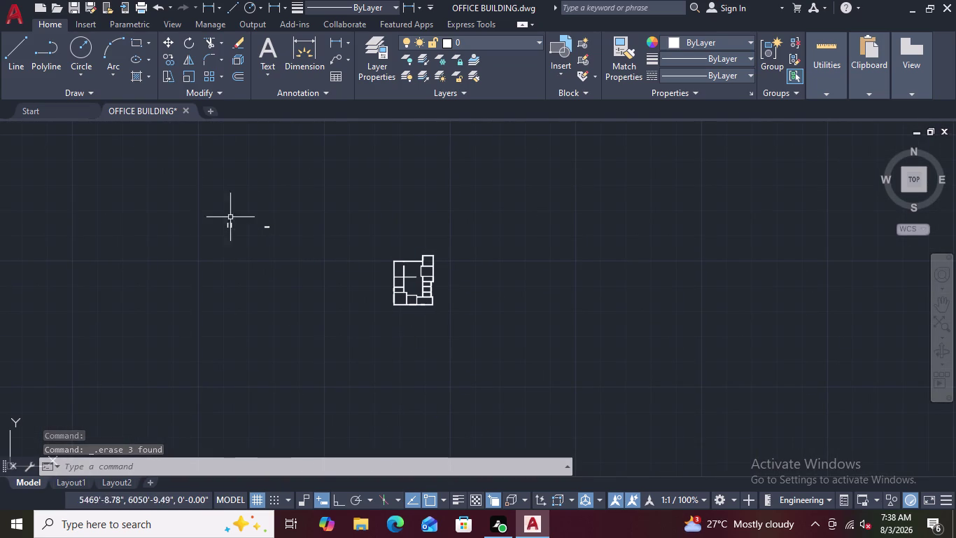
Window-select the right-hand vertical door piece.
scroll(up, 3)
scroll(up, 3)
scroll(down, 3)
scroll(up, 3)
scroll(up, 3)
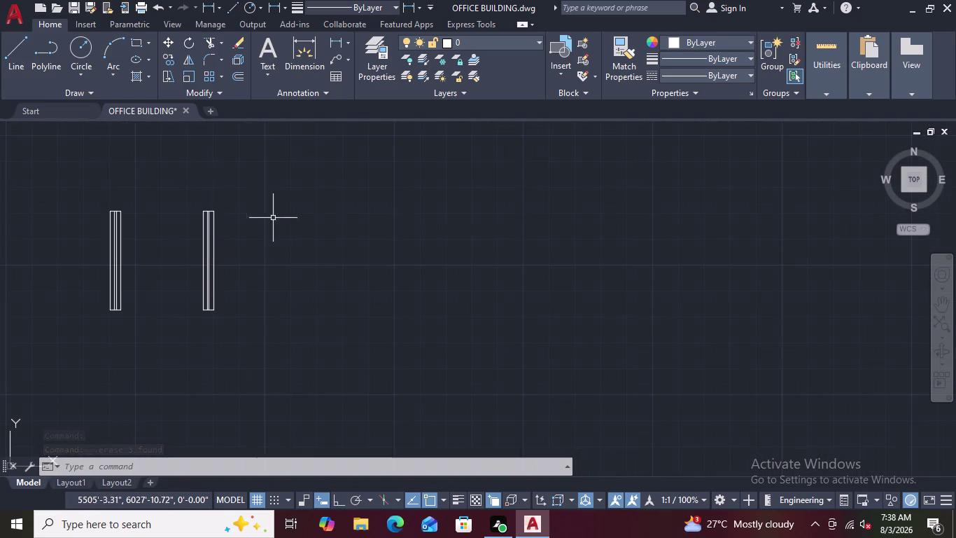
right_click(322, 195)
click(322, 194)
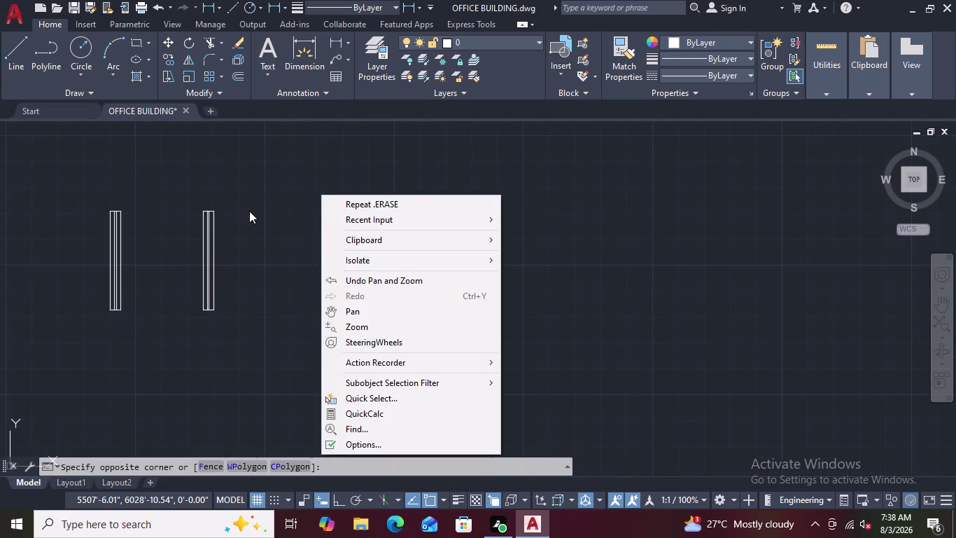
click(250, 209)
click(268, 193)
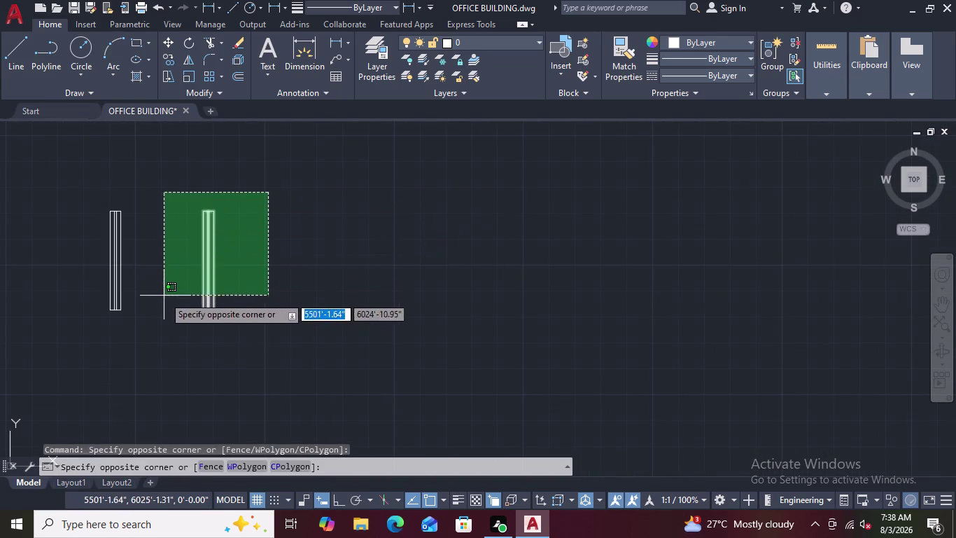
click(163, 325)
Move the door piece from its base point onto the wall opening corner, then zoom out.
right_click(305, 282)
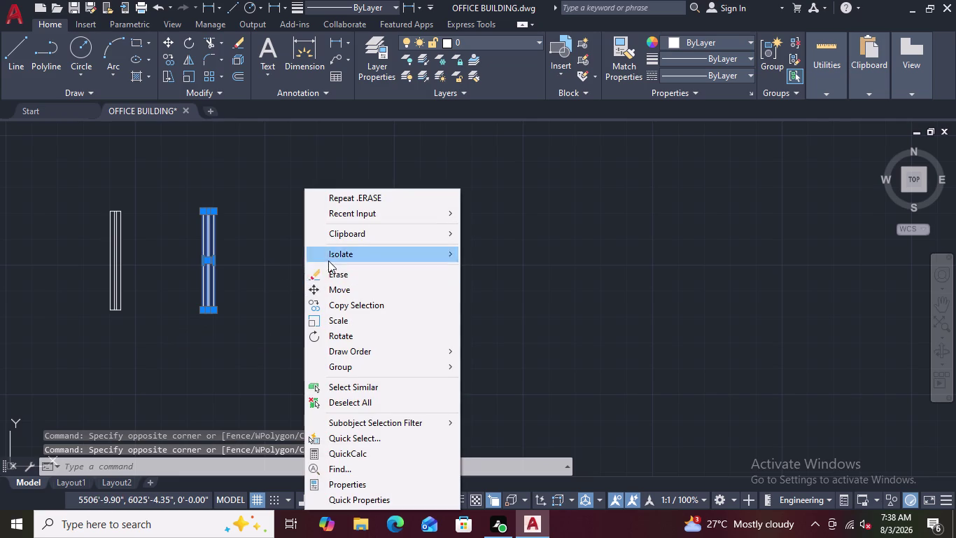
click(328, 286)
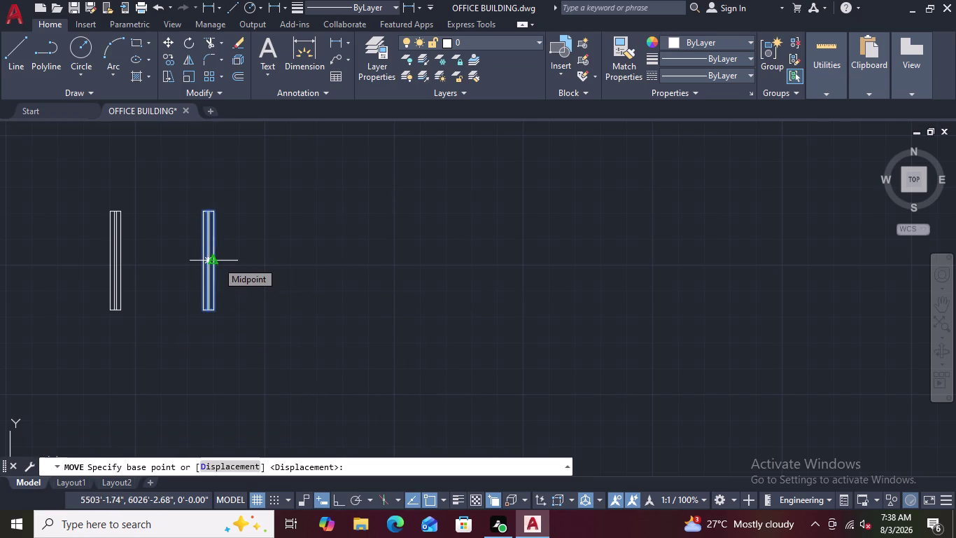
click(213, 207)
scroll(down, 3)
middle_drag(460, 304, 147, 226)
scroll(down, 3)
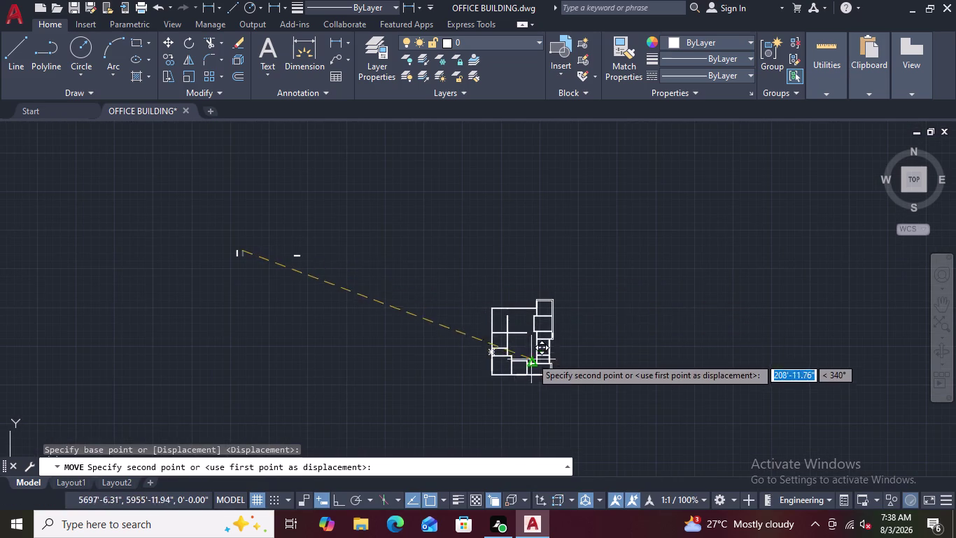
scroll(up, 3)
scroll(up, 3)
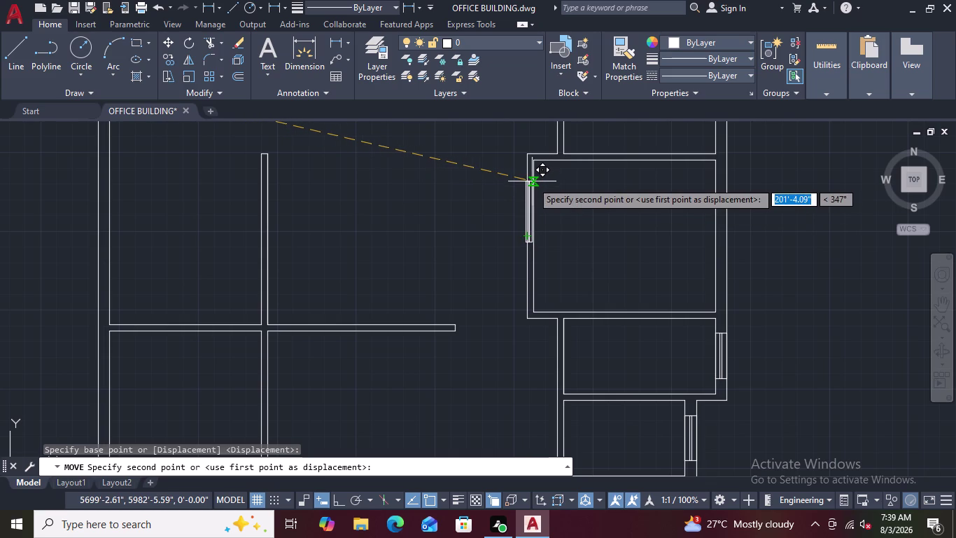
scroll(up, 3)
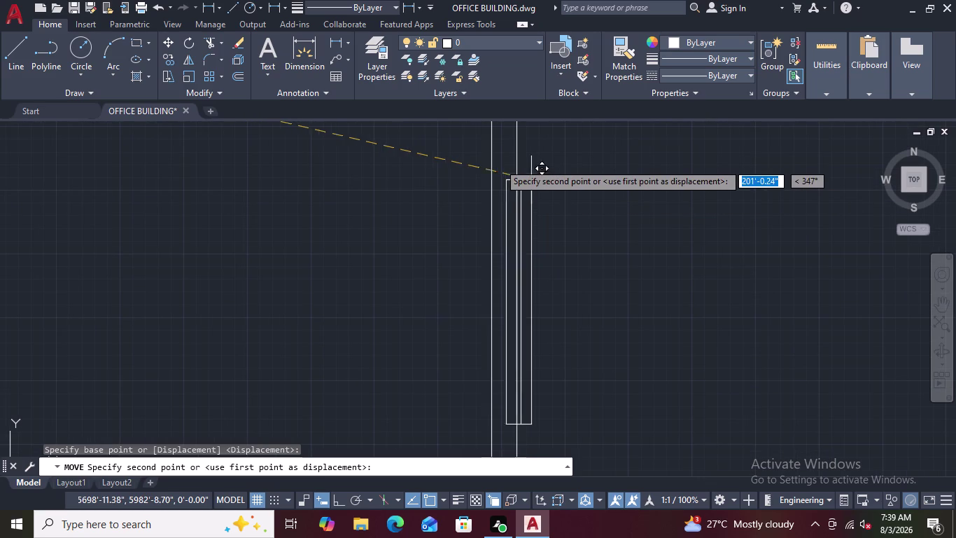
scroll(down, 3)
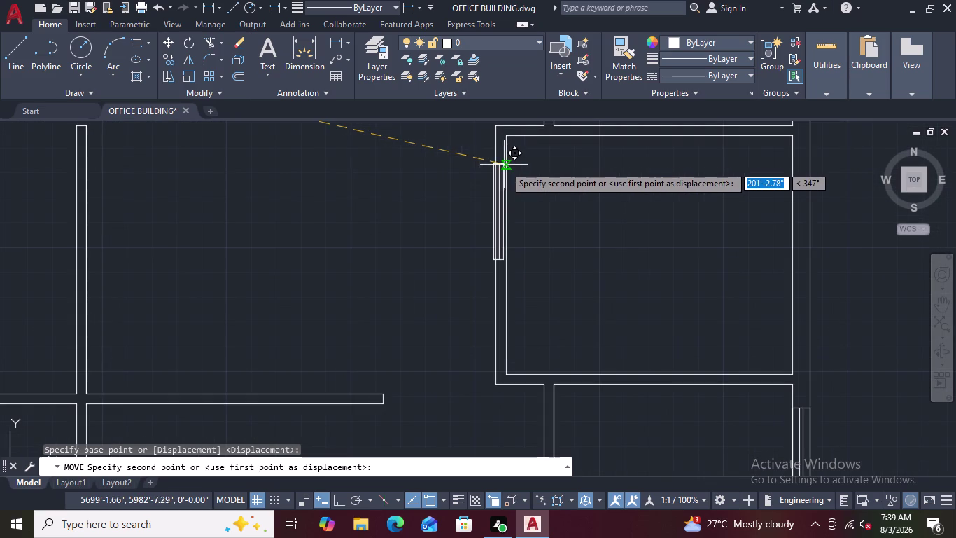
scroll(up, 3)
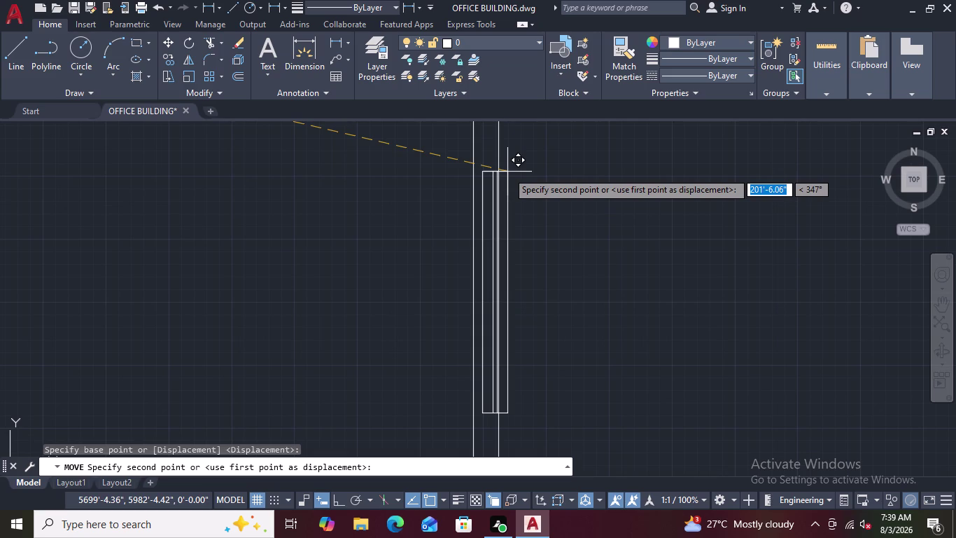
scroll(up, 3)
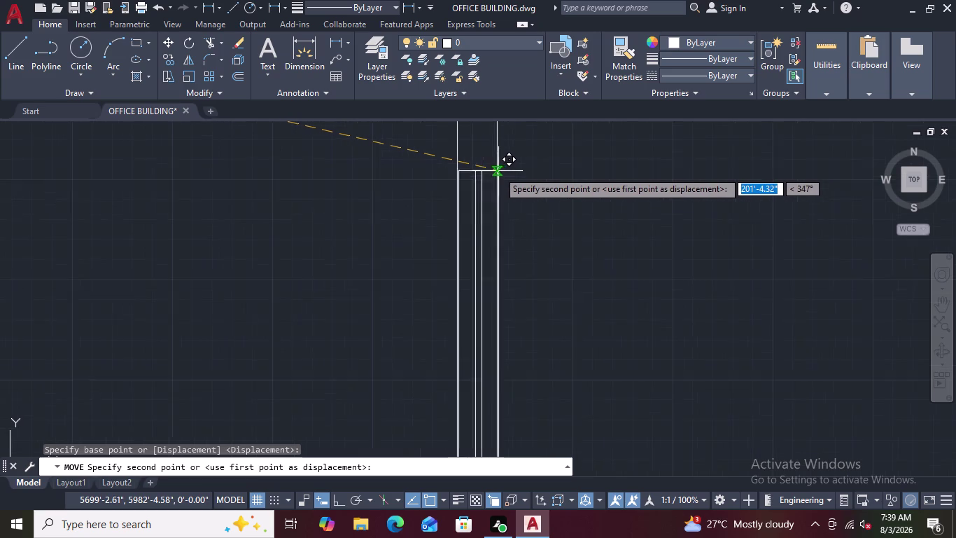
scroll(up, 3)
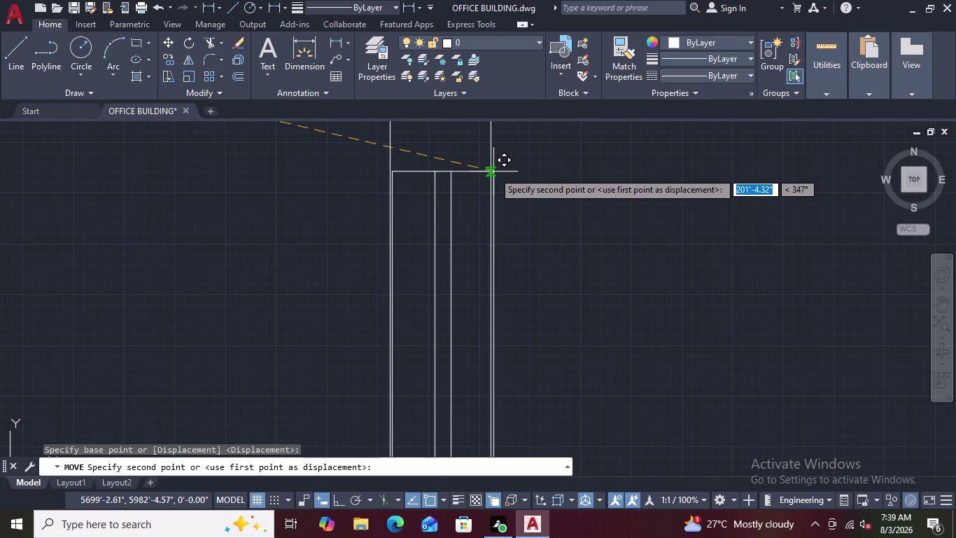
click(490, 173)
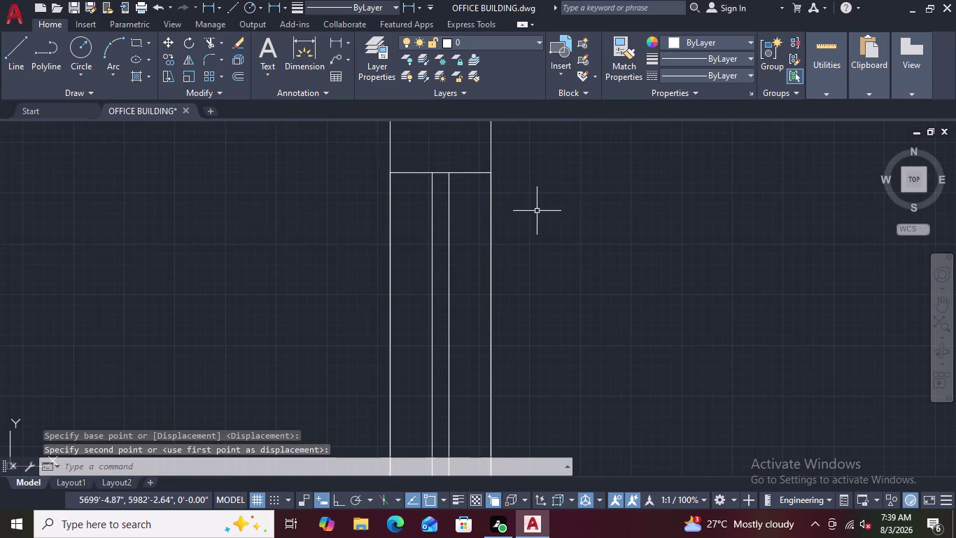
scroll(down, 3)
scroll(down, 3)
scroll(down, 3)
scroll(down, 3)
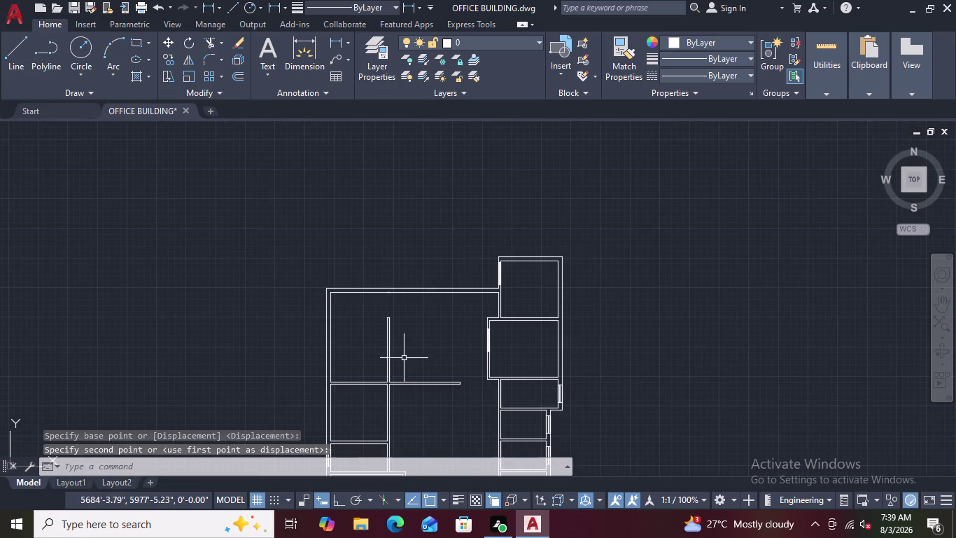
scroll(down, 3)
scroll(down, 3)
middle_drag(247, 378, 261, 362)
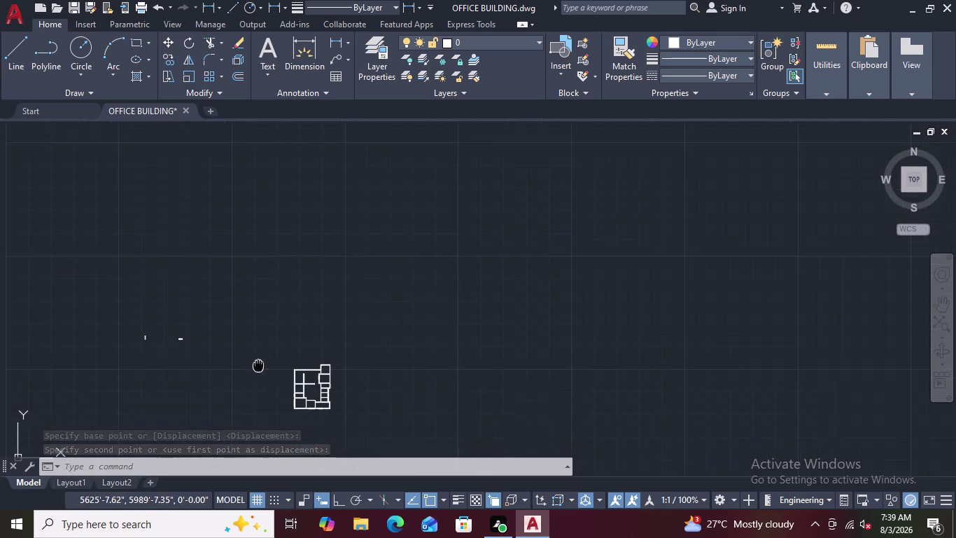
middle_drag(262, 362, 345, 283)
scroll(up, 3)
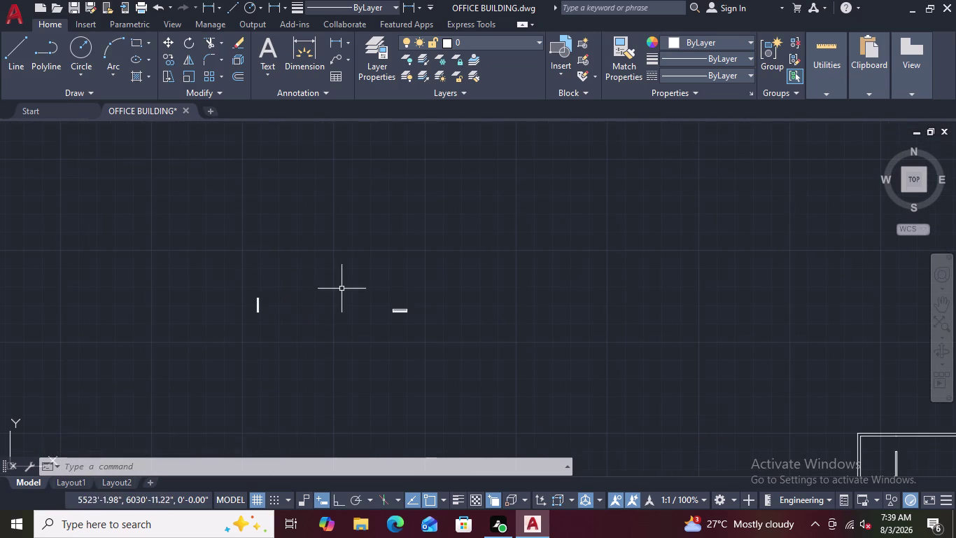
Select the other vertical door piece and move it slightly to the right by its top end.
click(290, 277)
click(222, 336)
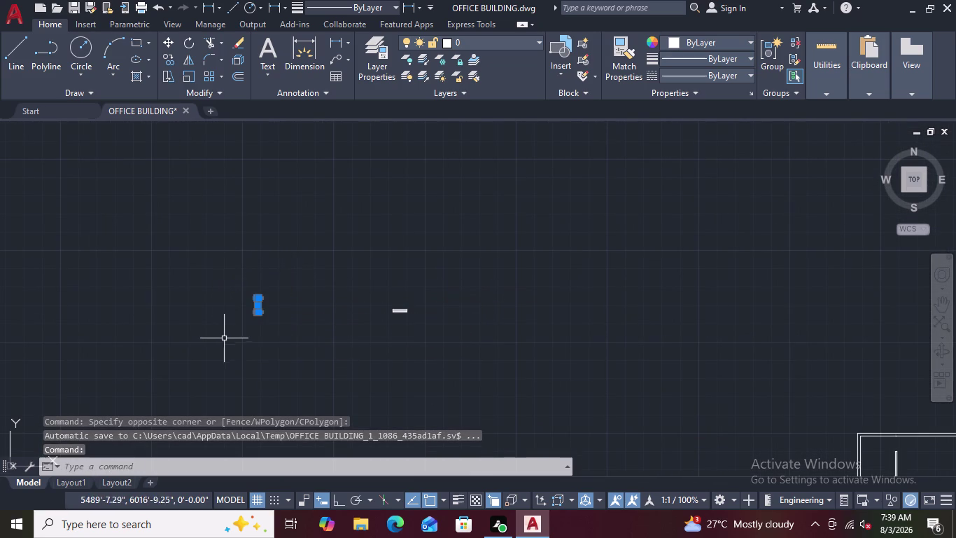
right_click(272, 325)
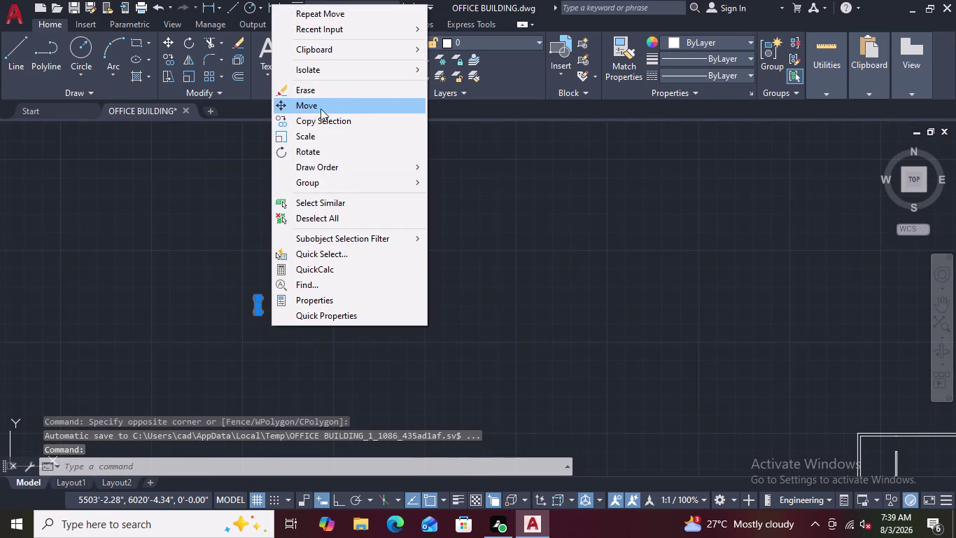
click(308, 107)
scroll(up, 3)
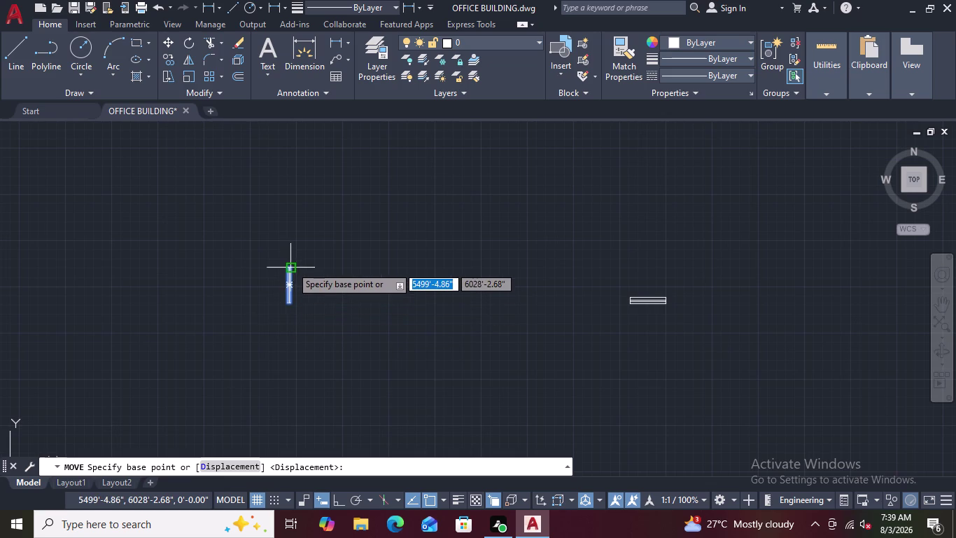
scroll(up, 3)
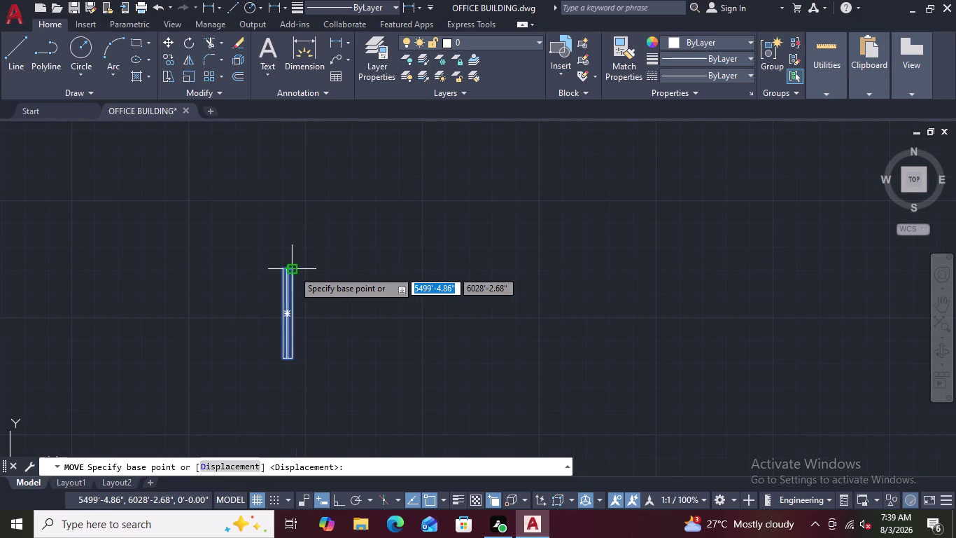
click(293, 270)
scroll(down, 3)
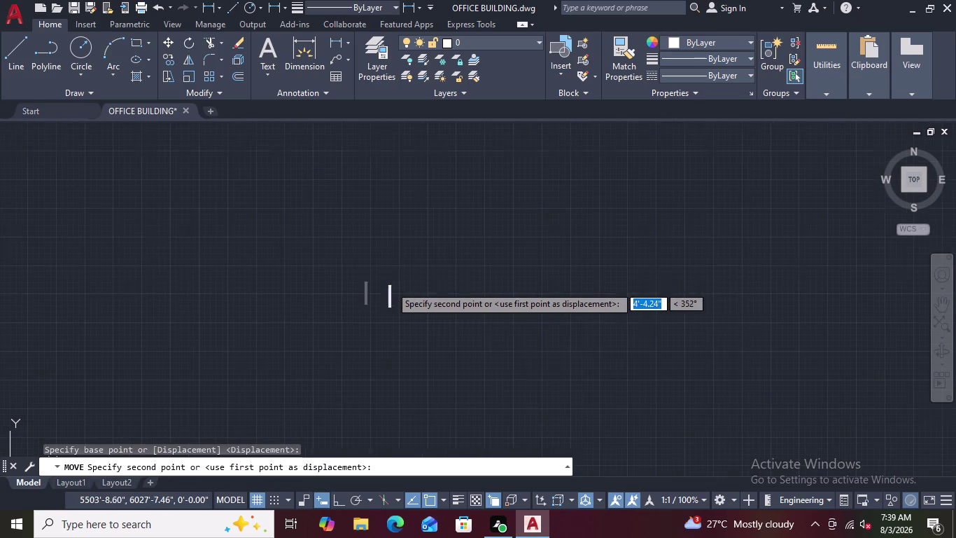
scroll(down, 3)
drag(525, 331, 359, 276)
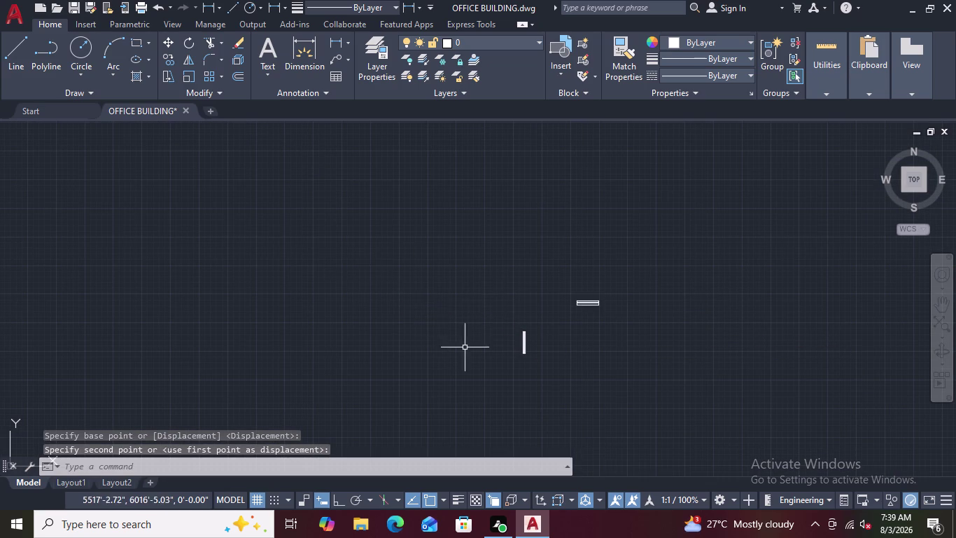
Reselect that door piece and start a new Move on it.
scroll(down, 3)
scroll(up, 3)
scroll(up, 3)
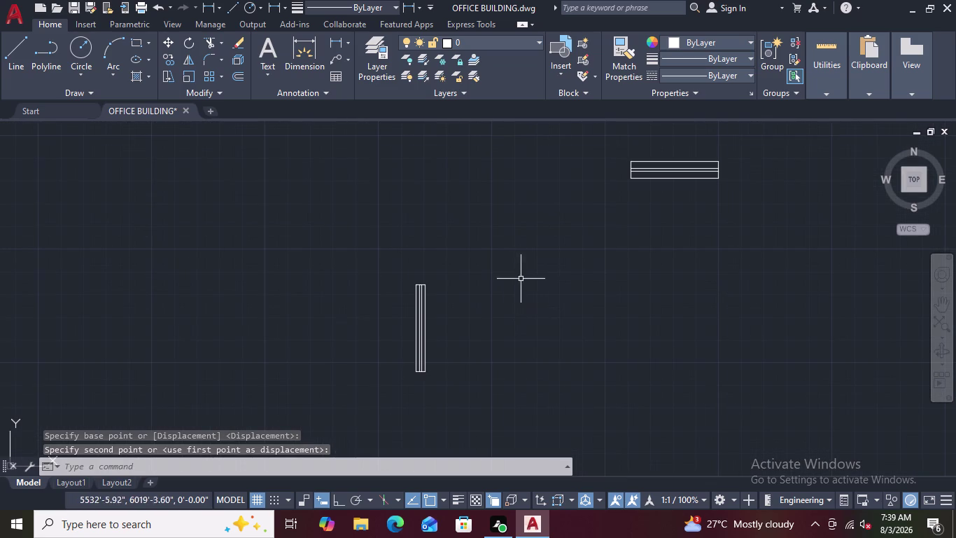
drag(527, 270, 402, 406)
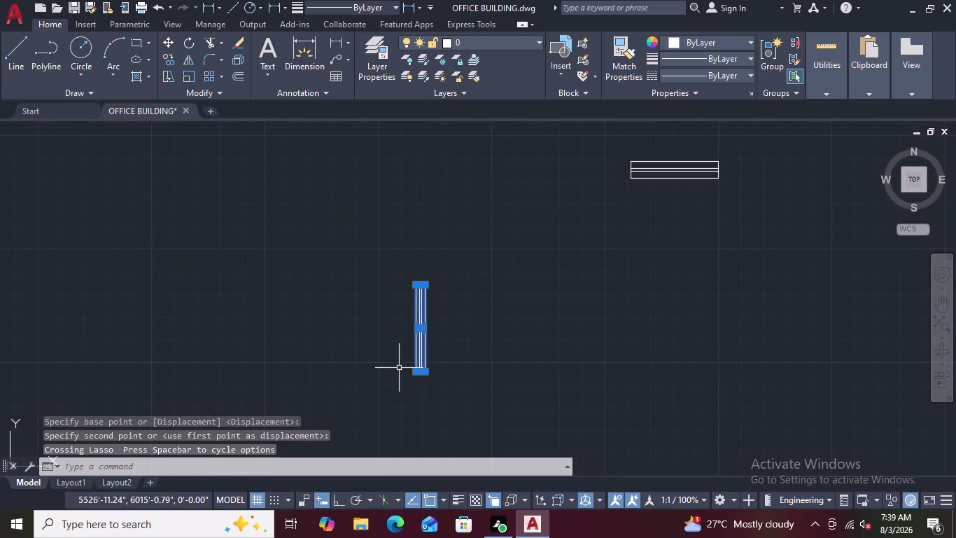
right_click(436, 308)
click(466, 288)
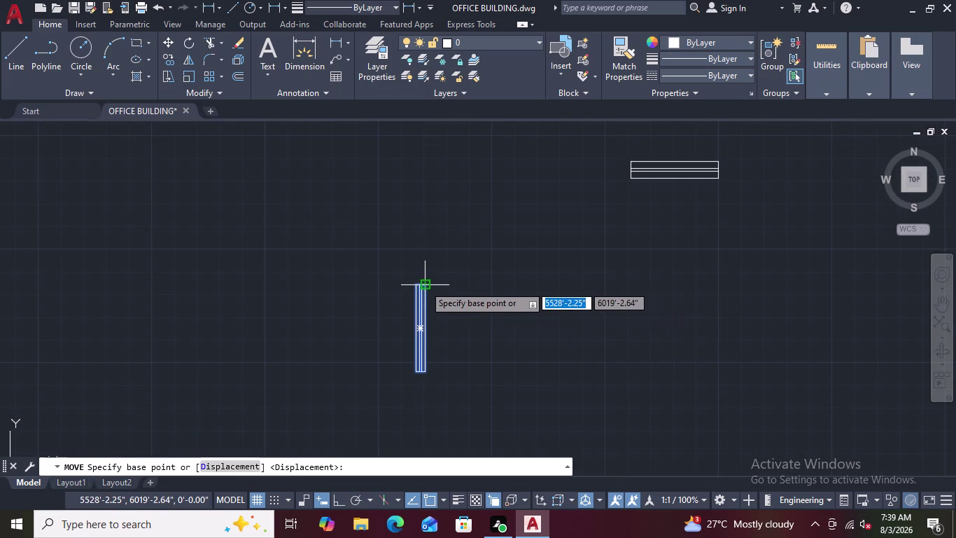
Move the door piece by its top endpoint into the vertical interior wall opening.
click(424, 285)
scroll(down, 3)
scroll(down, 3)
scroll(down, 3)
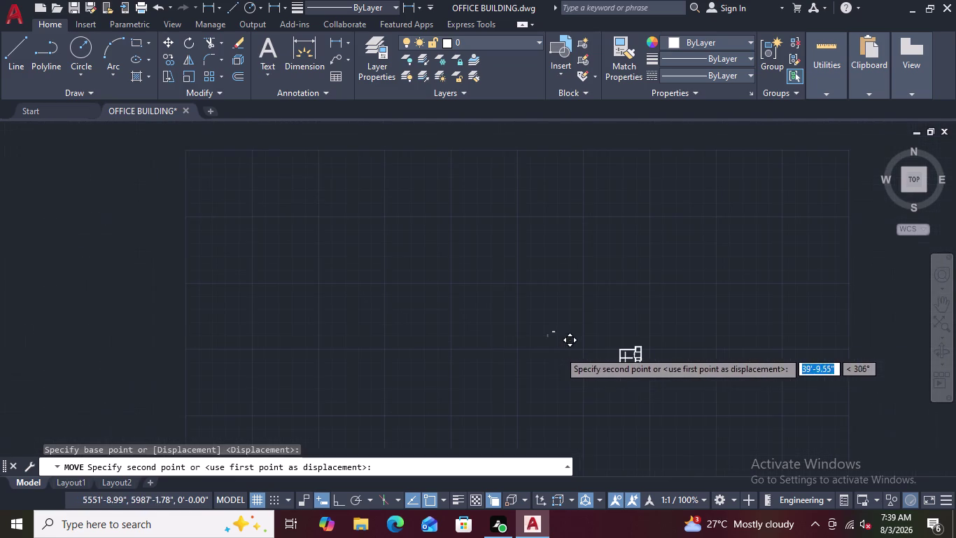
middle_drag(558, 396, 376, 283)
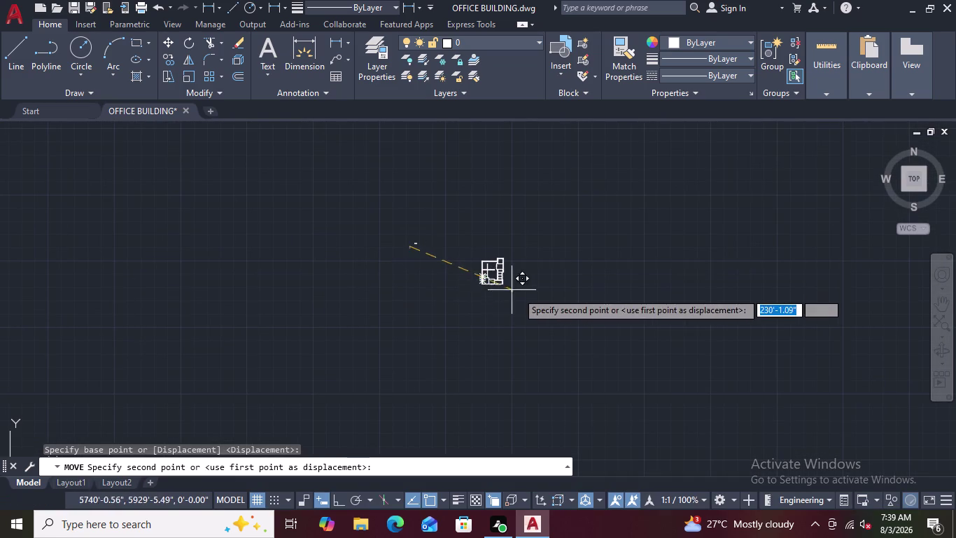
scroll(up, 3)
scroll(up, 3)
scroll(up, 3)
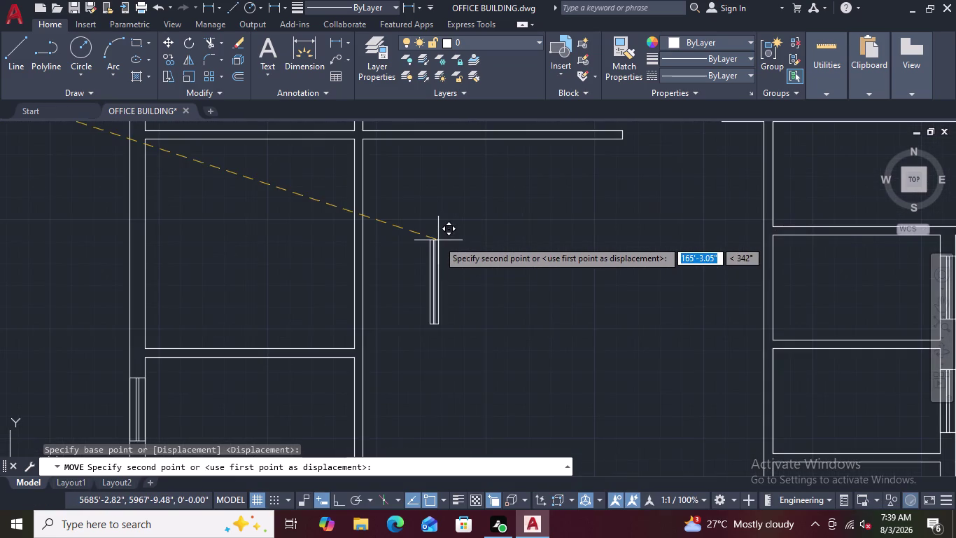
scroll(down, 3)
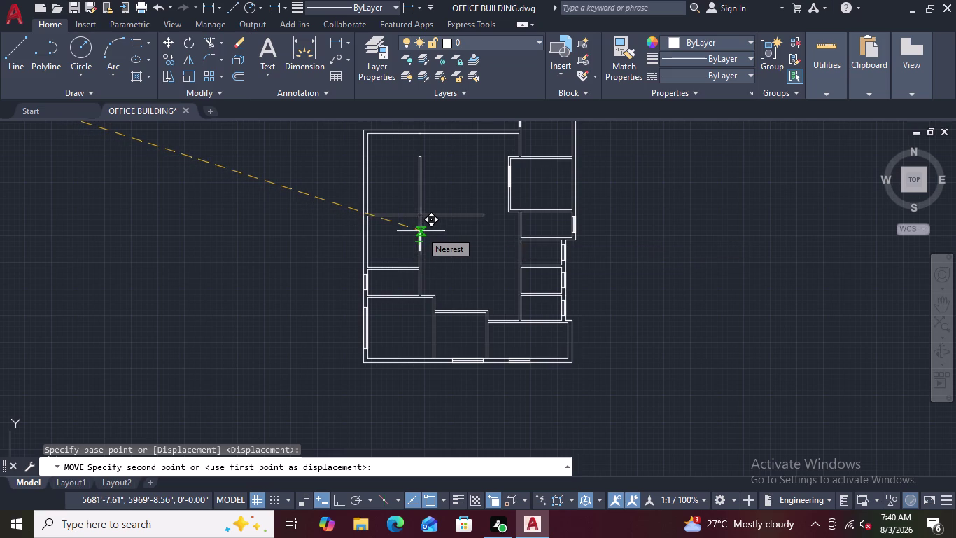
scroll(up, 3)
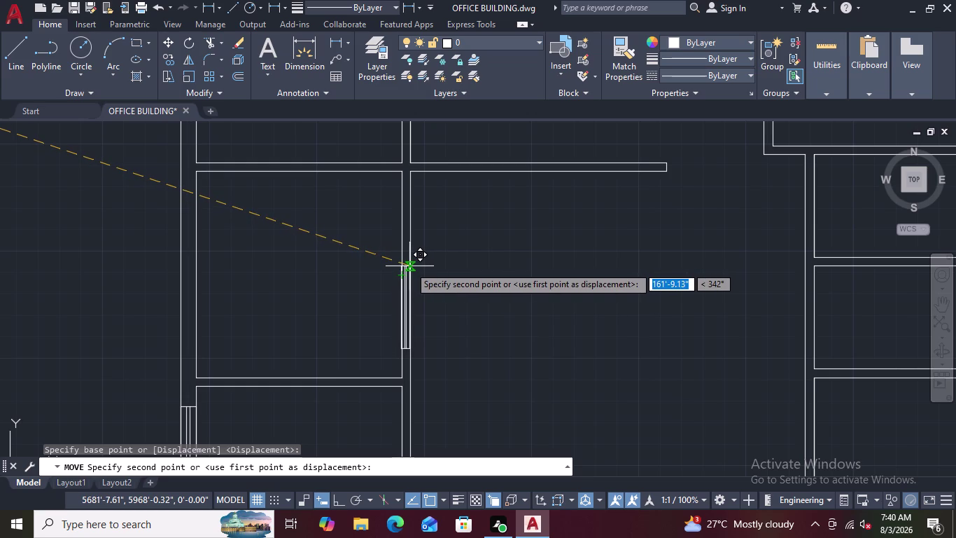
scroll(up, 3)
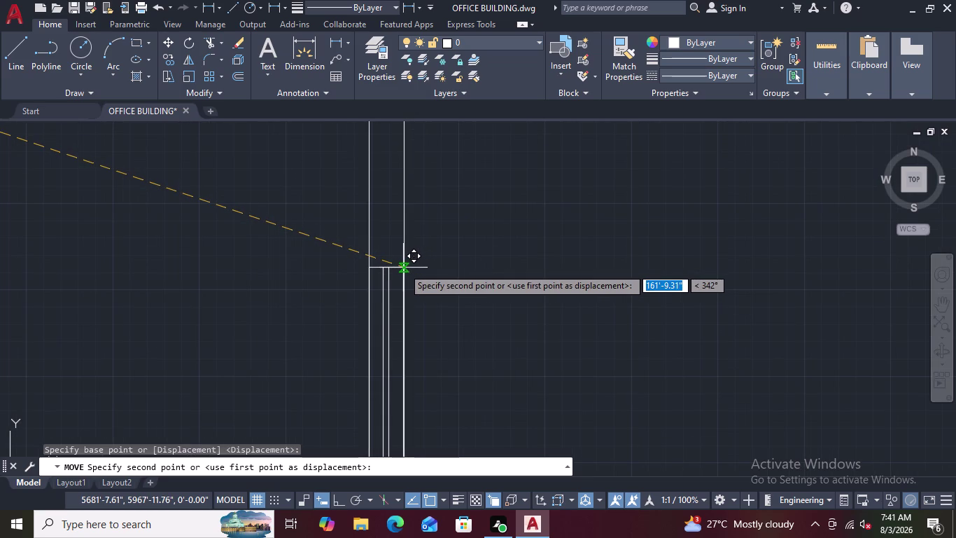
click(403, 268)
scroll(down, 3)
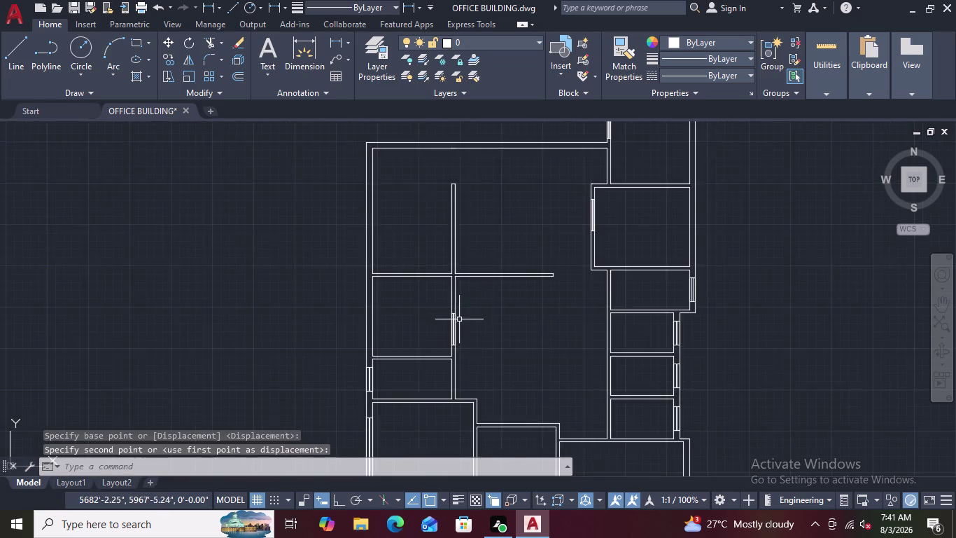
scroll(down, 3)
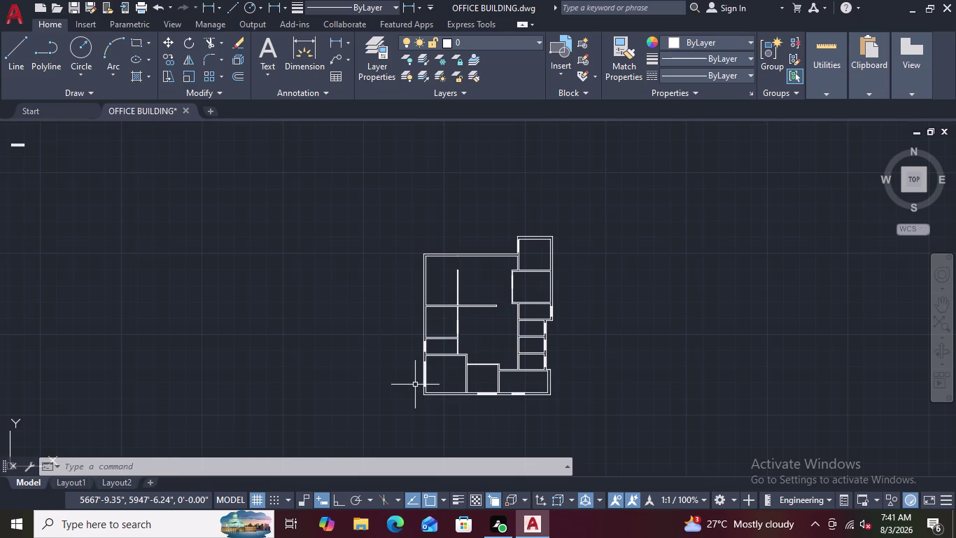
scroll(down, 3)
scroll(up, 3)
scroll(down, 3)
scroll(up, 3)
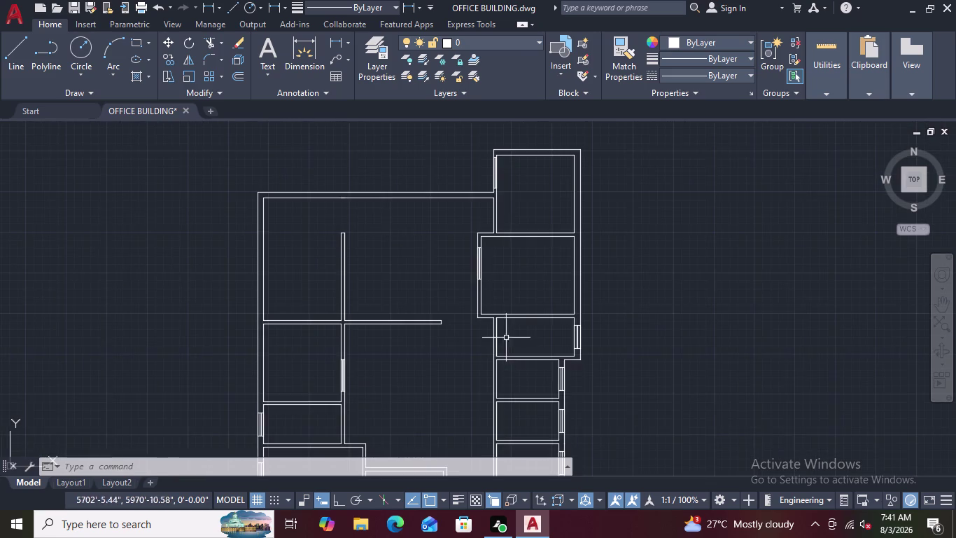
scroll(up, 3)
scroll(down, 3)
scroll(up, 3)
scroll(down, 3)
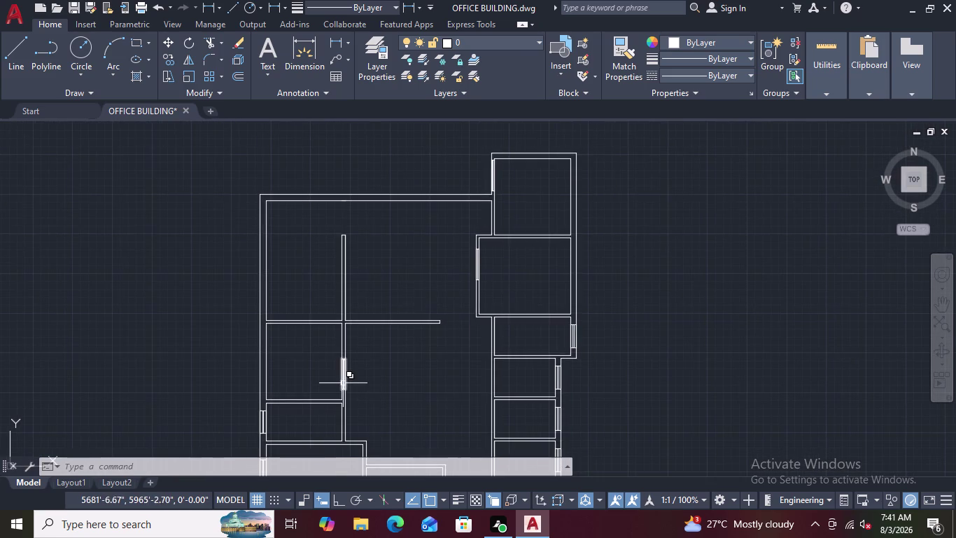
scroll(up, 3)
scroll(down, 3)
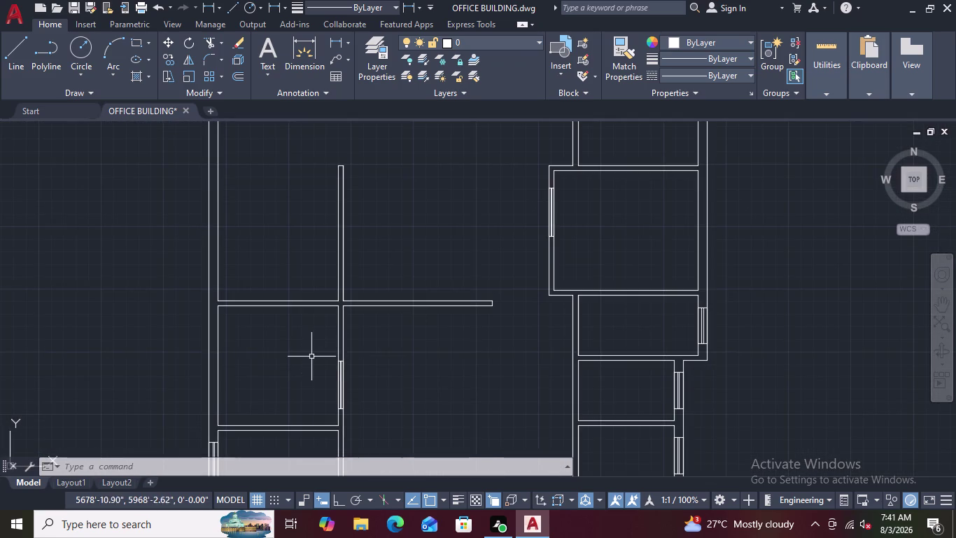
scroll(up, 3)
scroll(down, 3)
scroll(up, 3)
scroll(down, 3)
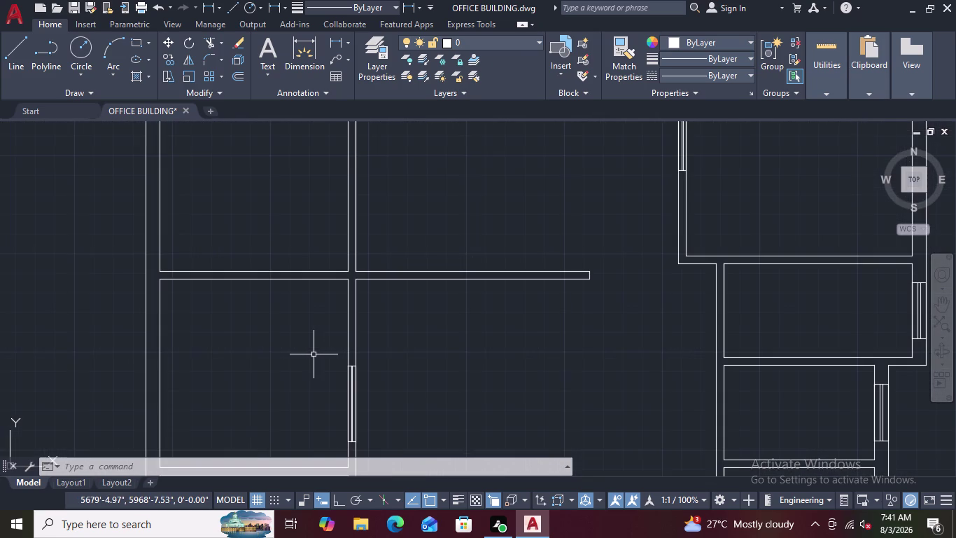
click(310, 50)
scroll(up, 3)
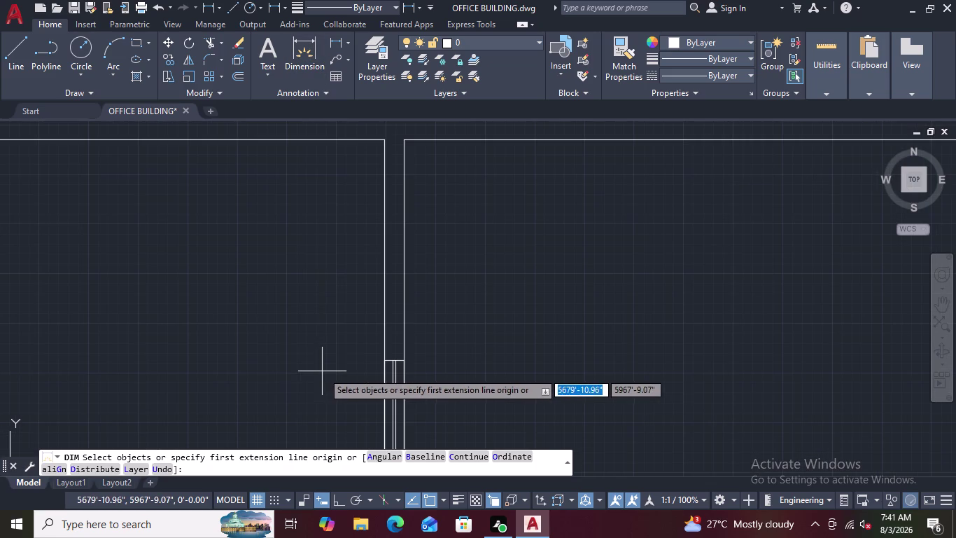
click(382, 360)
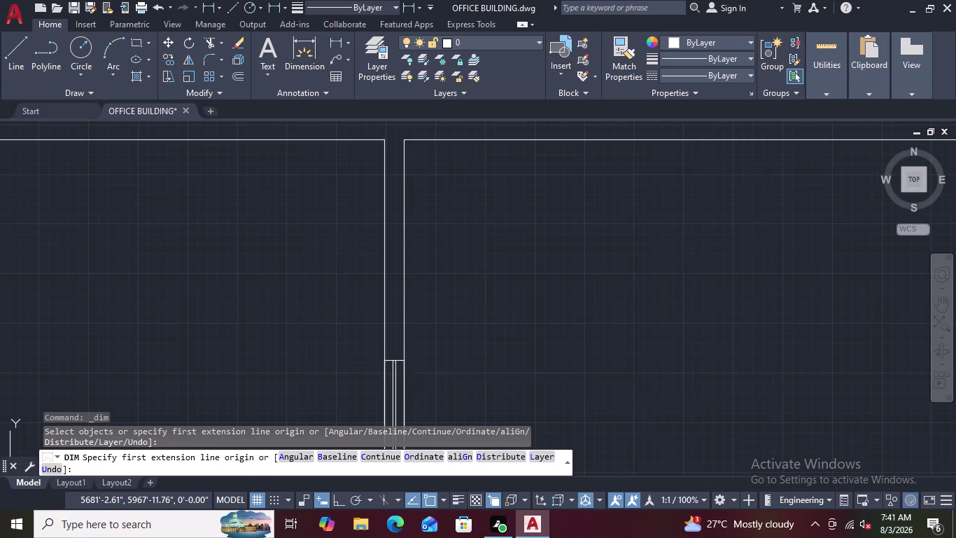
click(387, 140)
click(329, 164)
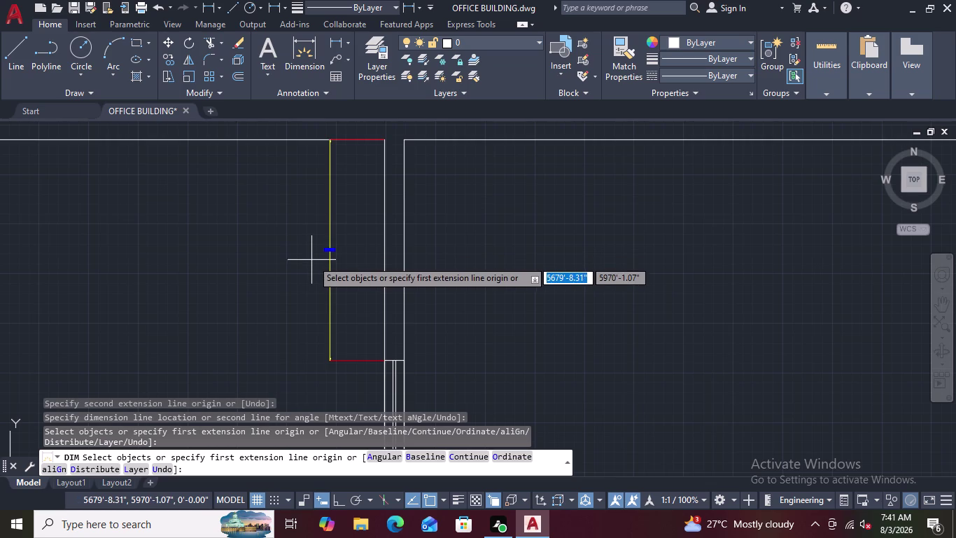
scroll(up, 3)
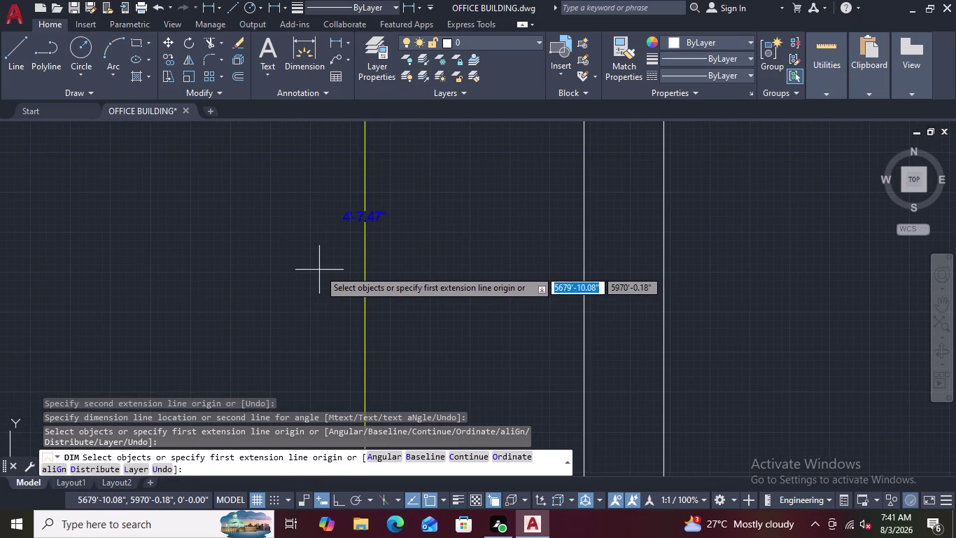
key(Escape)
key(Escape)
key(Escape)
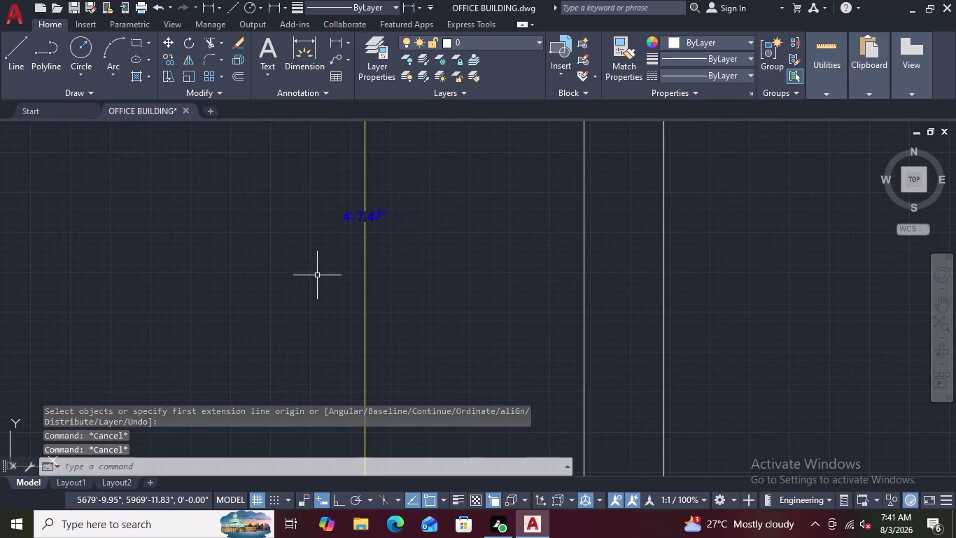
key(Escape)
key(Escape)
key(Escape)
key(Escape)
key(Escape)
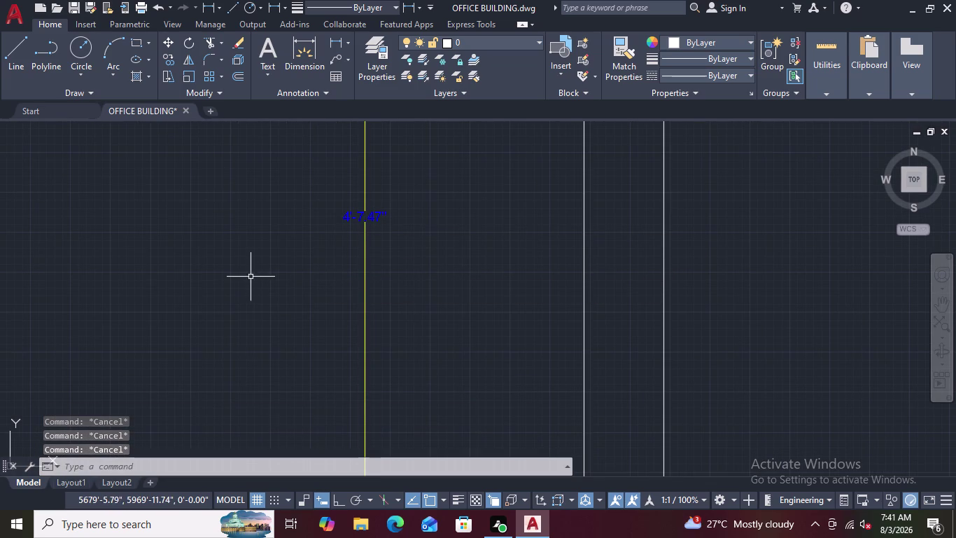
click(363, 276)
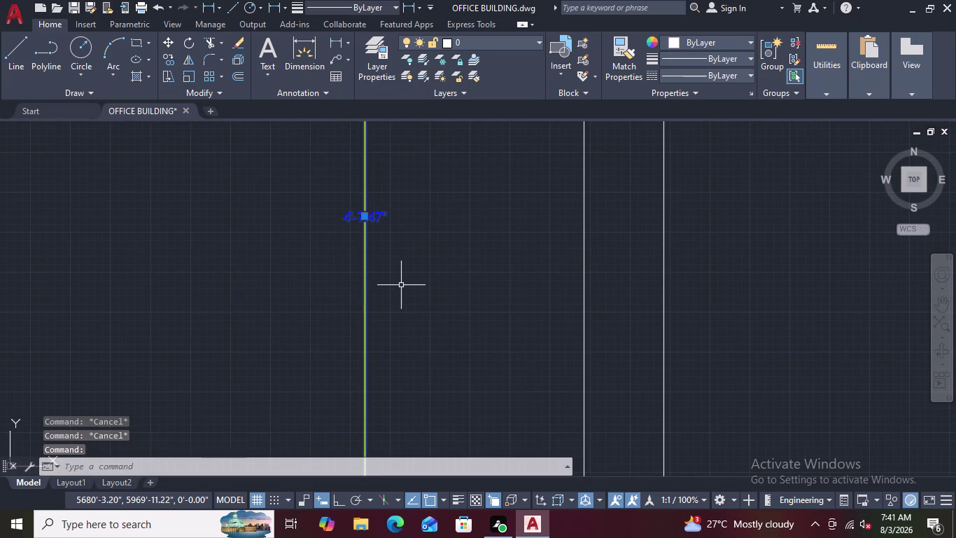
key(Delete)
scroll(down, 3)
scroll(up, 3)
scroll(down, 3)
scroll(down, 3)
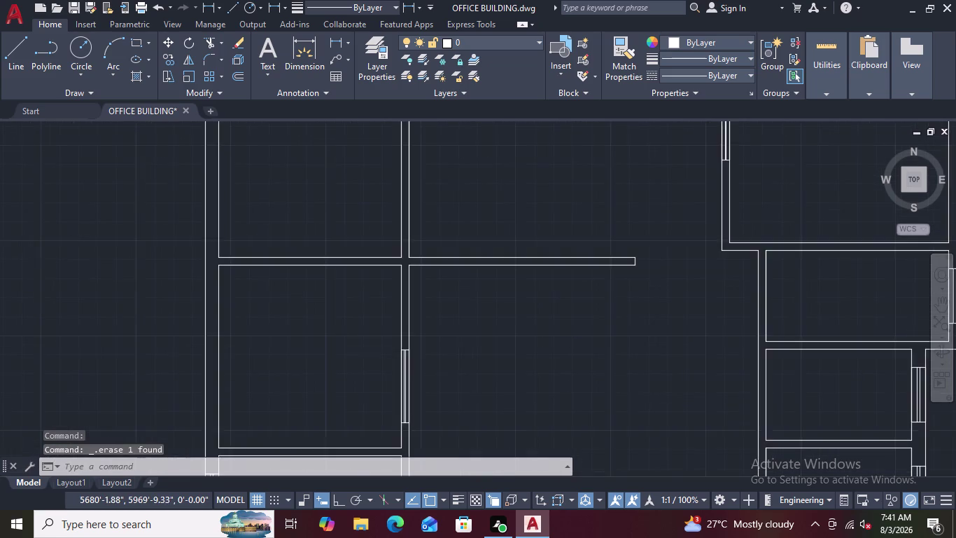
scroll(down, 3)
scroll(up, 3)
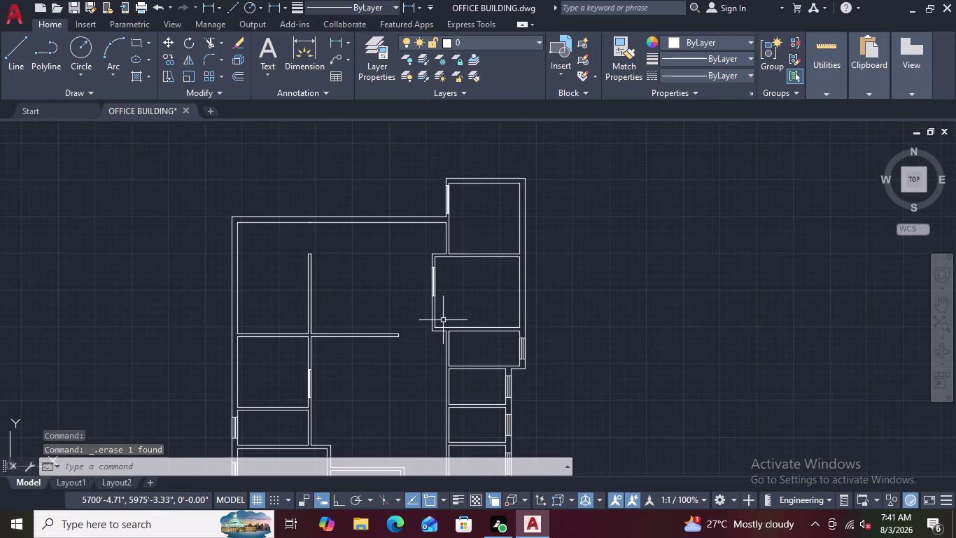
scroll(up, 3)
scroll(up, 3)
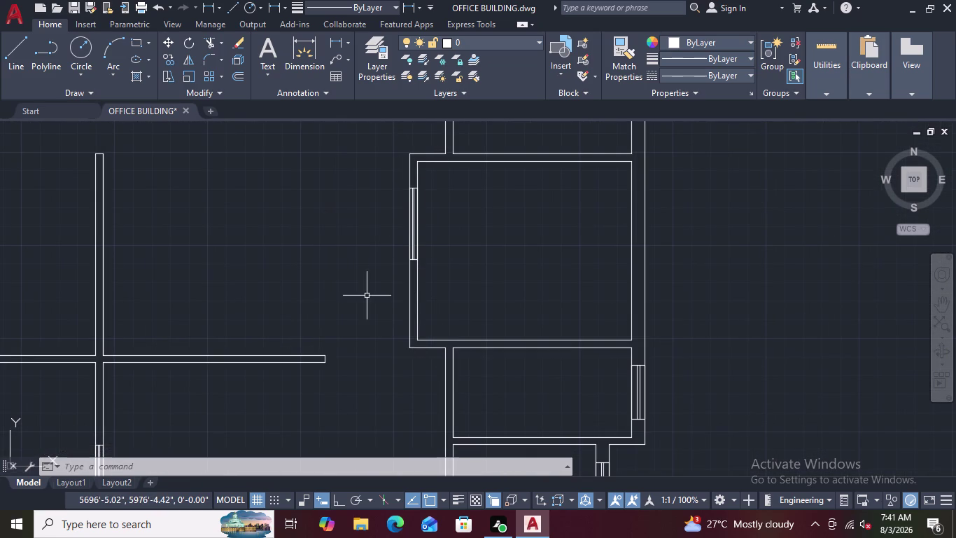
Window-select the three stray objects left of the floor plan and delete them.
scroll(down, 3)
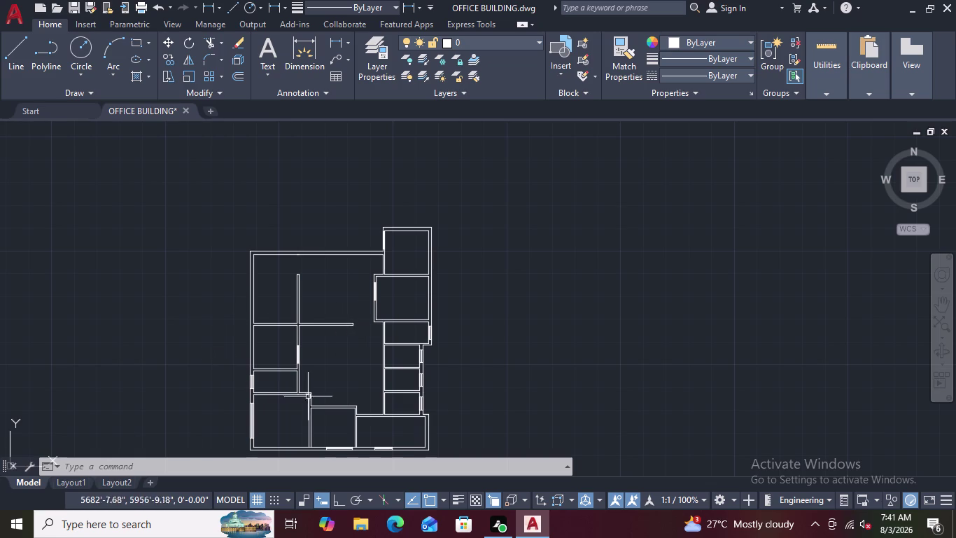
scroll(down, 3)
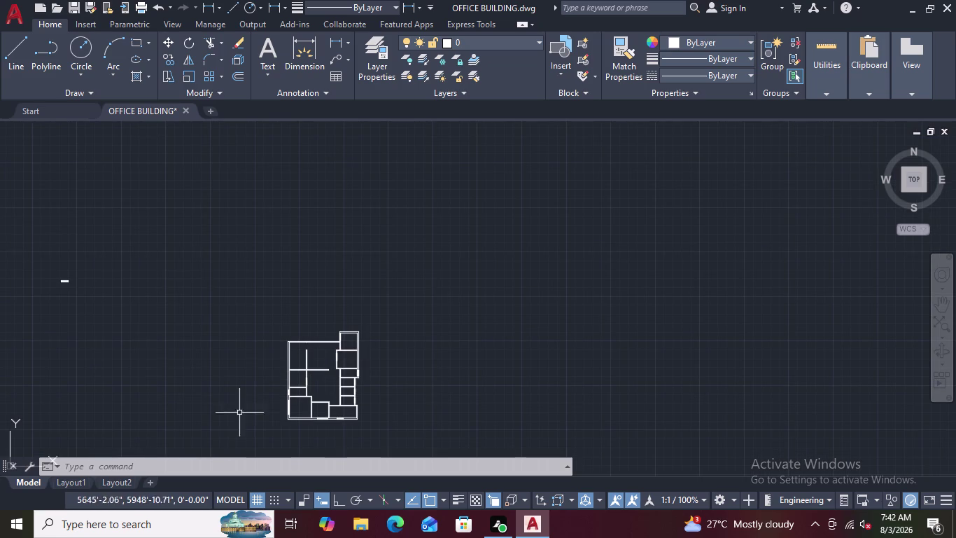
scroll(up, 3)
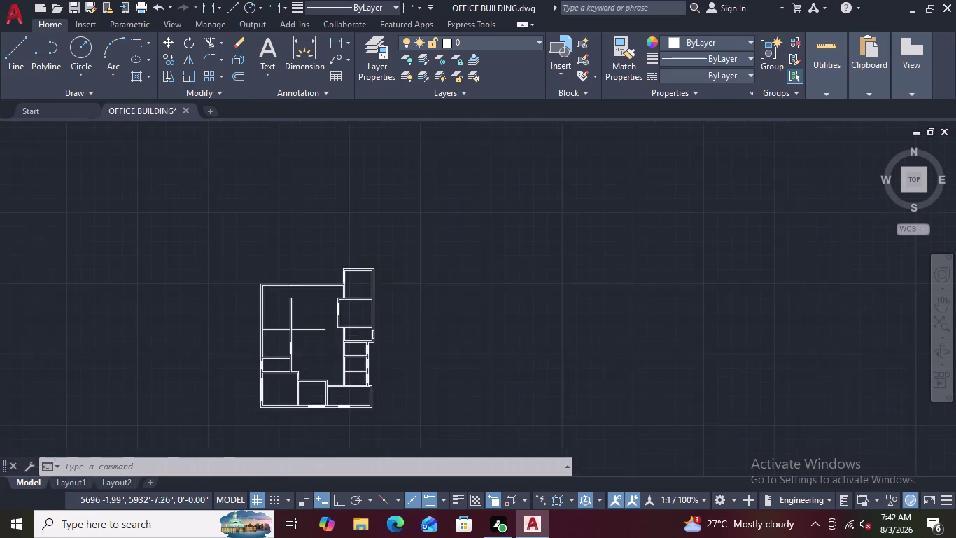
scroll(up, 3)
scroll(down, 3)
middle_drag(209, 381, 226, 379)
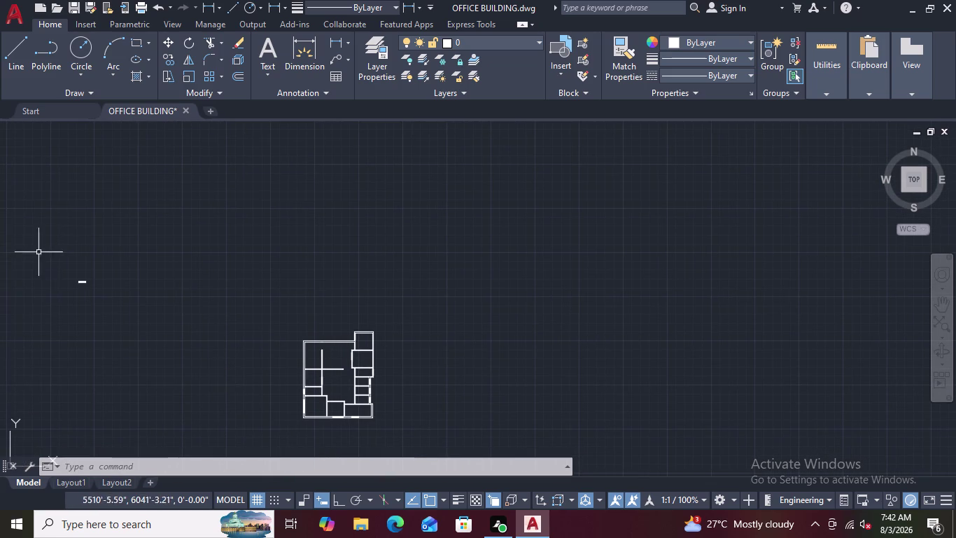
drag(170, 231, 5, 248)
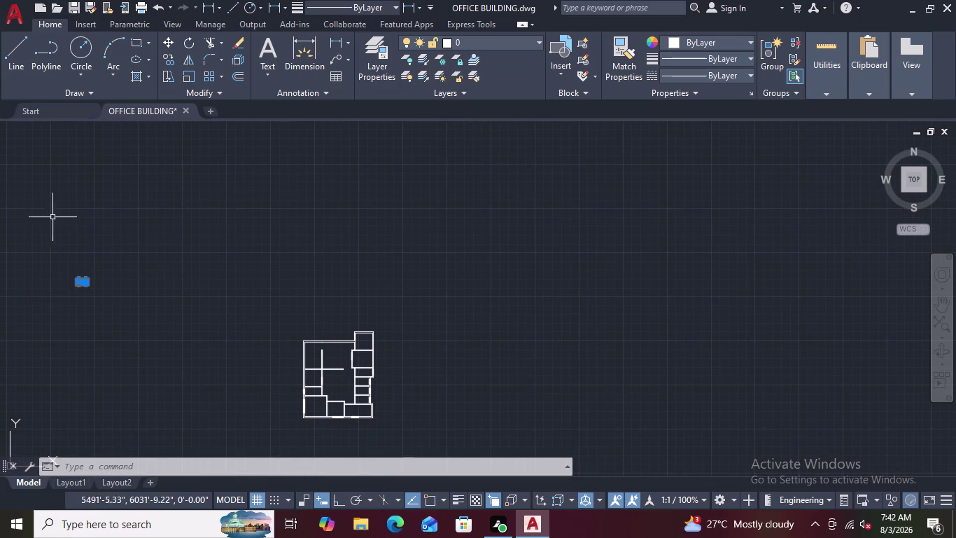
key(Delete)
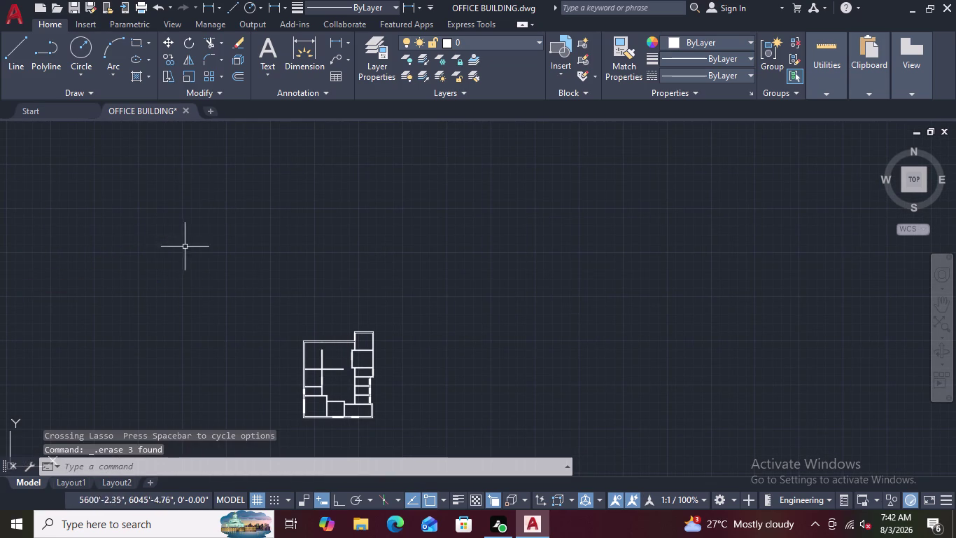
scroll(down, 3)
scroll(up, 3)
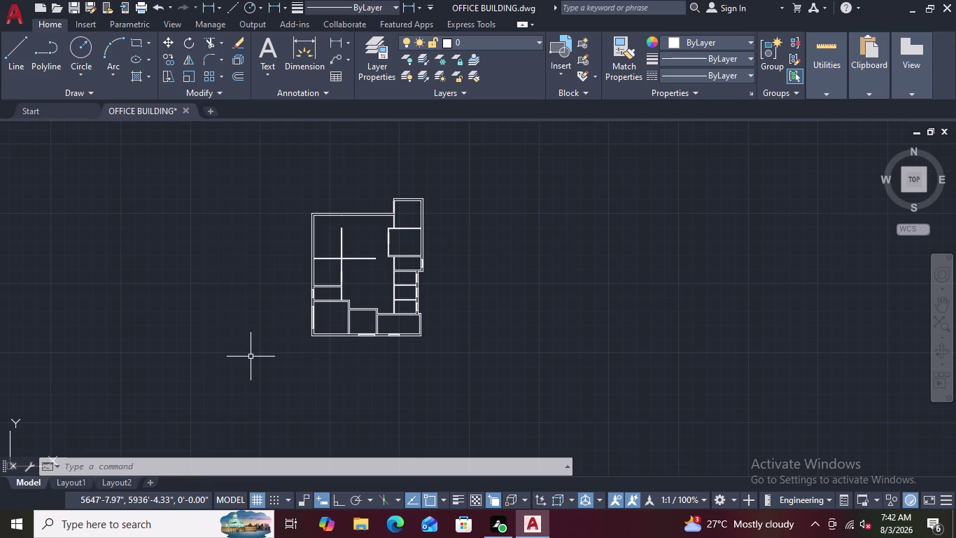
scroll(up, 3)
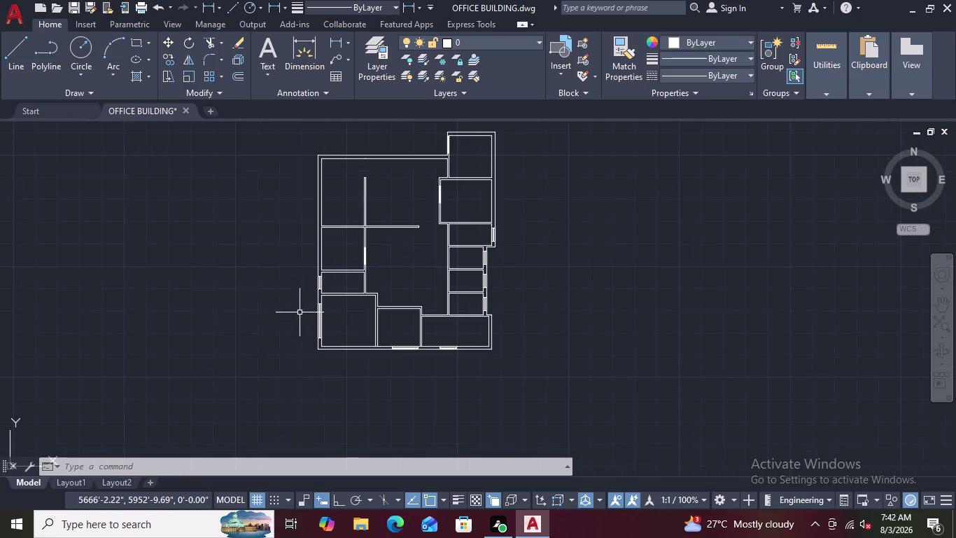
scroll(down, 3)
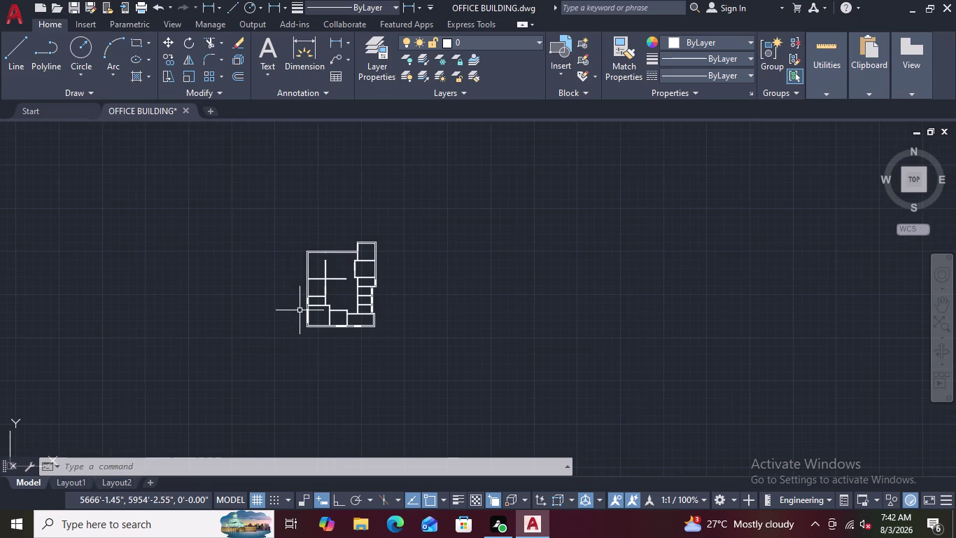
Change the Standard dimension style's arrowheads to Architectural tick.
text(D)
key(space)
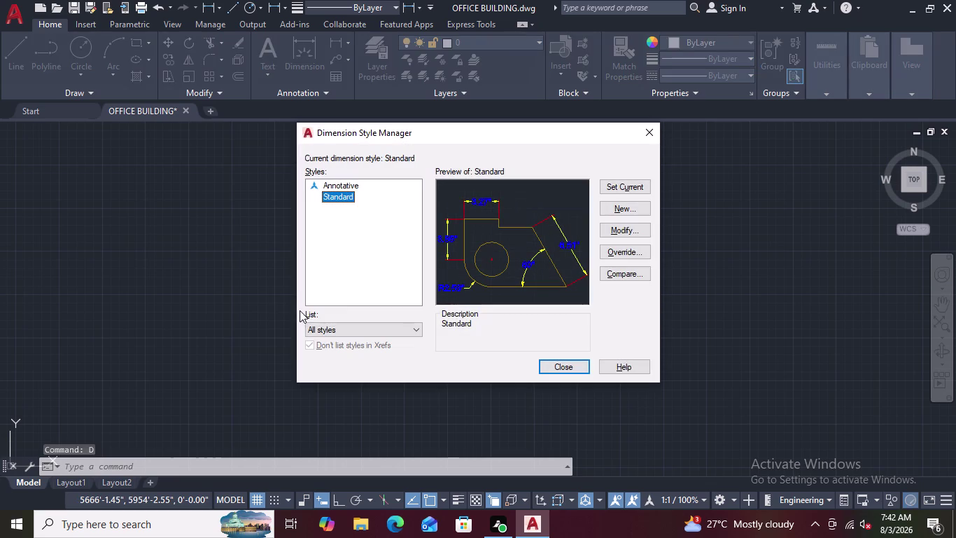
click(614, 229)
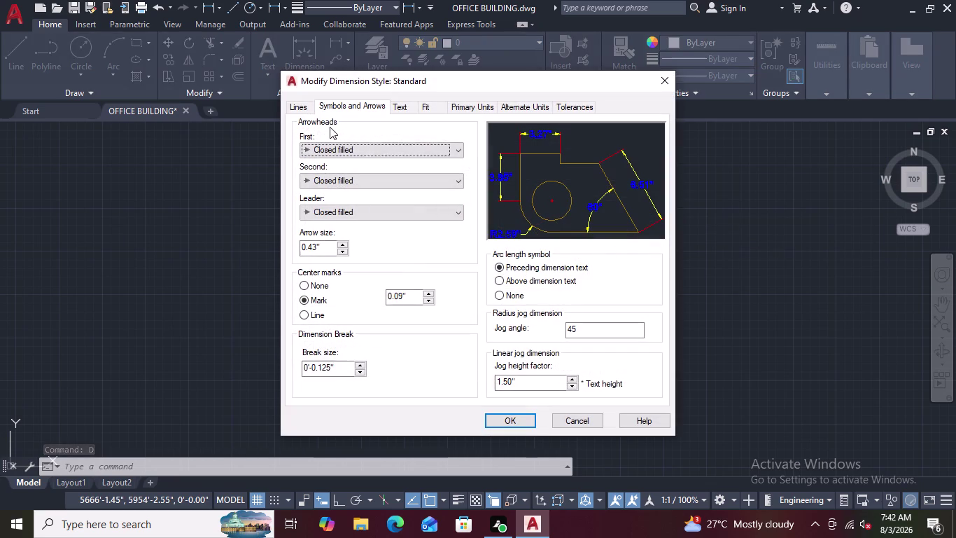
click(459, 149)
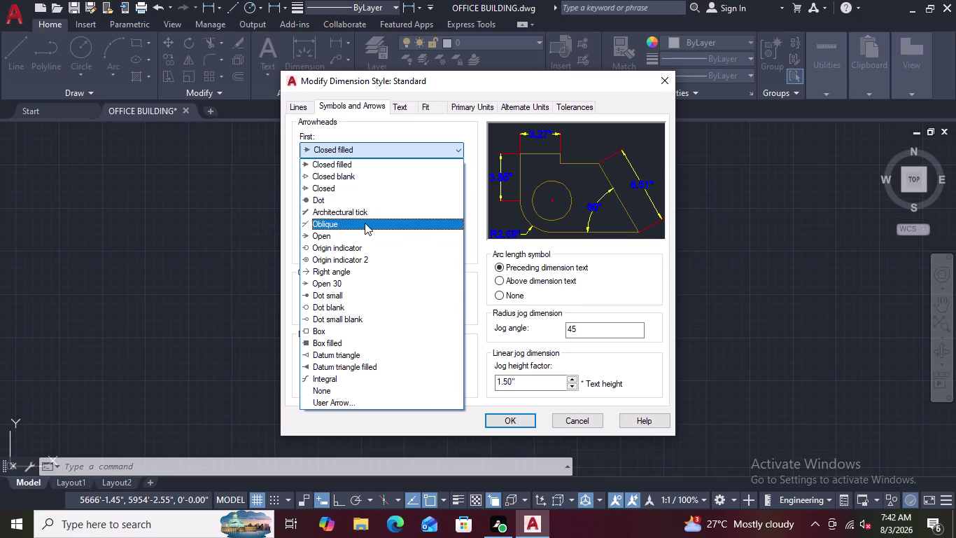
scroll(down, 3)
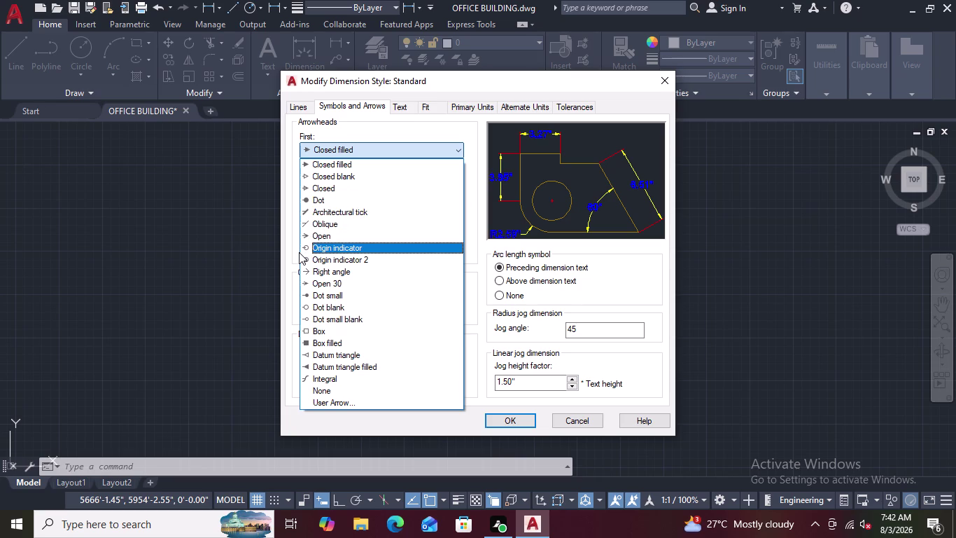
click(326, 212)
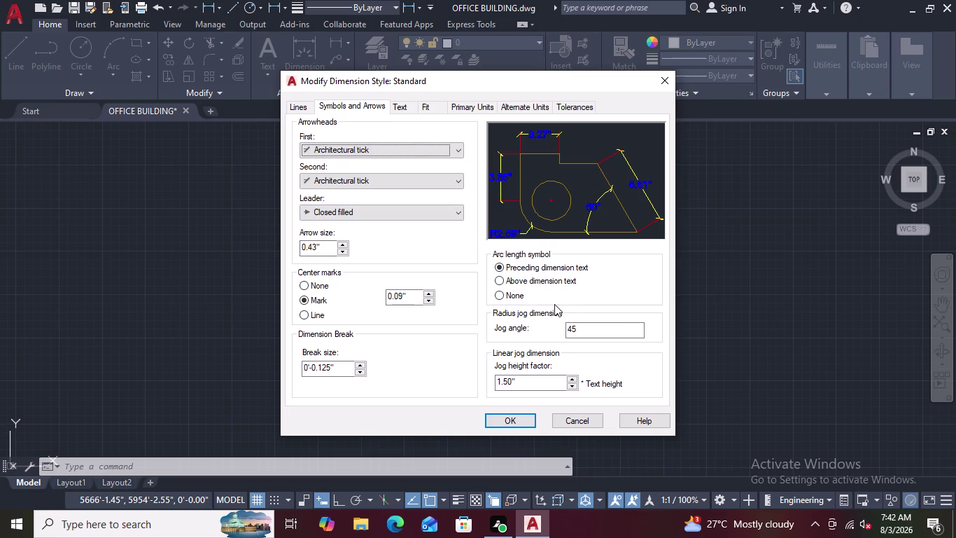
click(500, 419)
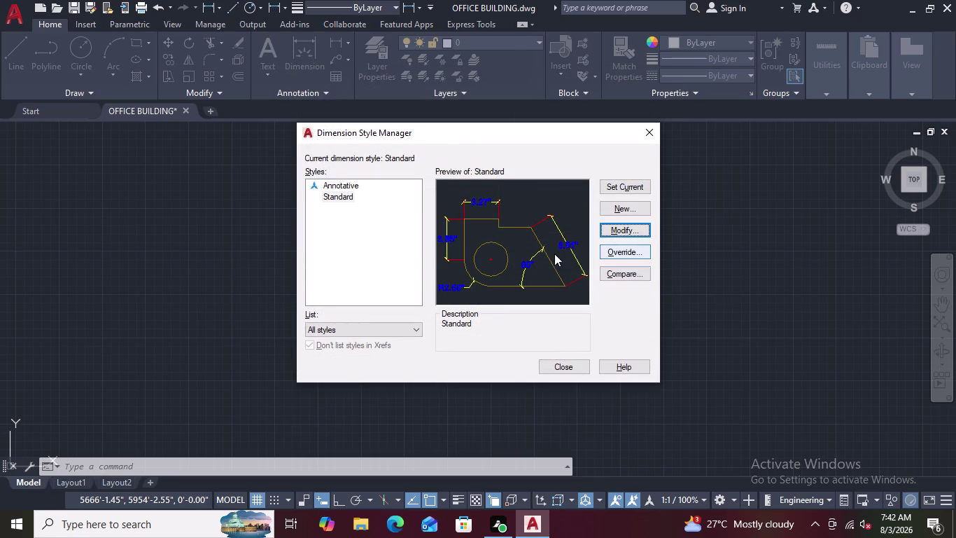
click(563, 364)
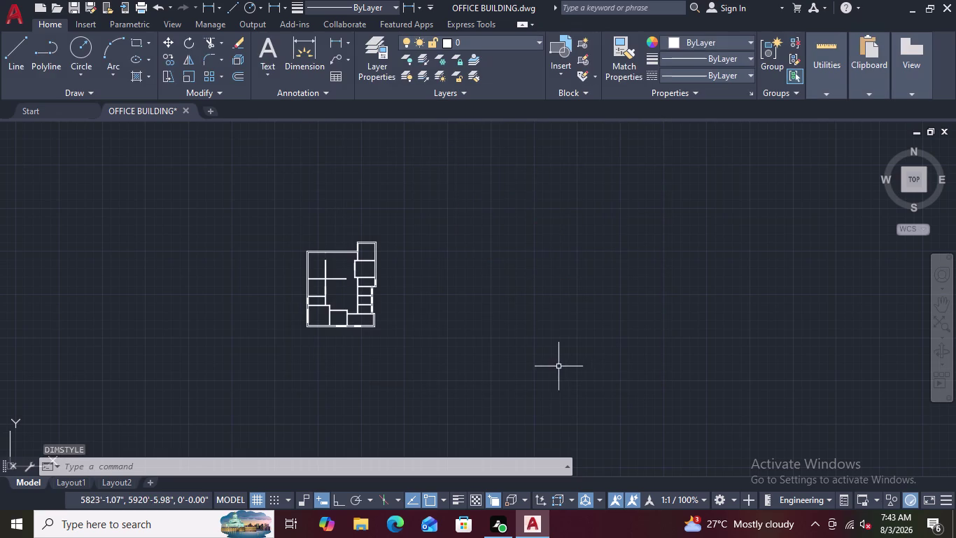
Zoom and pan in close on the interior wall corner of the office plan.
scroll(down, 3)
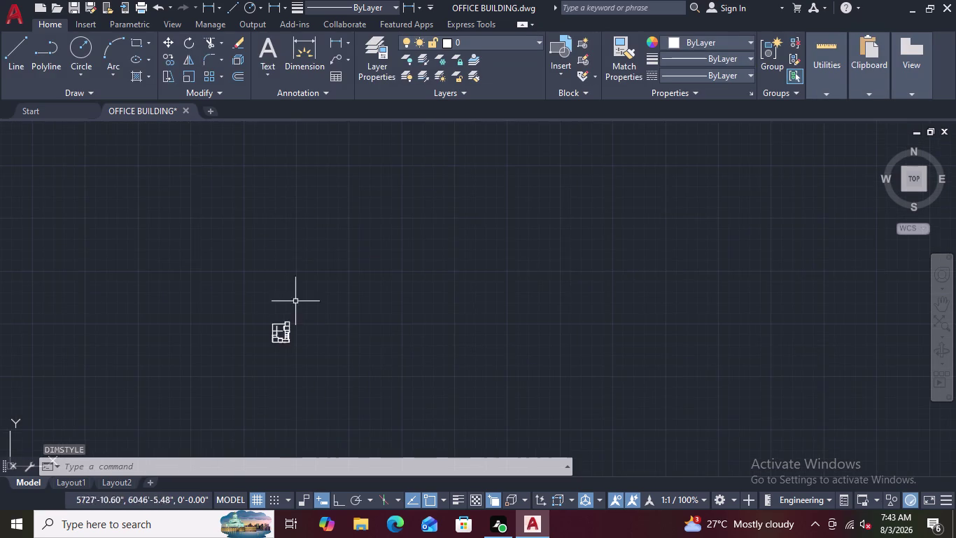
scroll(up, 3)
scroll(up, 3)
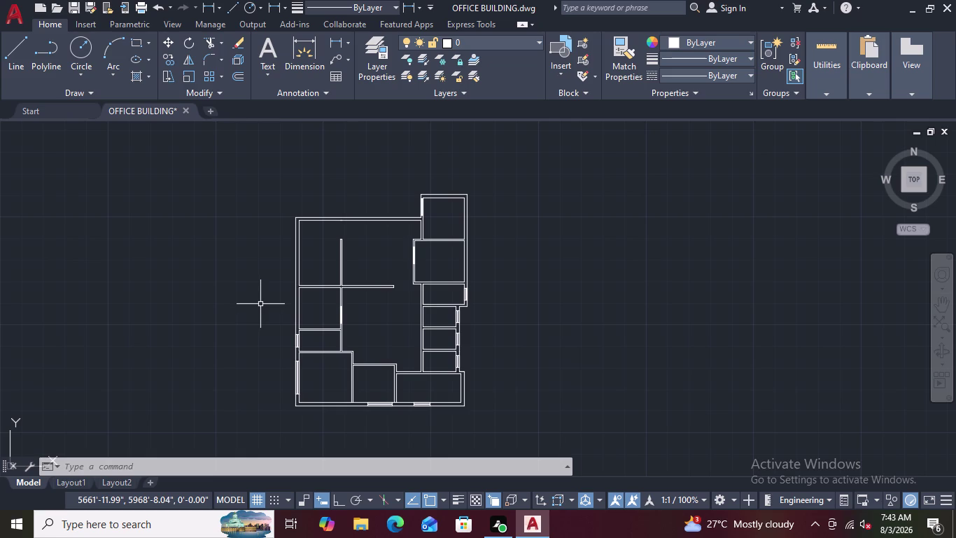
scroll(up, 3)
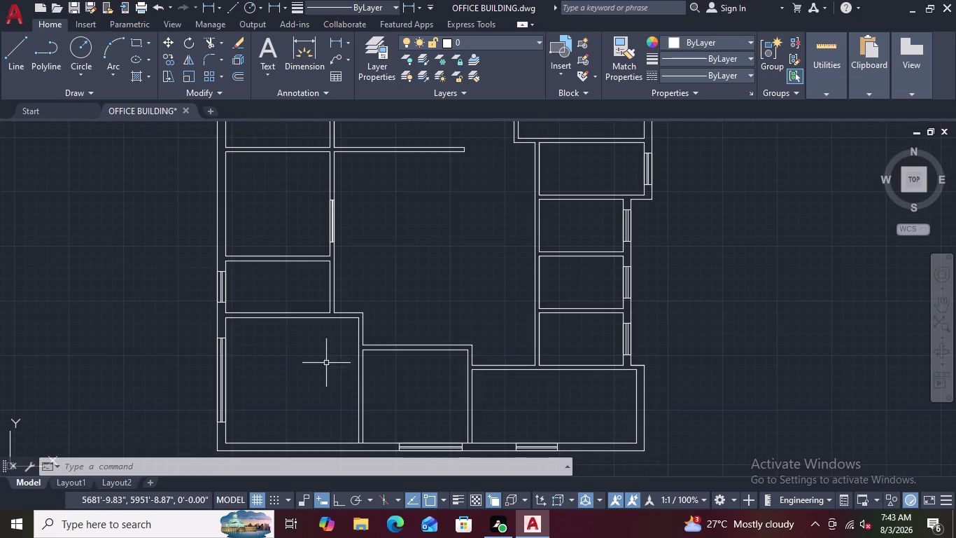
scroll(down, 3)
middle_drag(376, 411, 381, 314)
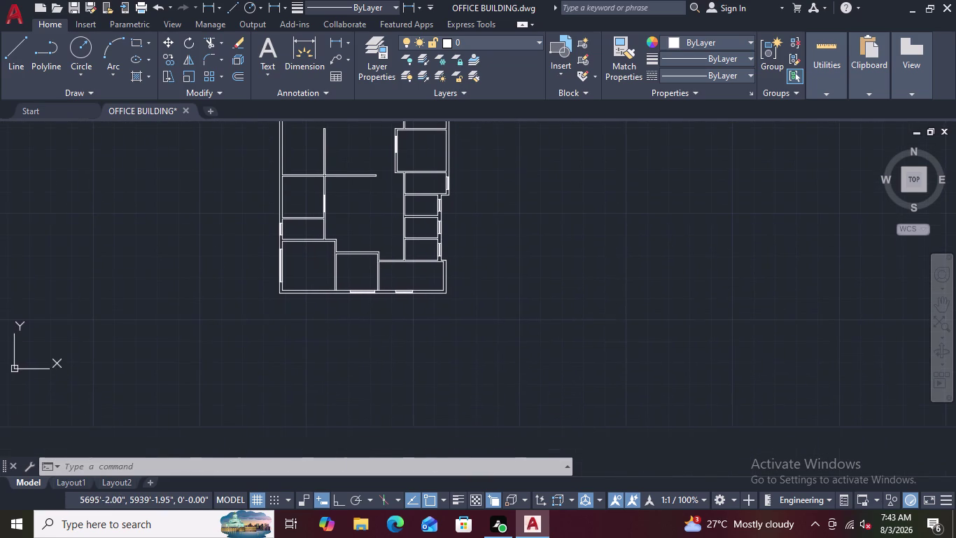
scroll(up, 3)
scroll(up, 3)
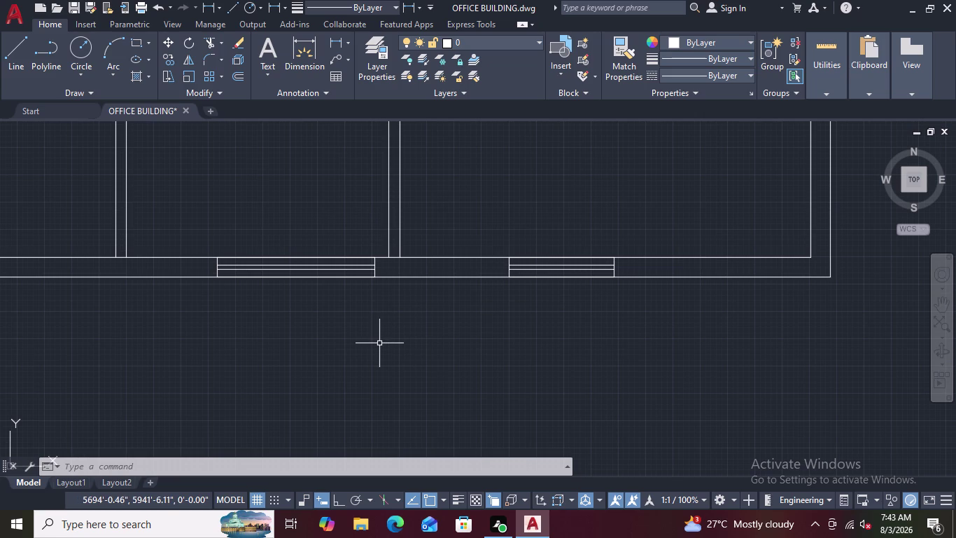
scroll(down, 3)
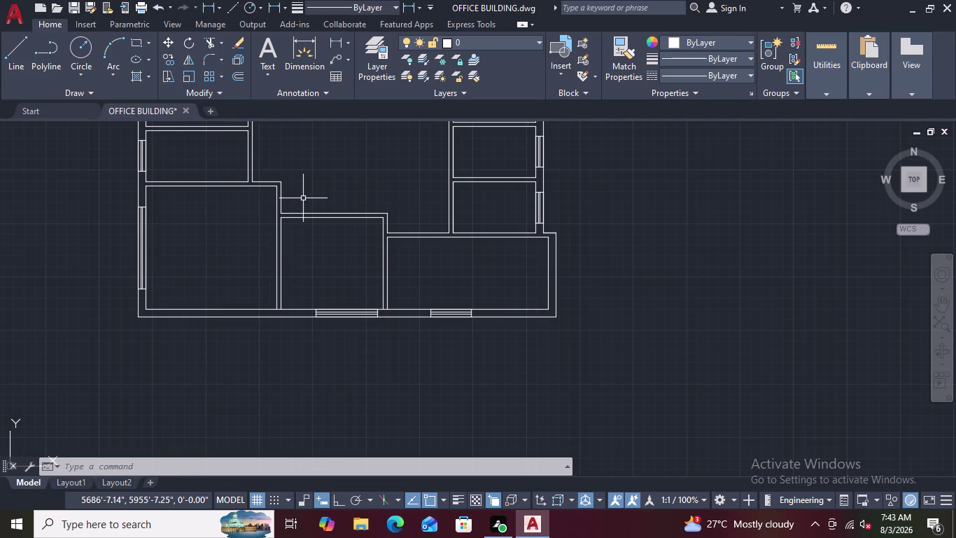
scroll(up, 3)
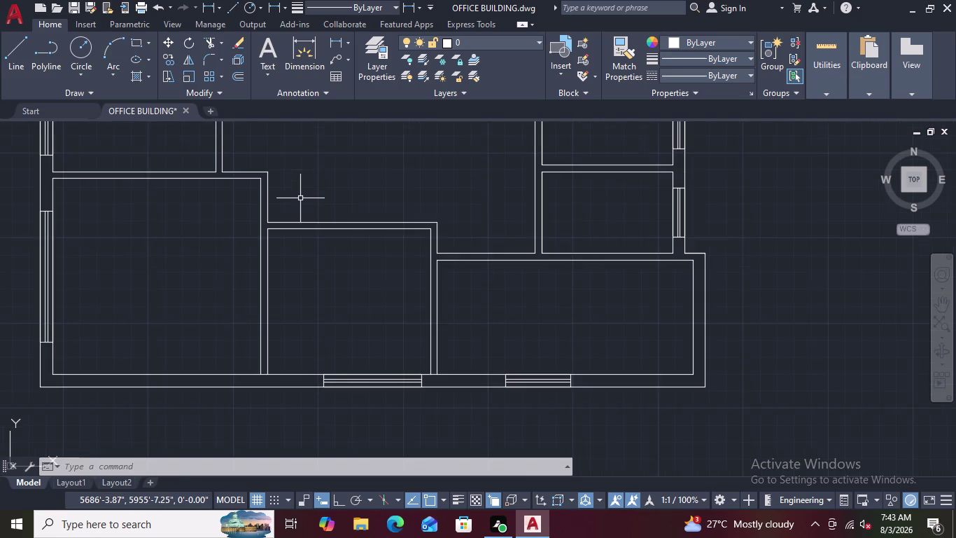
scroll(up, 3)
scroll(up, 3)
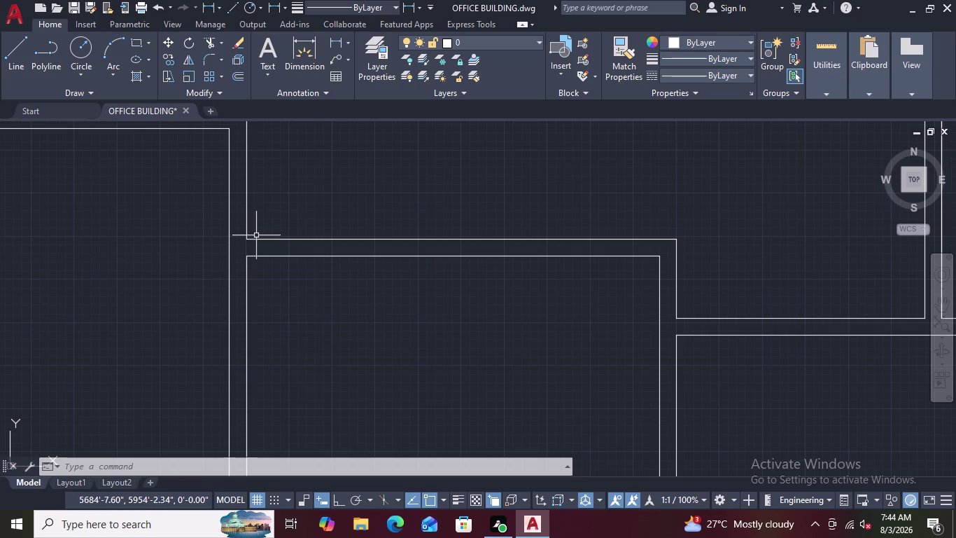
key(e)
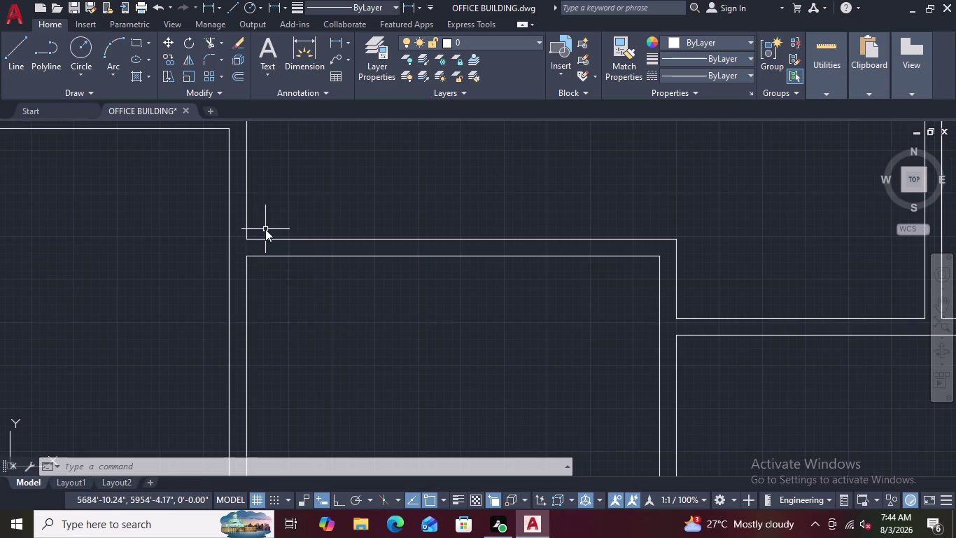
key(x)
key(space)
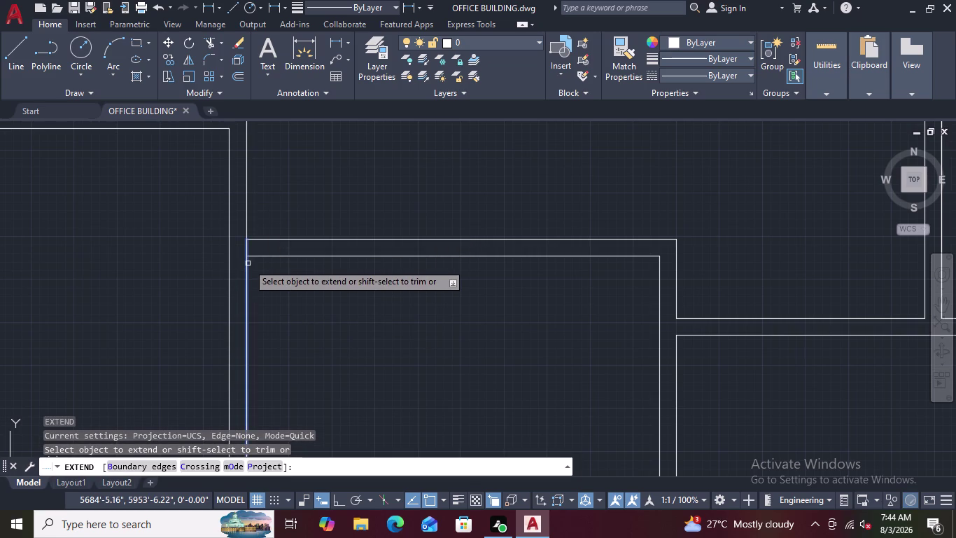
click(247, 264)
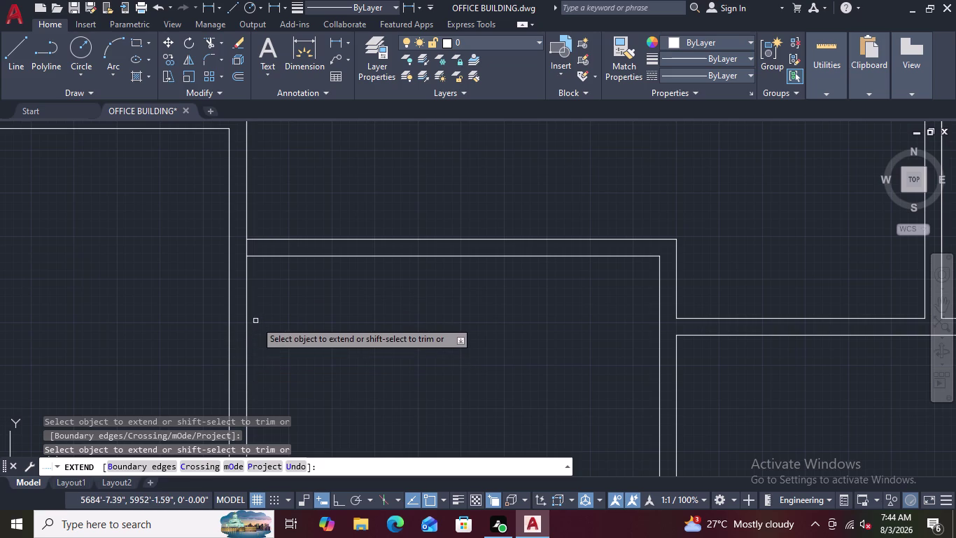
key(Escape)
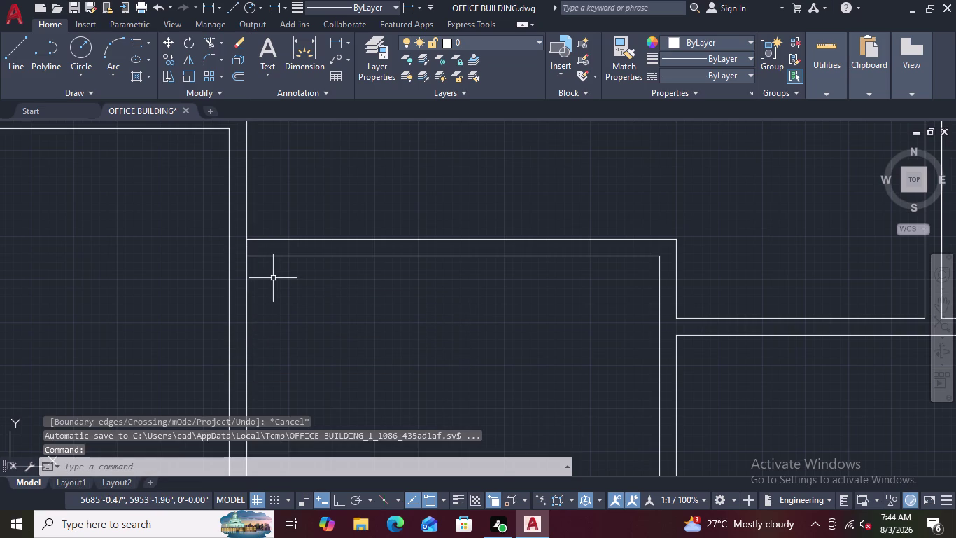
text(TR)
key(space)
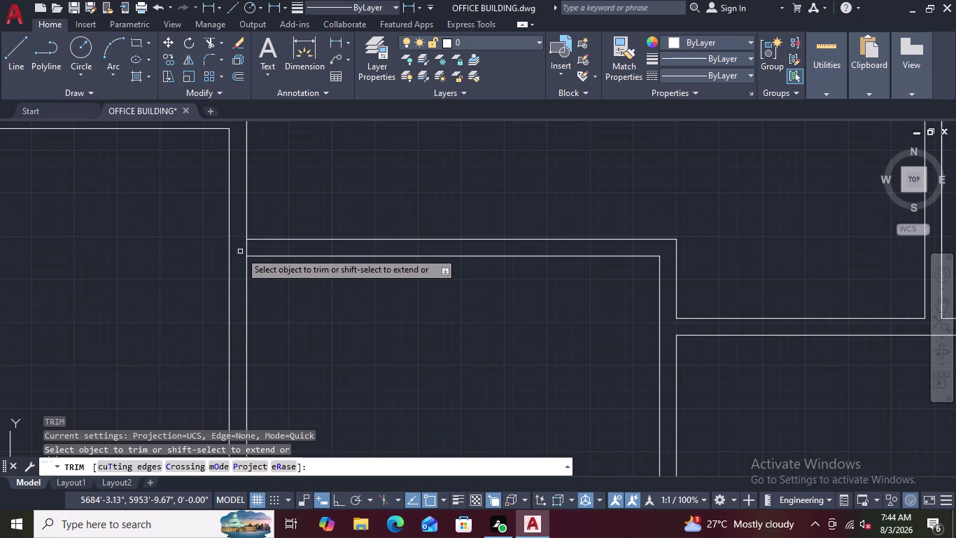
click(245, 249)
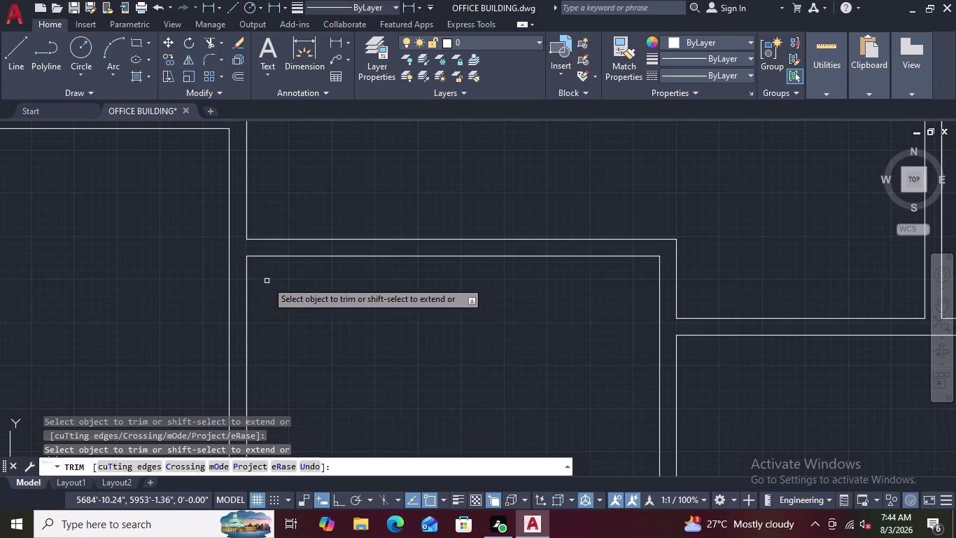
key(Escape)
key(Escape)
key(Escape)
key(Escape)
key(Escape)
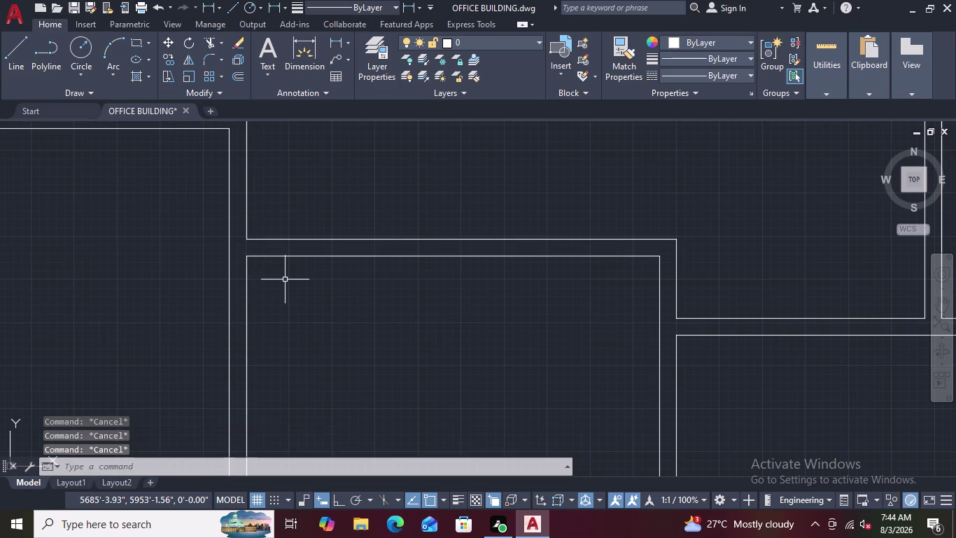
text(L)
key(space)
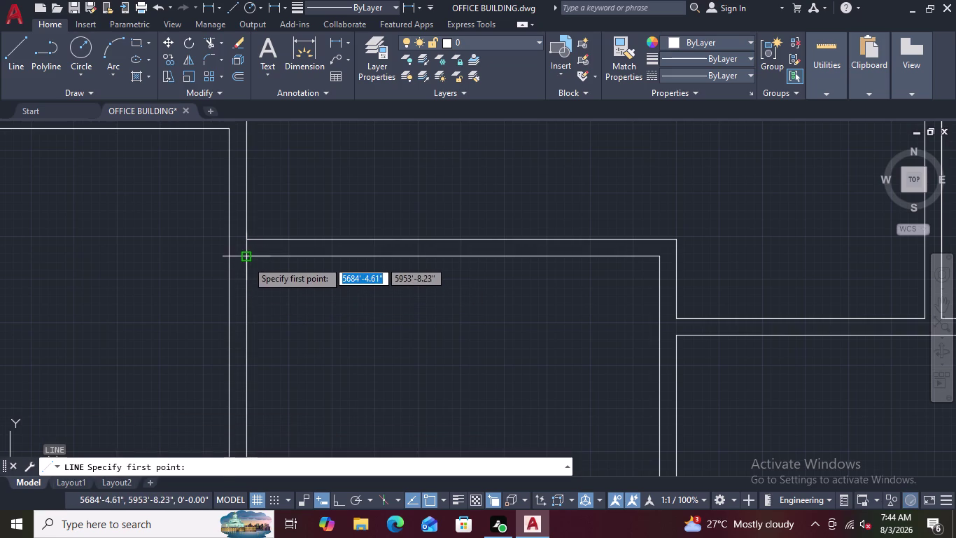
click(247, 260)
click(247, 240)
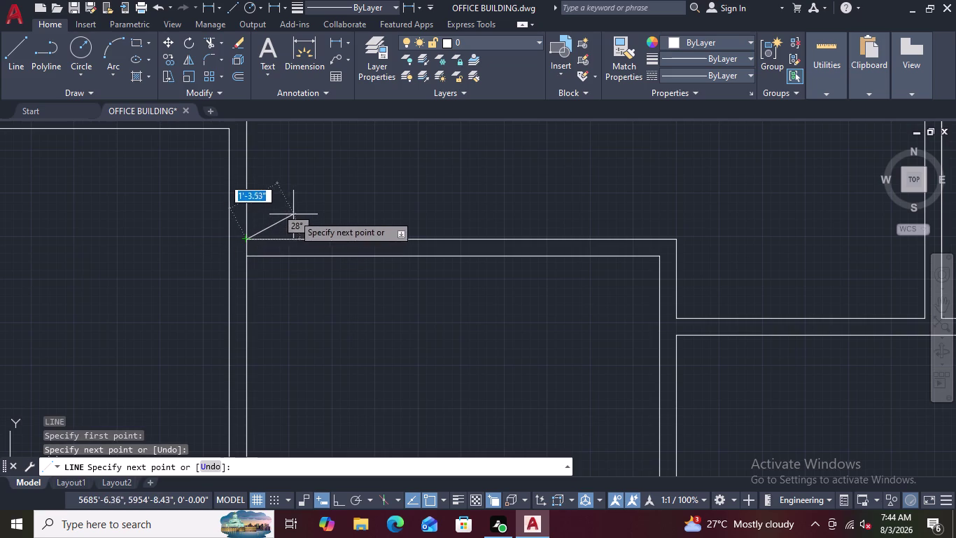
key(Escape)
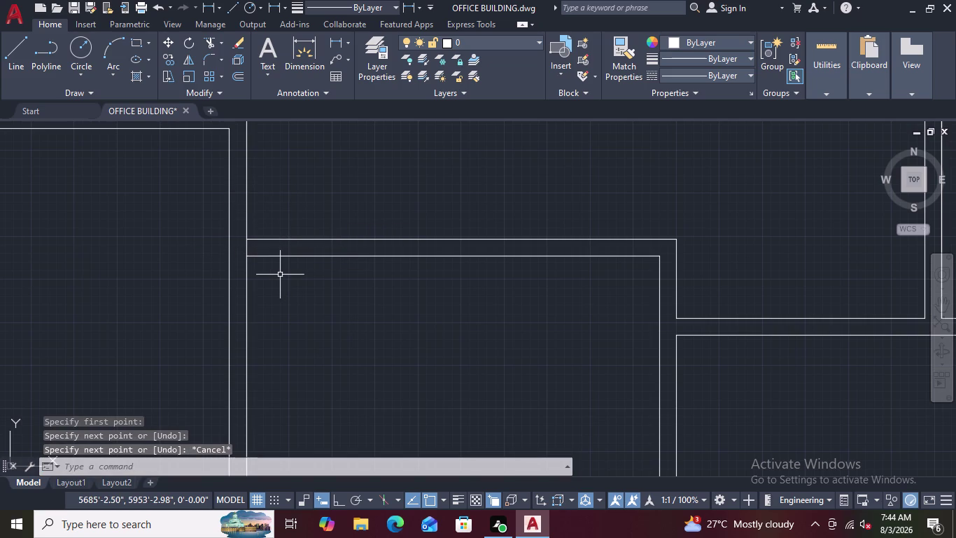
key(o)
key(space)
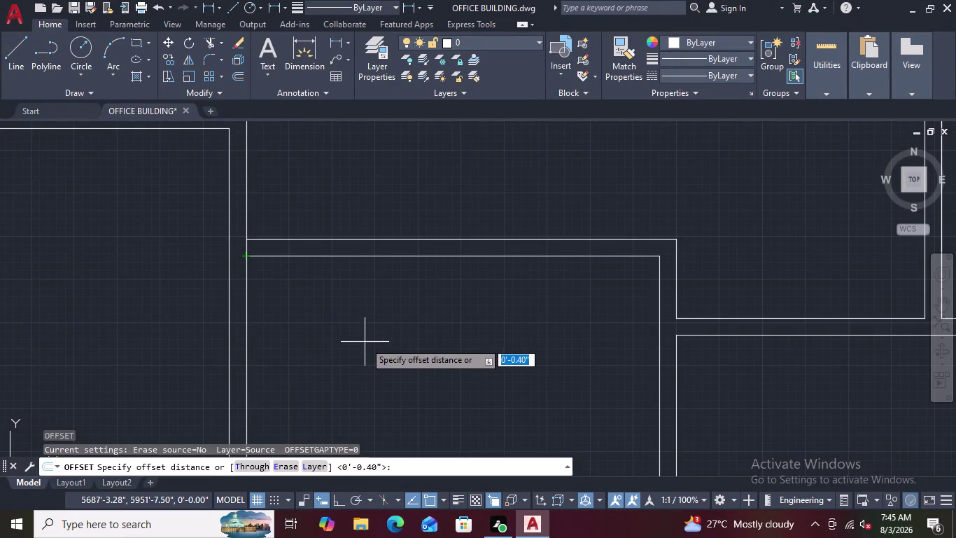
Offset the short wall end line 1 inch to the right.
key(1)
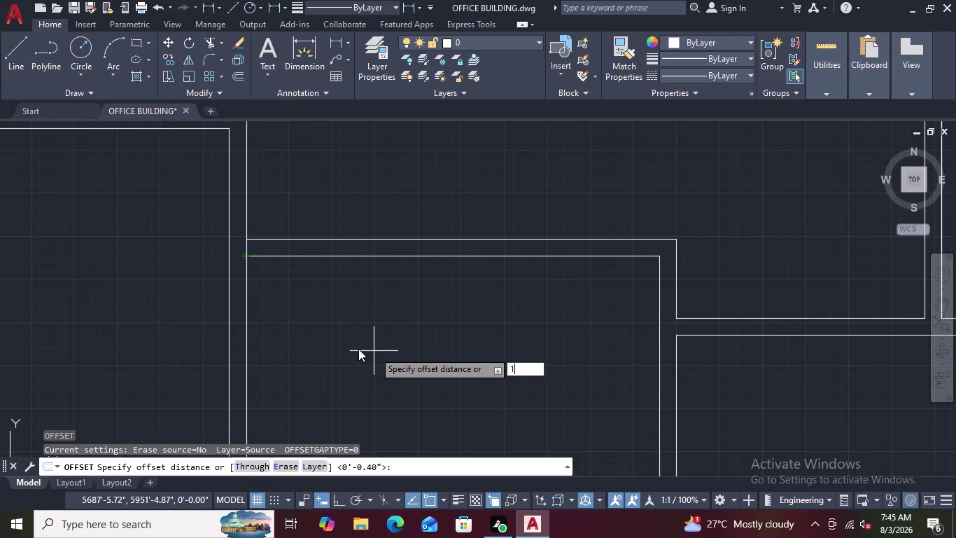
key(Return)
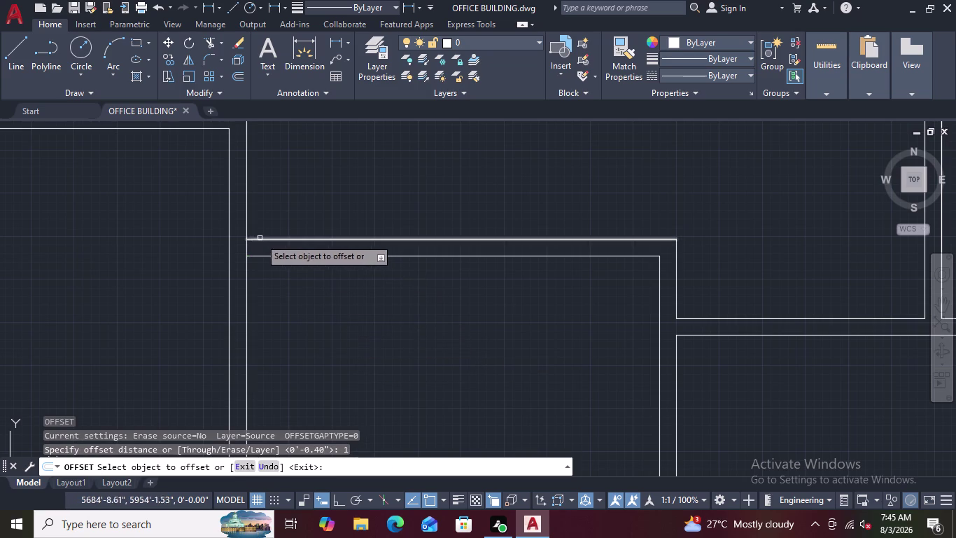
click(247, 251)
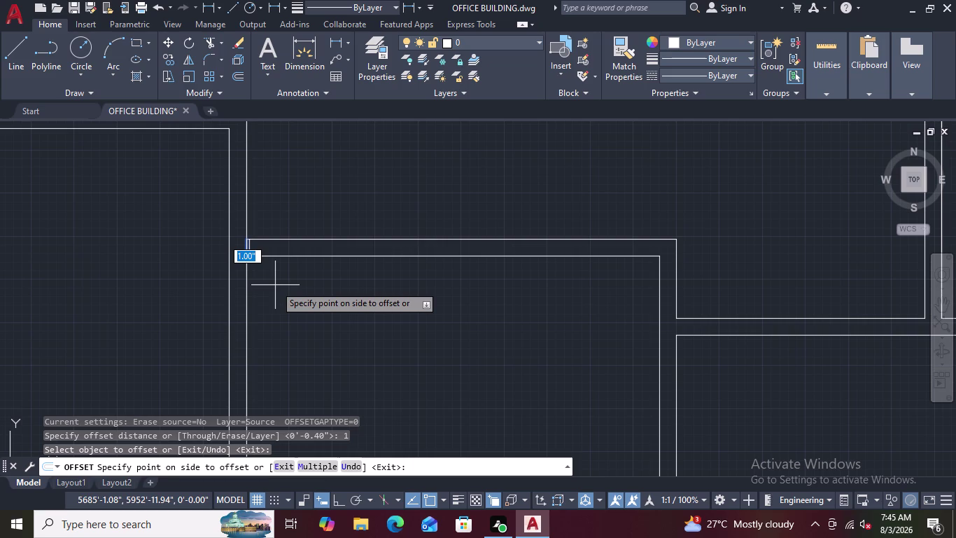
scroll(up, 3)
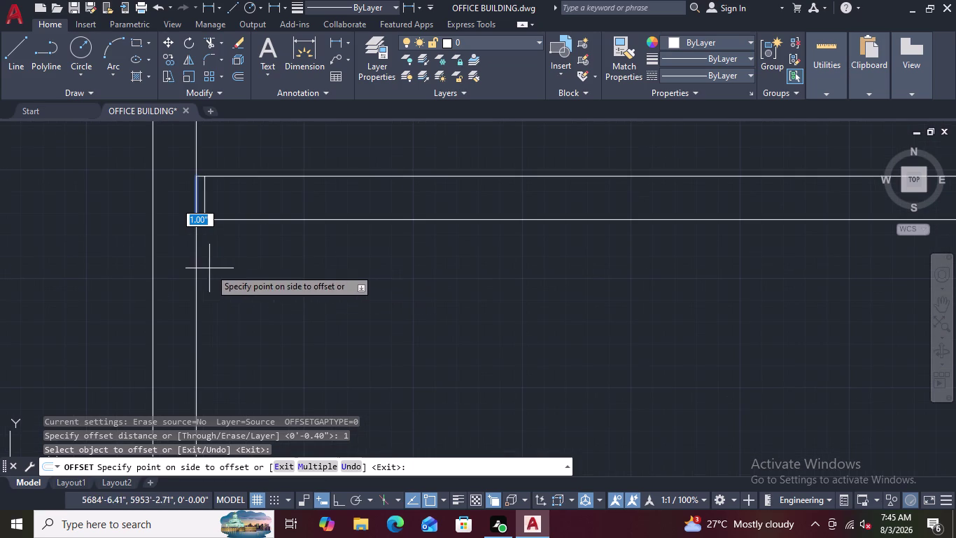
scroll(up, 3)
click(230, 259)
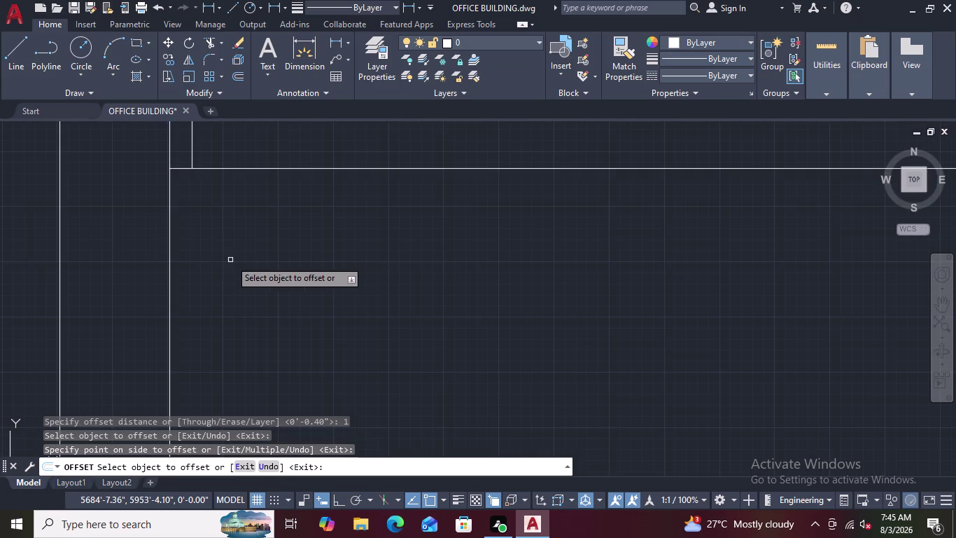
scroll(down, 3)
scroll(up, 3)
scroll(up, 3)
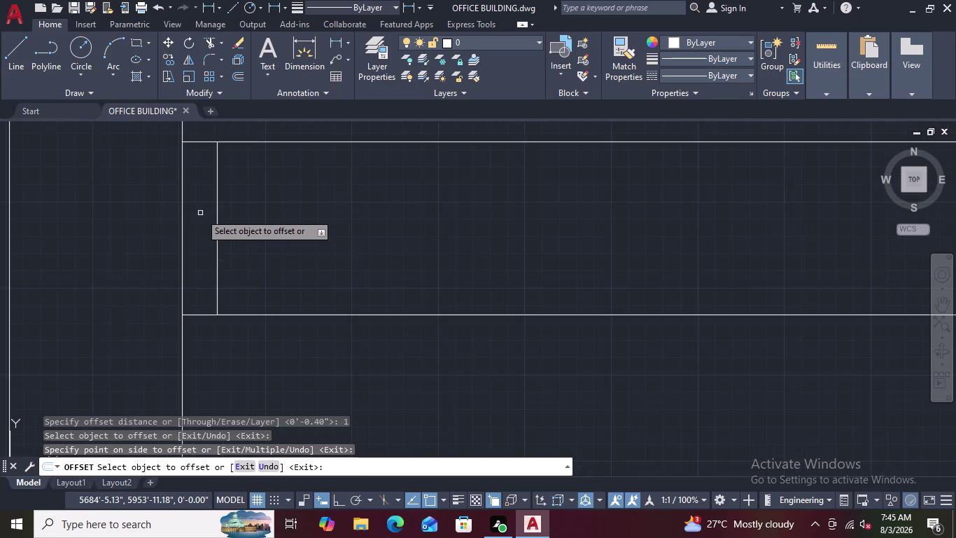
scroll(down, 3)
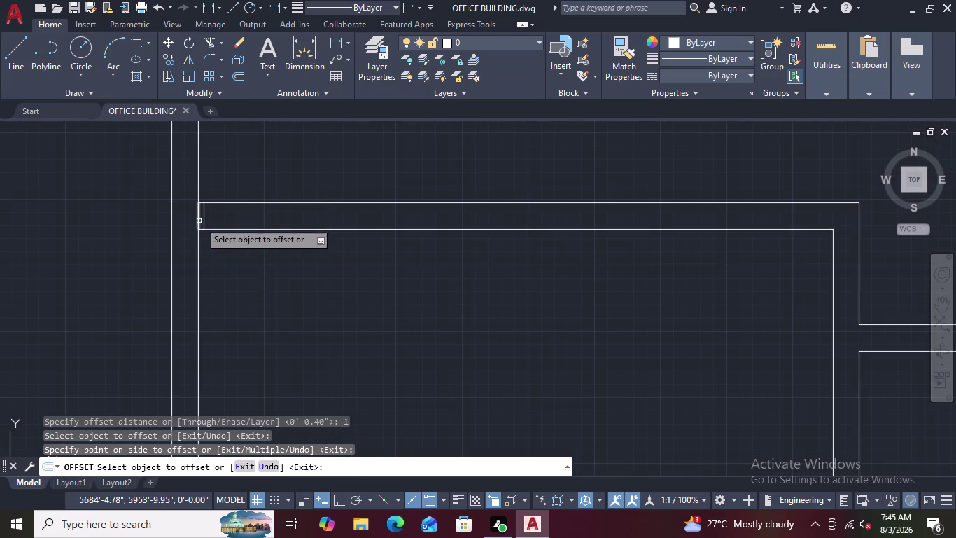
scroll(up, 3)
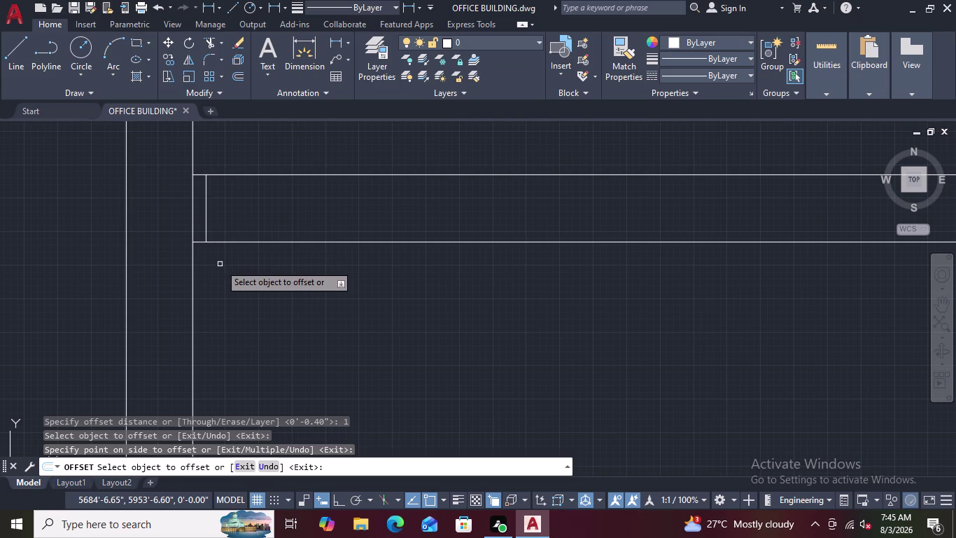
scroll(down, 3)
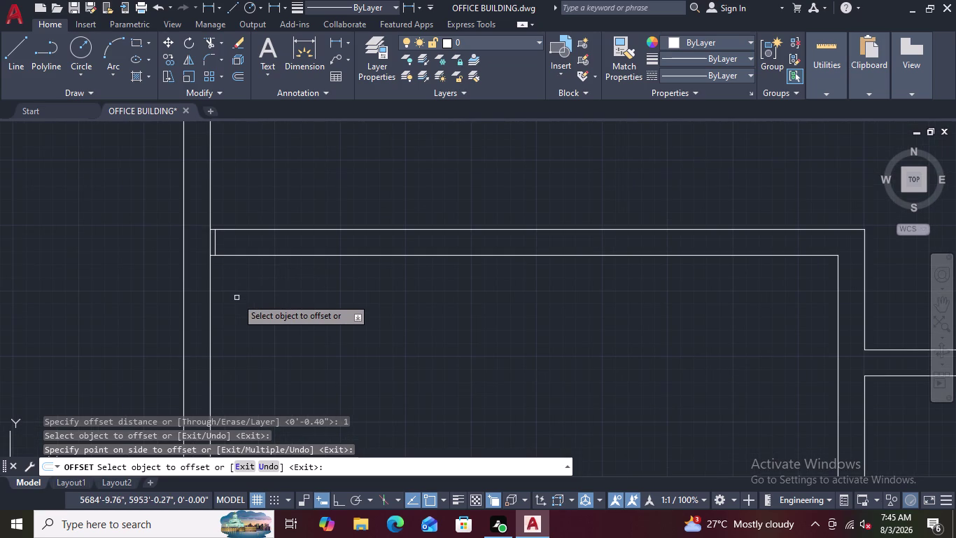
scroll(up, 3)
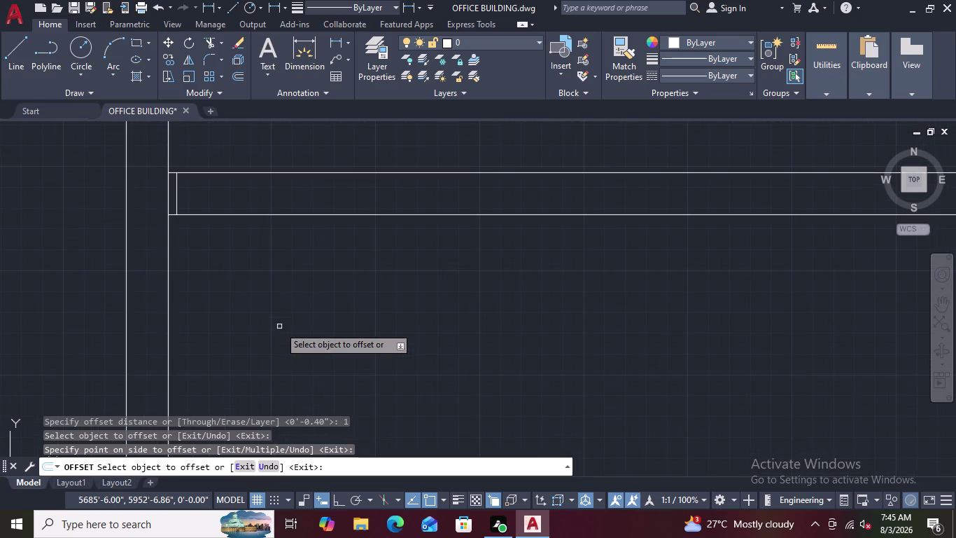
Offset a wall line by 3'6" to mark the door opening, then end Offset.
key(space)
key(space)
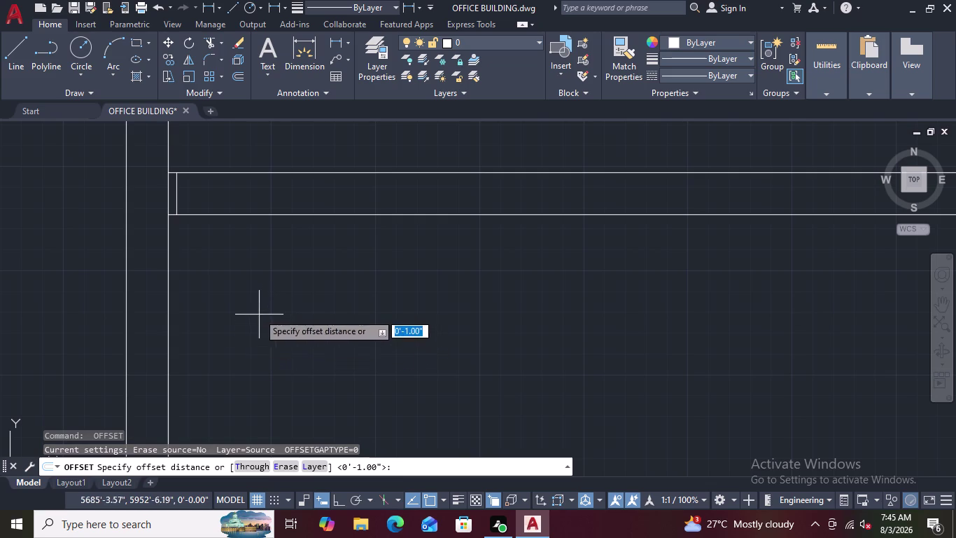
key(3)
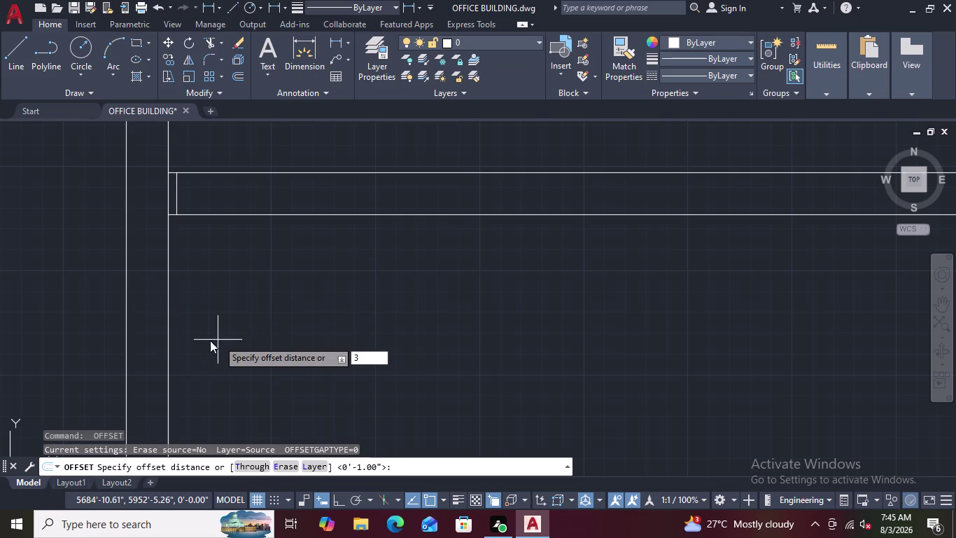
key(apostrophe)
key(6)
key(shift+quotedbl)
key(Return)
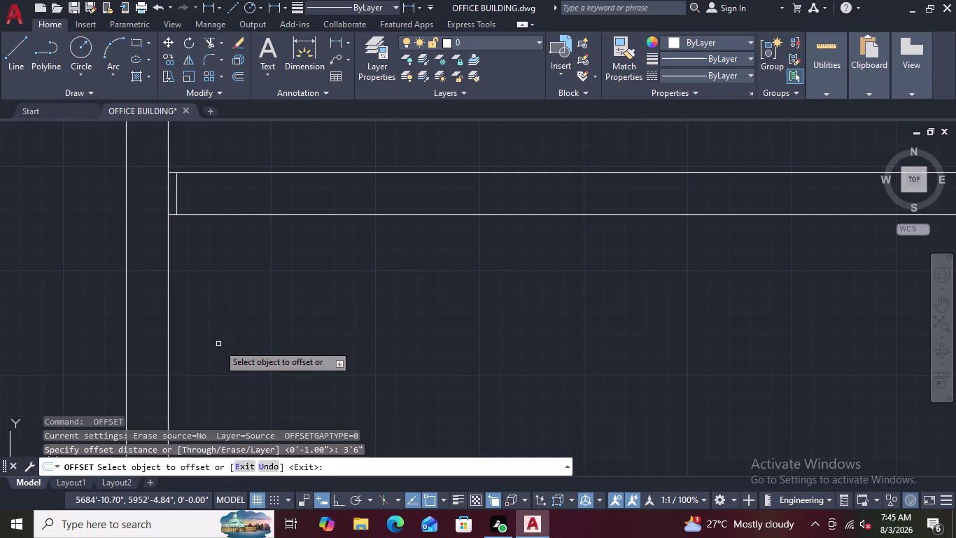
click(177, 191)
click(364, 200)
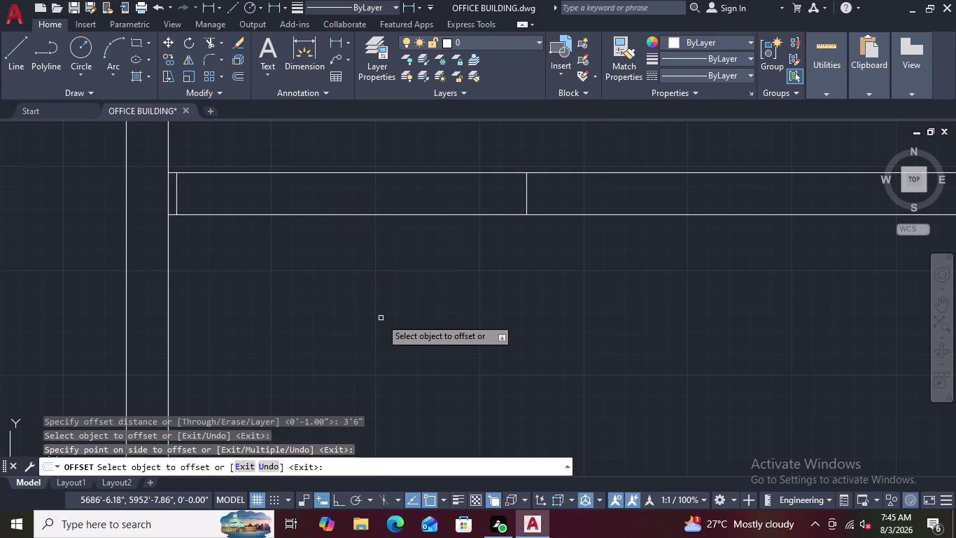
scroll(up, 3)
scroll(down, 3)
scroll(down, 3)
scroll(up, 3)
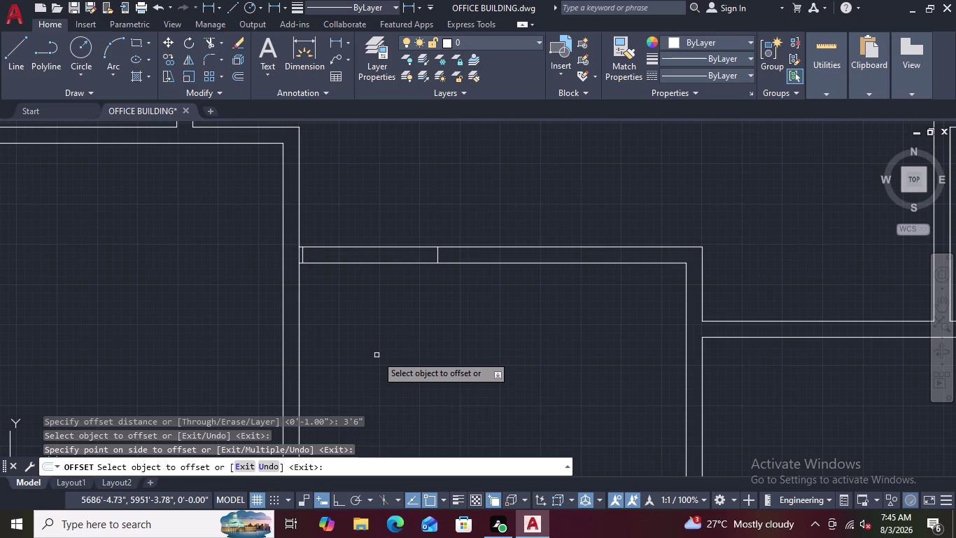
scroll(up, 3)
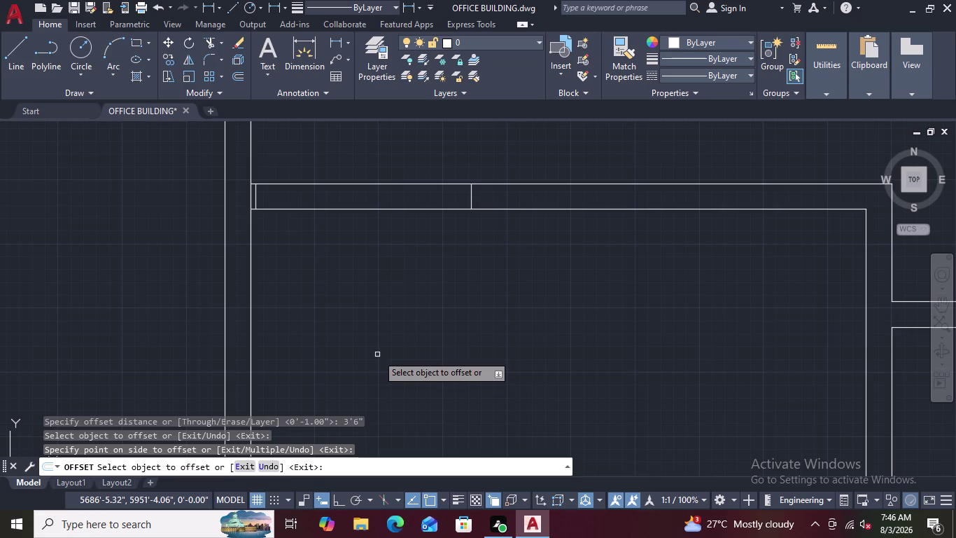
key(Escape)
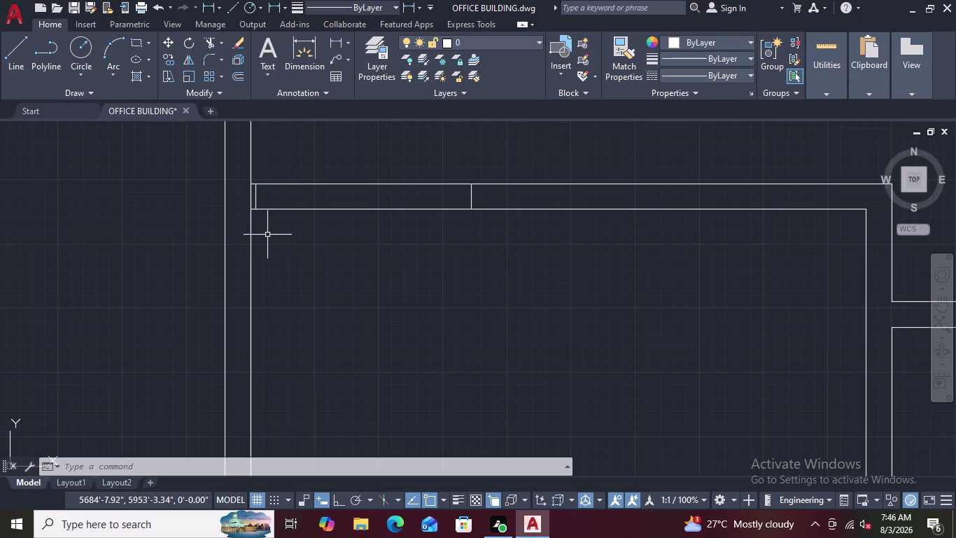
Draw a 3'6" vertical line down from the central room's top-left inner corner, with Ortho on.
scroll(down, 3)
scroll(down, 3)
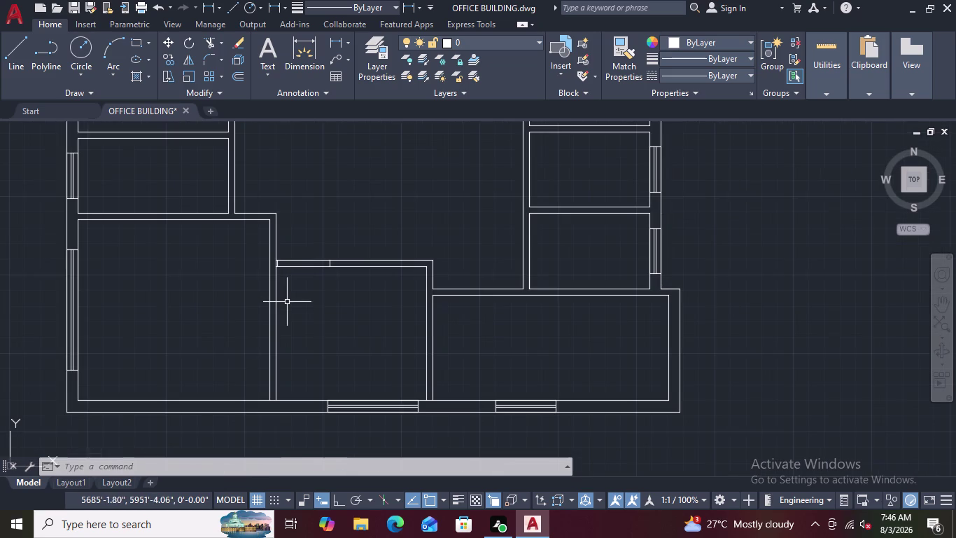
scroll(up, 3)
scroll(up, 3)
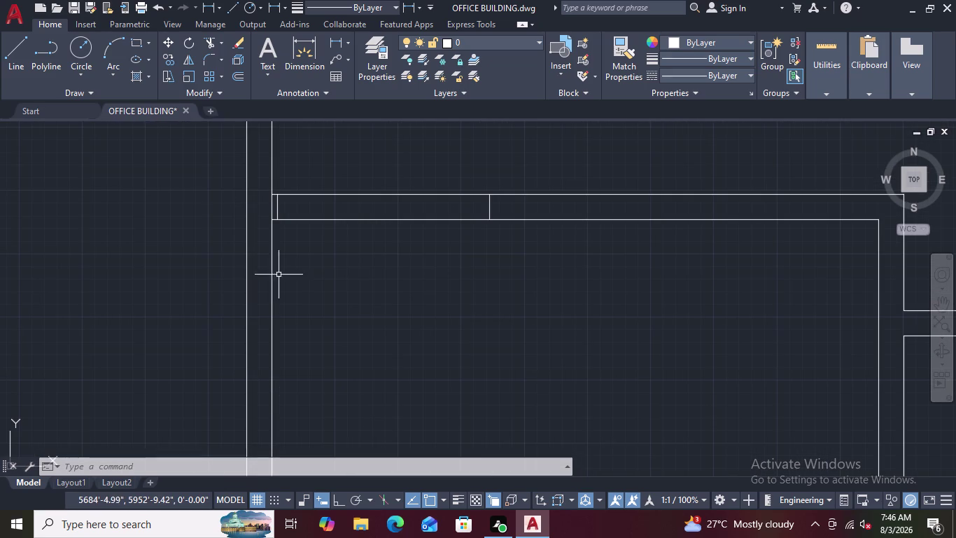
text(L)
key(space)
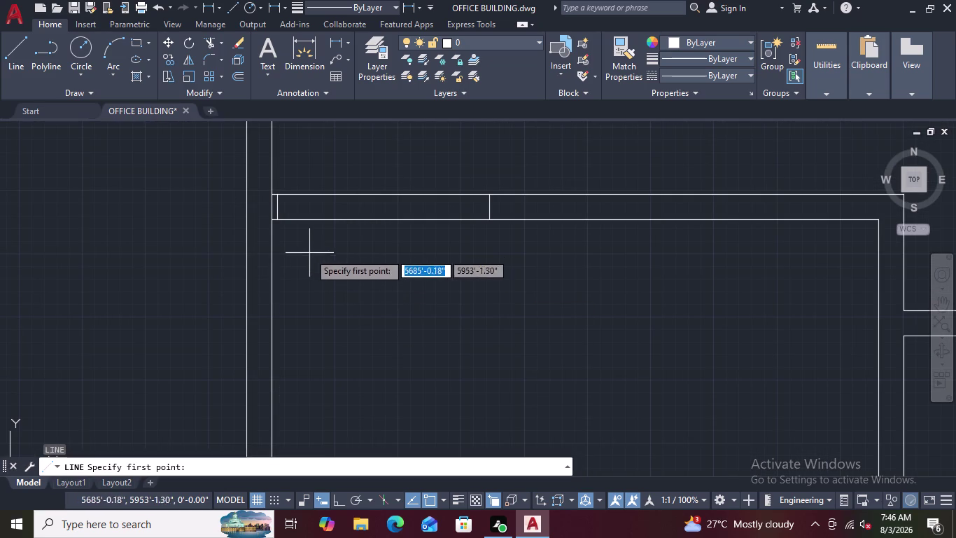
click(277, 223)
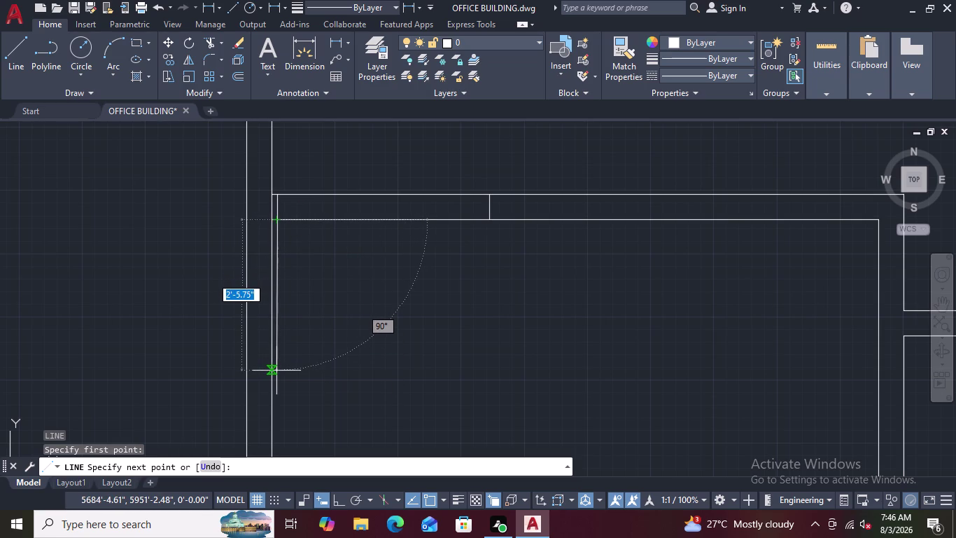
key(F8)
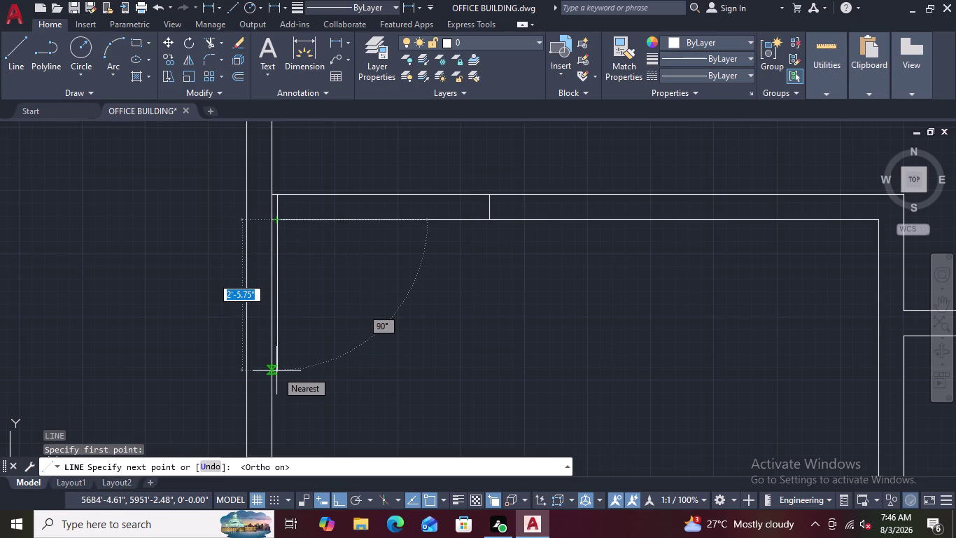
key(3)
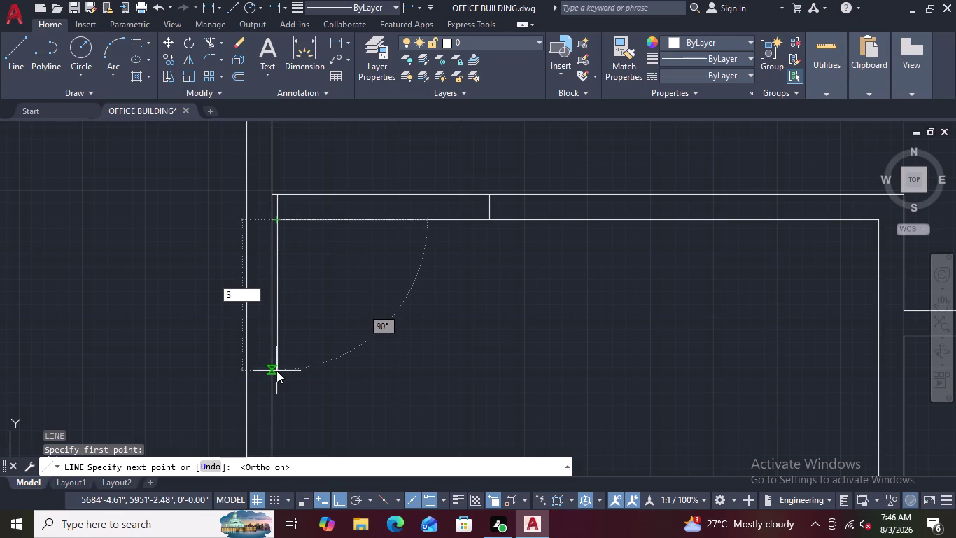
key(apostrophe)
key(6)
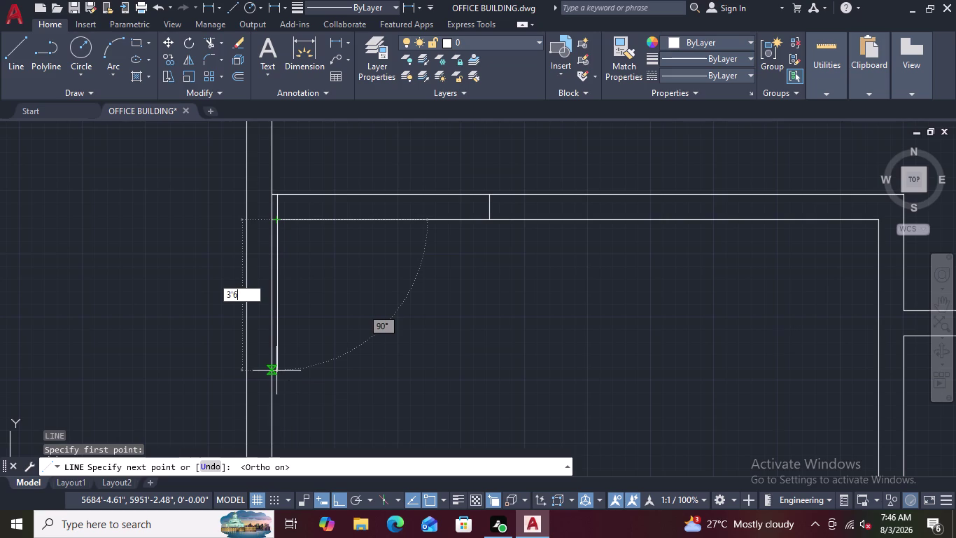
key(shift+quotedbl)
key(Return)
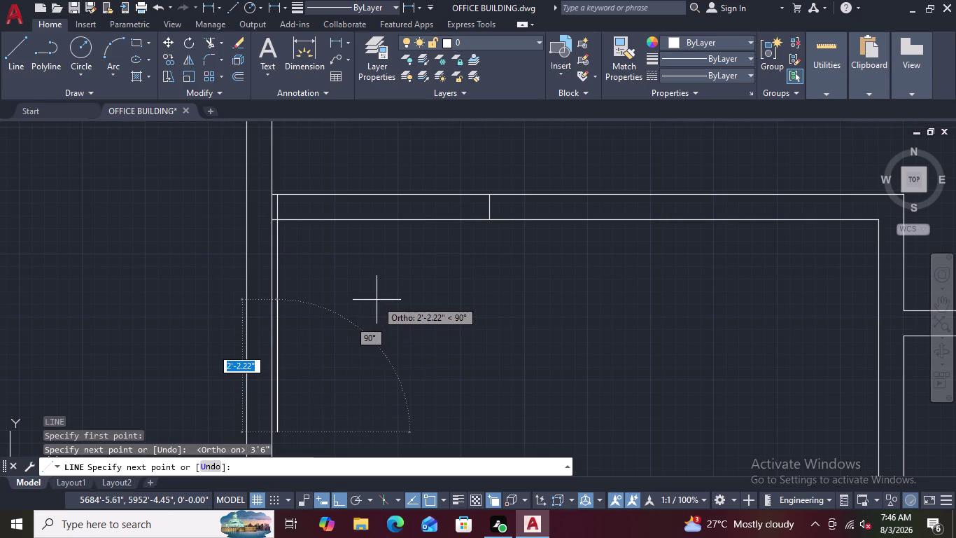
key(Escape)
Zoom in and out around the room's top-left corner to check the line.
scroll(down, 3)
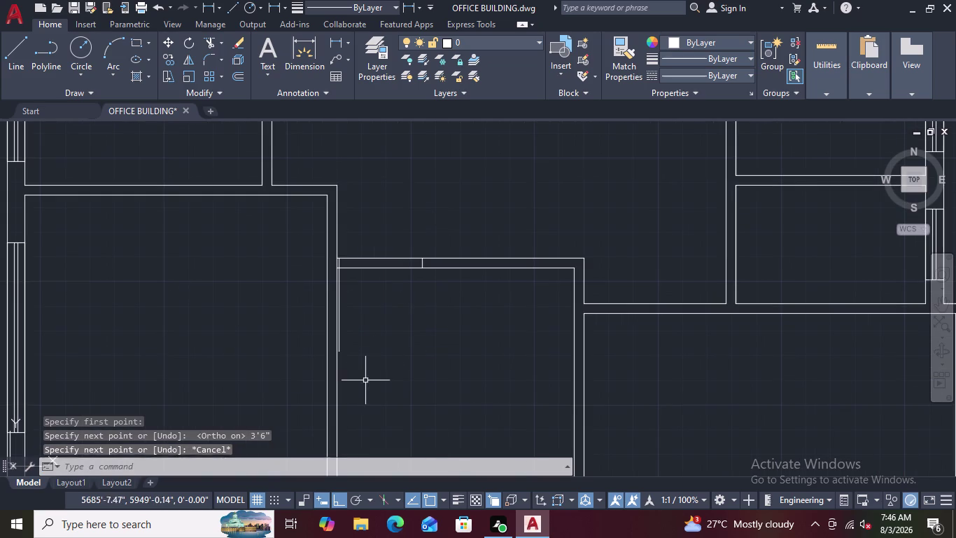
scroll(up, 3)
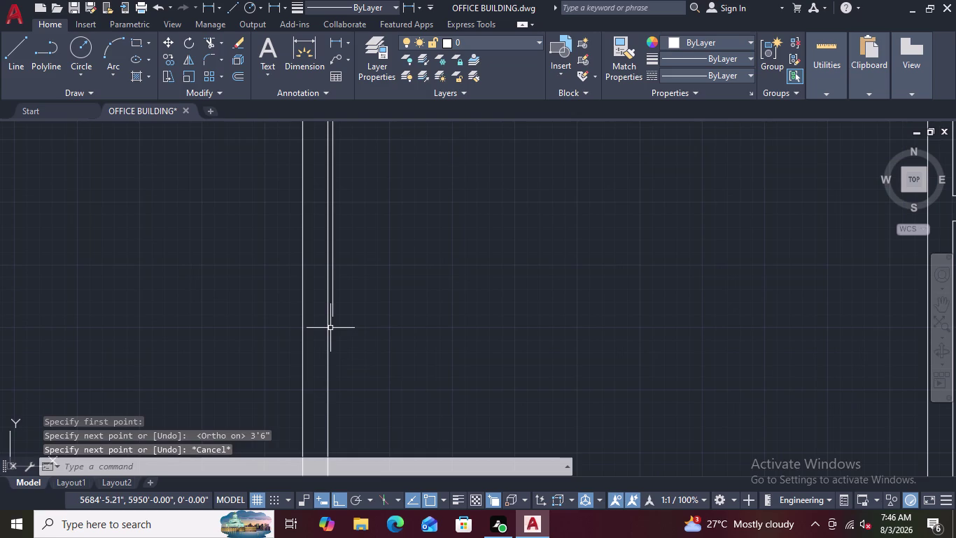
scroll(down, 3)
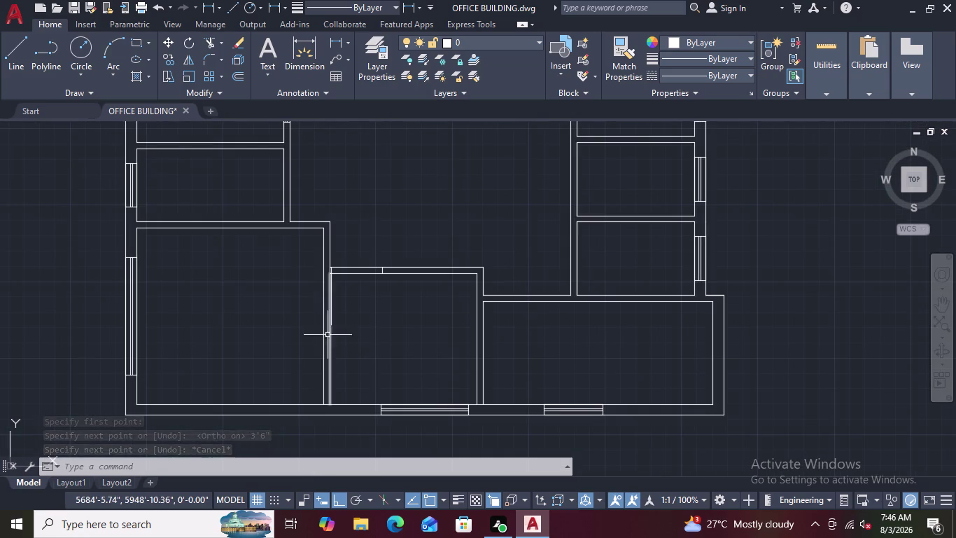
scroll(up, 3)
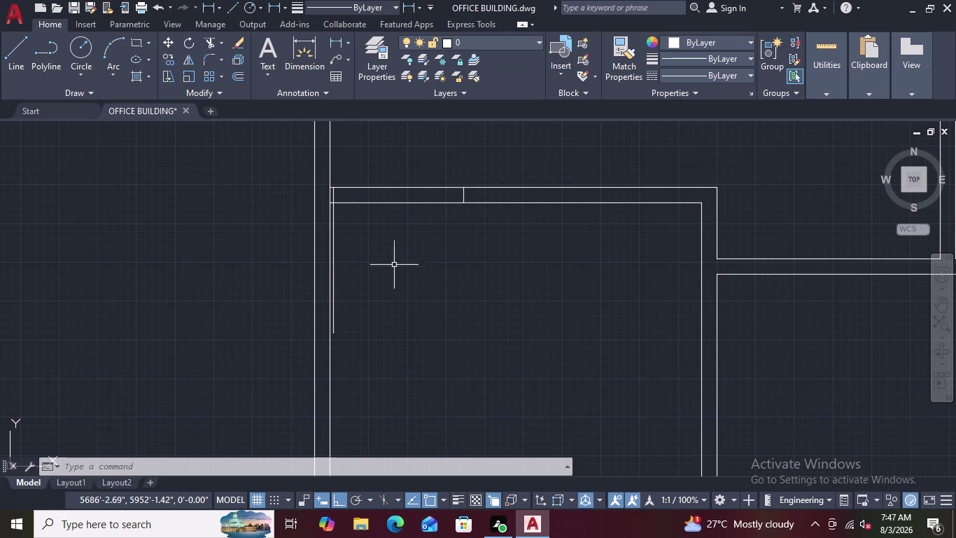
scroll(up, 3)
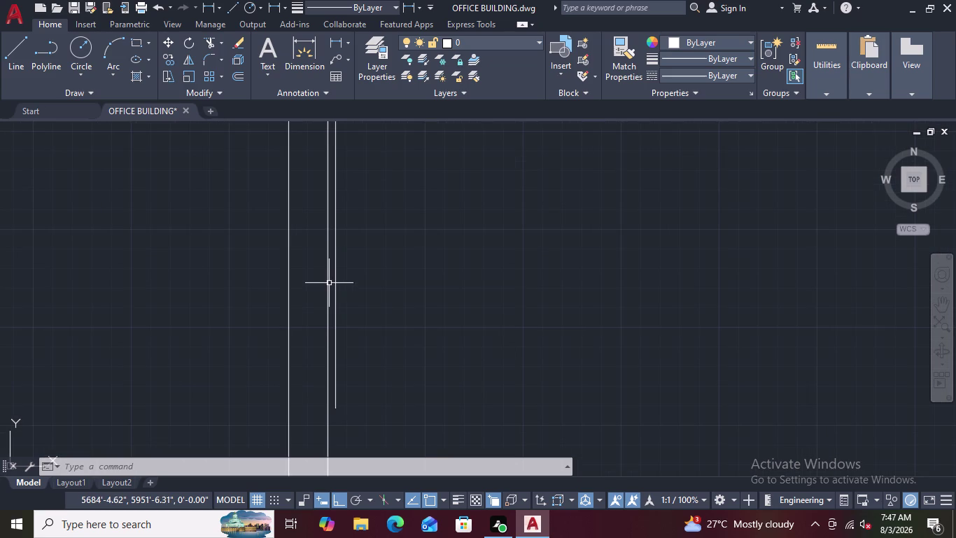
scroll(up, 3)
scroll(down, 3)
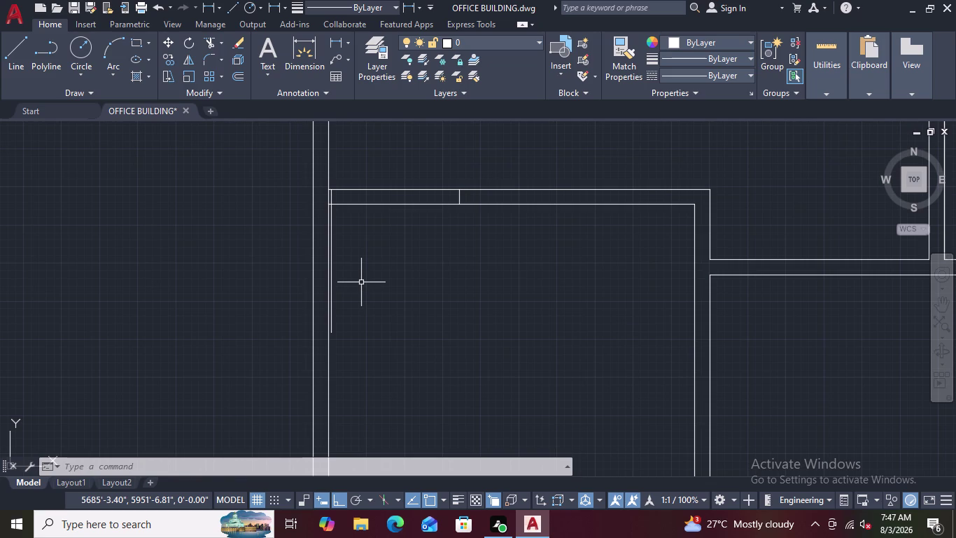
scroll(up, 3)
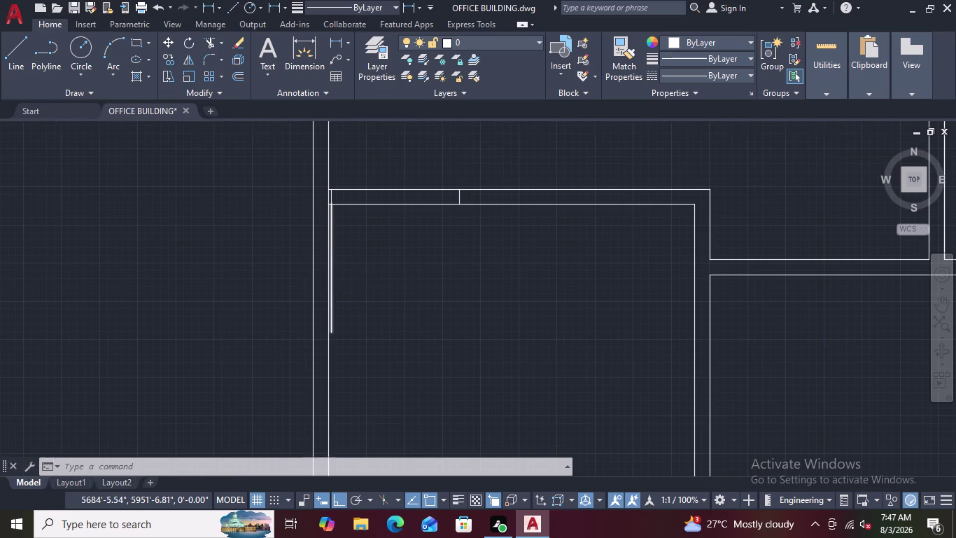
scroll(up, 3)
scroll(up, 3)
scroll(down, 3)
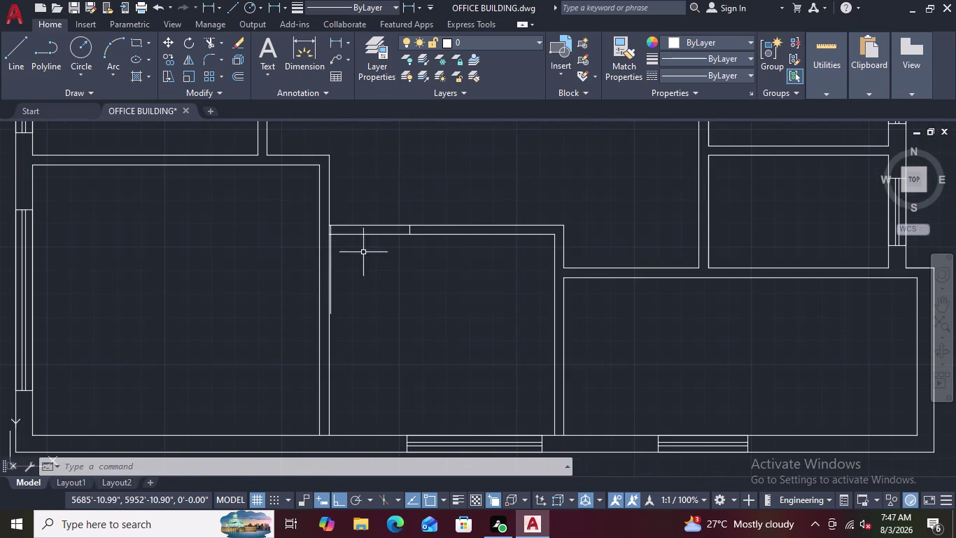
scroll(up, 3)
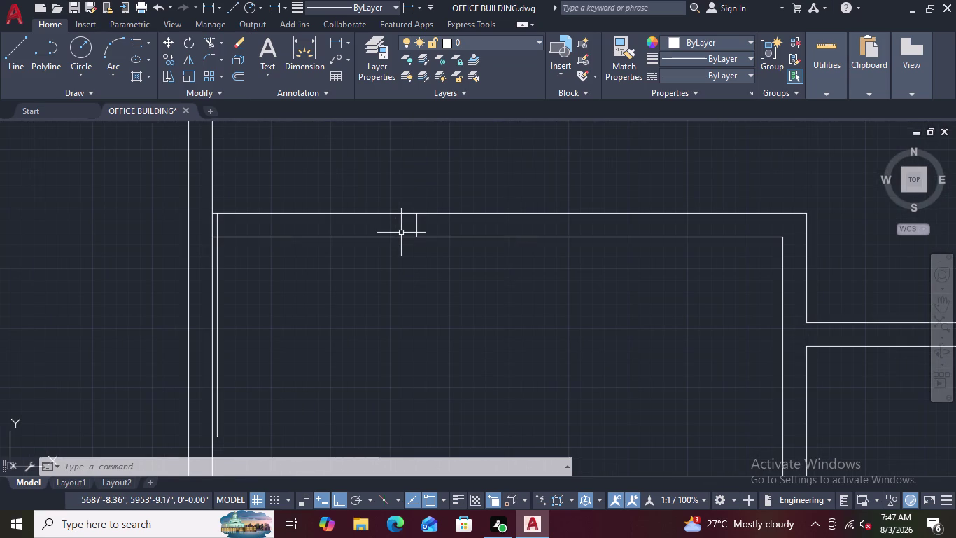
scroll(down, 3)
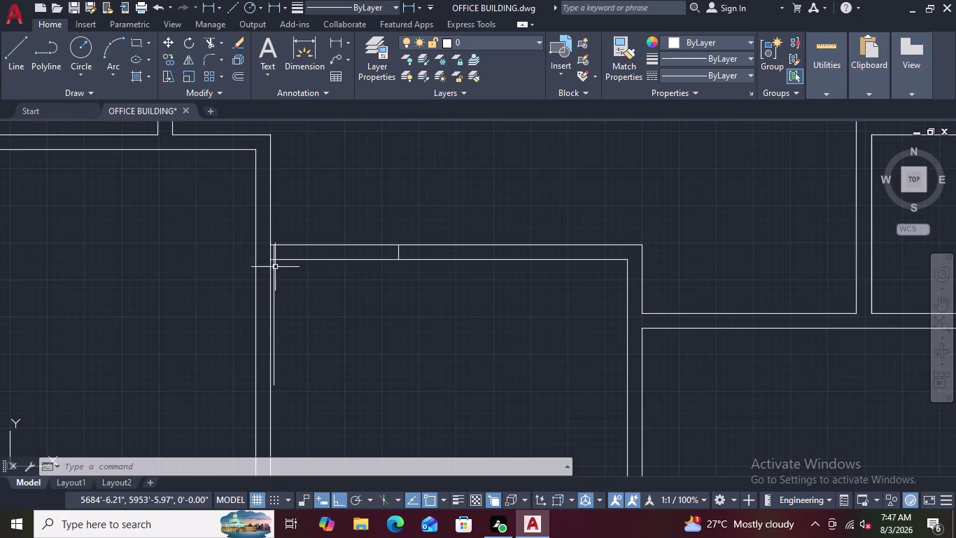
scroll(up, 3)
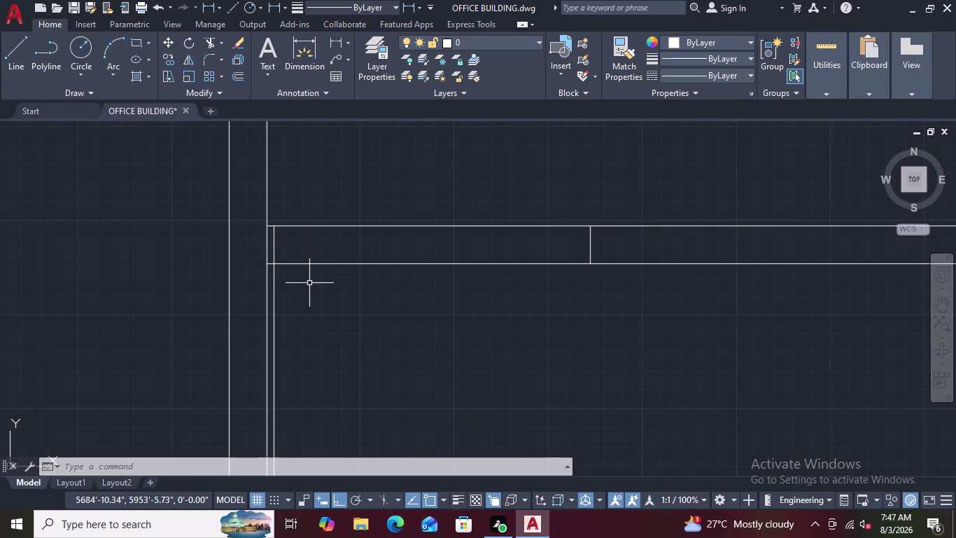
scroll(down, 3)
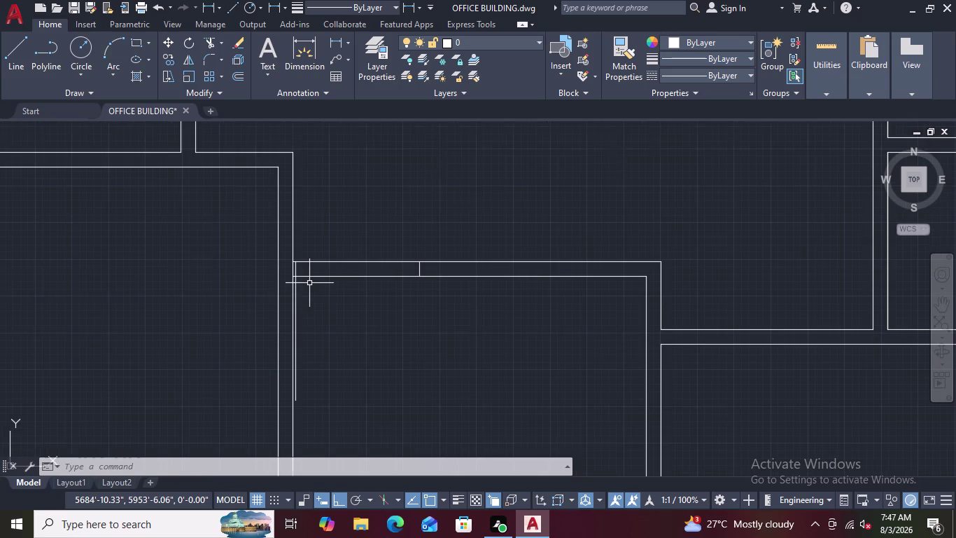
scroll(up, 3)
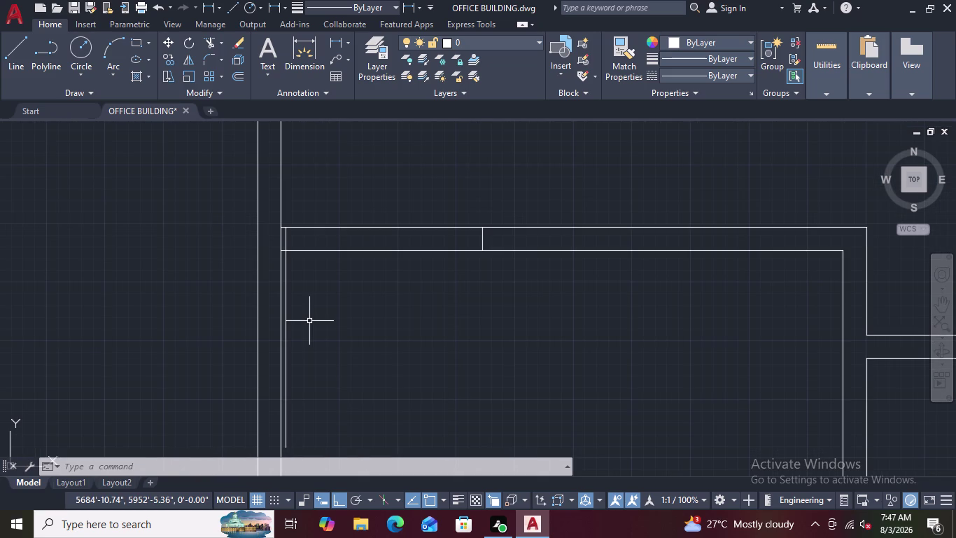
scroll(up, 3)
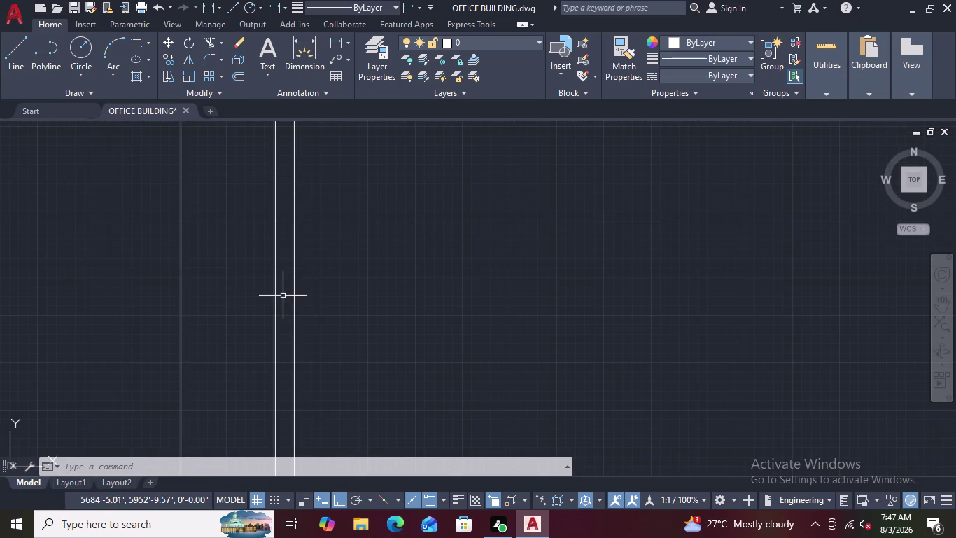
scroll(down, 3)
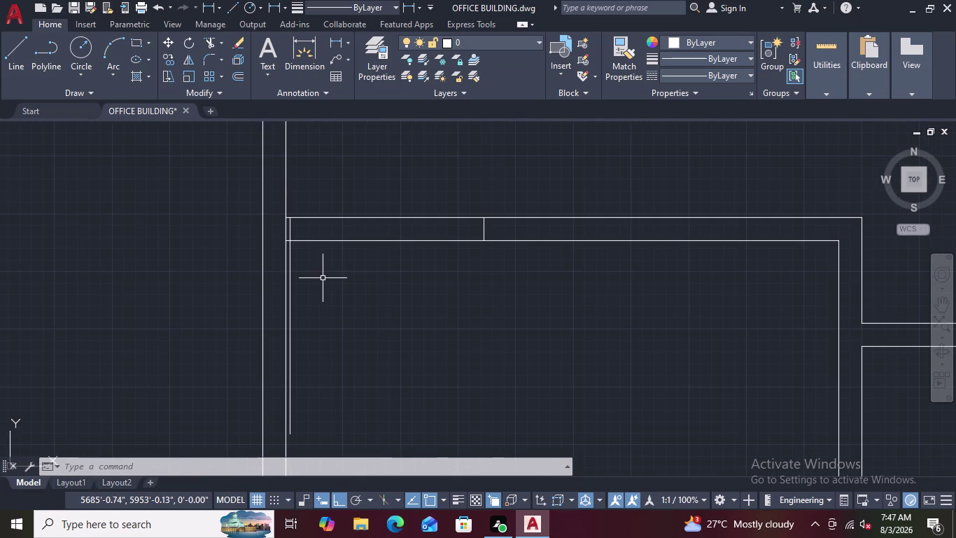
Offset the left wall line 2 inches toward the inside of the room.
key(o)
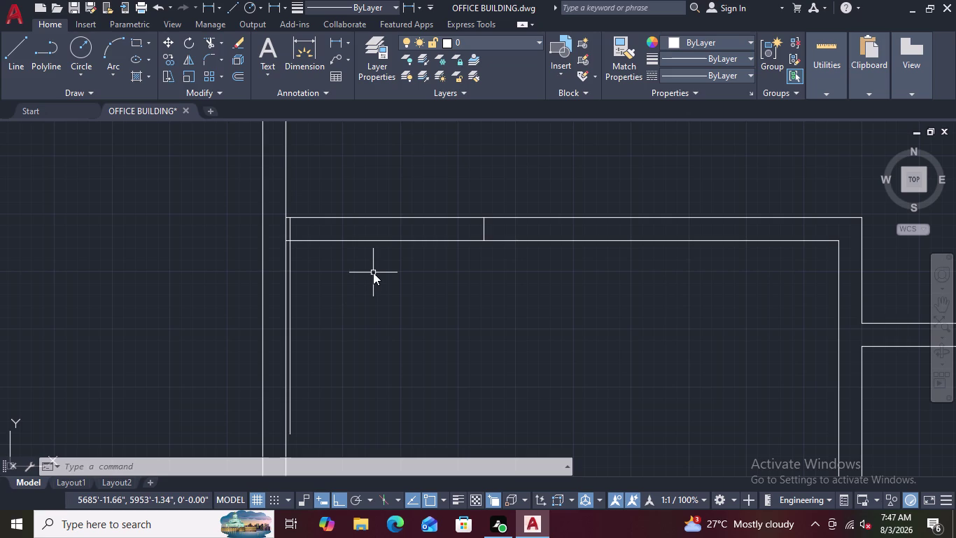
key(space)
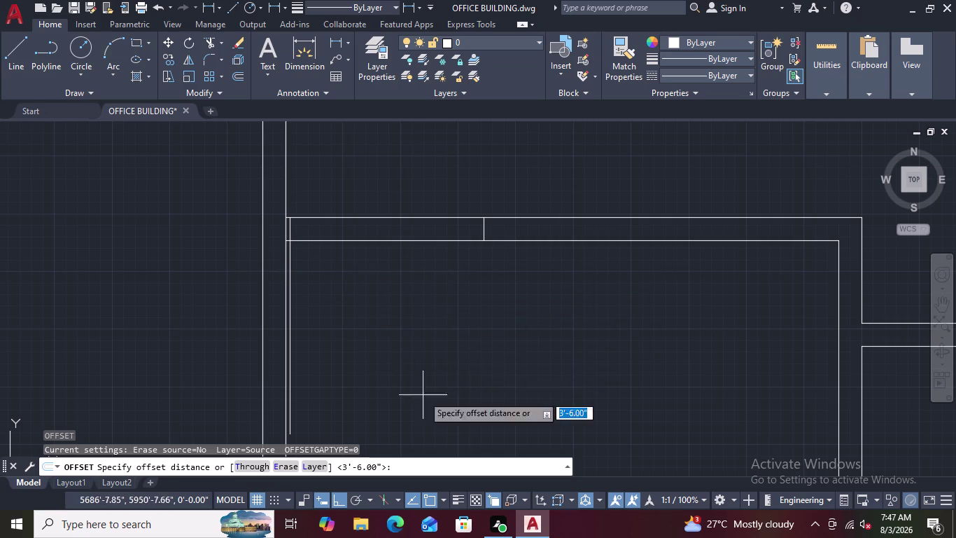
key(2)
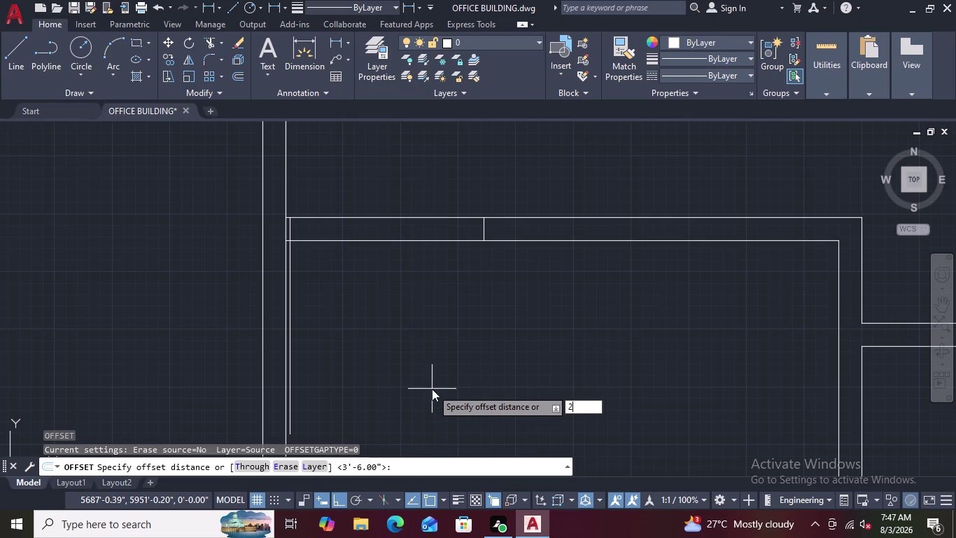
key(Return)
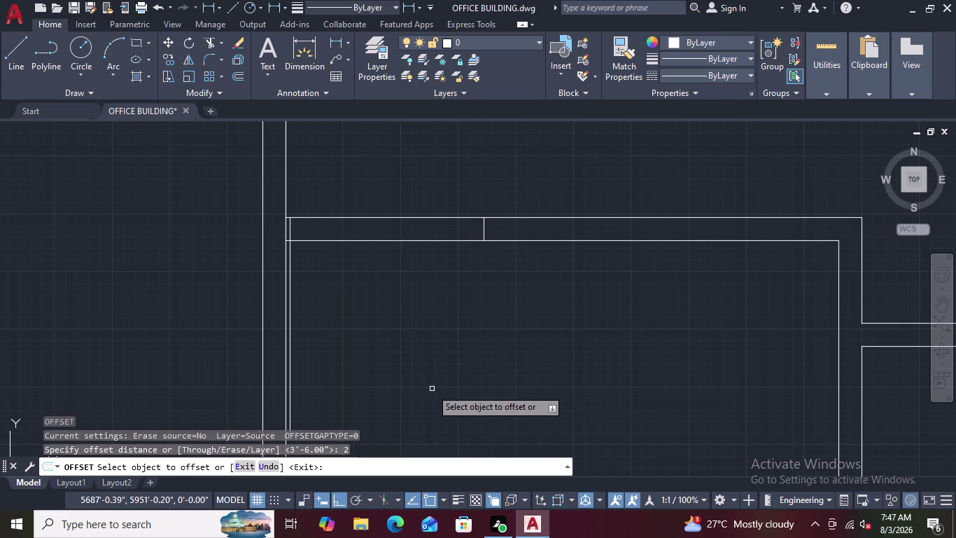
scroll(up, 3)
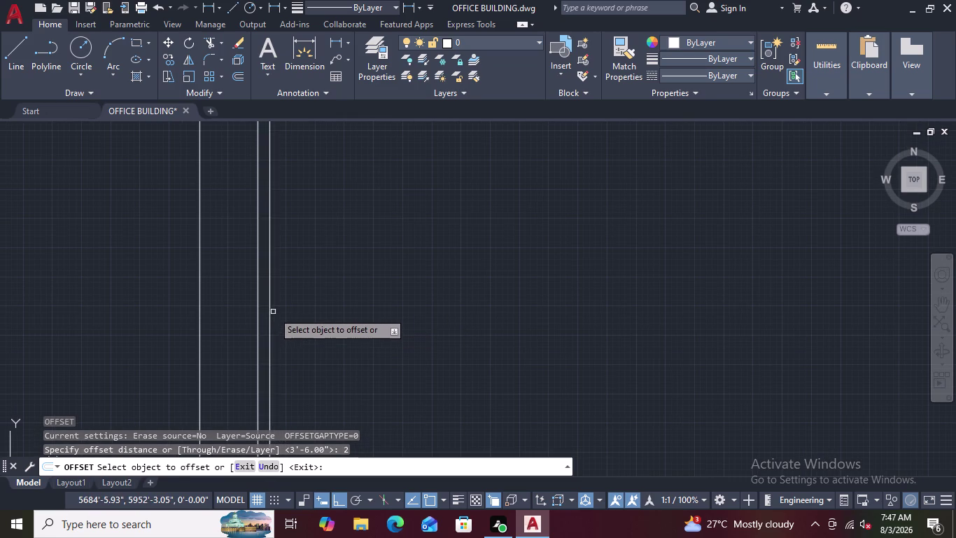
click(271, 311)
click(303, 311)
scroll(down, 3)
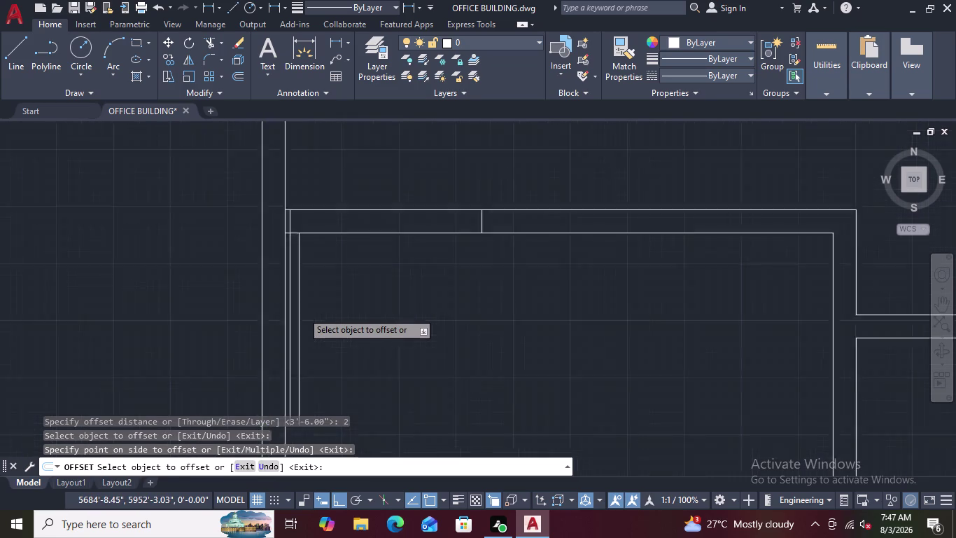
scroll(down, 3)
scroll(down, 3)
scroll(up, 3)
scroll(up, 3)
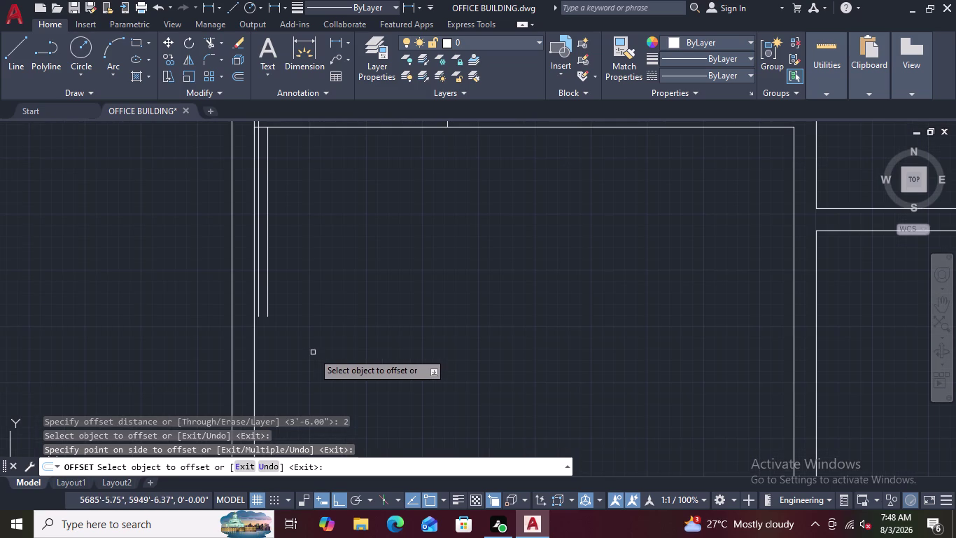
scroll(down, 3)
scroll(up, 3)
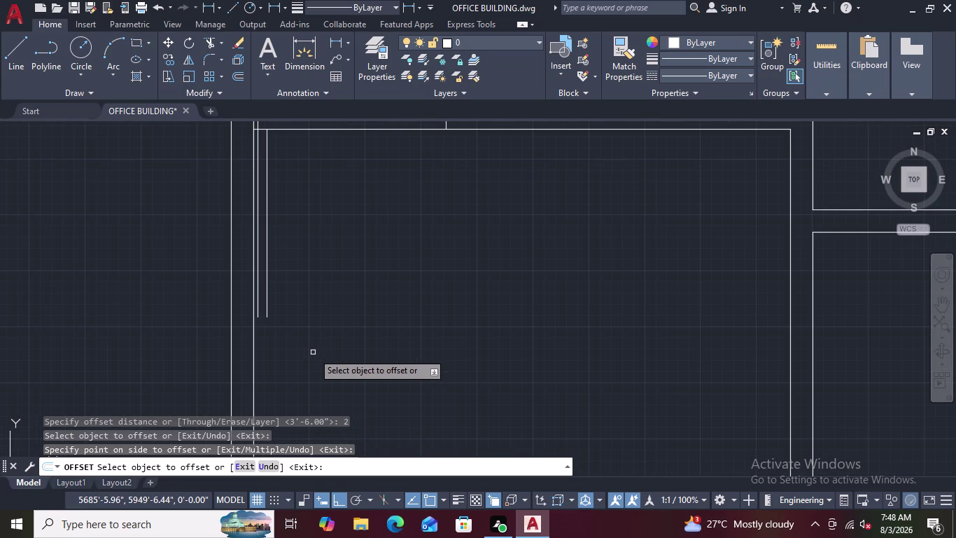
scroll(down, 3)
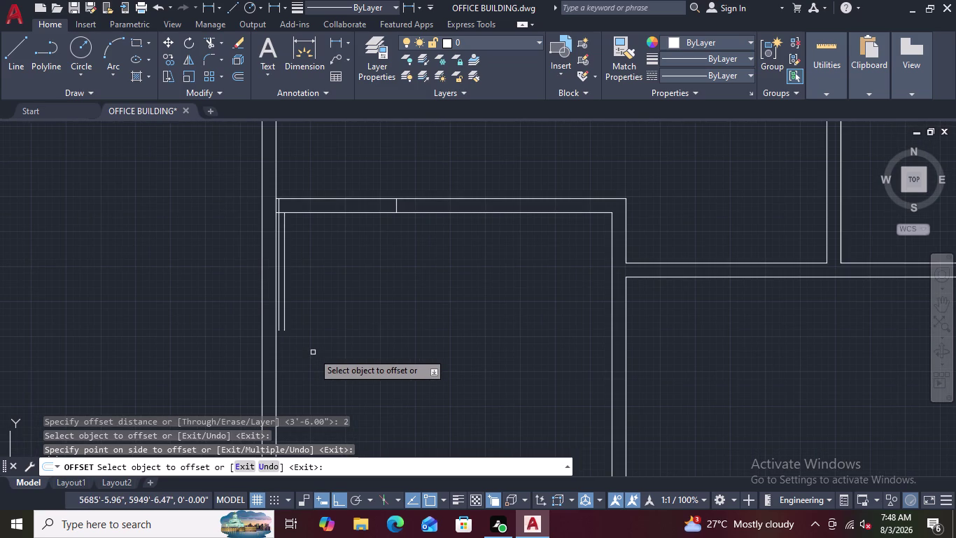
key(Escape)
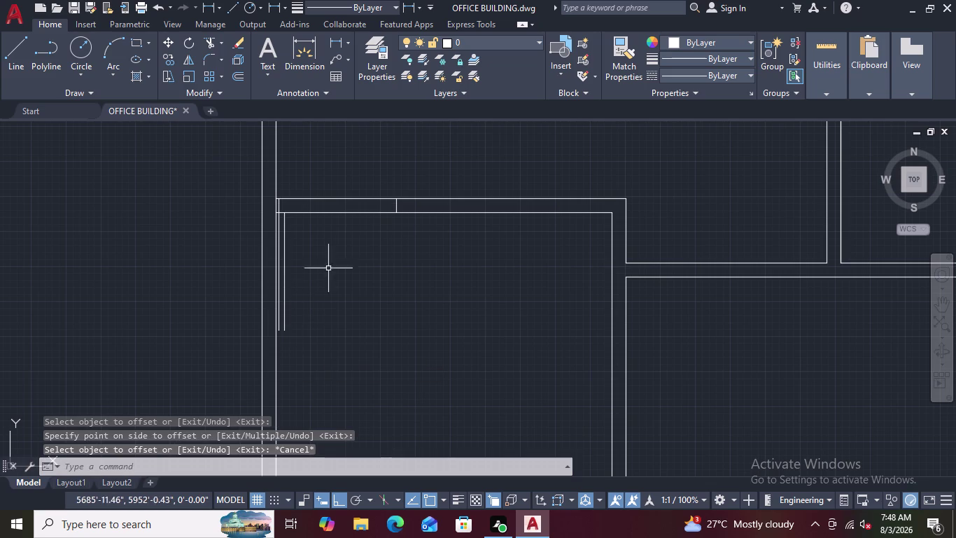
Select the short line across the top wall.
scroll(up, 3)
scroll(down, 3)
scroll(up, 3)
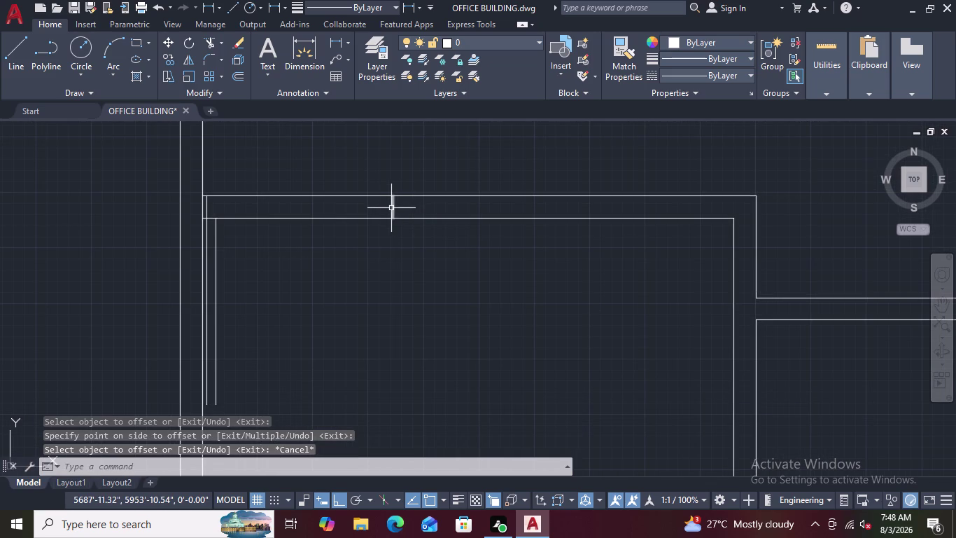
click(392, 208)
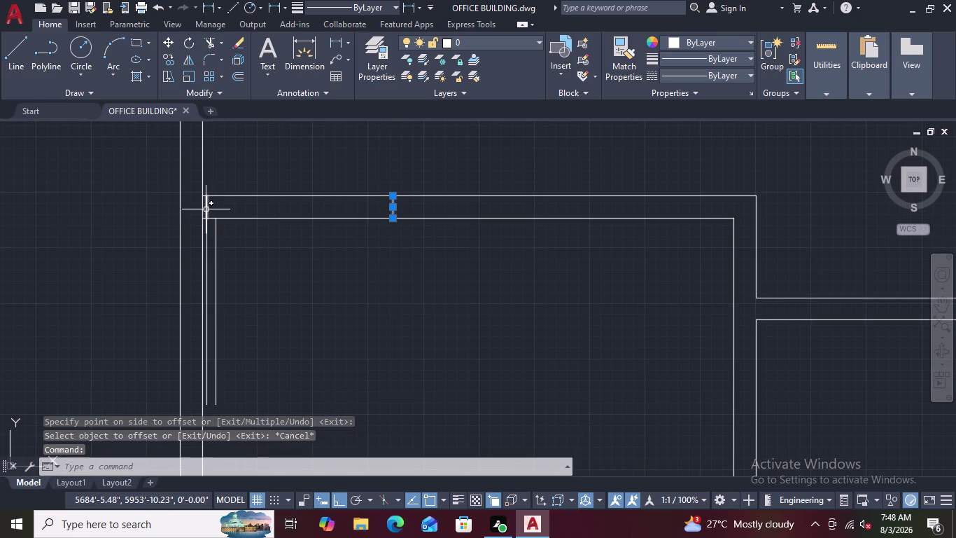
Erase the three short offset lines and the leftover short vertical line at the corner.
click(206, 209)
triple_click(206, 226)
right_click(206, 226)
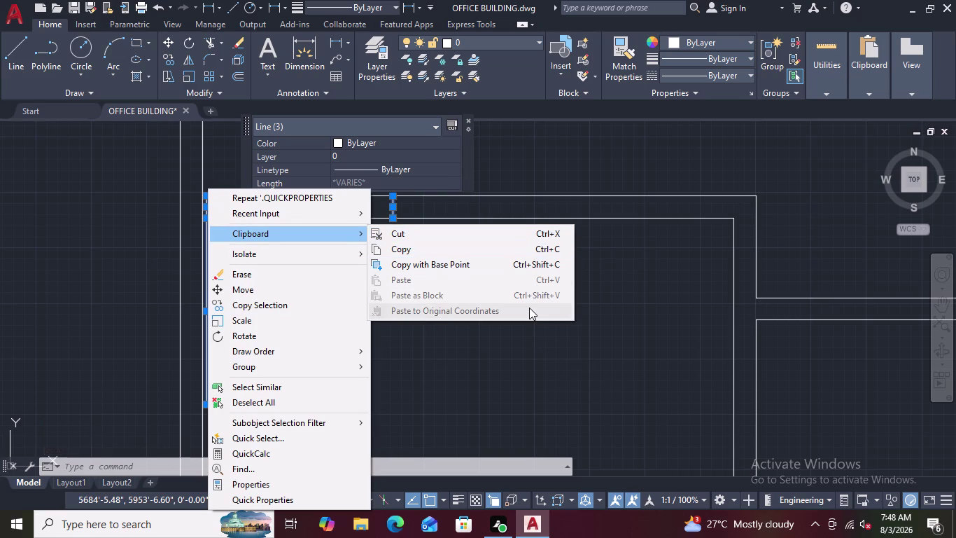
key(Delete)
right_click(498, 353)
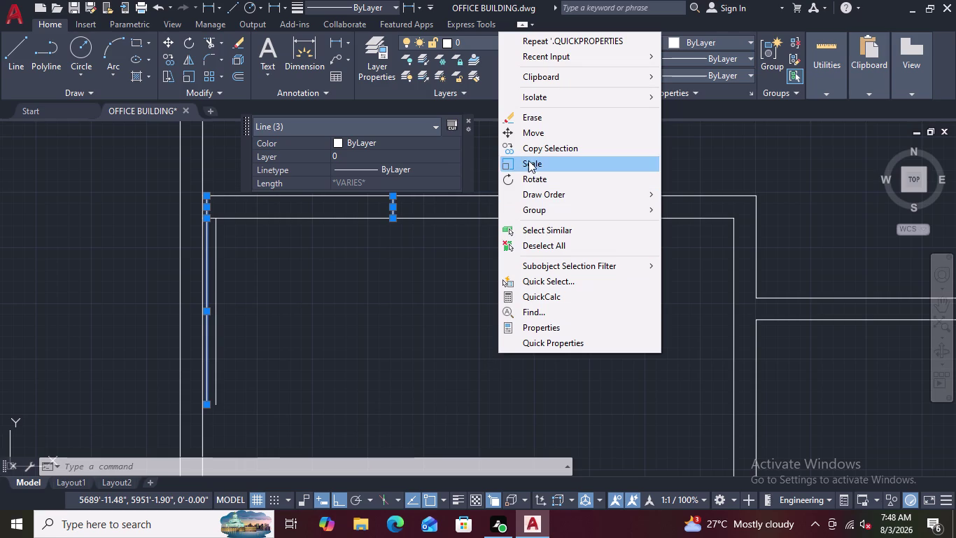
click(527, 114)
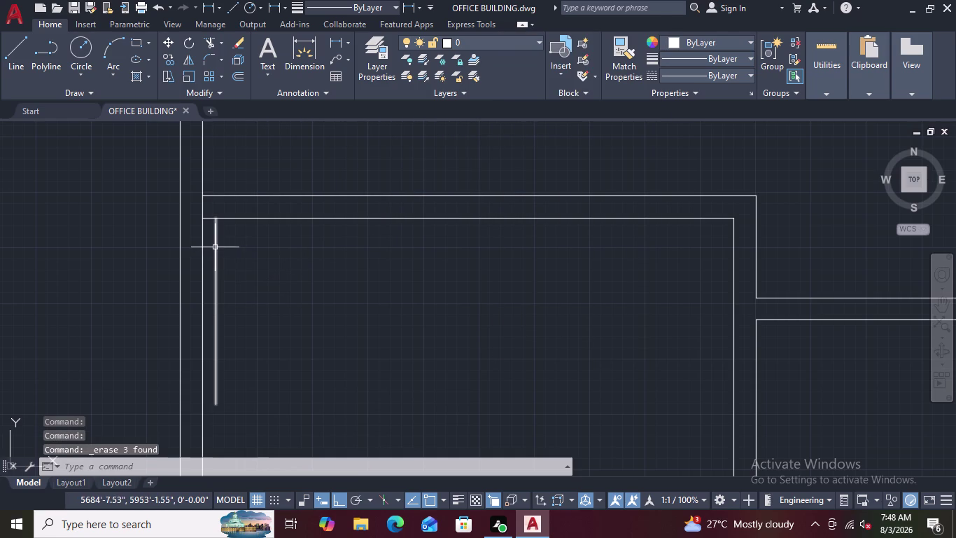
click(214, 247)
key(Delete)
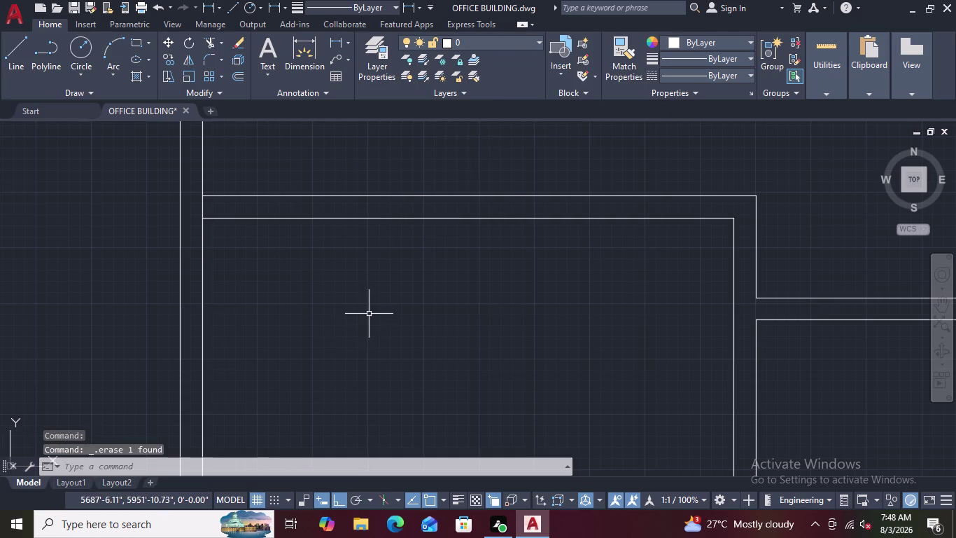
Zoom out and pan to bring the left rooms into view.
scroll(down, 3)
scroll(down, 3)
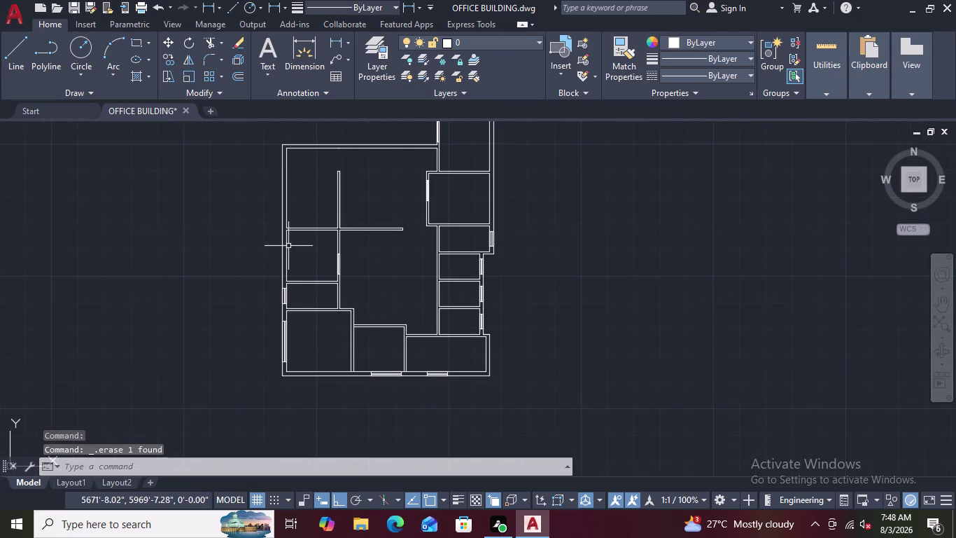
scroll(up, 3)
scroll(up, 3)
scroll(down, 3)
middle_drag(314, 321, 314, 319)
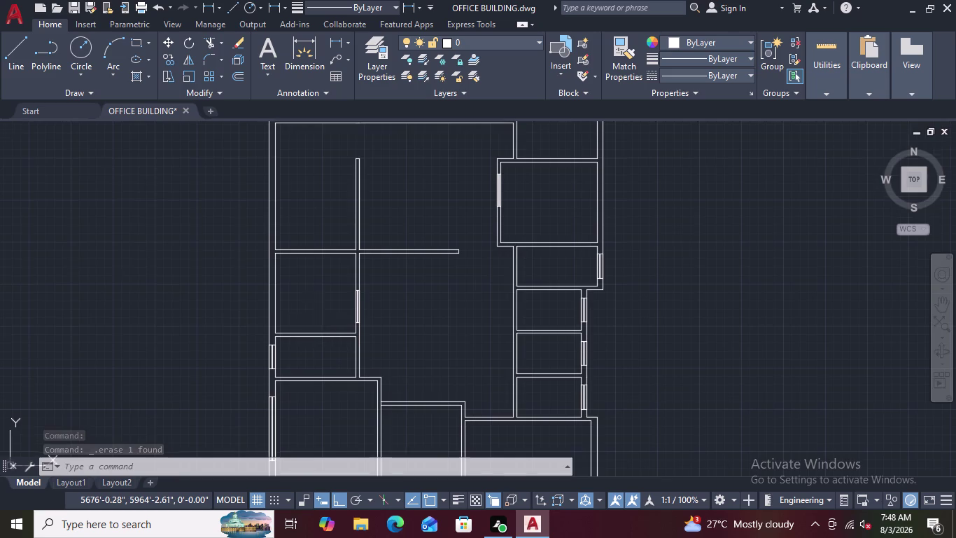
middle_drag(314, 318, 342, 272)
Offset the short wall-end line 2 inches into the opening at the top-left corner.
scroll(up, 3)
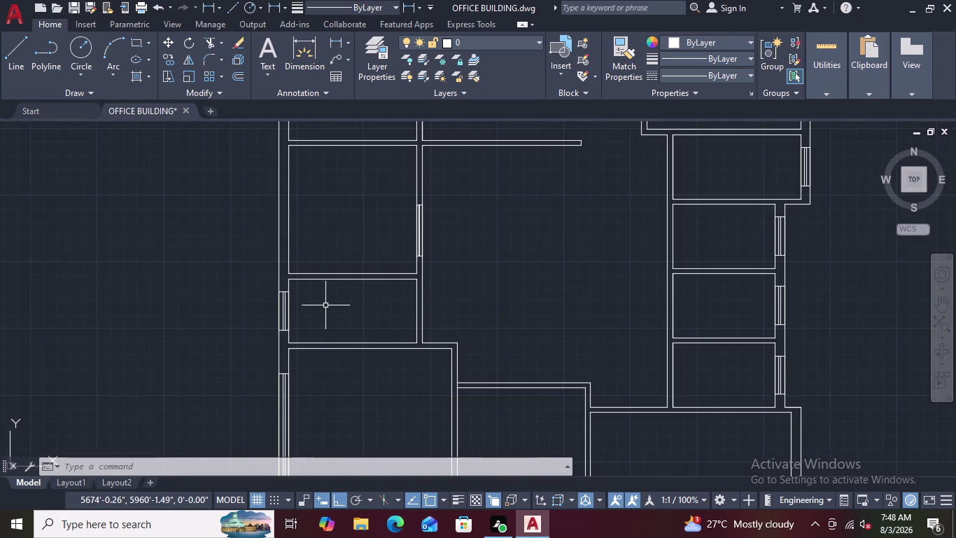
scroll(down, 3)
scroll(down, 3)
scroll(up, 3)
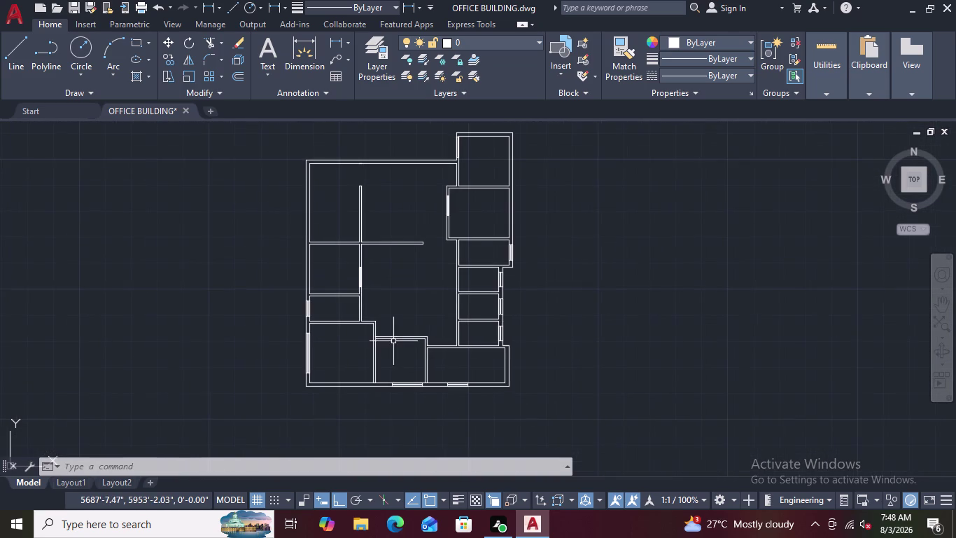
scroll(up, 3)
scroll(up, 3)
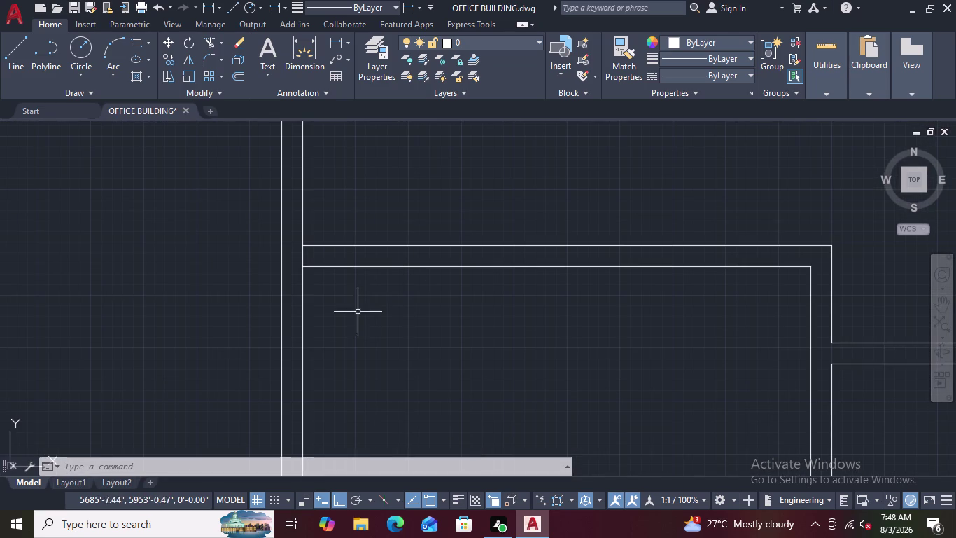
text(O)
key(space)
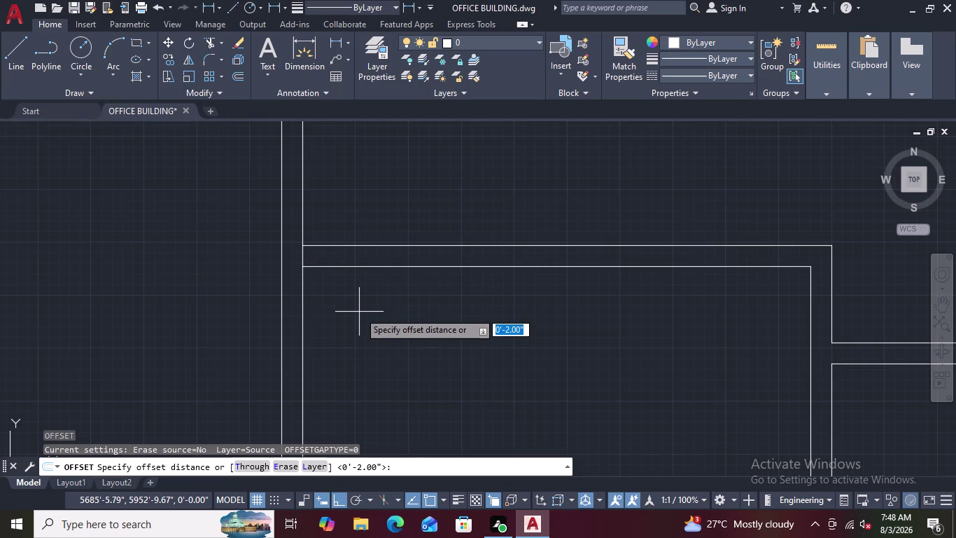
text(2.)
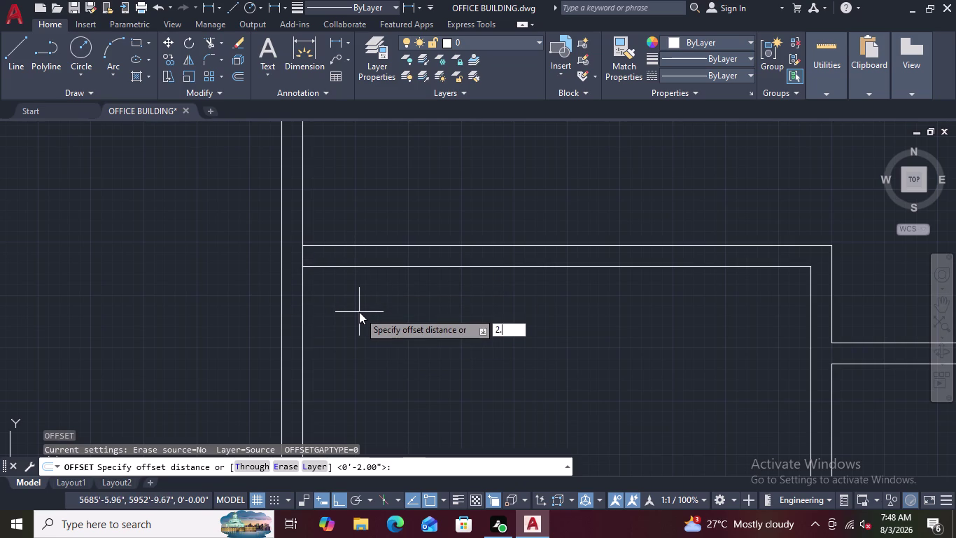
key(BackSpace)
key(Return)
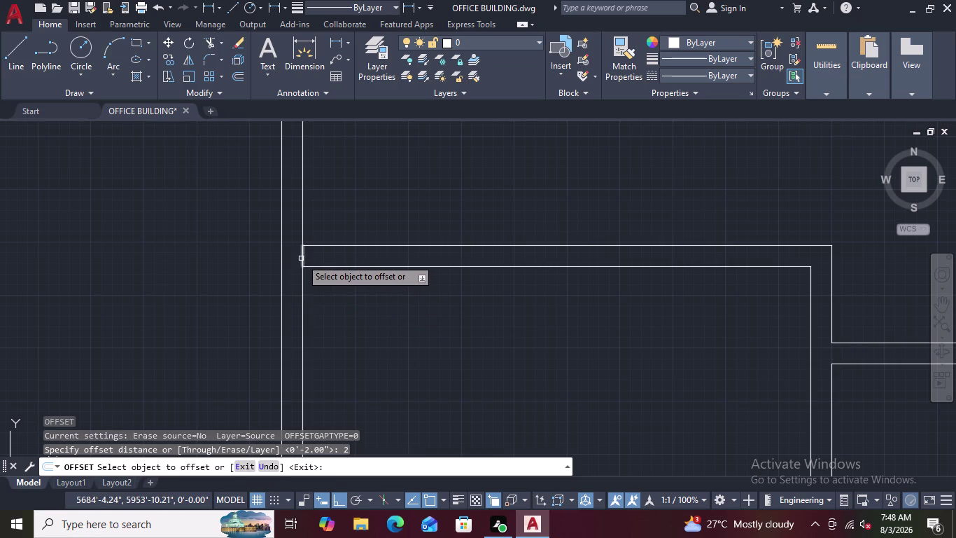
click(303, 258)
click(326, 257)
scroll(down, 3)
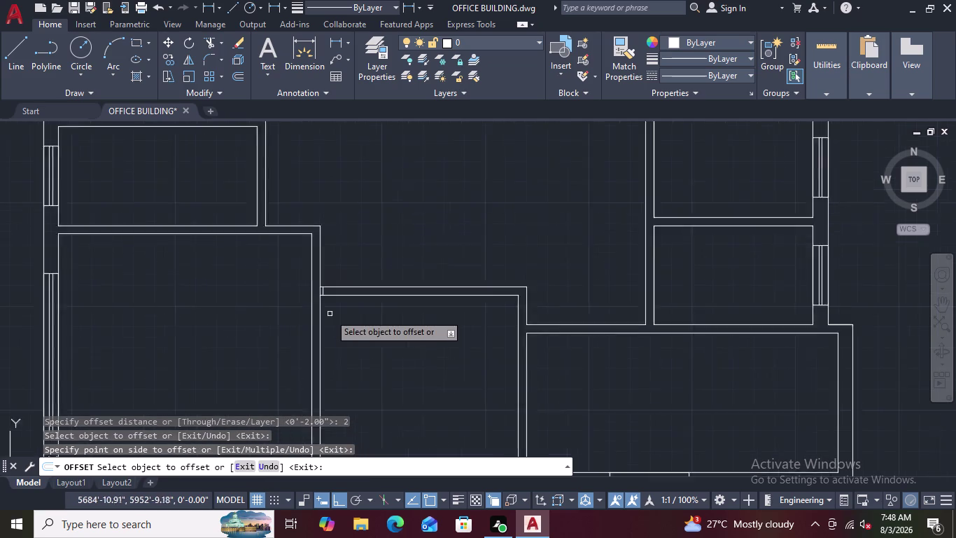
scroll(down, 3)
scroll(up, 3)
scroll(up, 3)
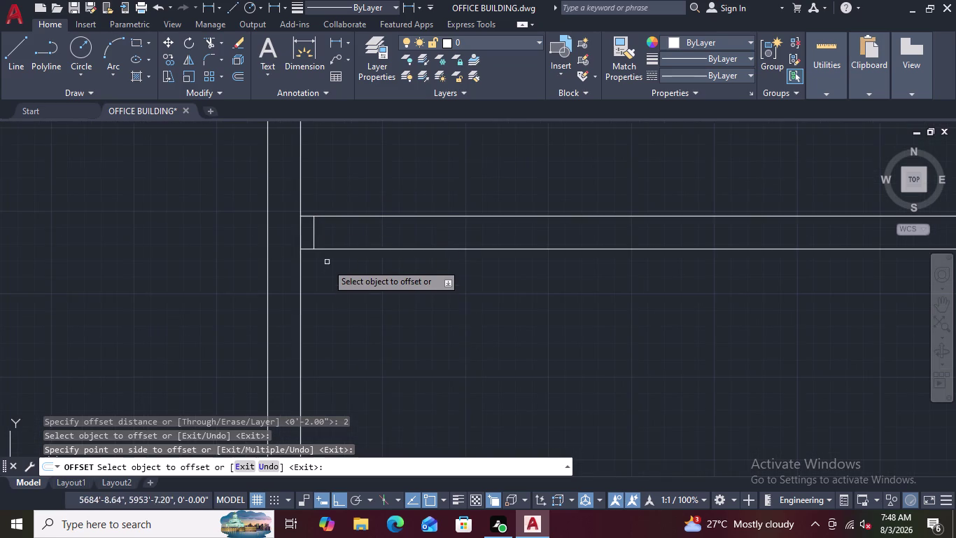
scroll(up, 3)
key(Escape)
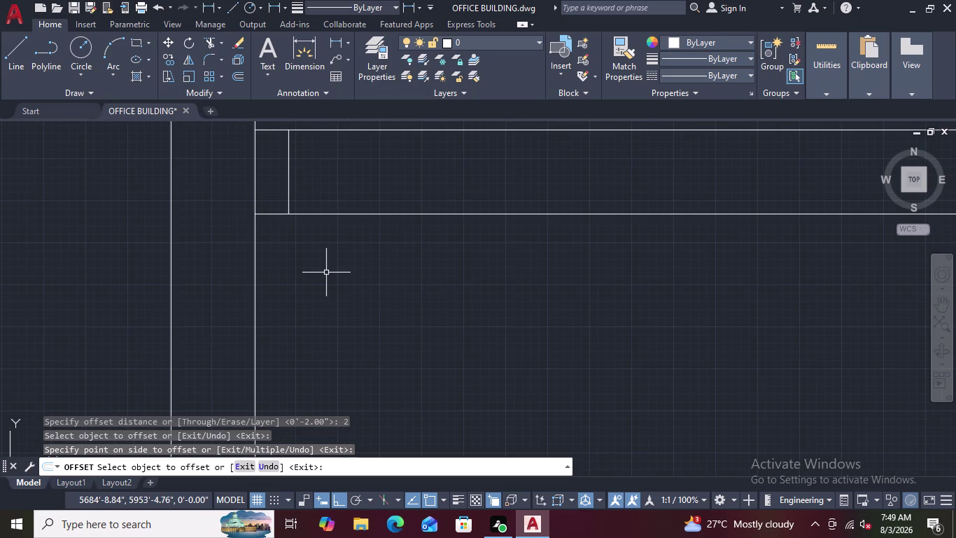
Draw a 3'6" door line straight down from the inner wall corner.
text(L)
key(space)
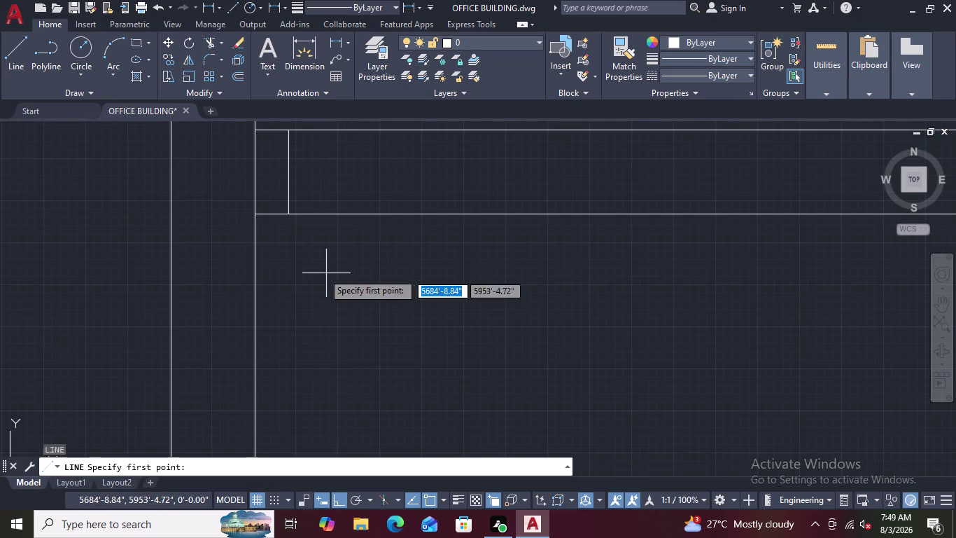
click(288, 216)
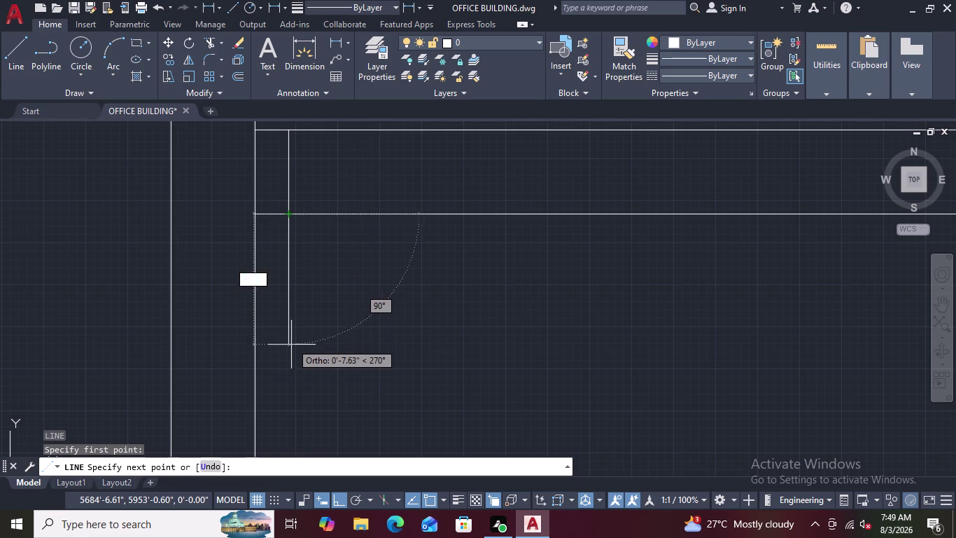
text(3')
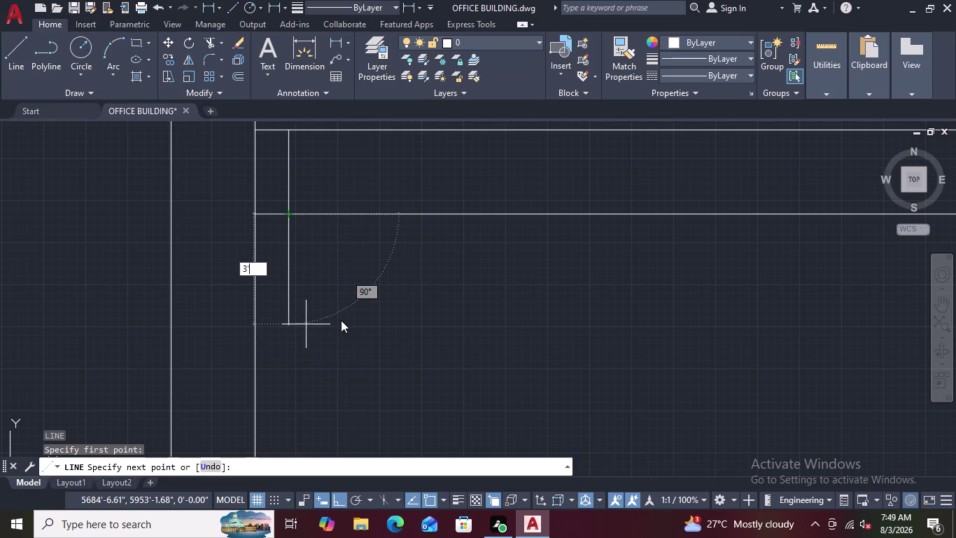
key(6)
key(shift+quotedbl)
key(Return)
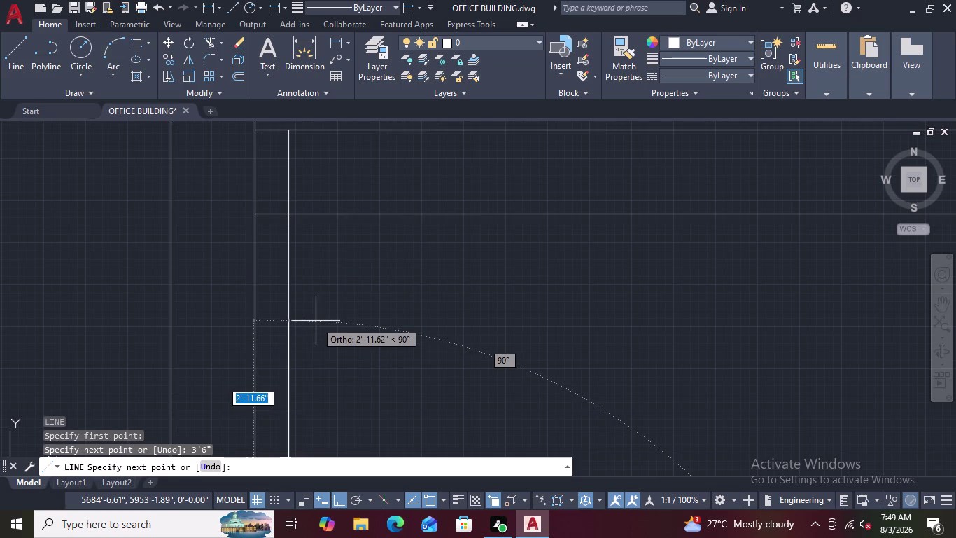
click(315, 320)
scroll(down, 3)
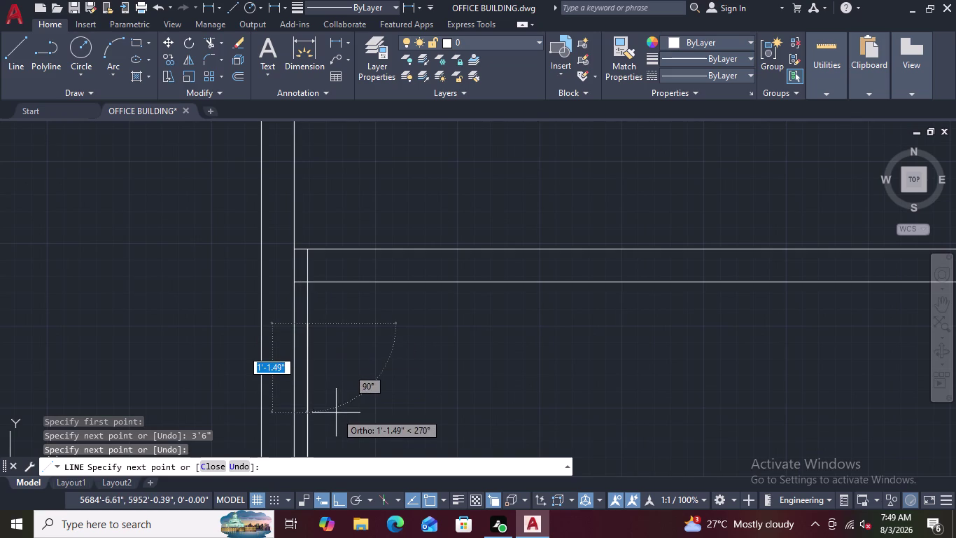
key(Escape)
Pan and zoom to bring the lower rooms into view.
scroll(down, 3)
scroll(up, 3)
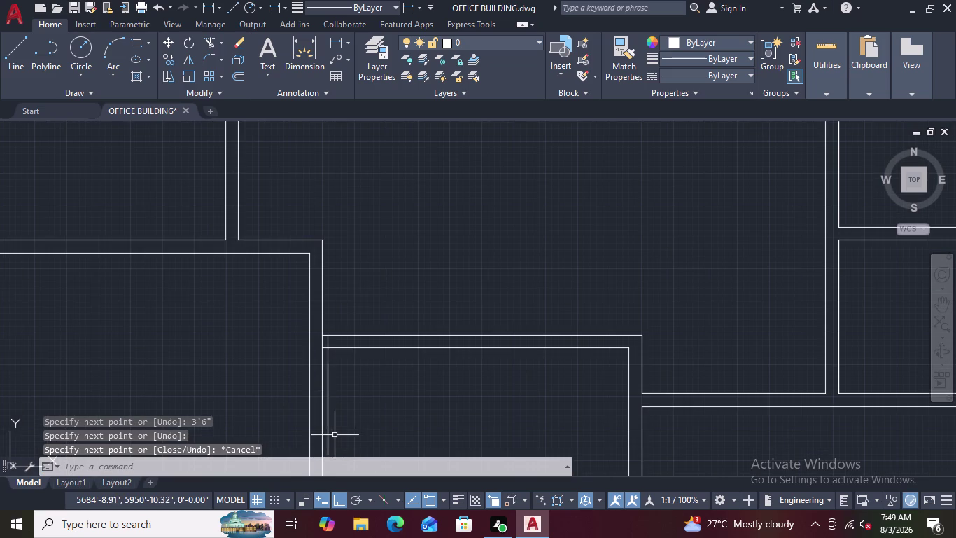
scroll(down, 3)
middle_drag(349, 434, 397, 224)
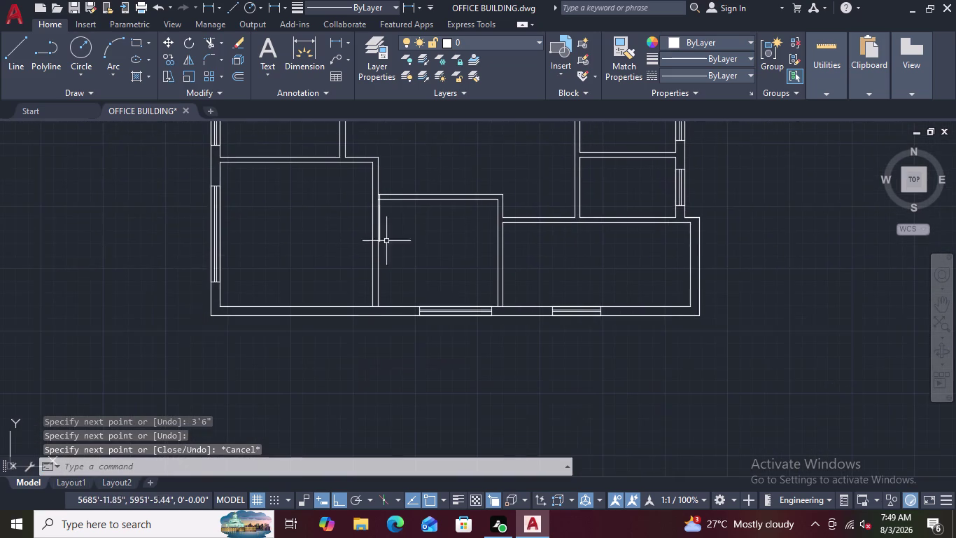
scroll(up, 3)
scroll(up, 3)
scroll(down, 3)
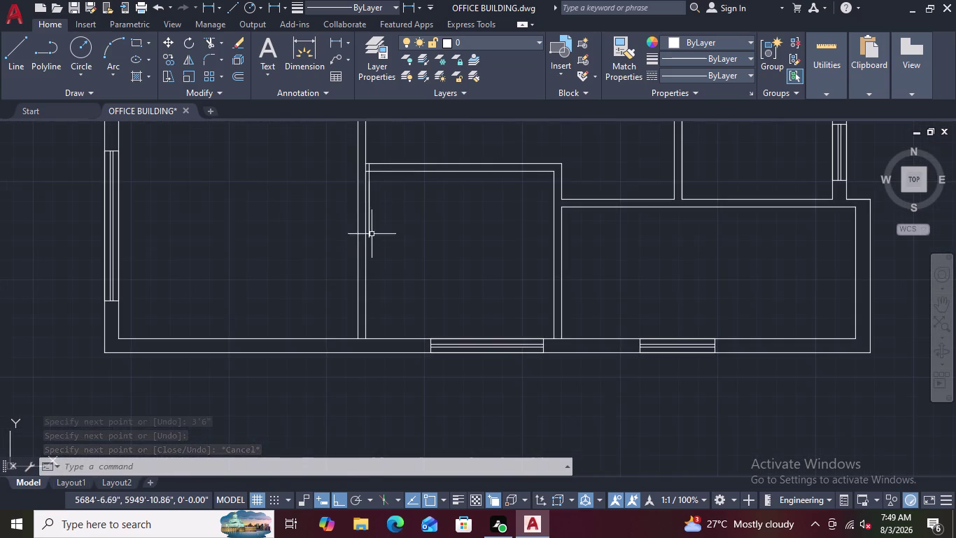
scroll(up, 3)
click(364, 212)
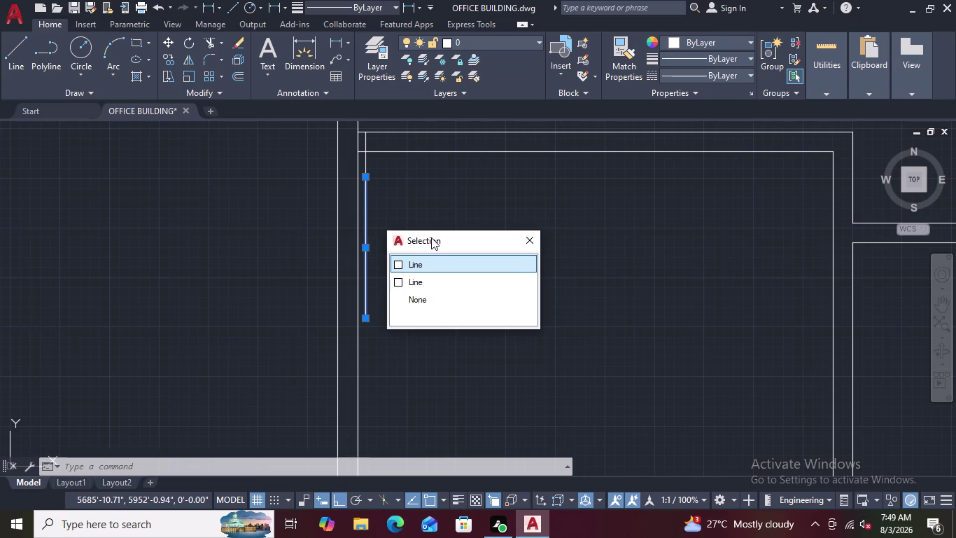
key(Delete)
key(Delete)
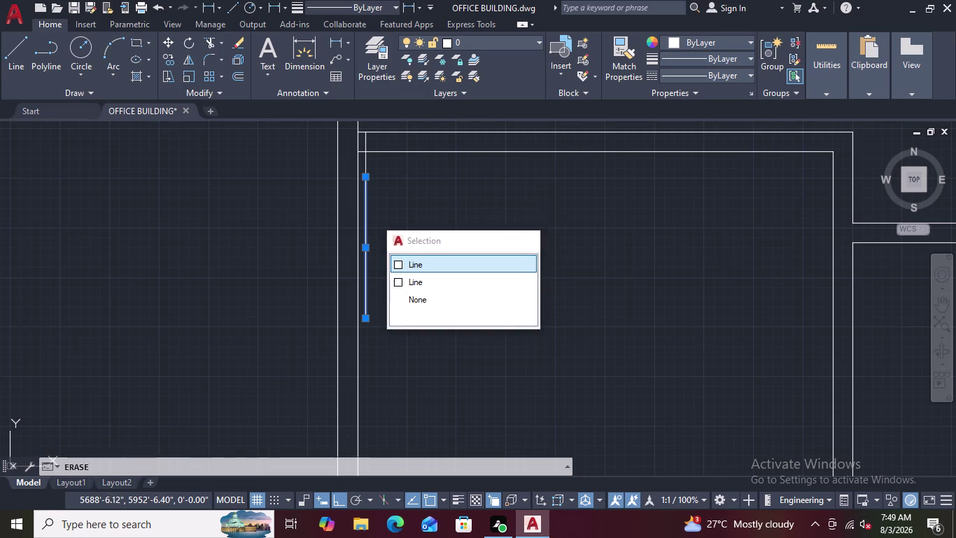
click(364, 191)
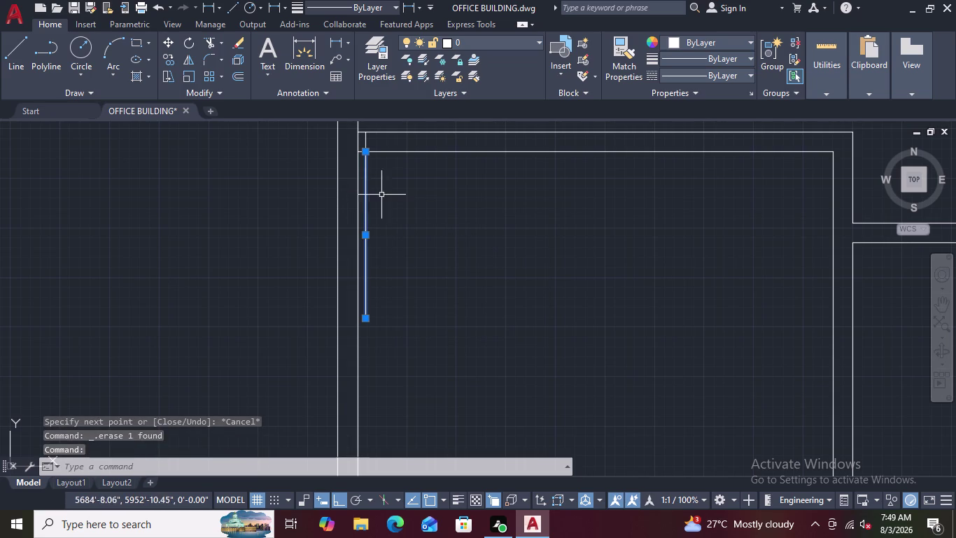
key(Delete)
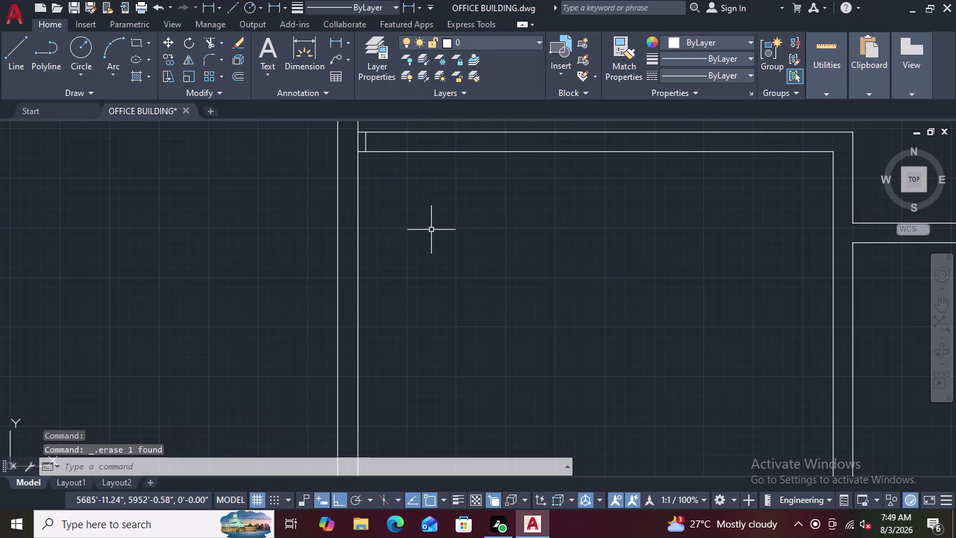
key(ctrl+z)
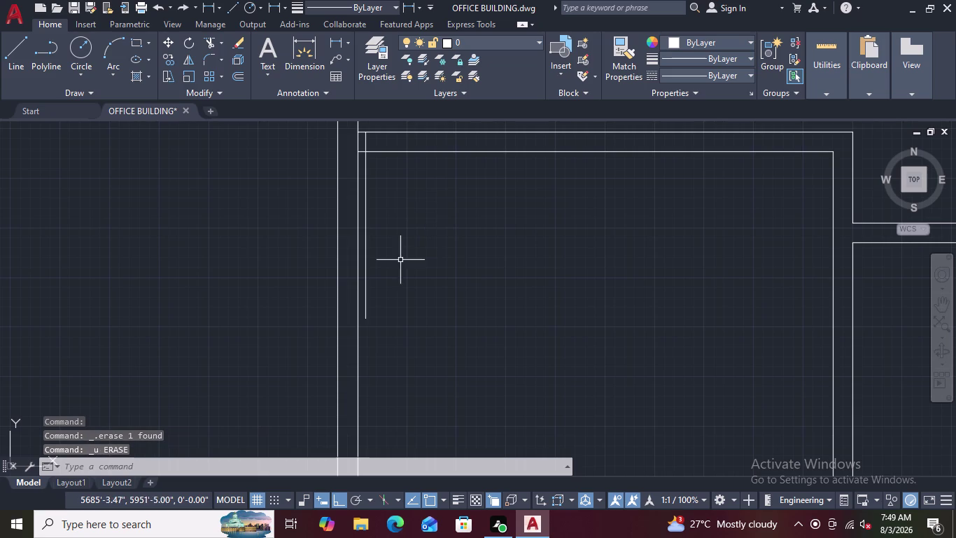
click(366, 223)
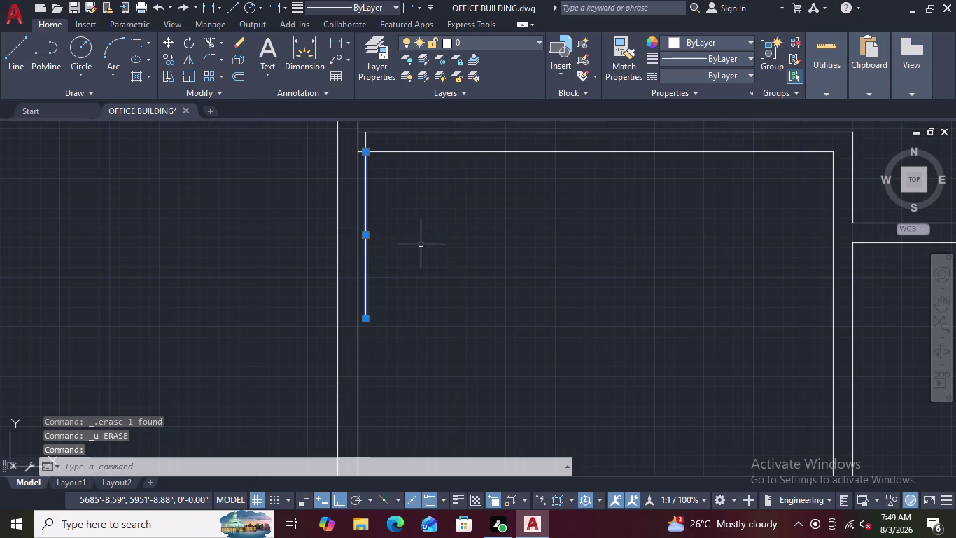
key(Escape)
scroll(down, 3)
scroll(up, 3)
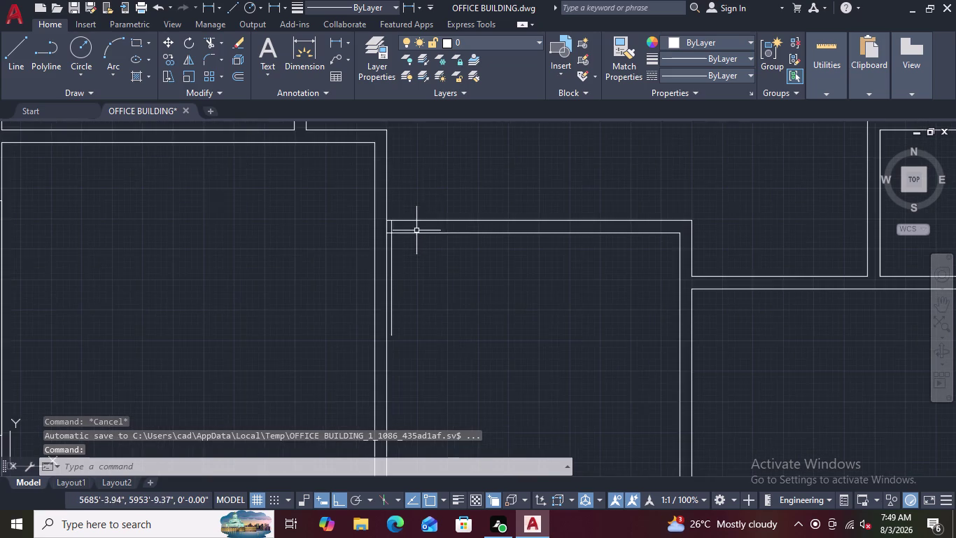
scroll(up, 3)
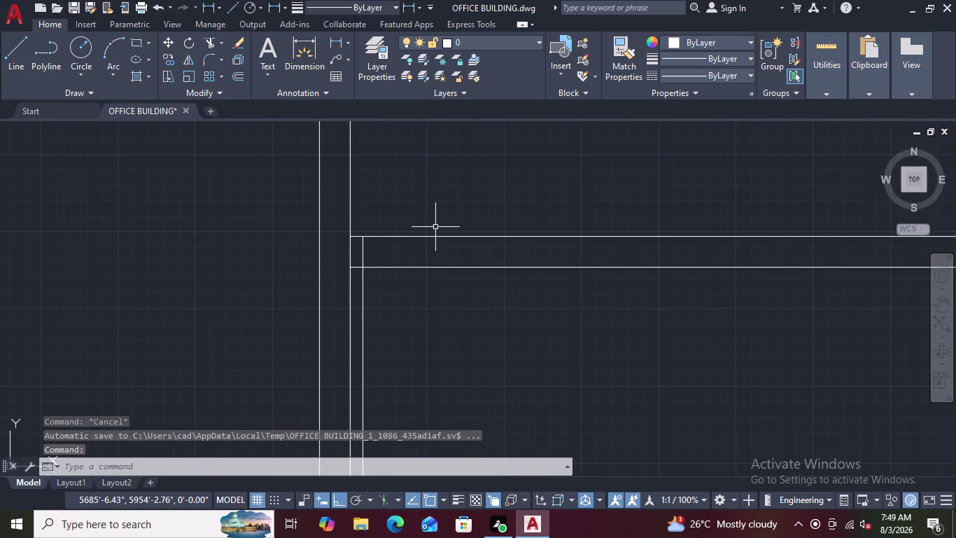
Offset the short door line 3'6" to its right to mark the opening's far edge.
text(O)
key(space)
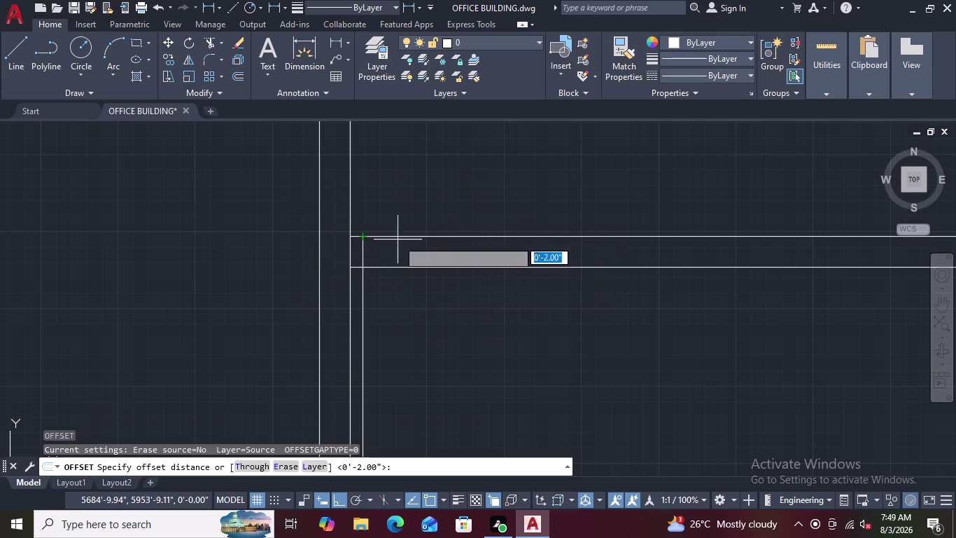
key(3)
key(apostrophe)
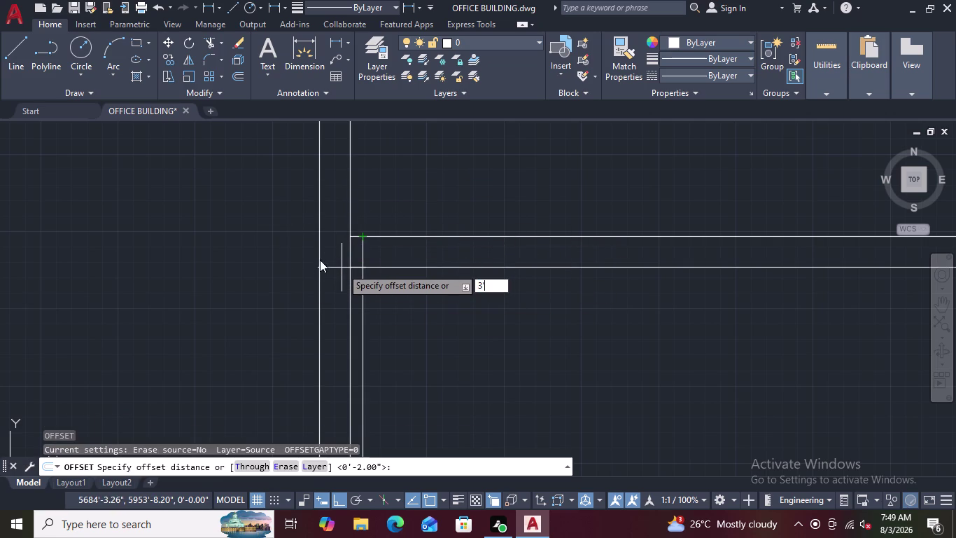
key(6)
key(shift+quotedbl)
key(Return)
scroll(down, 3)
scroll(up, 3)
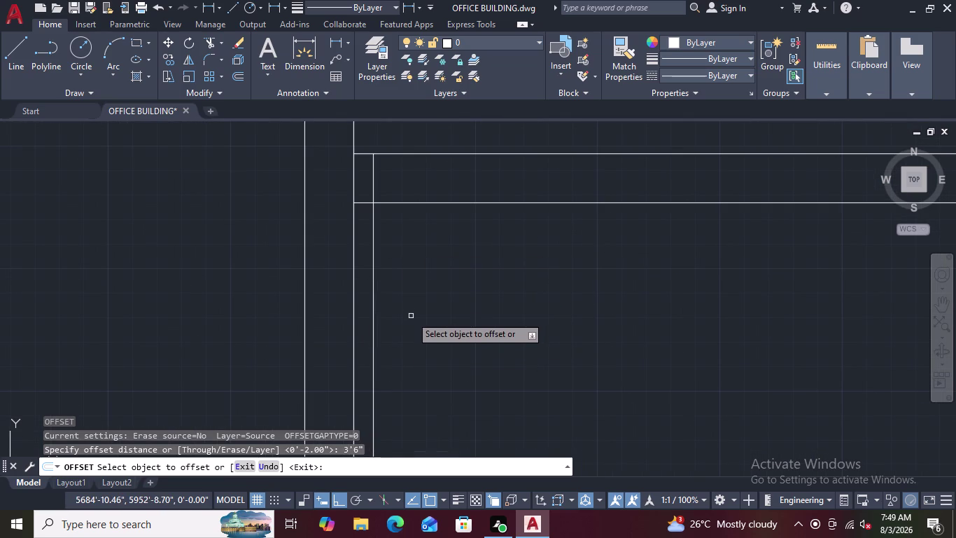
click(374, 183)
click(474, 182)
scroll(down, 3)
scroll(up, 3)
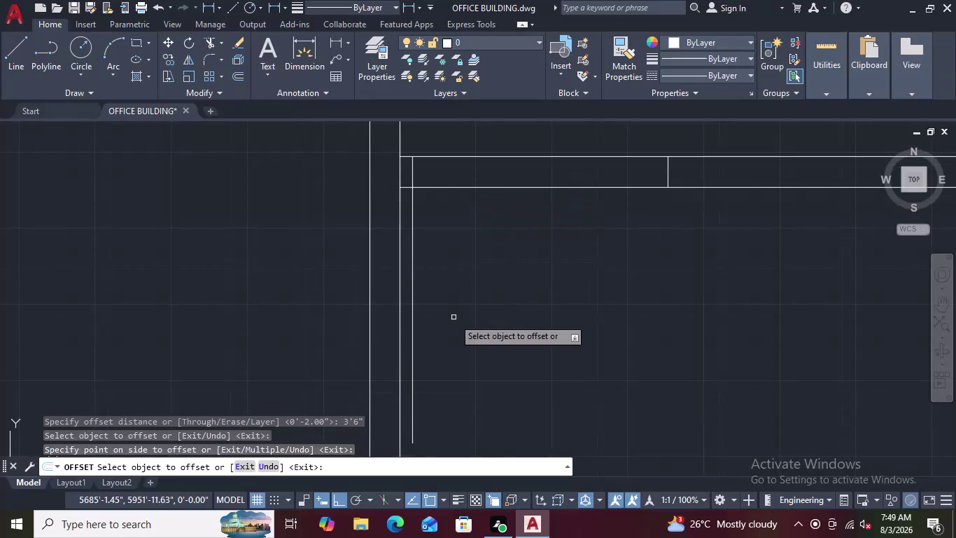
scroll(down, 3)
middle_drag(477, 404, 485, 234)
key(Escape)
key(a)
key(space)
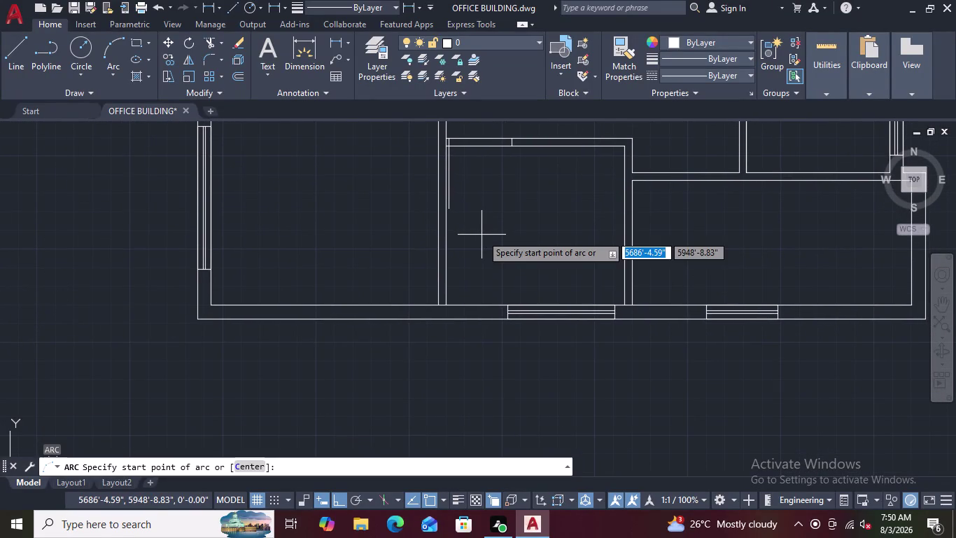
Cancel the arc and offset the short vertical door line by 1 inch beside it.
scroll(up, 3)
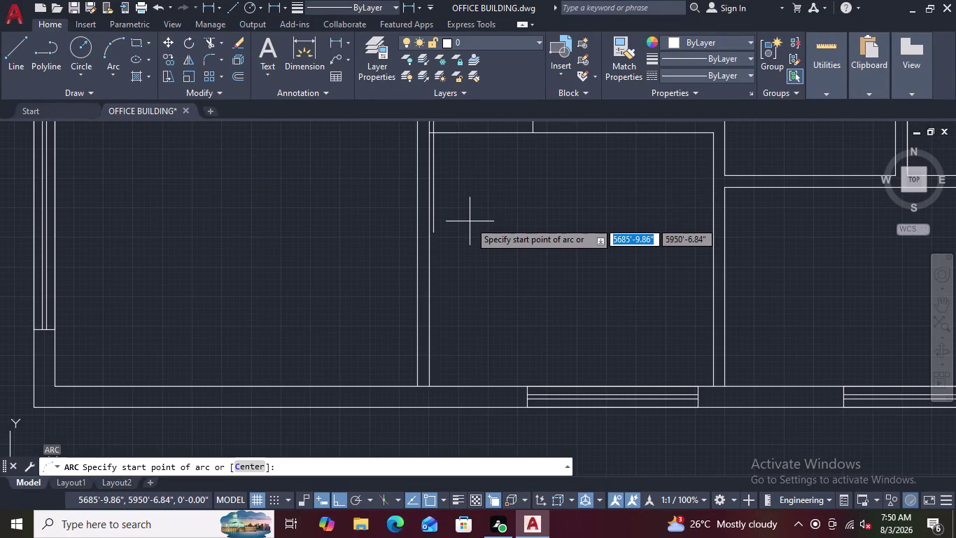
key(Escape)
key(o)
key(space)
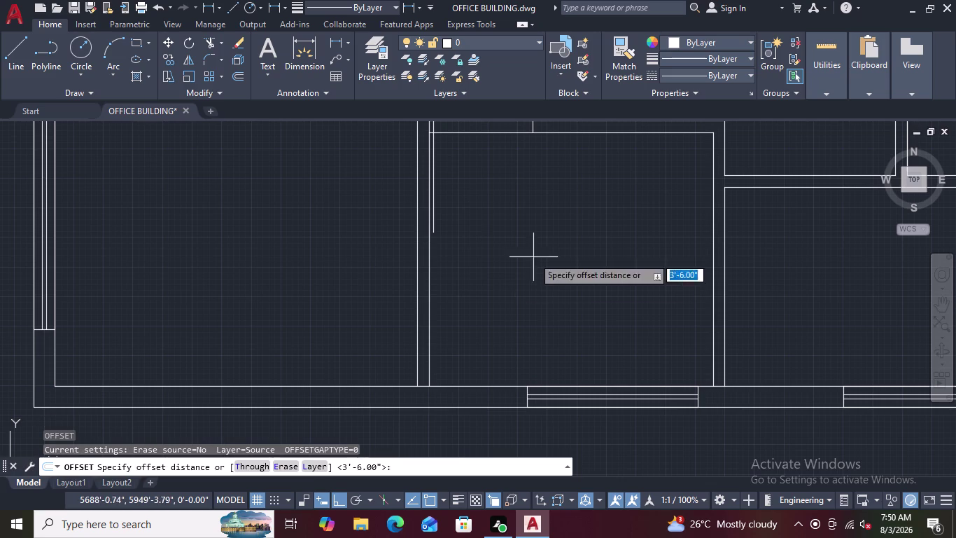
key(1)
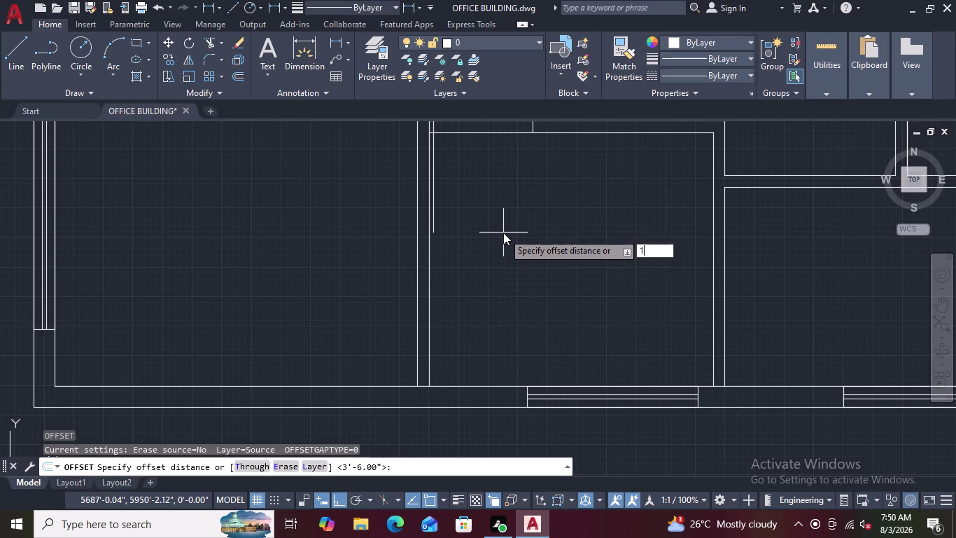
key(Return)
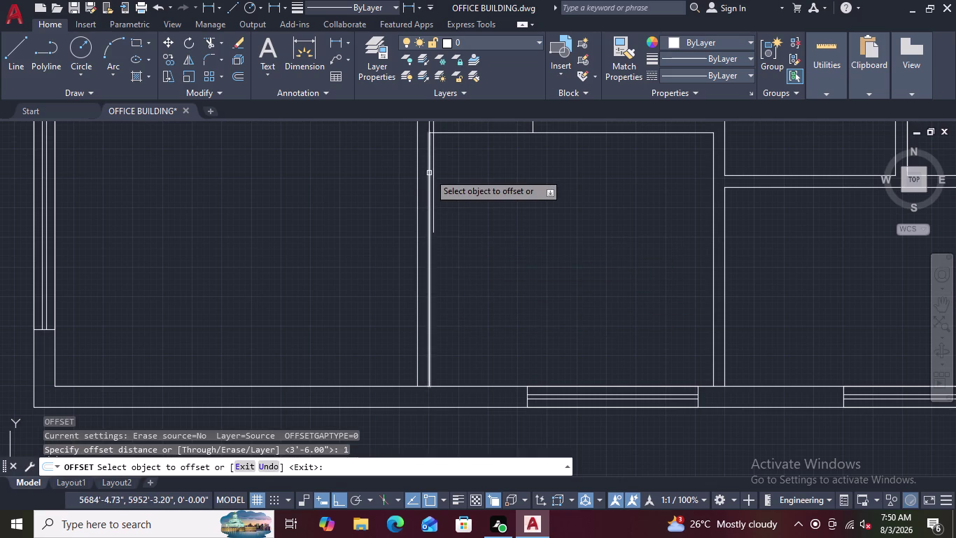
scroll(up, 3)
click(434, 172)
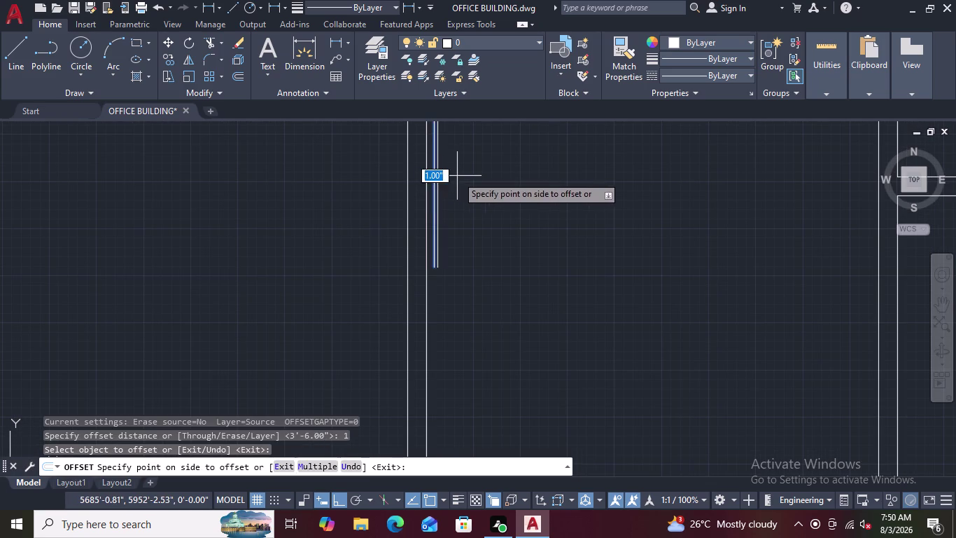
click(458, 176)
scroll(down, 3)
scroll(up, 3)
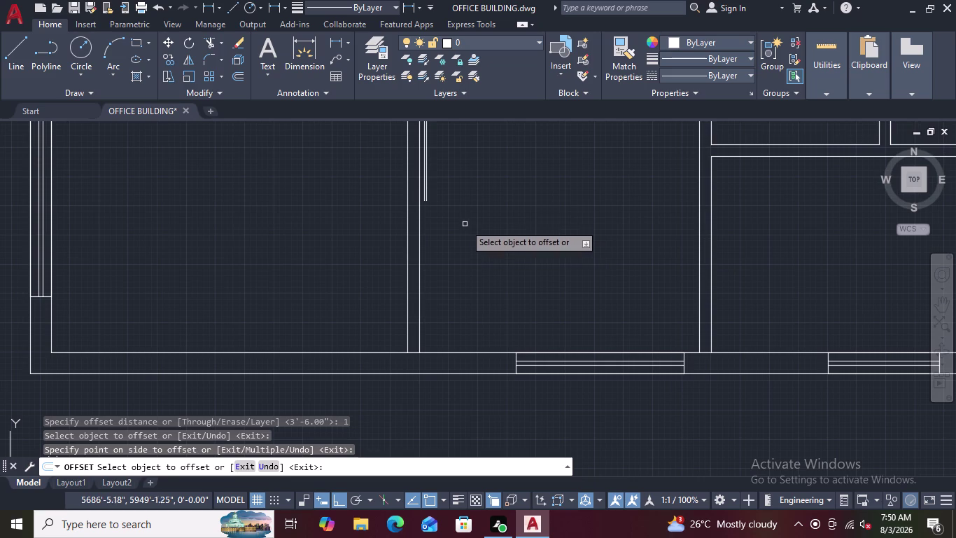
scroll(down, 3)
scroll(up, 3)
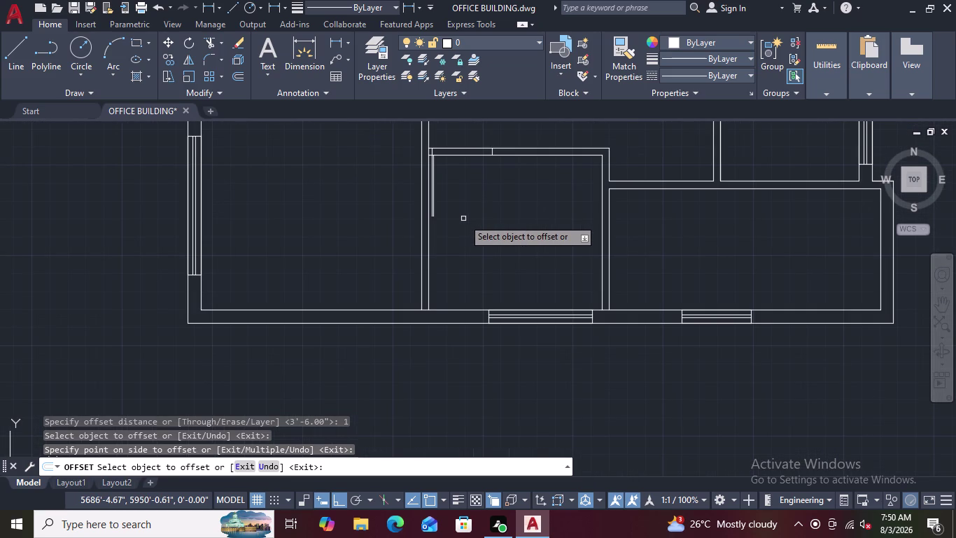
key(Escape)
scroll(up, 3)
scroll(up, 3)
text(A)
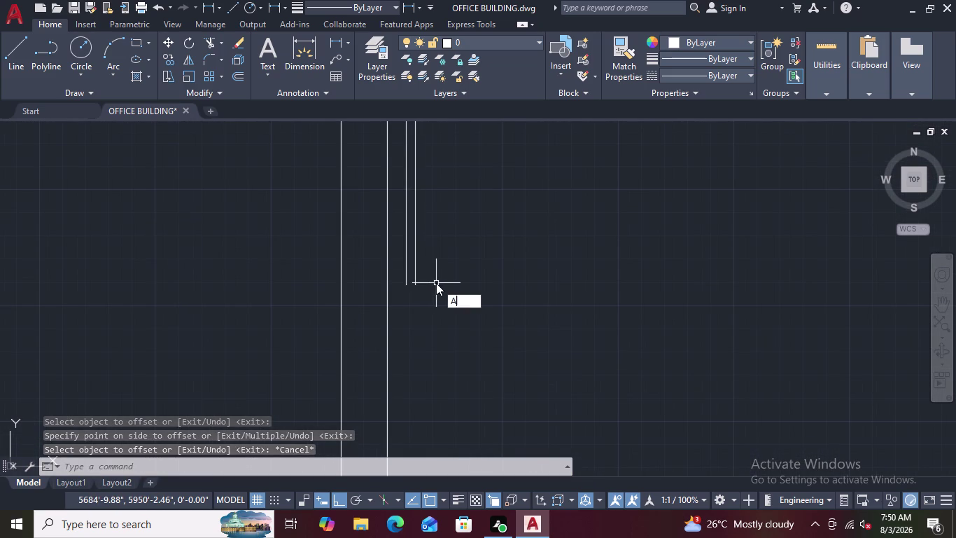
Draw the quarter-circle swing arc from the door leaf corner to the far jamb.
key(space)
scroll(up, 3)
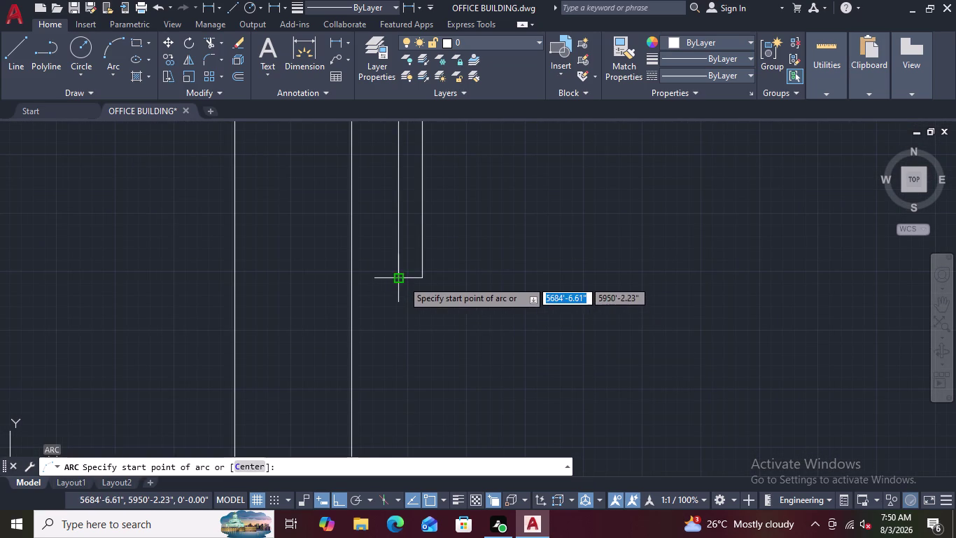
click(402, 280)
click(424, 279)
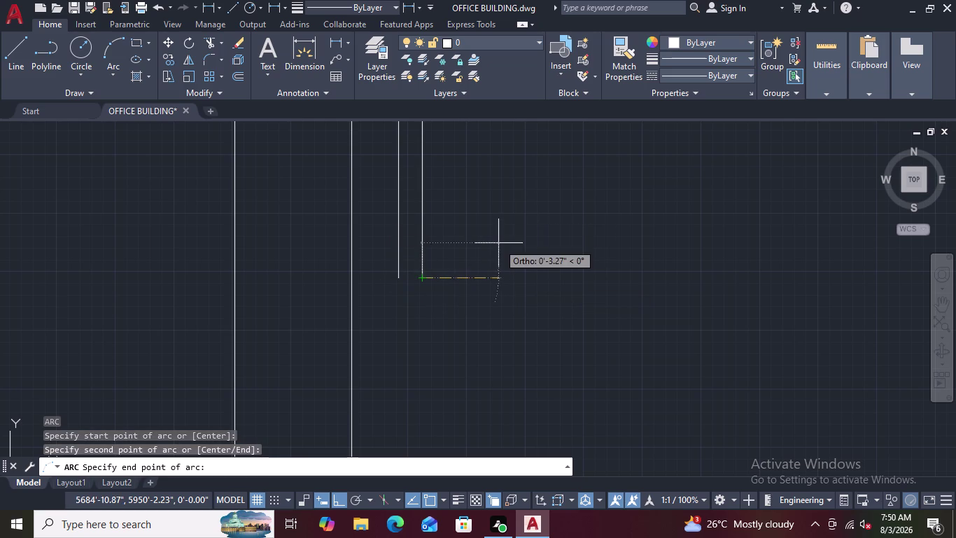
scroll(down, 3)
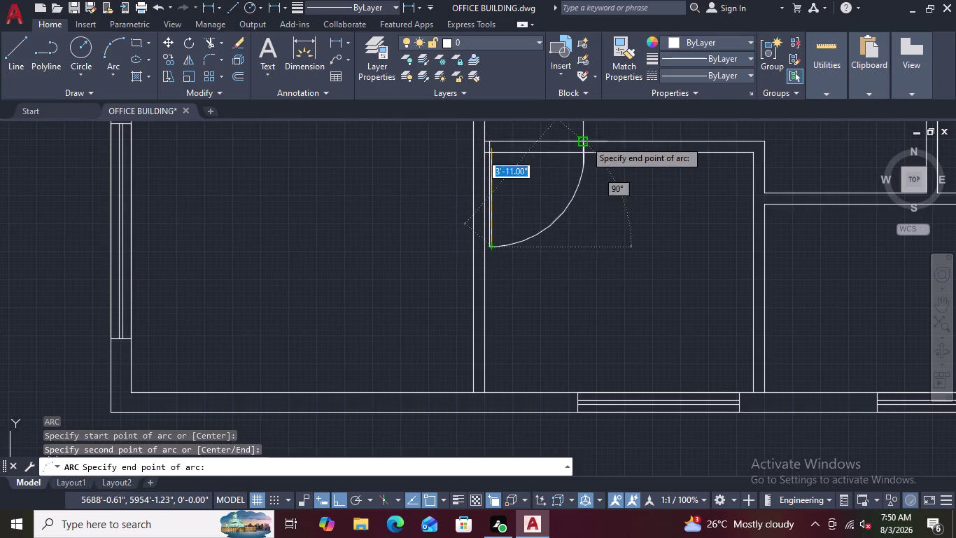
scroll(up, 3)
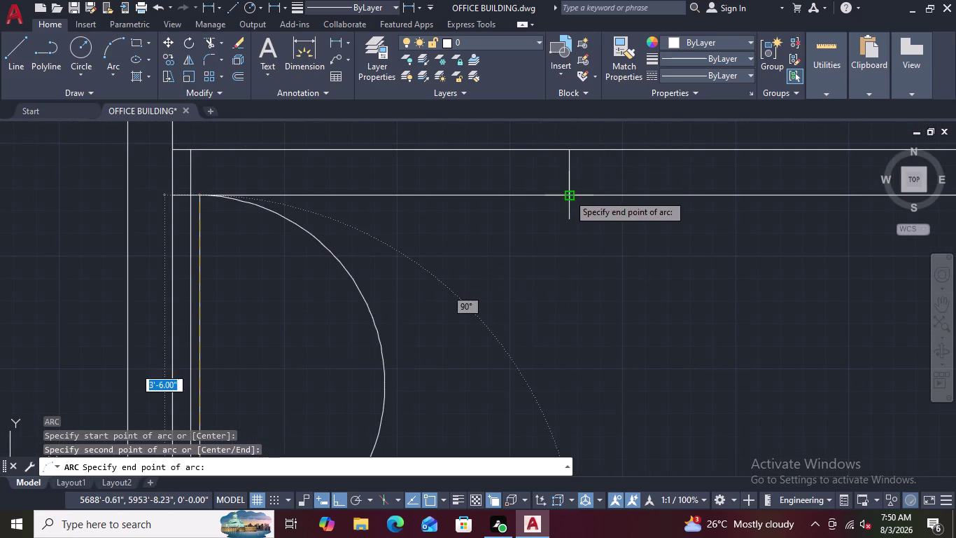
click(568, 194)
key(Escape)
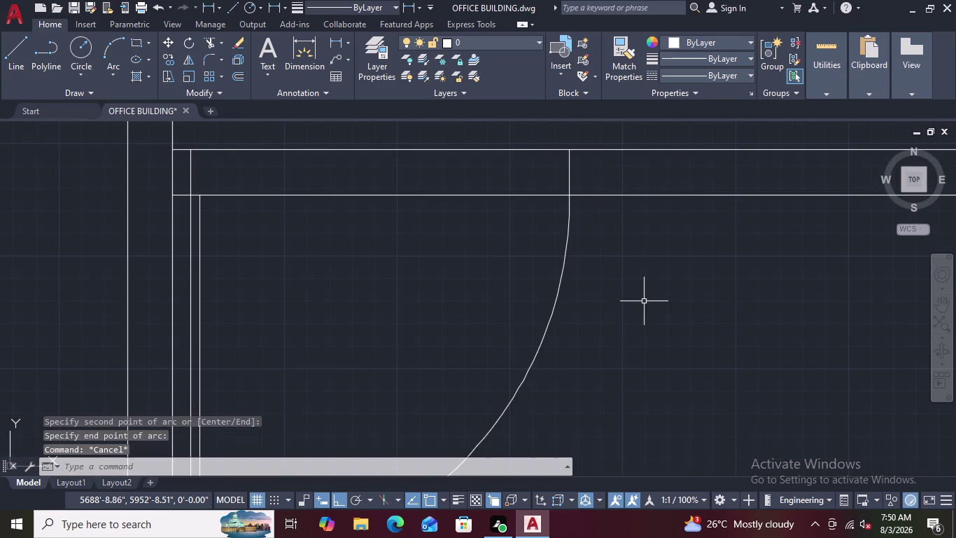
Zoom in and out to inspect the small room's finished door close up.
scroll(down, 3)
scroll(up, 3)
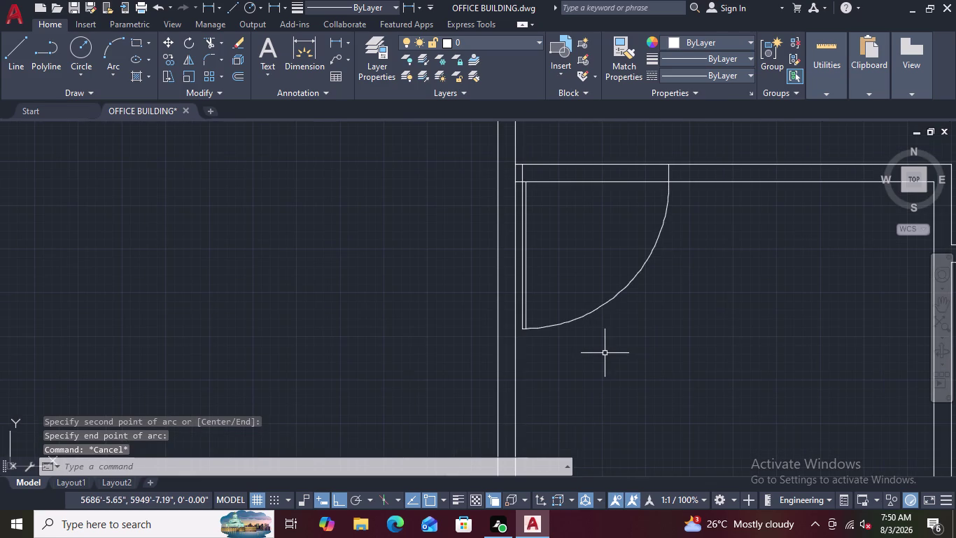
scroll(down, 3)
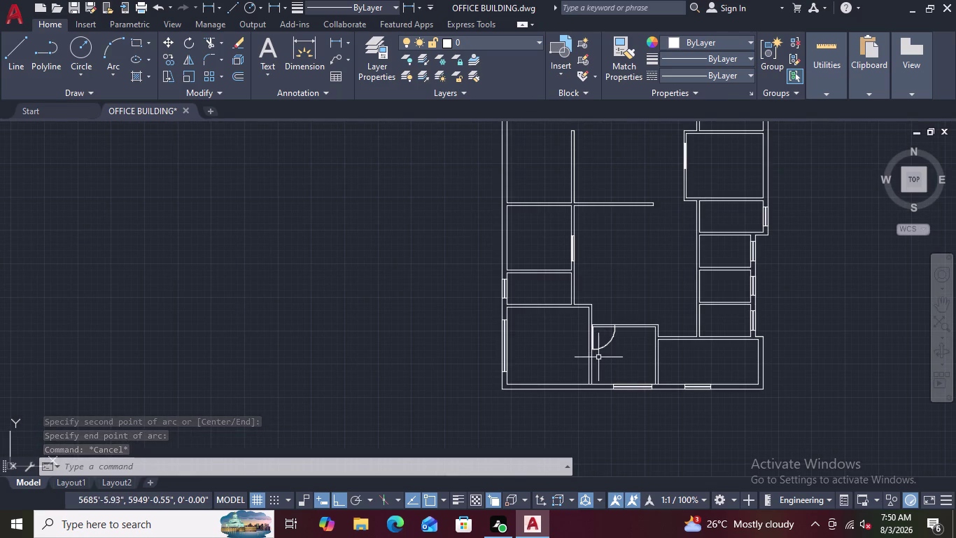
scroll(up, 3)
scroll(up, 3)
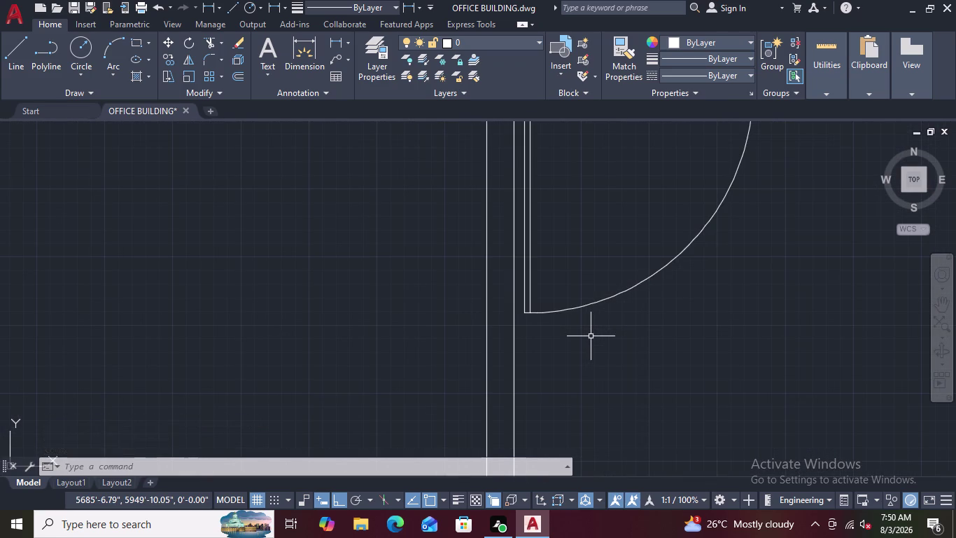
scroll(down, 3)
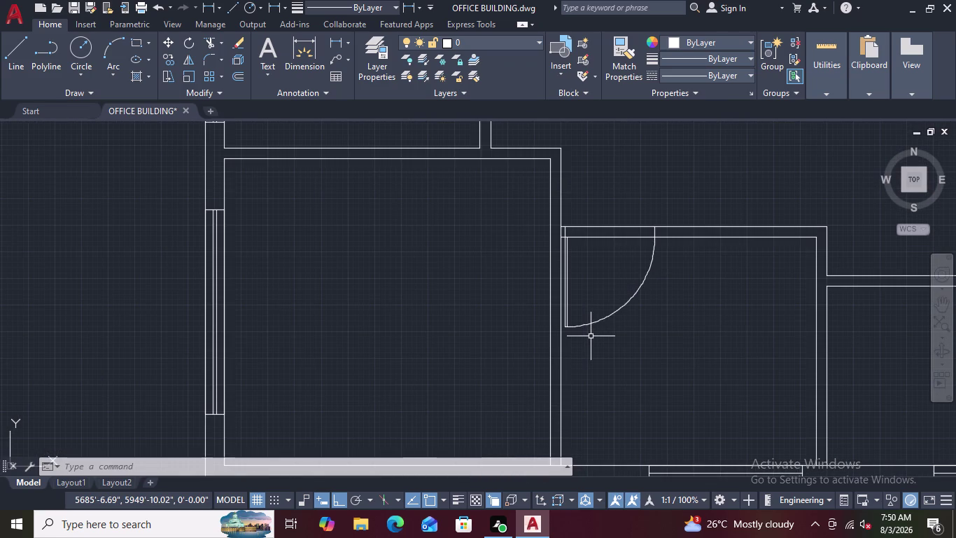
scroll(up, 3)
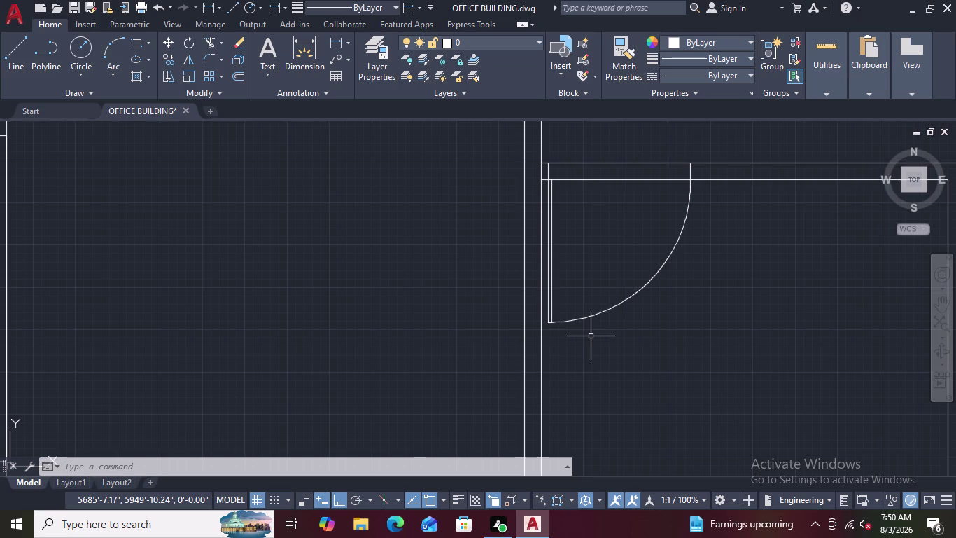
scroll(up, 3)
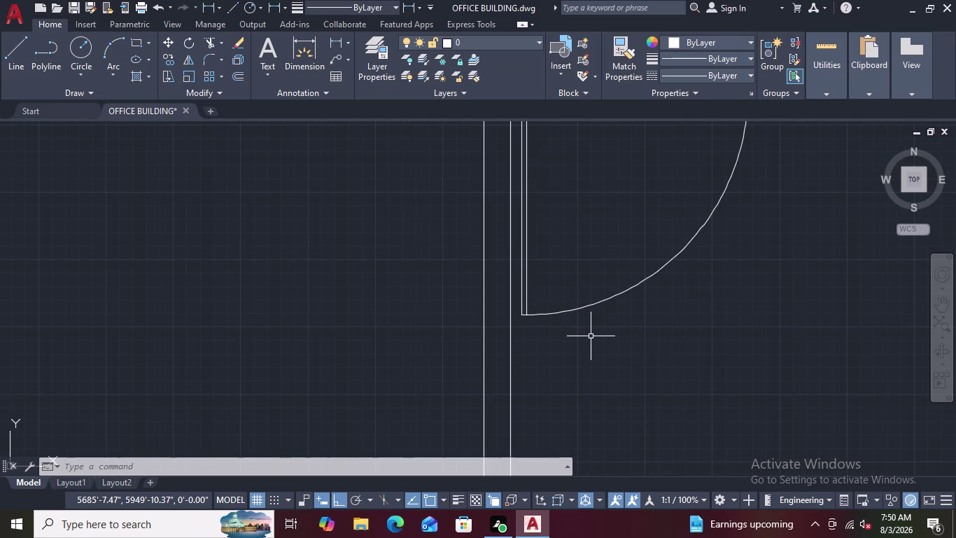
scroll(down, 3)
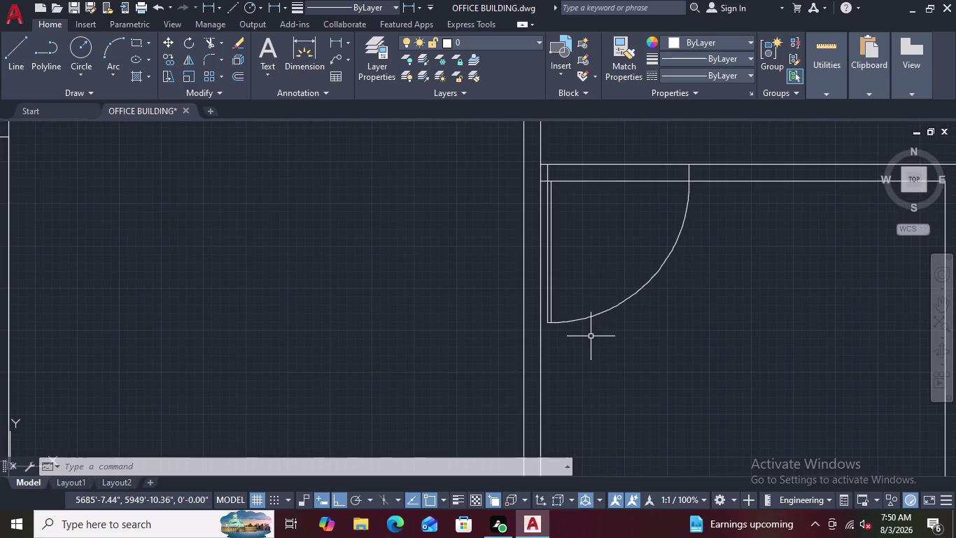
scroll(down, 3)
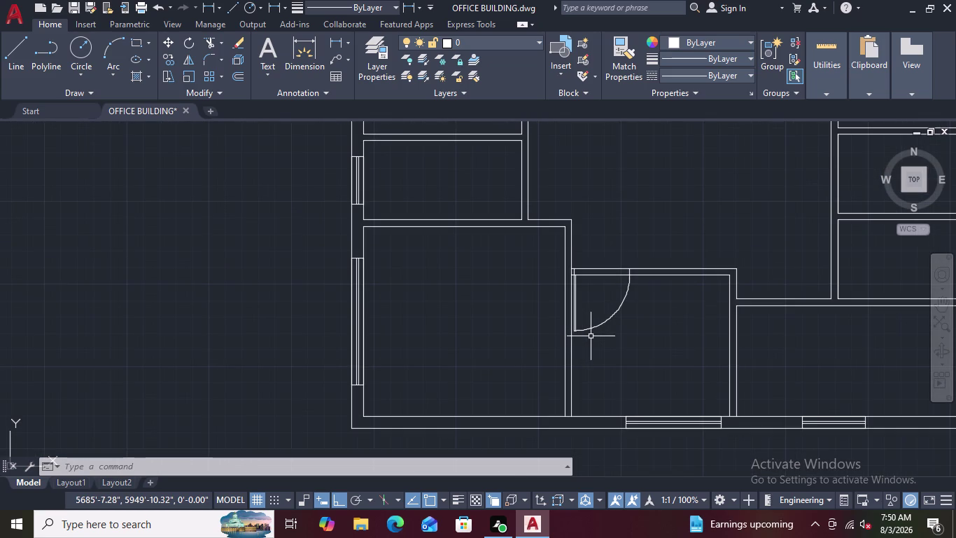
scroll(down, 3)
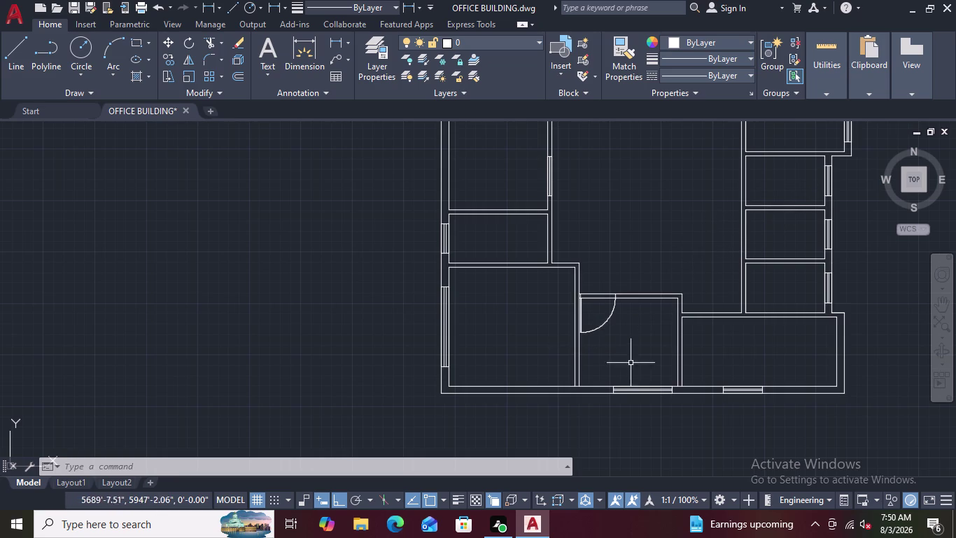
scroll(up, 3)
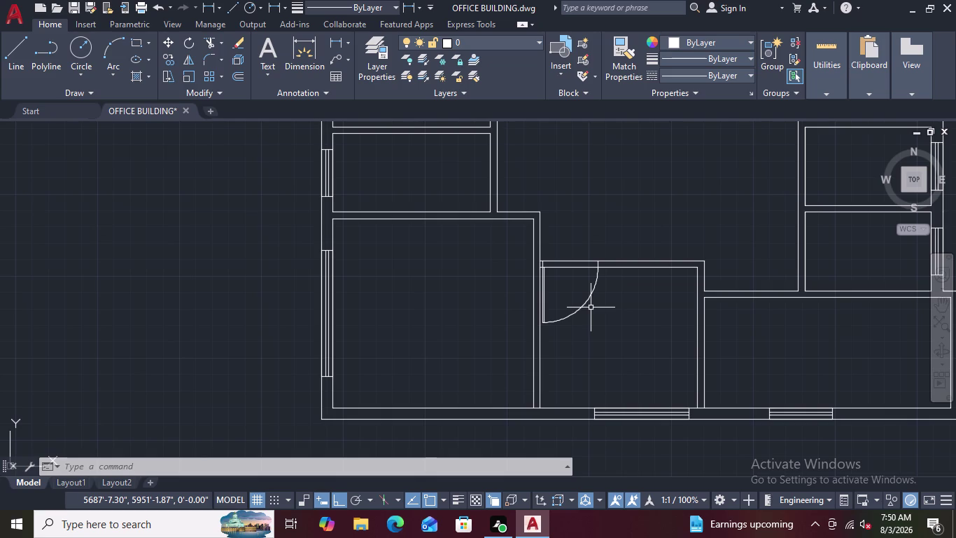
scroll(up, 3)
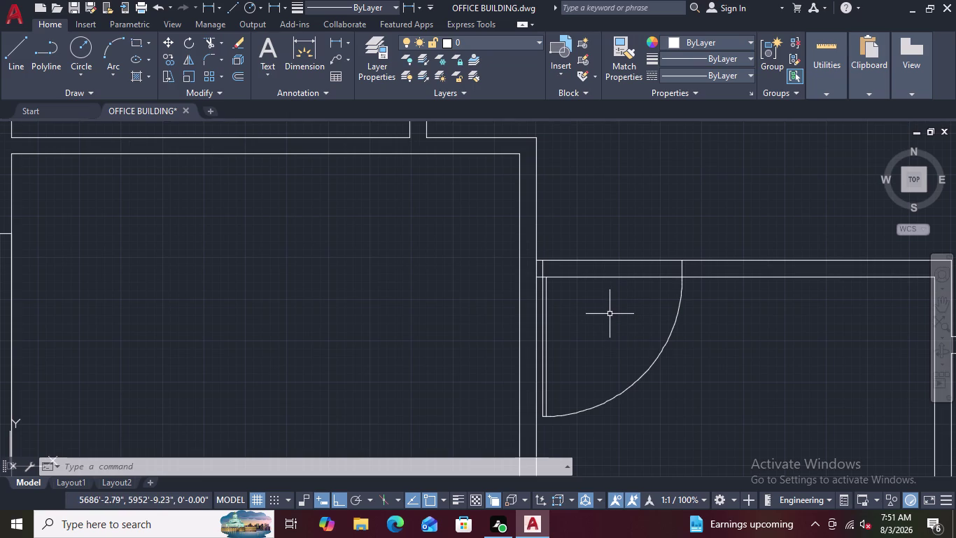
Delete the door swing arc and cancel the stray selection window.
click(676, 322)
right_click(677, 322)
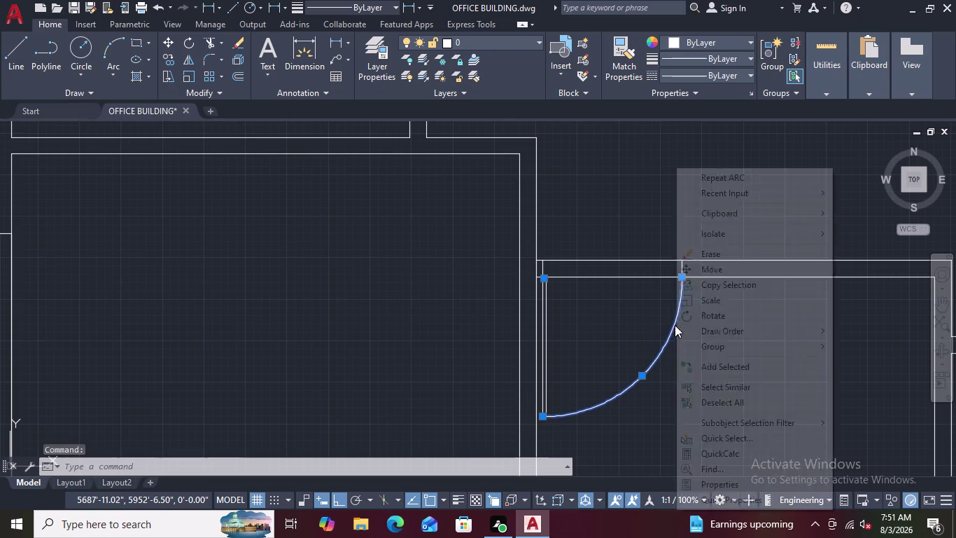
key(Delete)
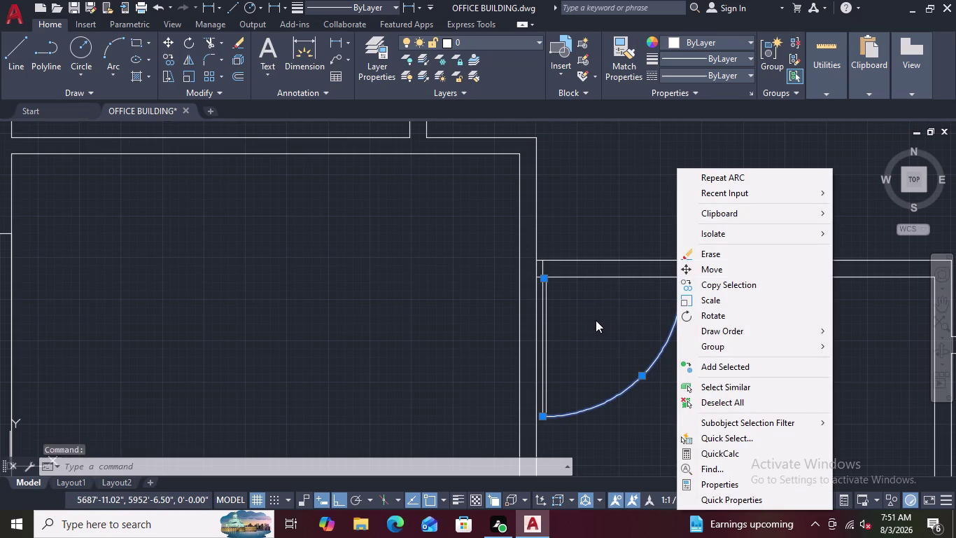
double_click(711, 250)
right_click(711, 250)
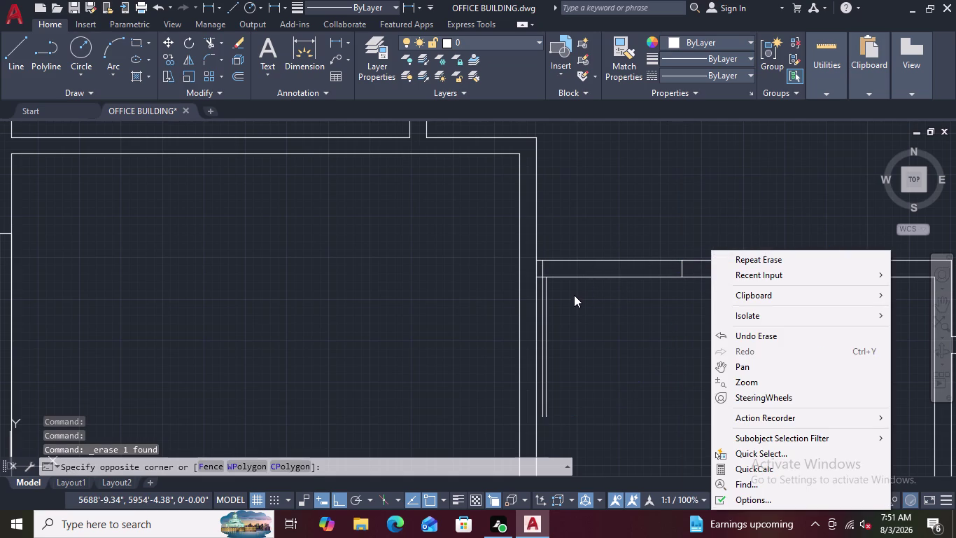
scroll(up, 3)
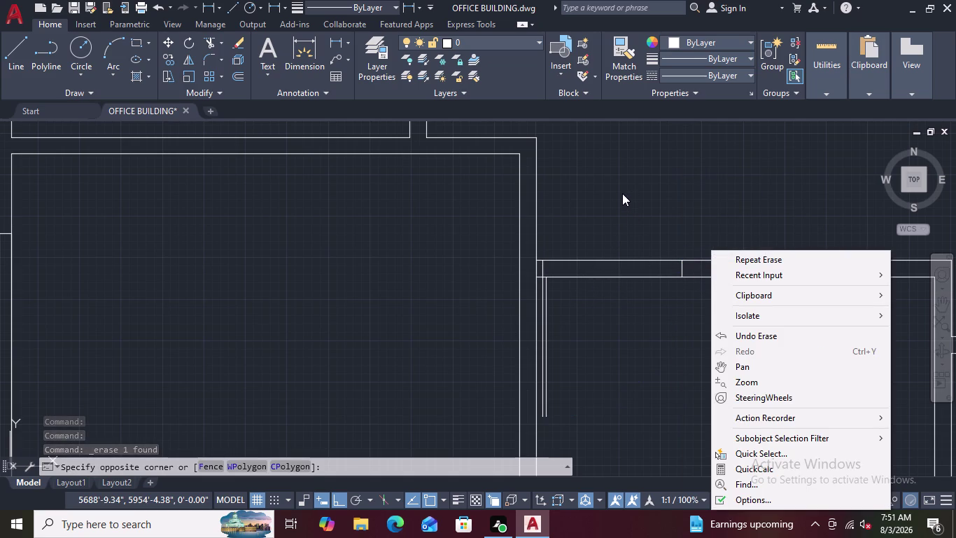
key(Escape)
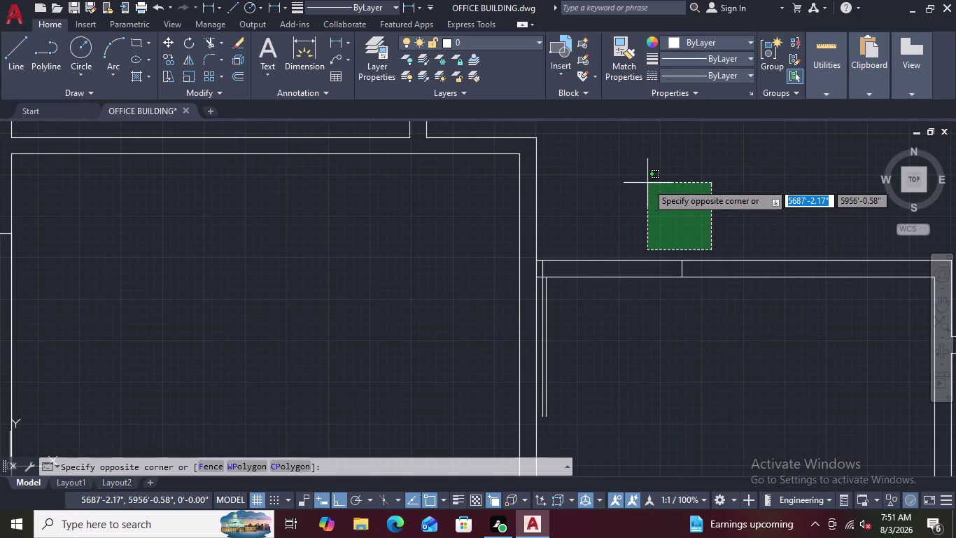
key(space)
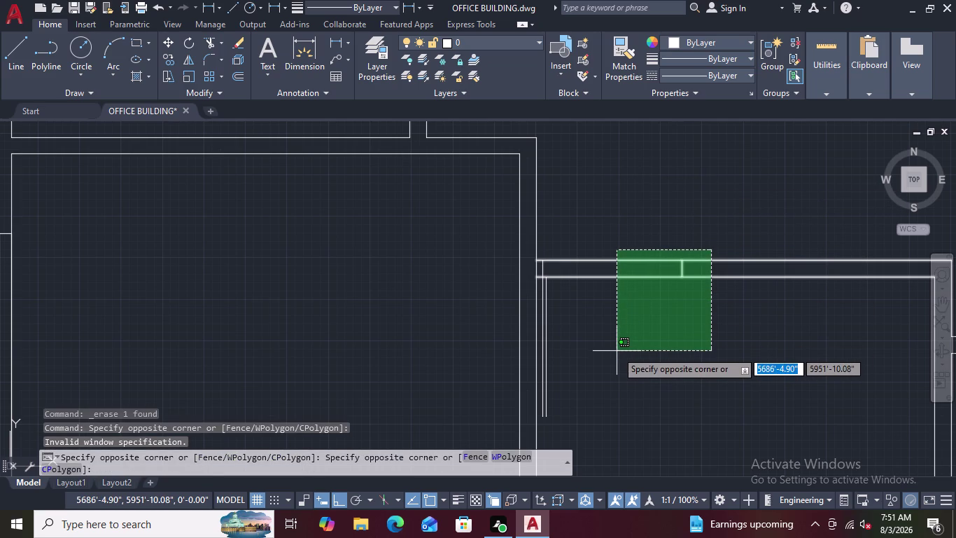
key(Escape)
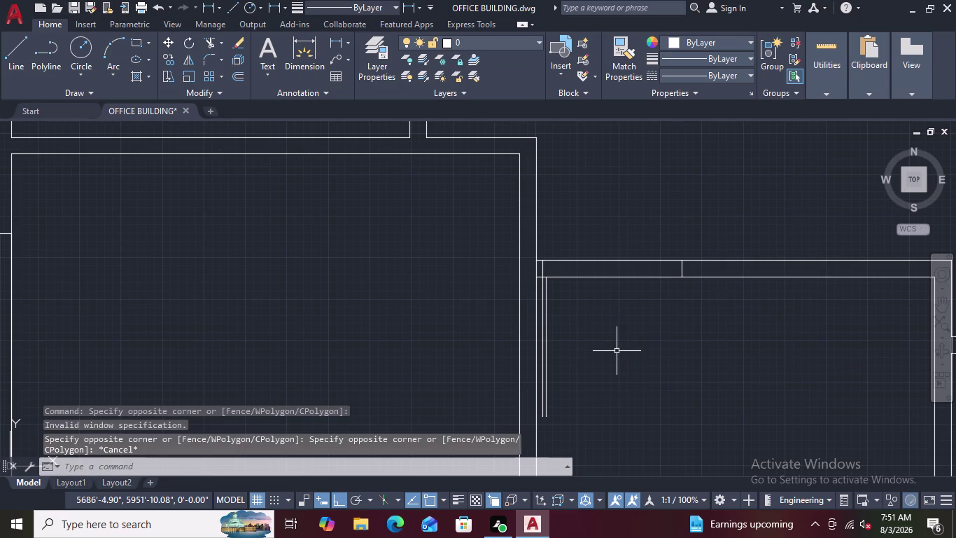
Erase the two parallel door panel lines.
scroll(up, 3)
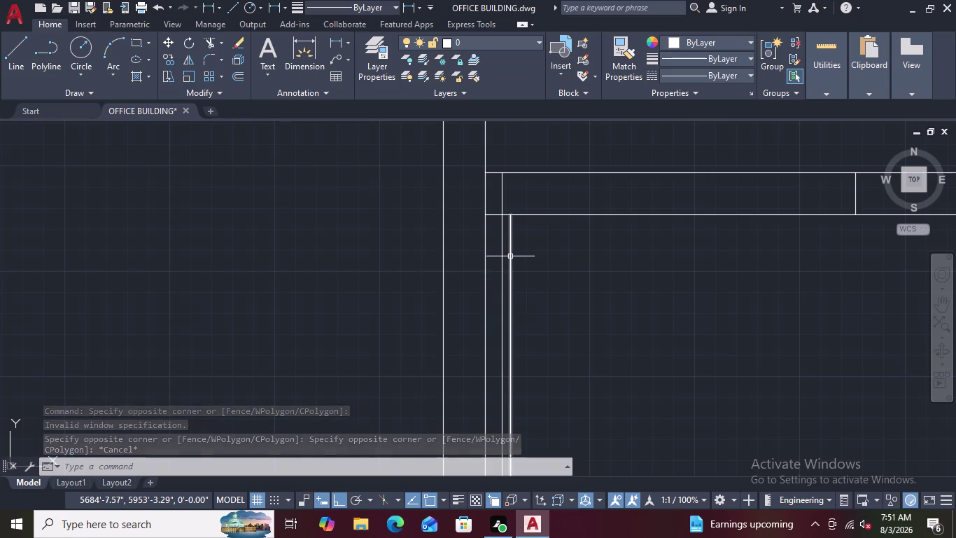
click(511, 256)
click(502, 255)
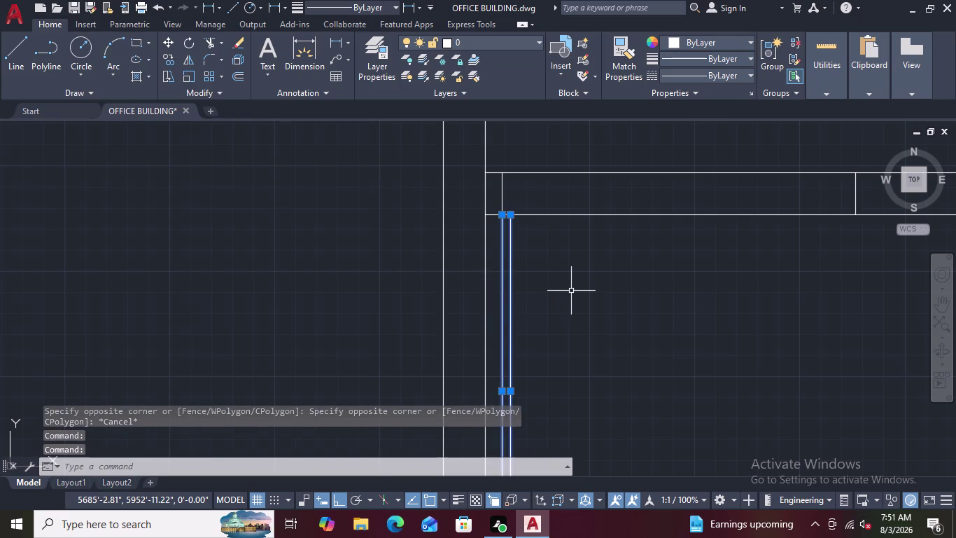
key(Delete)
scroll(down, 3)
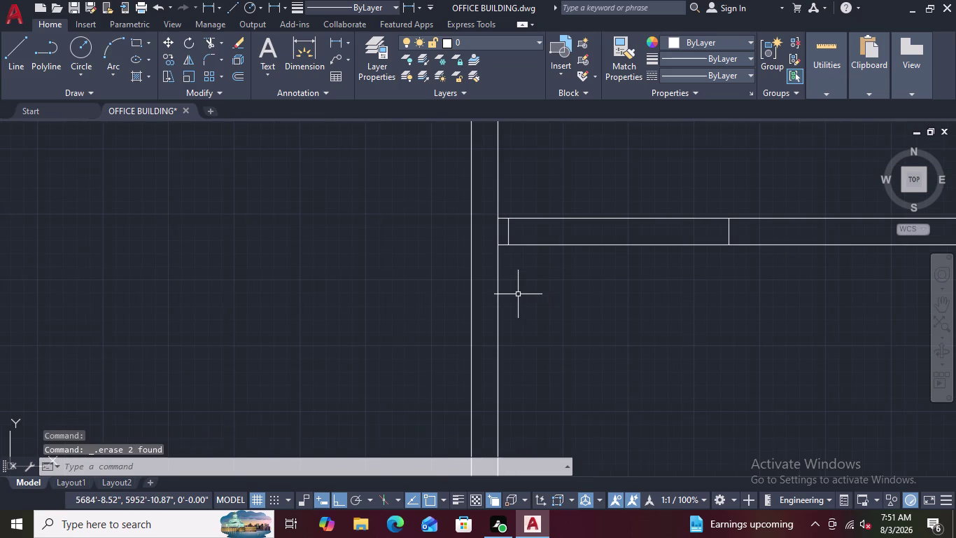
Draw a 3'6" vertical line down from the opening's upper corner.
text(L)
key(space)
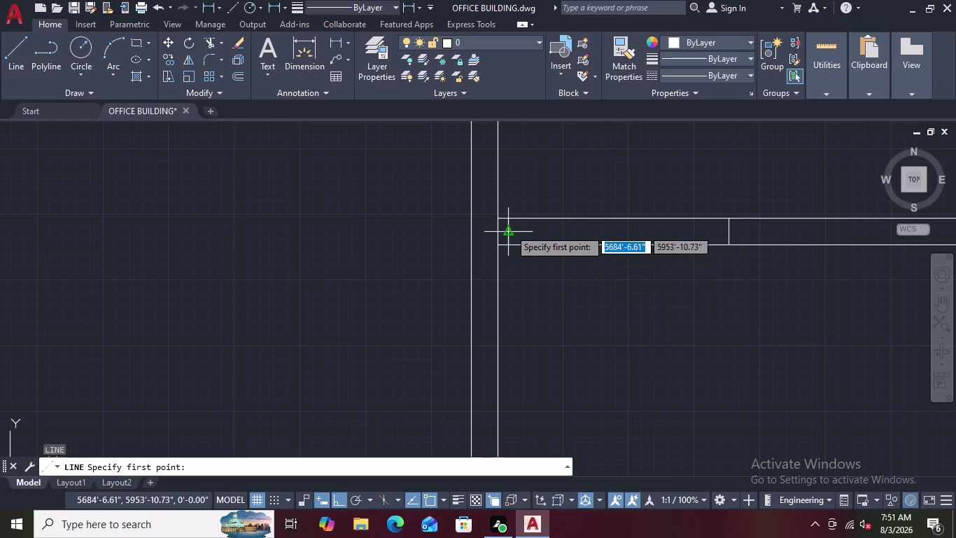
click(510, 217)
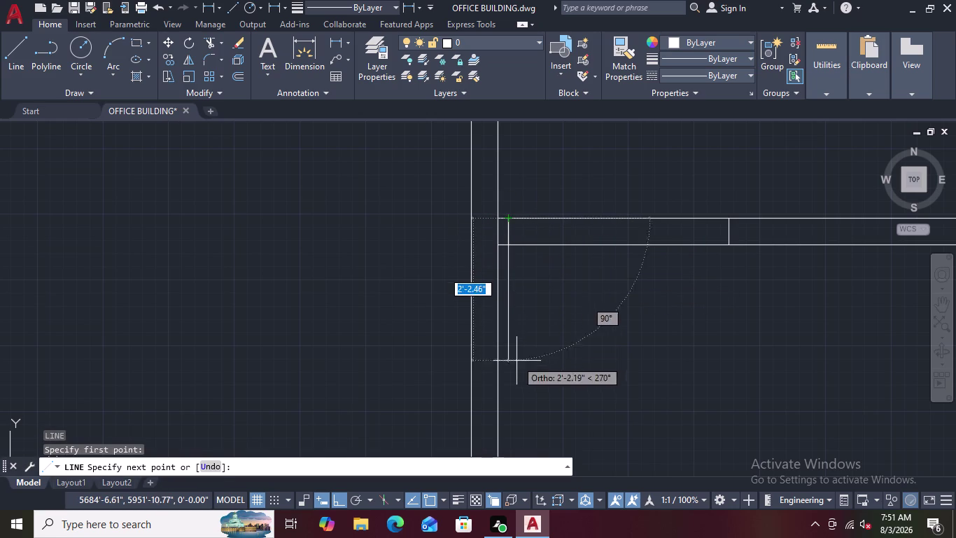
key(3)
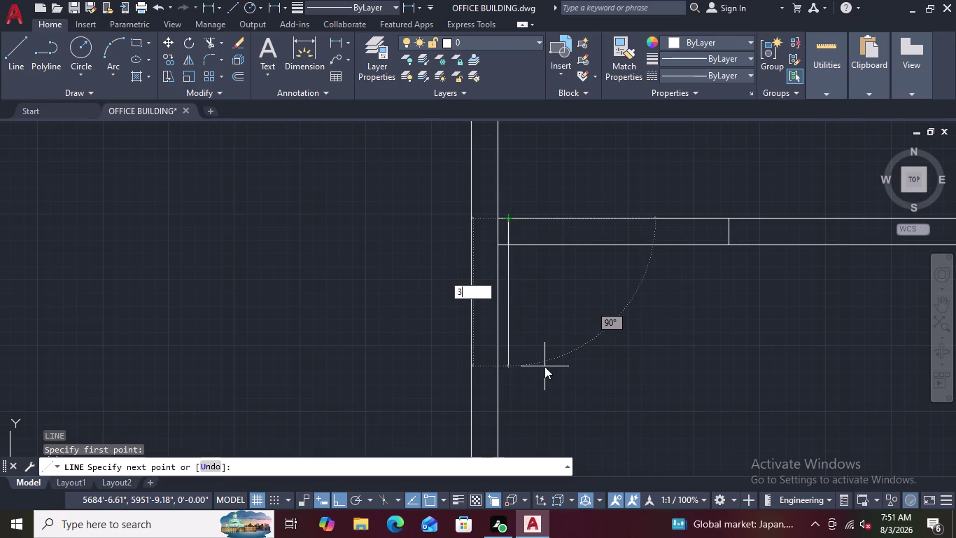
text('6)
key(shift+quotedbl)
key(Return)
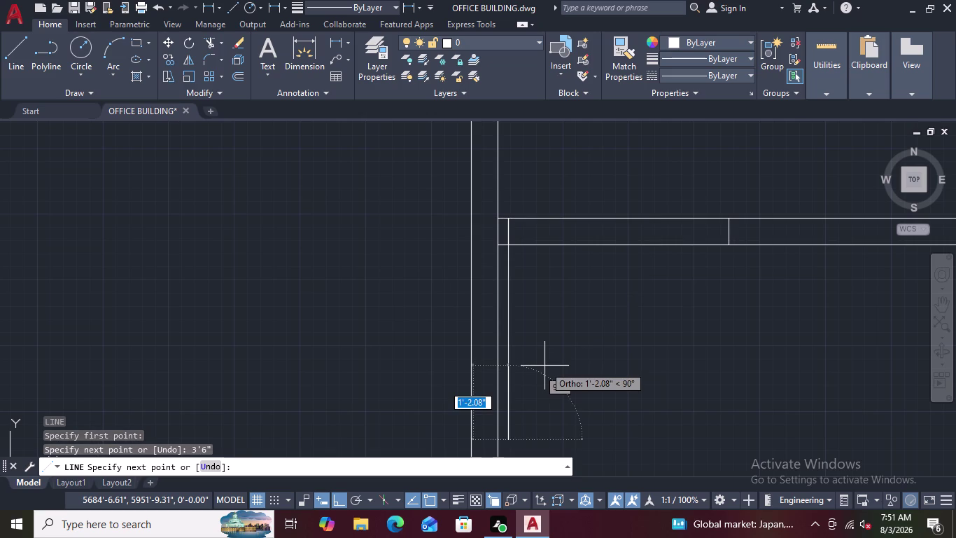
key(space)
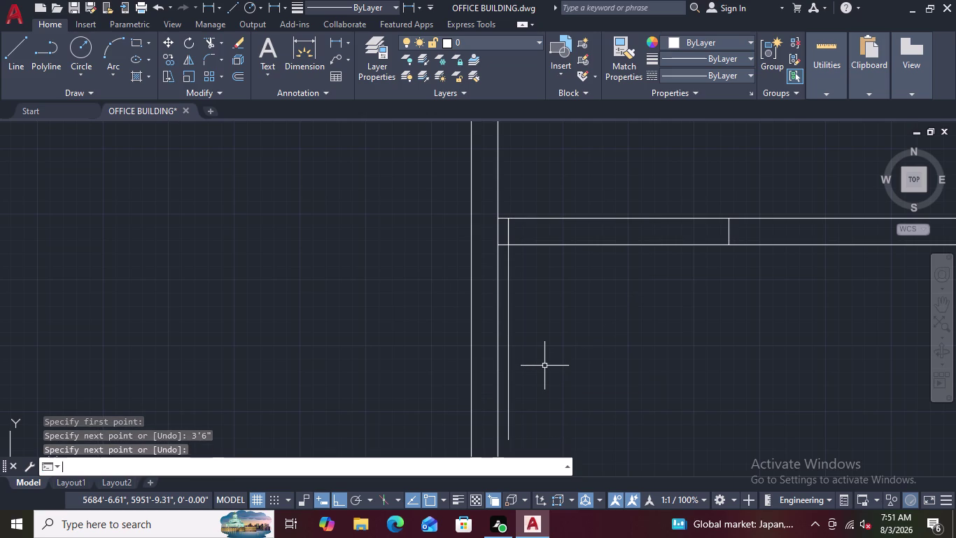
Start the OFFSET command to copy the new door line.
scroll(down, 3)
scroll(up, 3)
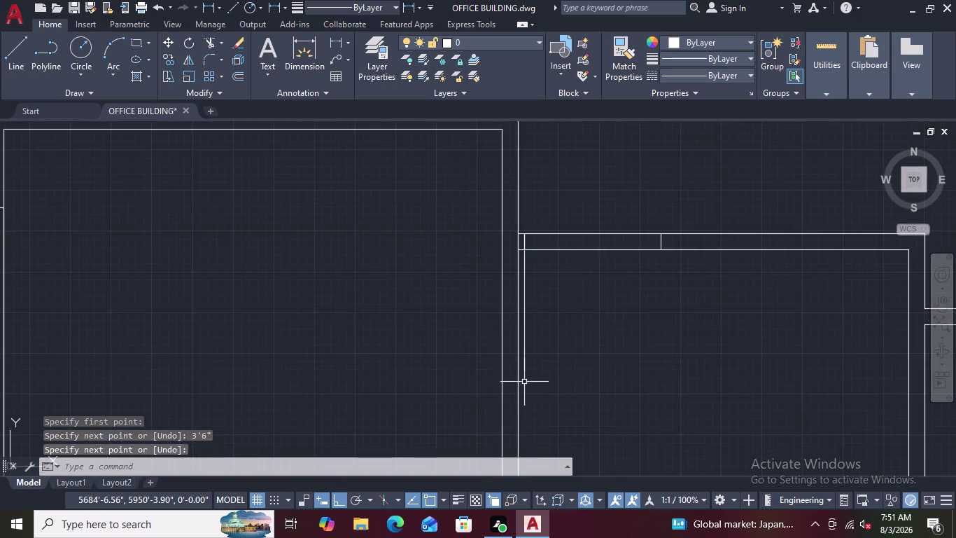
scroll(up, 3)
scroll(down, 3)
scroll(down, 3)
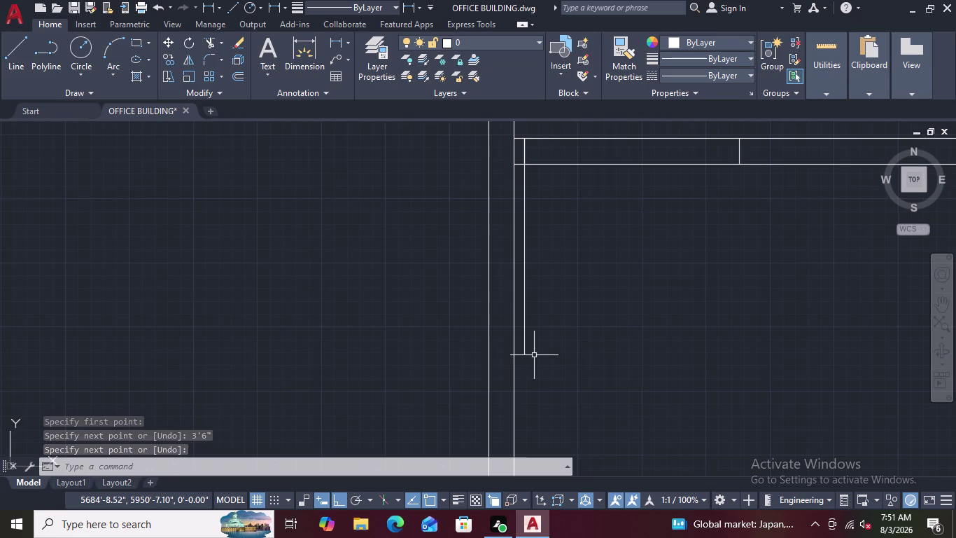
key(o)
key(space)
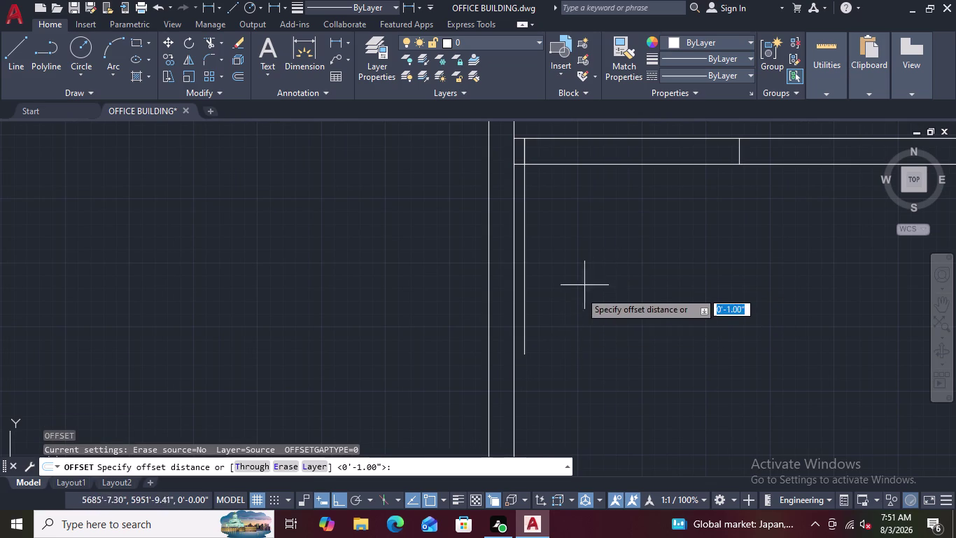
Offset the new door line 1 inch to one side for the panel thickness.
key(1)
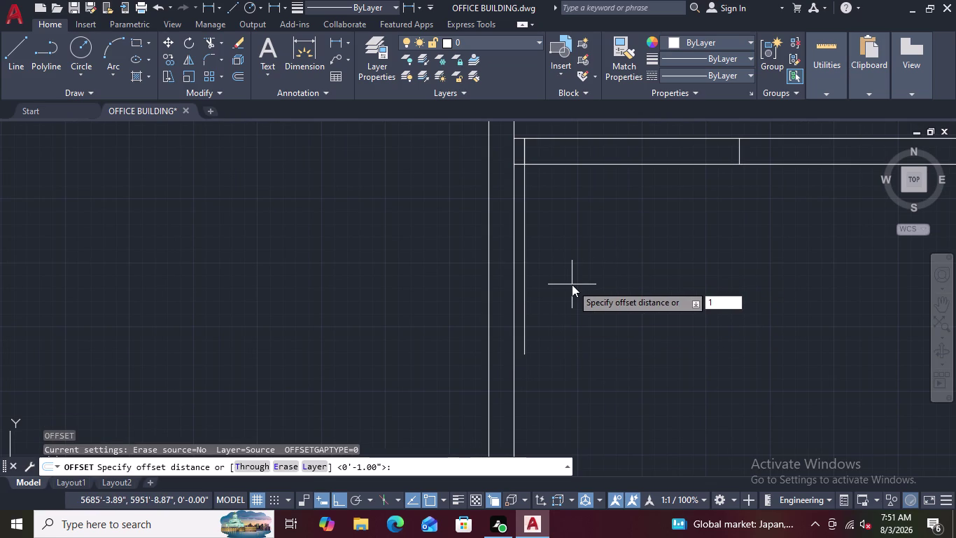
key(Return)
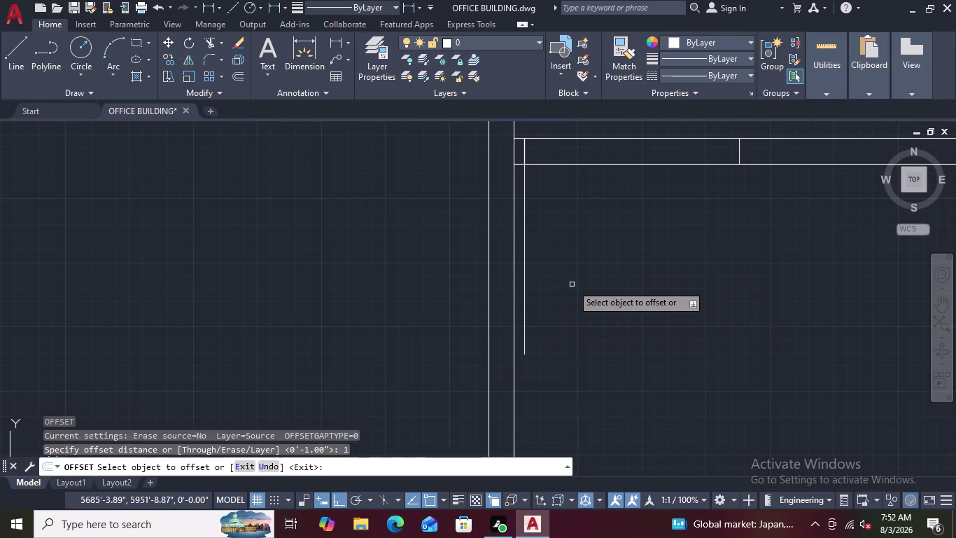
click(522, 248)
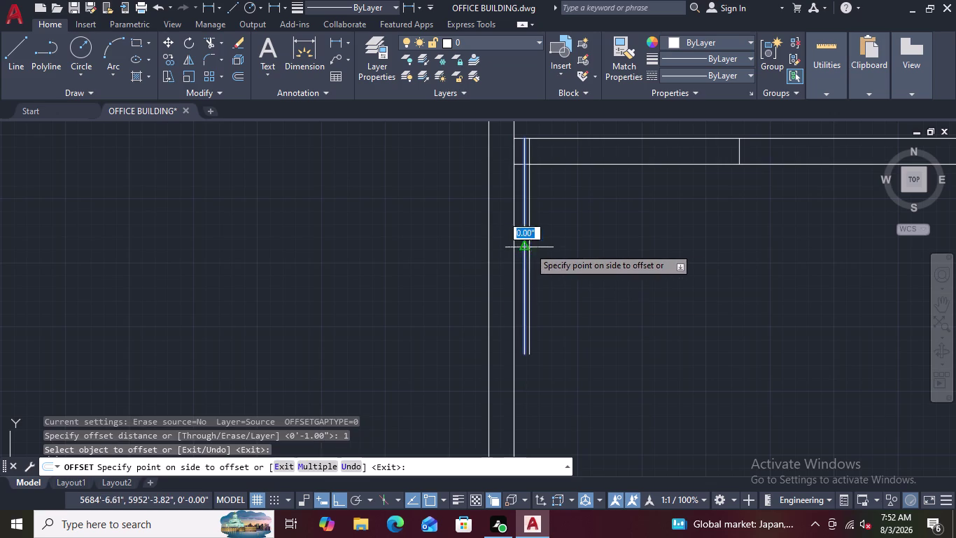
click(553, 248)
scroll(down, 3)
scroll(up, 3)
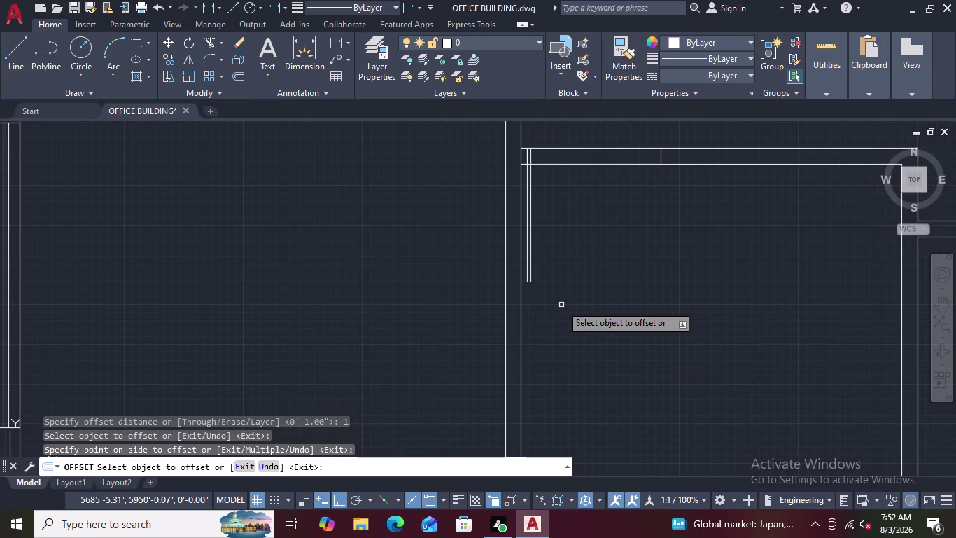
key(Escape)
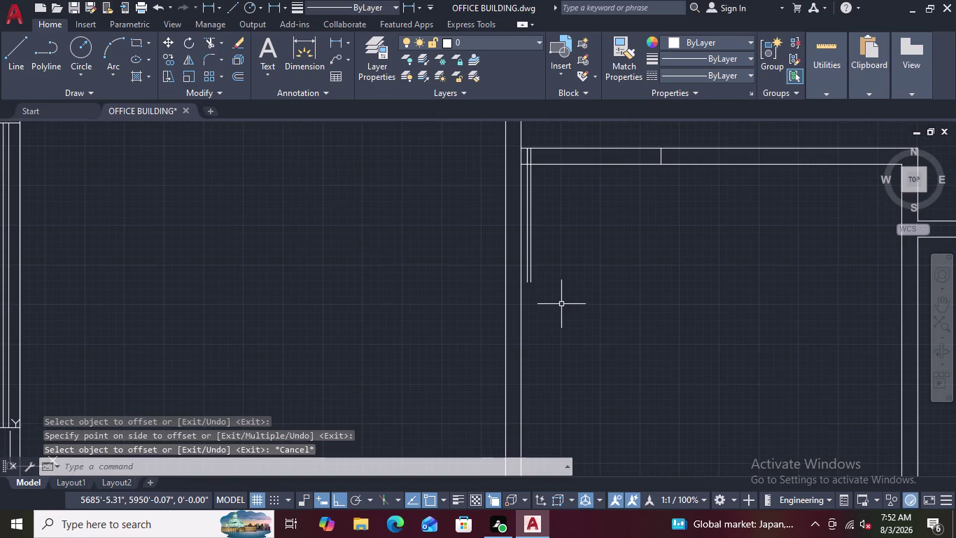
scroll(up, 3)
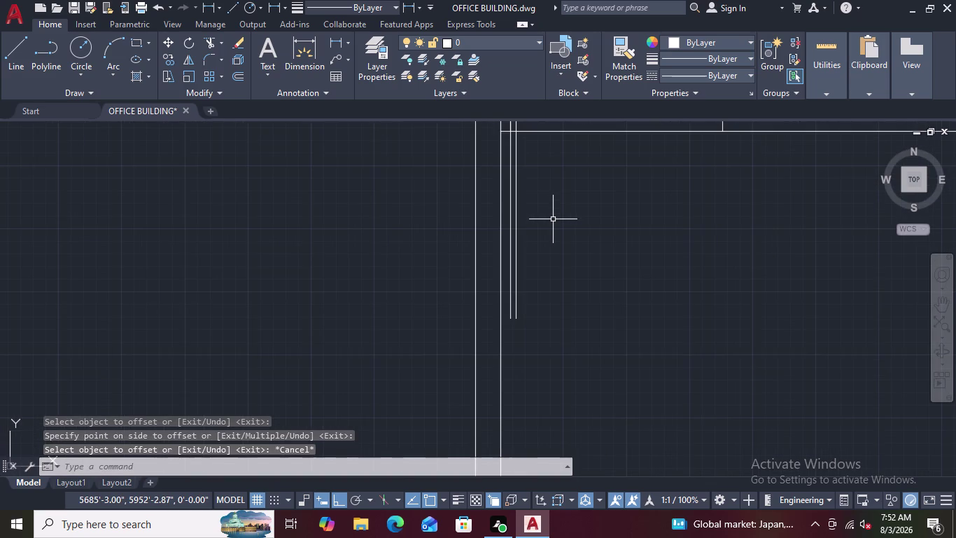
scroll(down, 3)
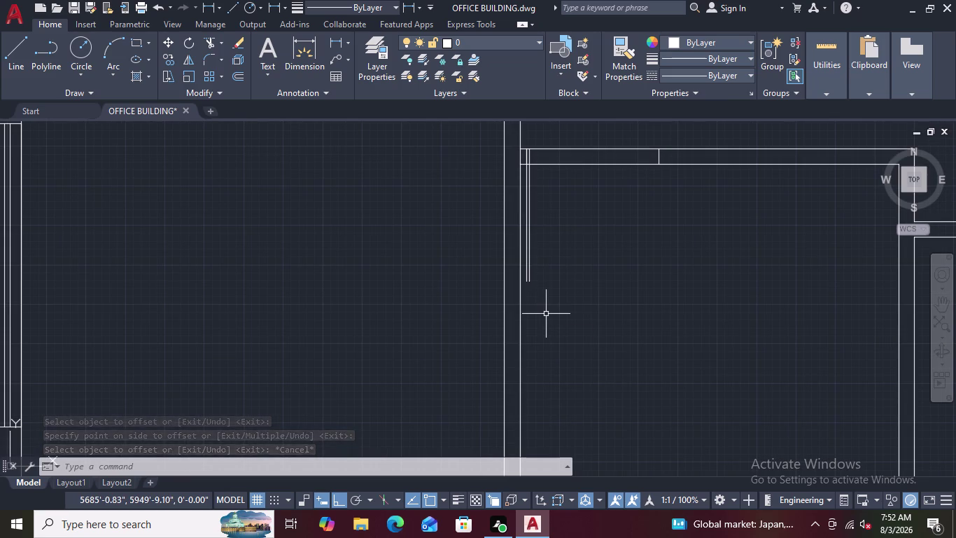
text(A)
key(space)
Start the swing arc at the panel's end and set its second point.
scroll(up, 3)
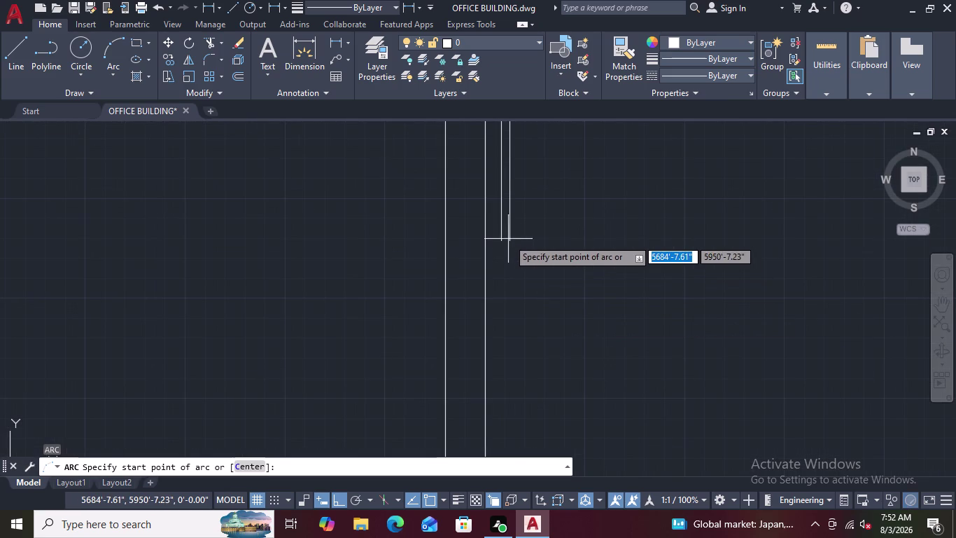
double_click(497, 240)
right_click(497, 240)
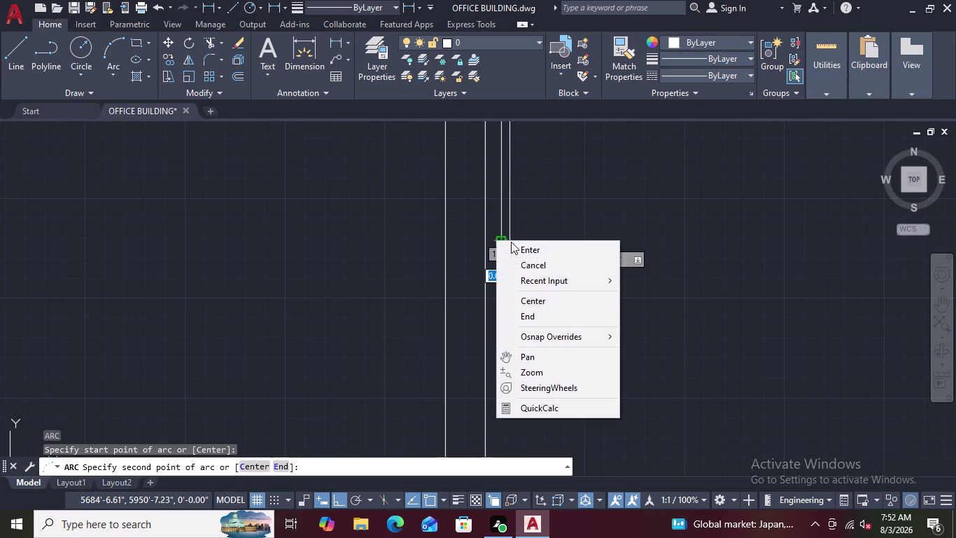
key(space)
key(space)
key(Escape)
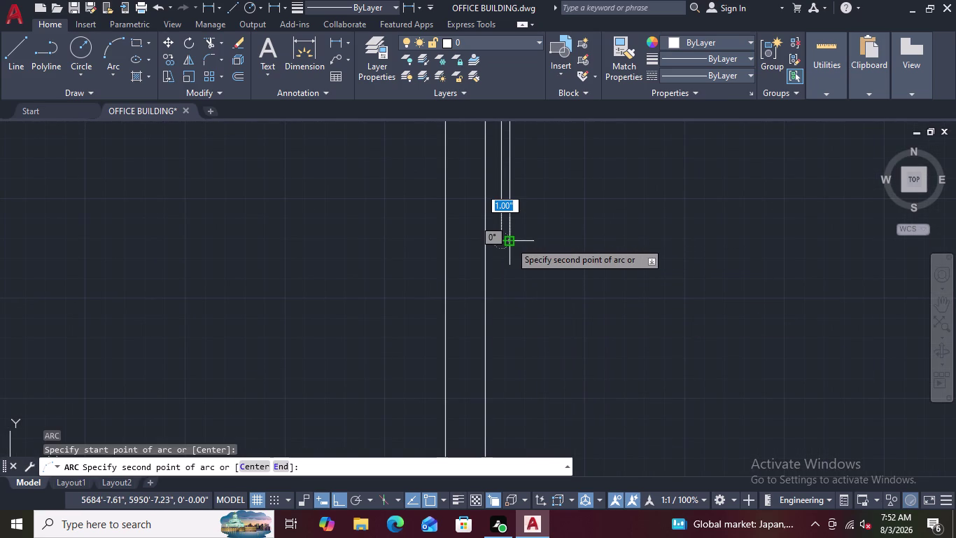
scroll(up, 3)
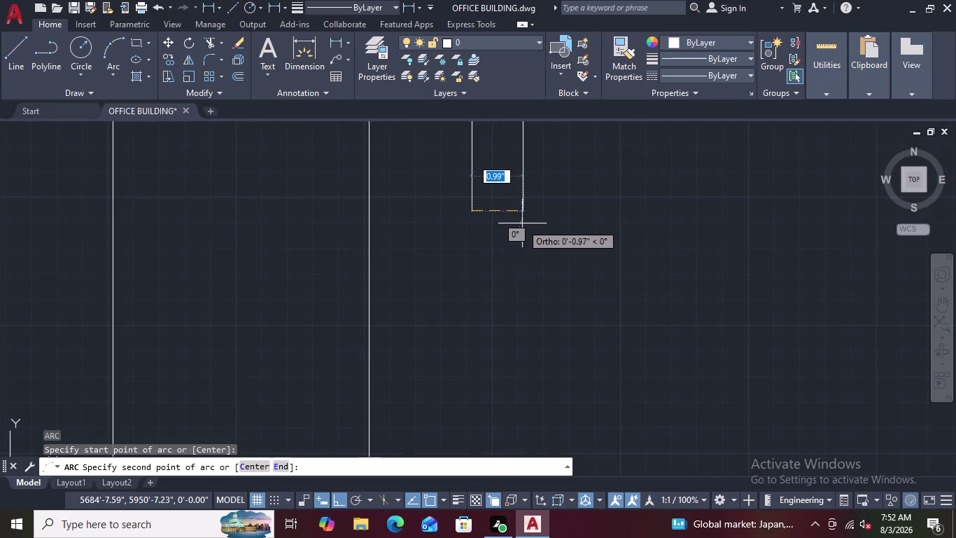
click(525, 214)
Pan to the wall line and end the arc there.
scroll(down, 3)
scroll(up, 3)
scroll(down, 3)
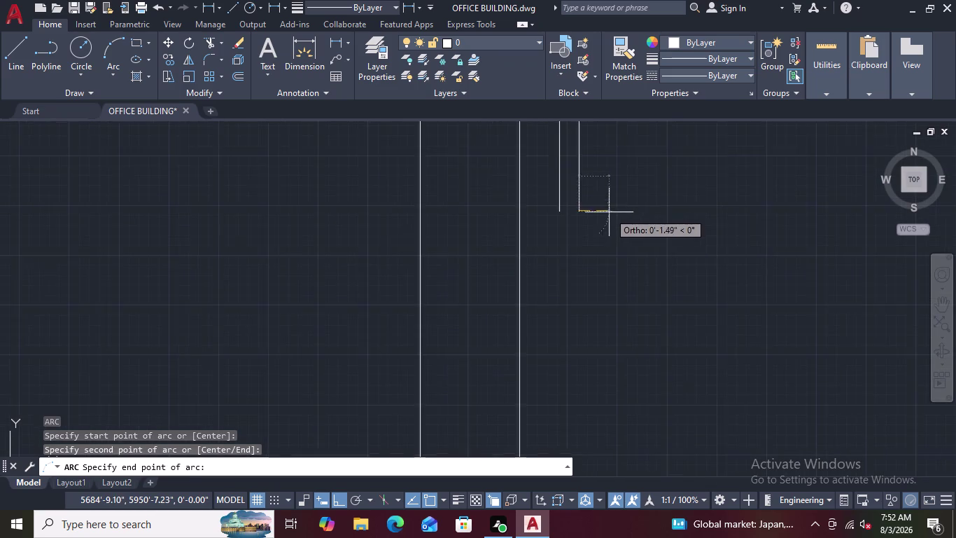
scroll(down, 3)
scroll(up, 3)
middle_drag(649, 167, 598, 316)
scroll(down, 3)
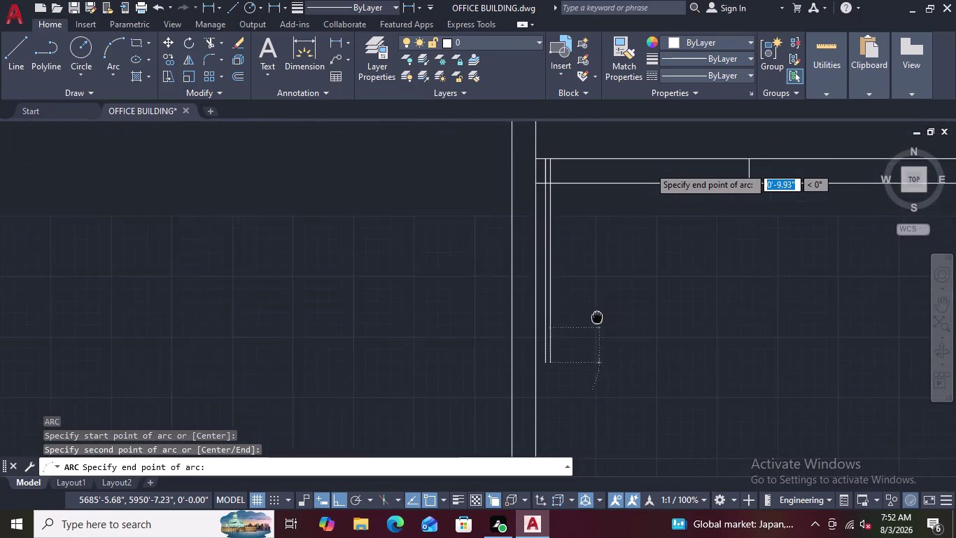
middle_drag(598, 316, 589, 323)
scroll(up, 3)
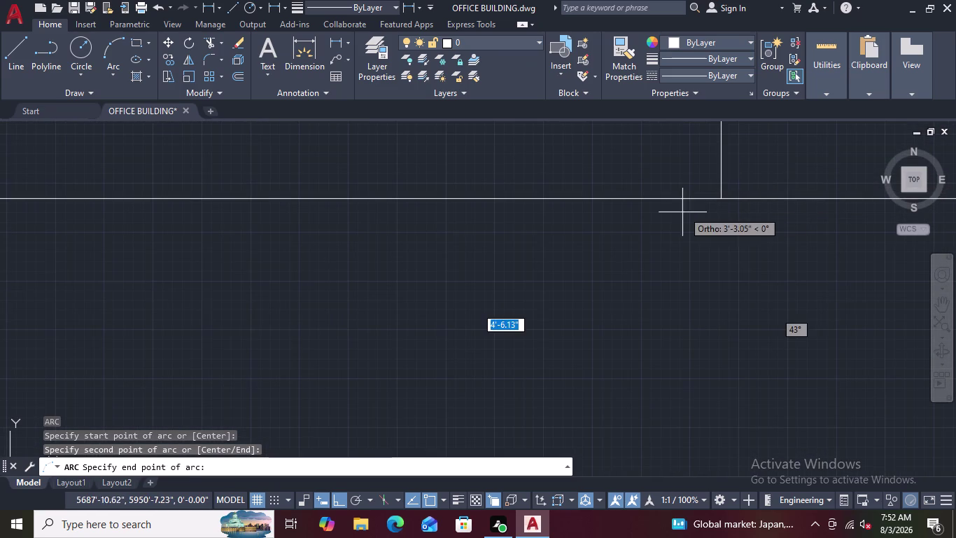
click(721, 200)
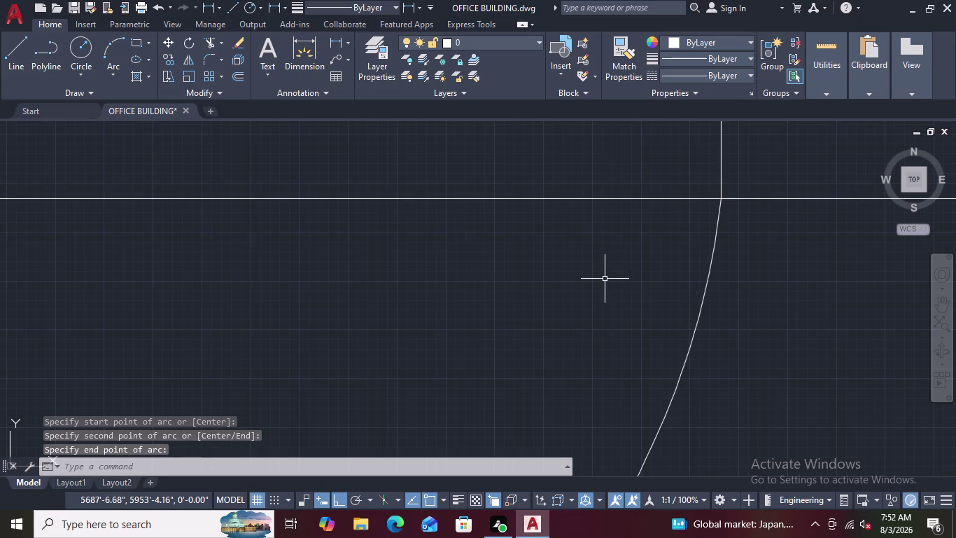
key(Escape)
Start the Trim command with TR.
scroll(down, 3)
scroll(up, 3)
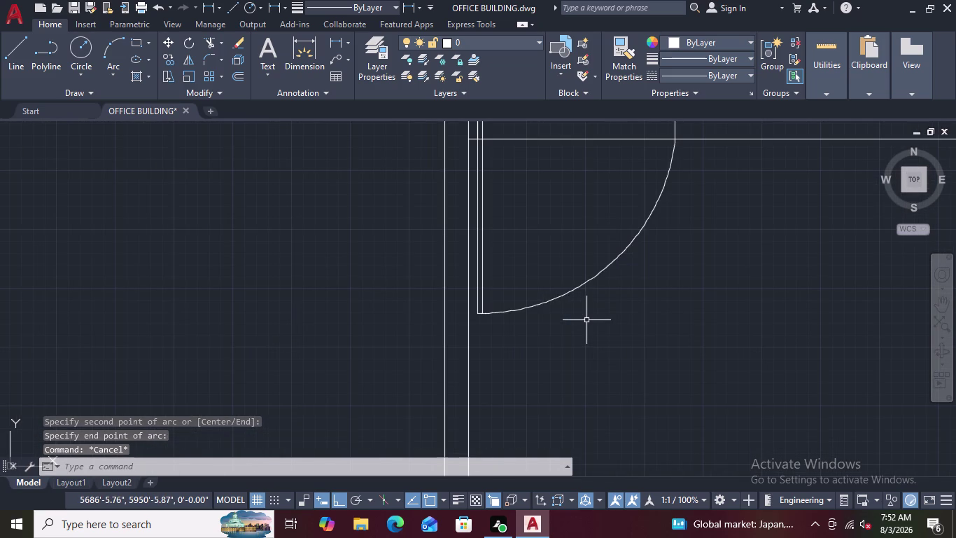
scroll(down, 3)
scroll(up, 3)
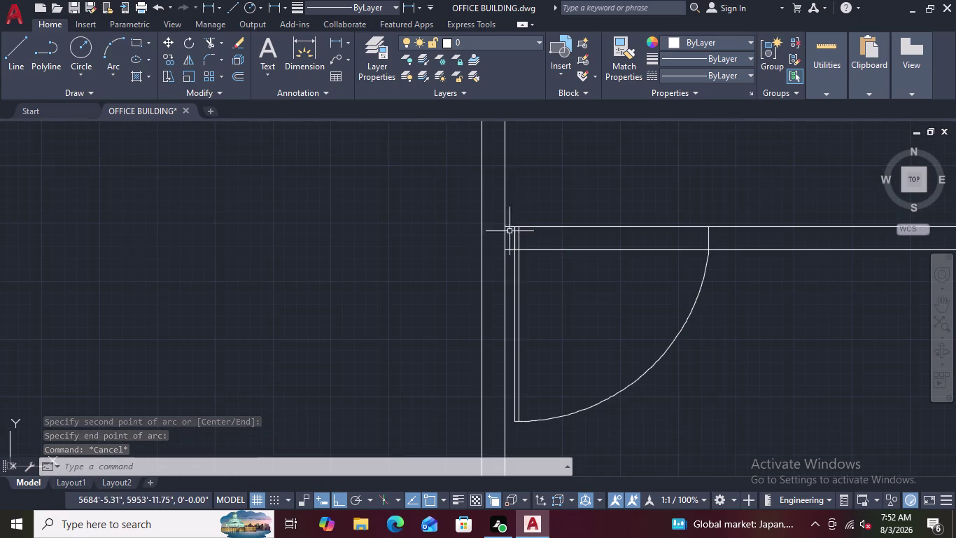
text(TR)
key(space)
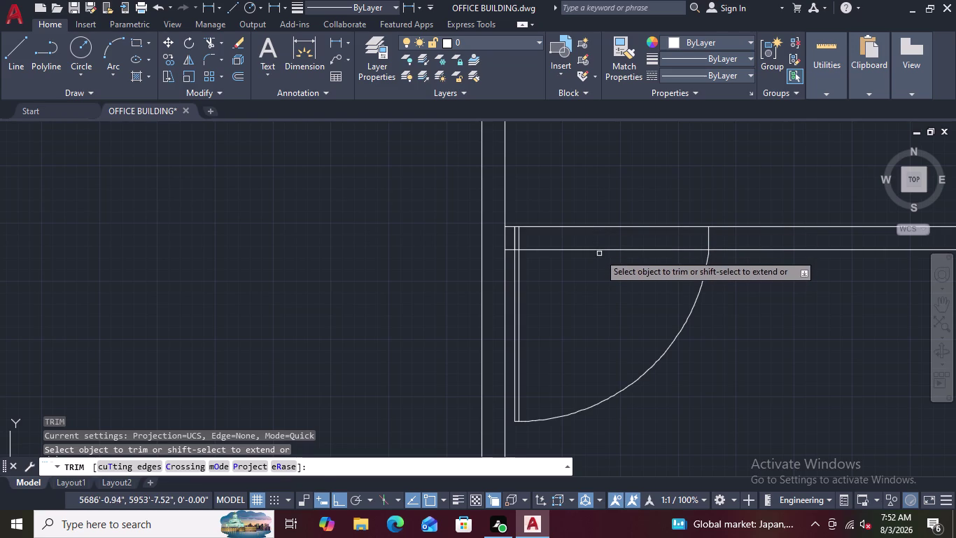
Trim the four wall line segments inside the door opening and at the jamb.
click(600, 251)
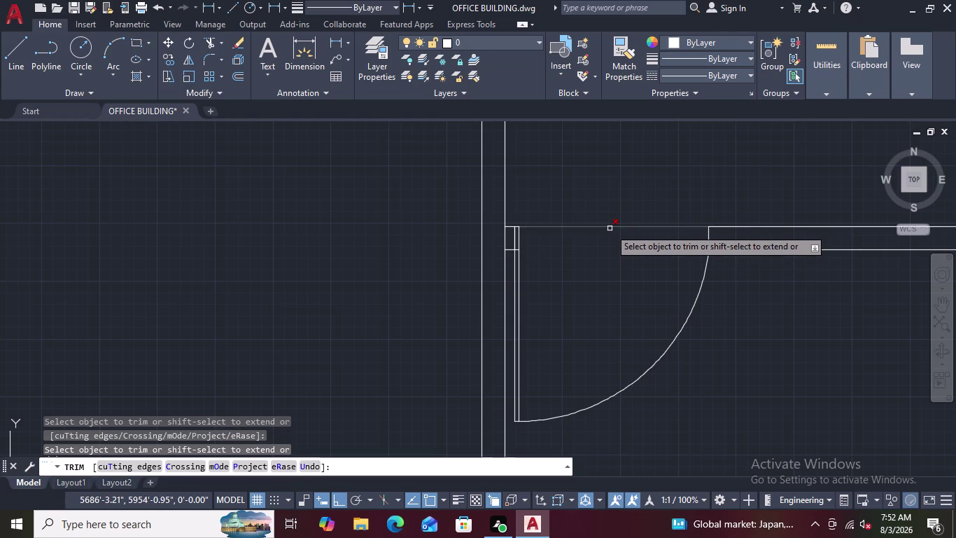
click(610, 228)
scroll(down, 3)
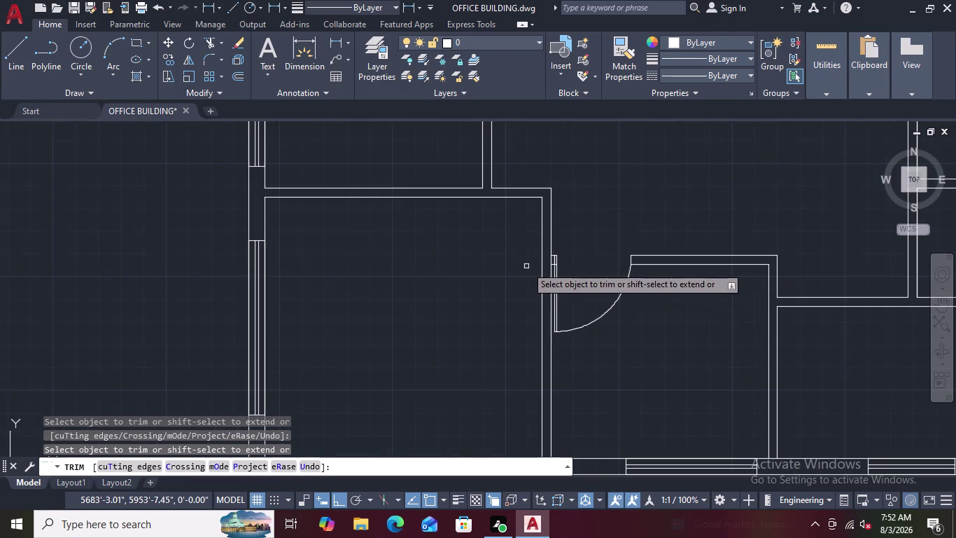
scroll(up, 3)
scroll(up, 3)
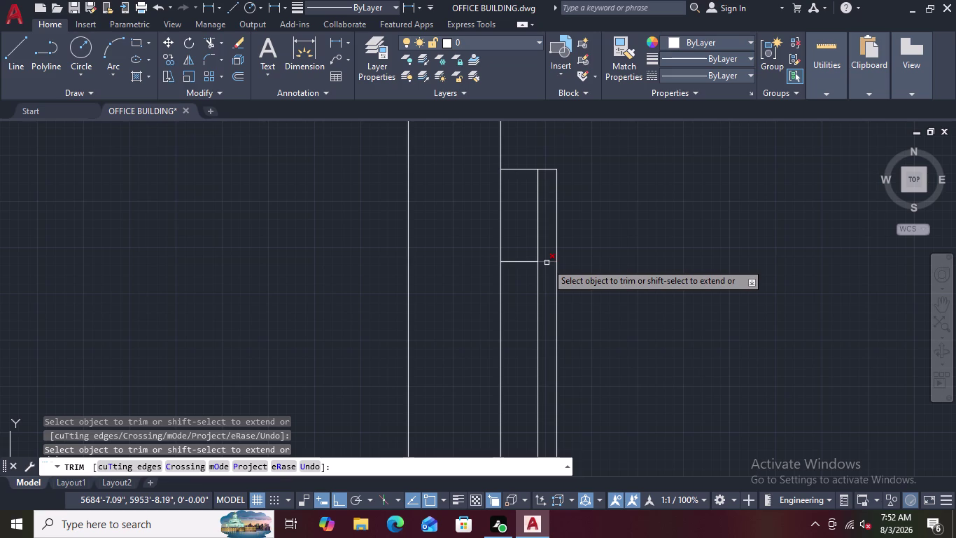
click(546, 263)
click(526, 262)
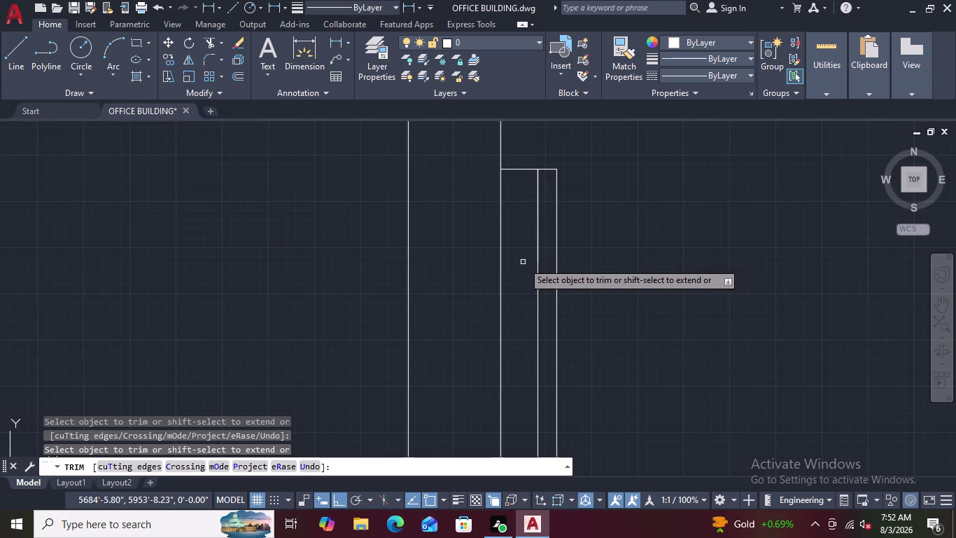
scroll(down, 3)
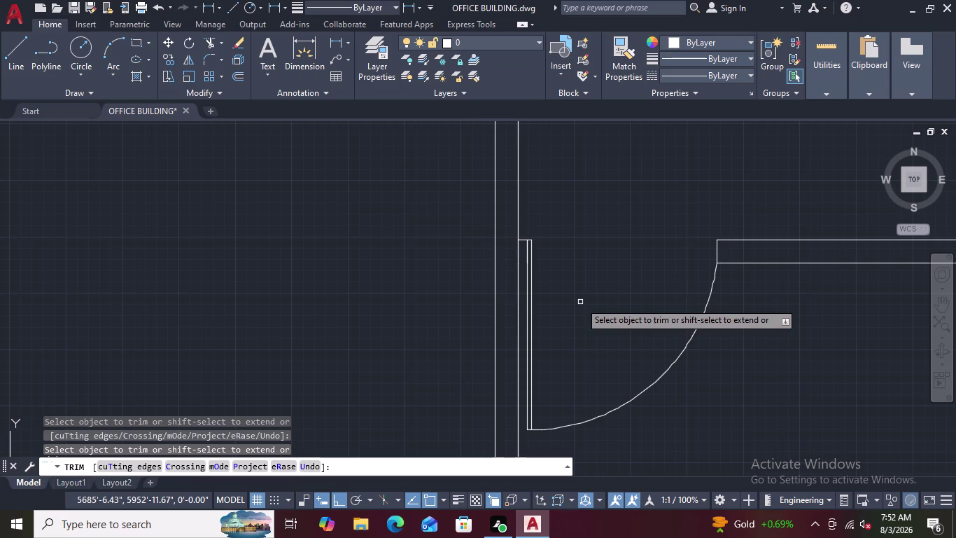
scroll(down, 3)
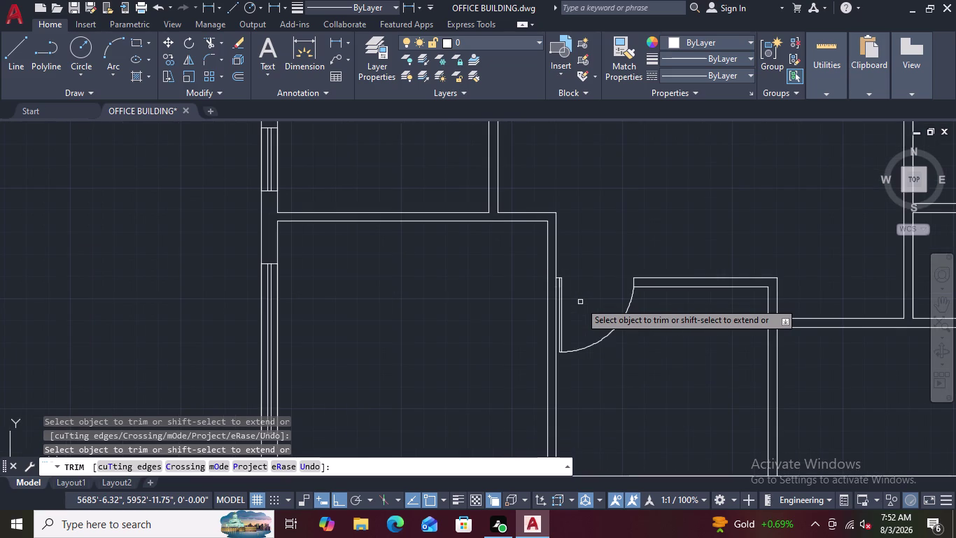
scroll(up, 3)
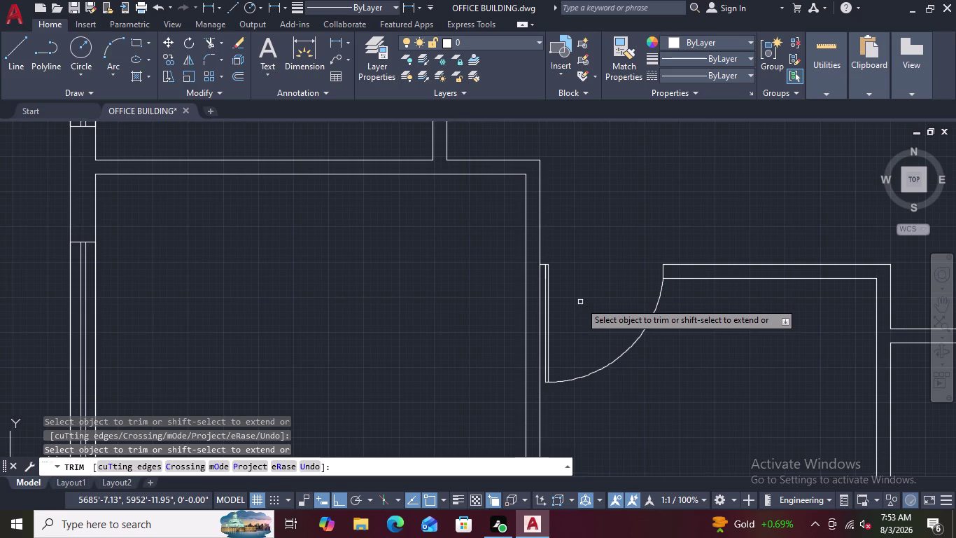
scroll(down, 3)
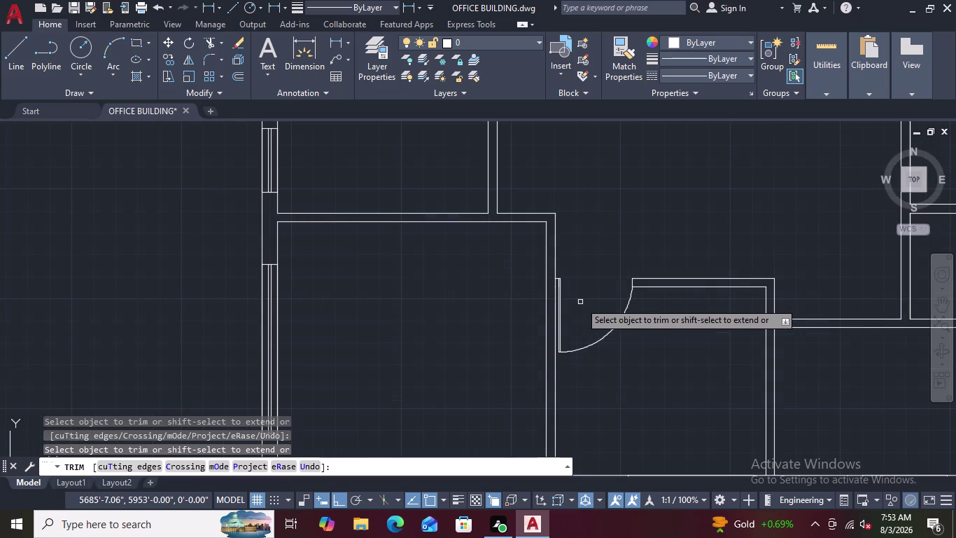
key(Escape)
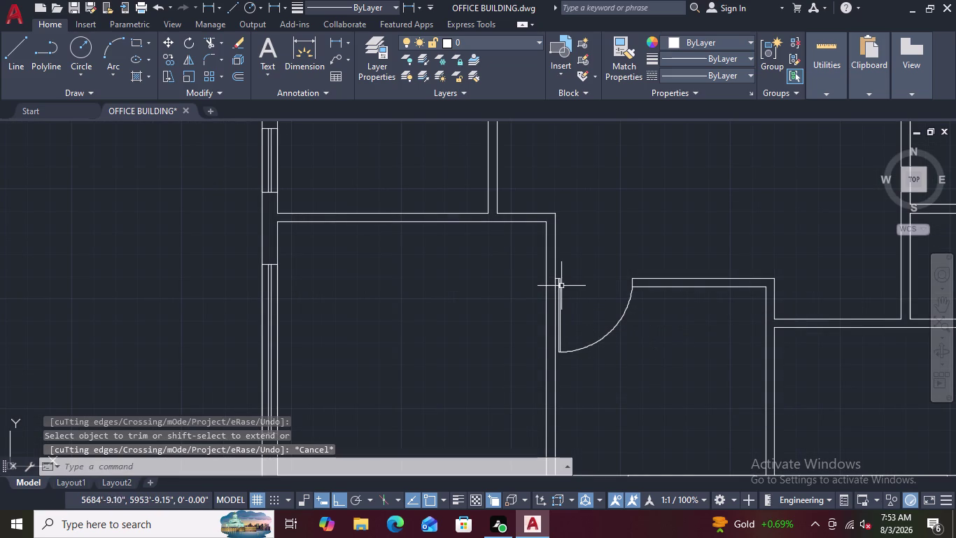
scroll(up, 3)
scroll(down, 3)
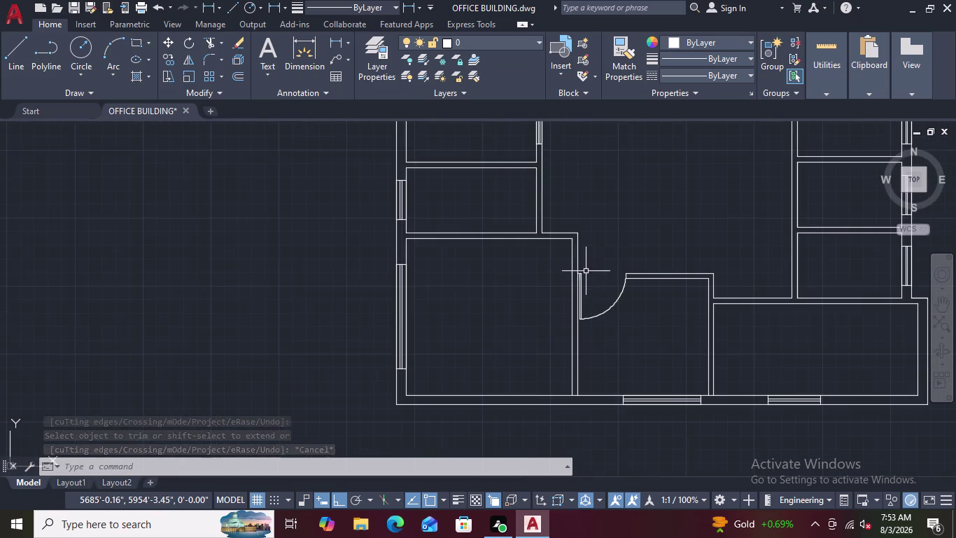
click(309, 40)
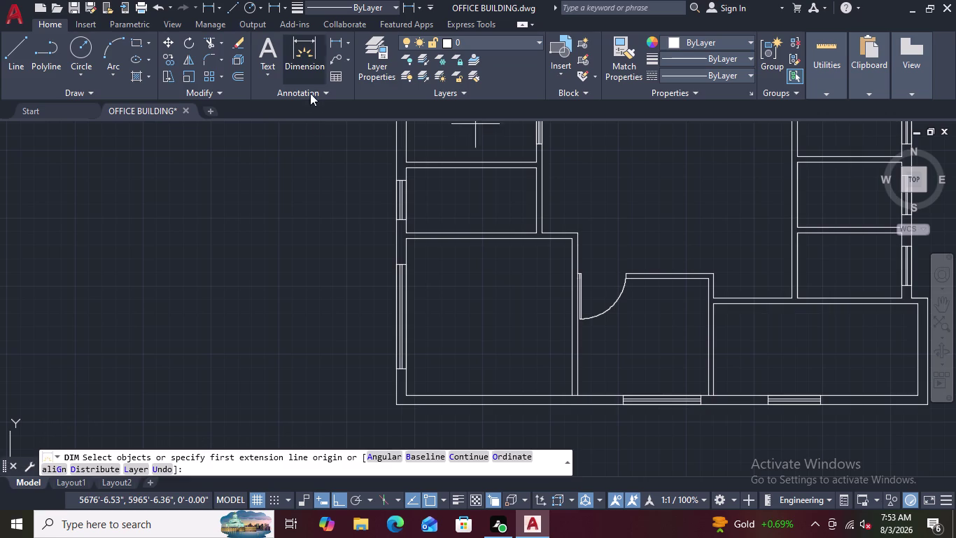
Dimension the gap from the door leaf to the wall corner, then delete it.
scroll(up, 3)
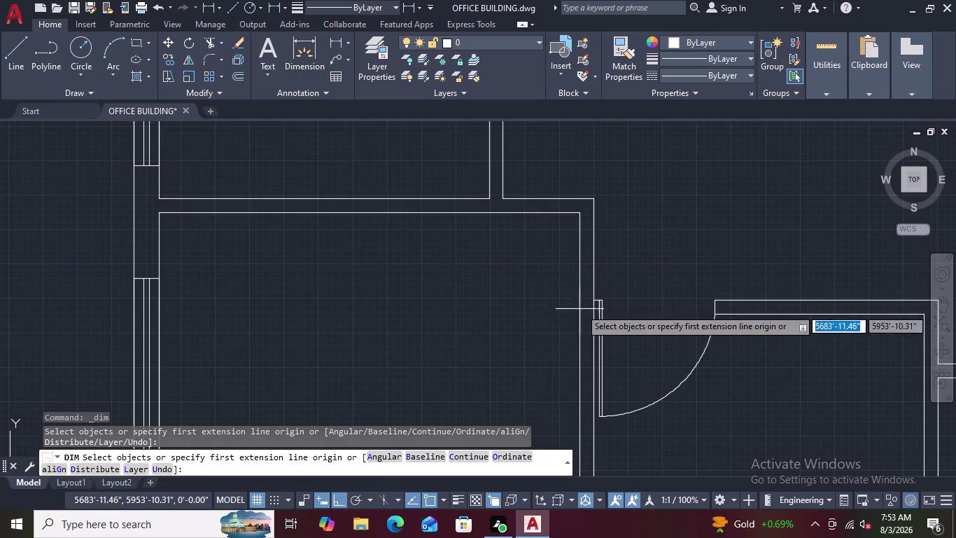
click(593, 299)
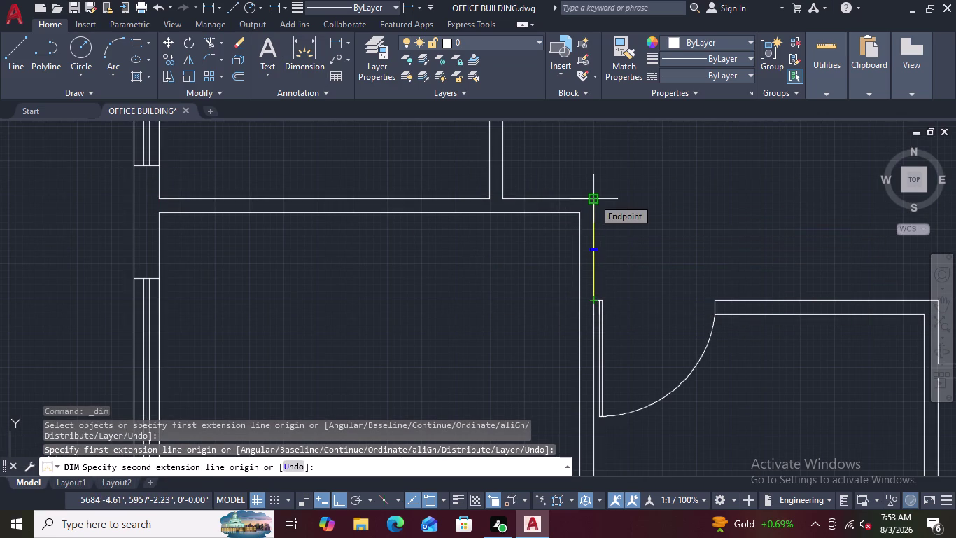
click(576, 211)
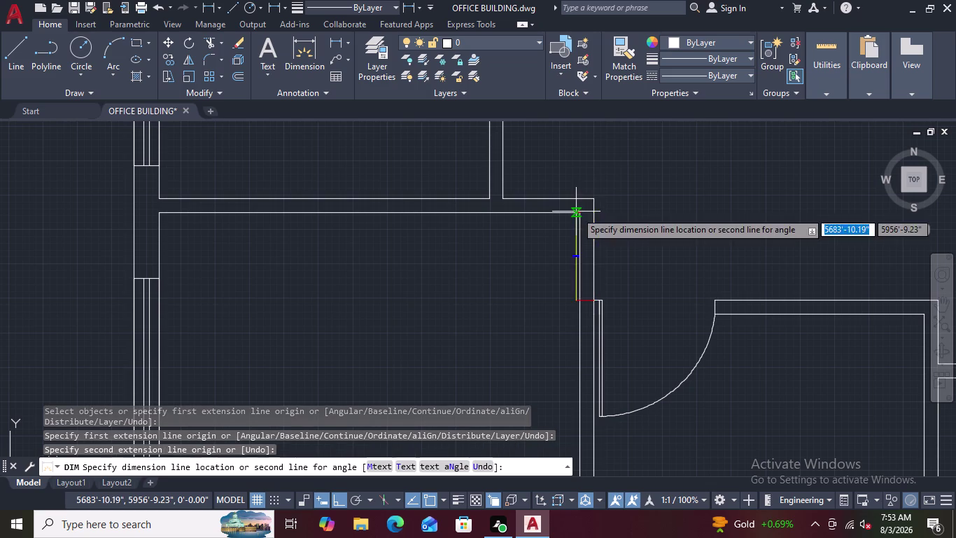
click(616, 217)
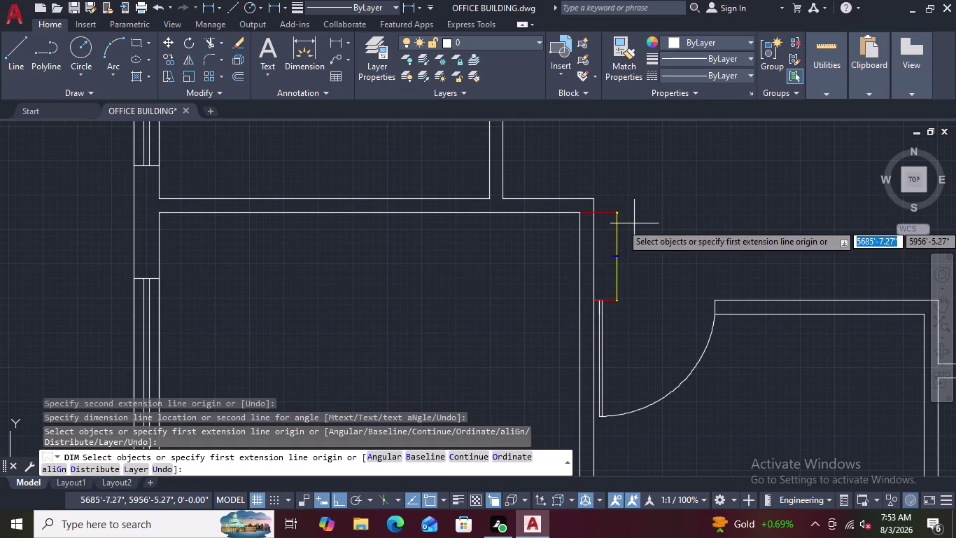
scroll(up, 3)
scroll(up, 3)
scroll(up, 3)
scroll(down, 3)
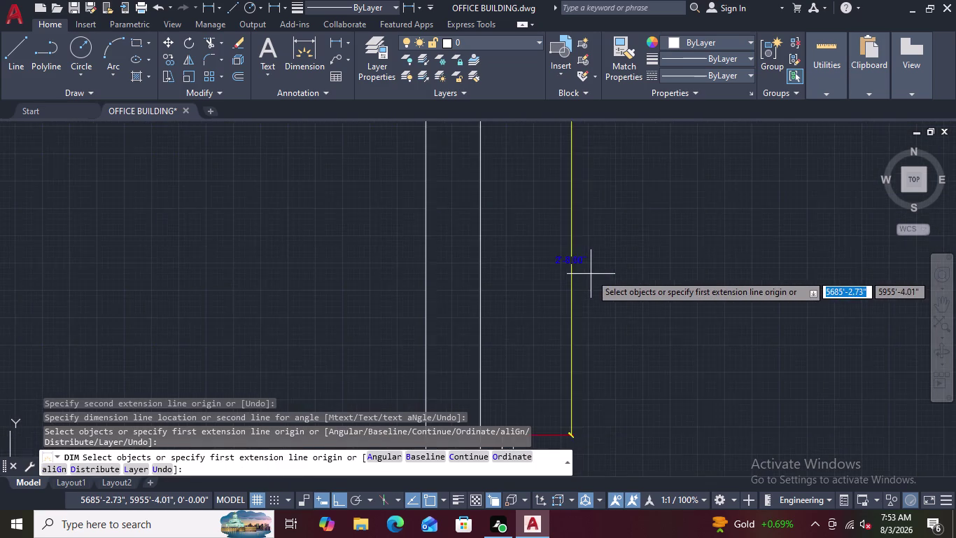
scroll(down, 3)
scroll(up, 3)
scroll(down, 3)
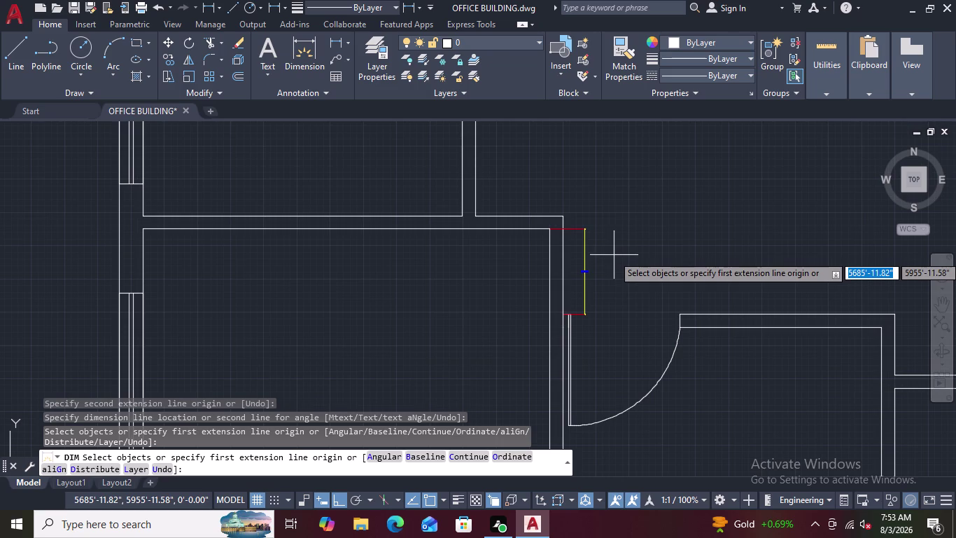
key(Escape)
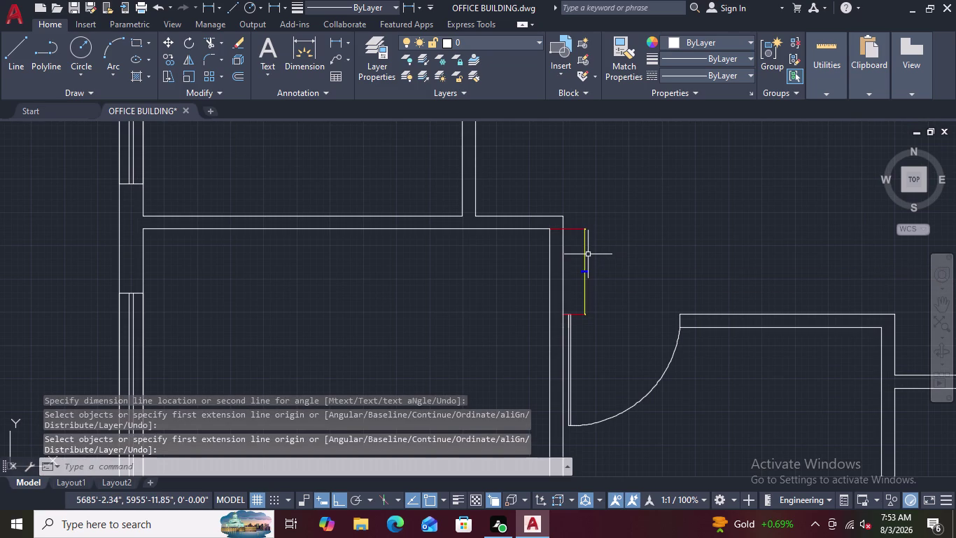
click(586, 254)
key(Delete)
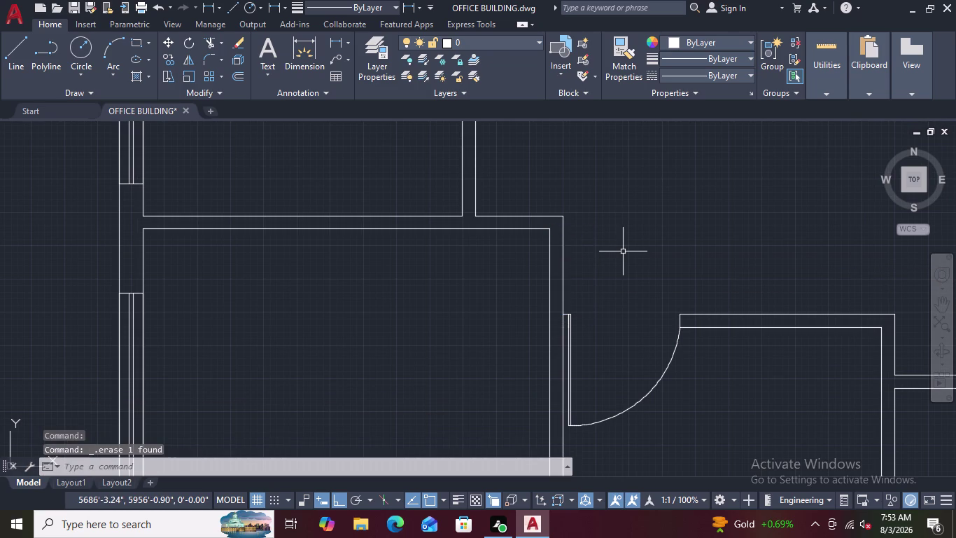
Place a new dimension from the door leaf's top to the wall corner.
click(304, 58)
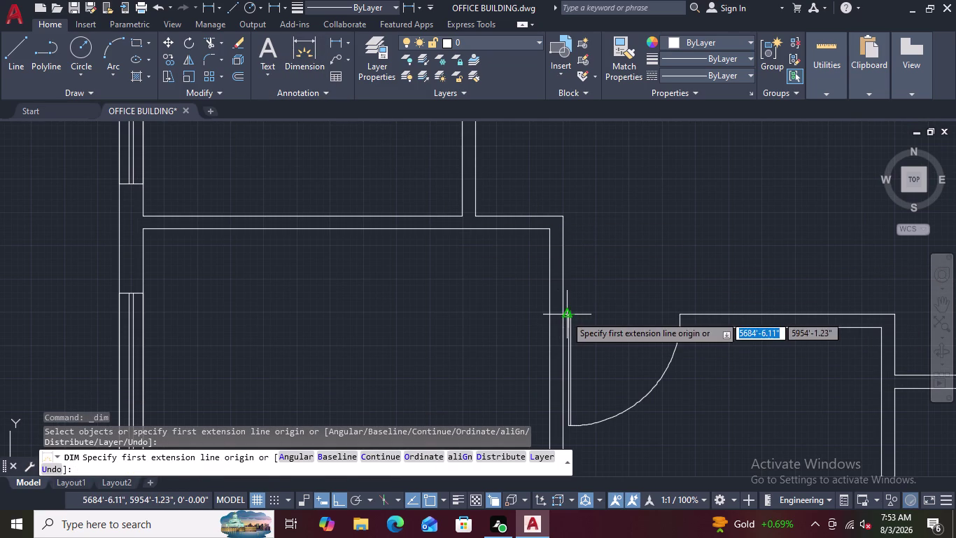
click(560, 317)
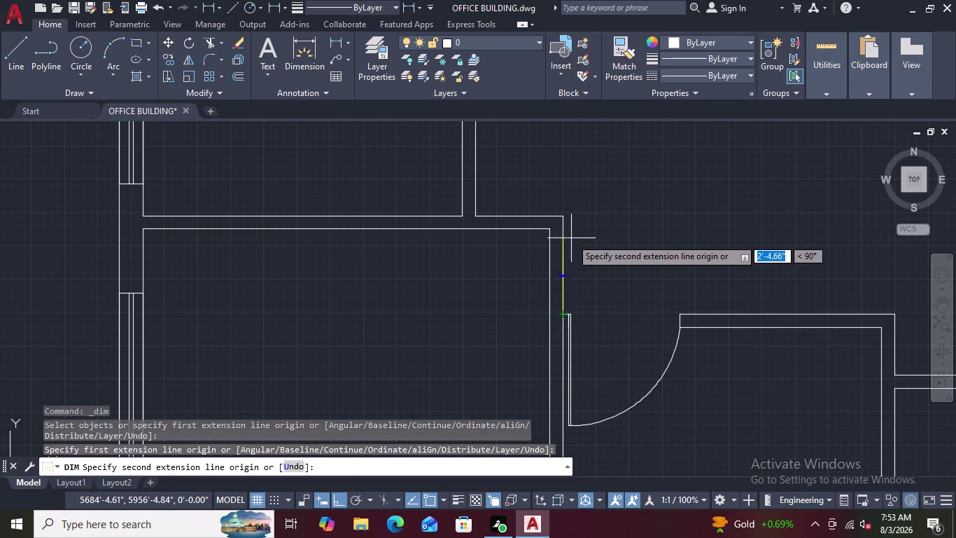
click(565, 215)
click(586, 216)
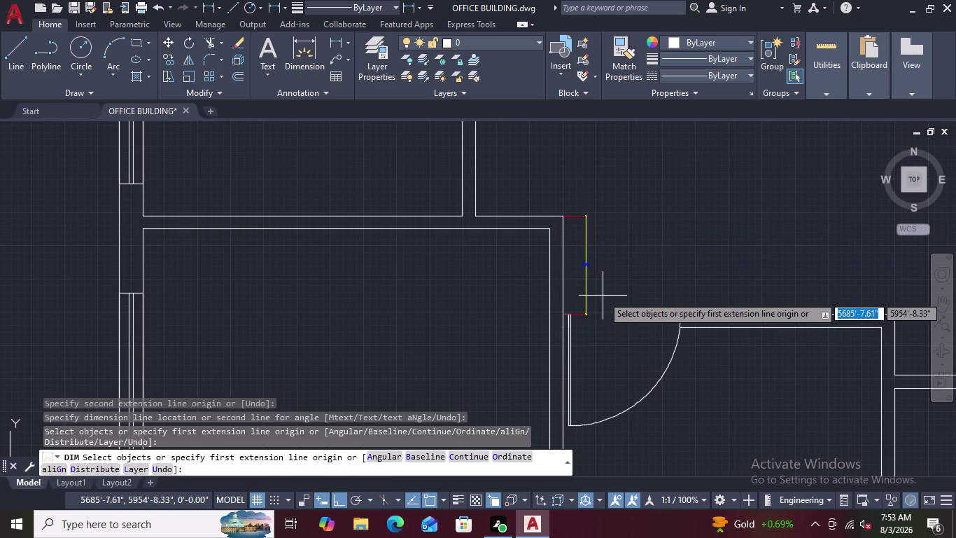
scroll(up, 3)
scroll(up, 3)
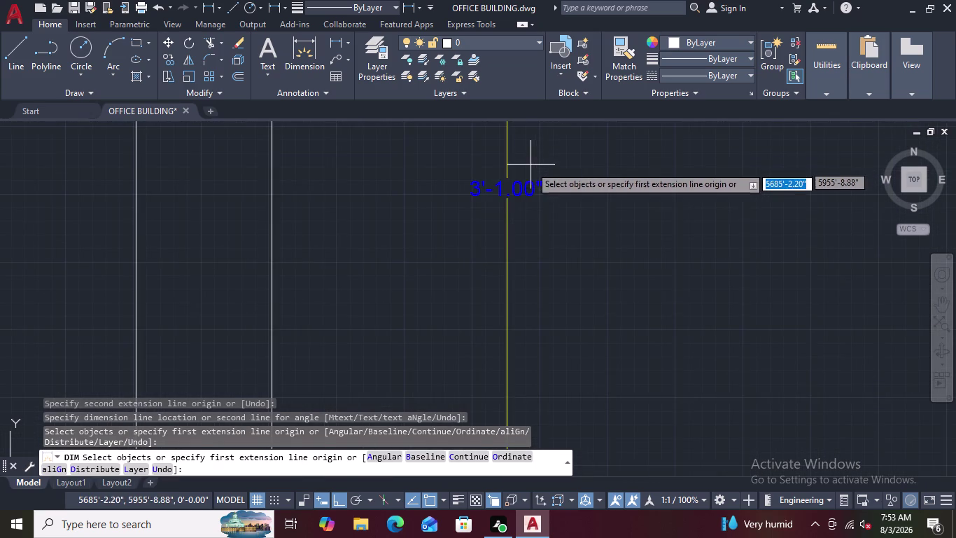
scroll(down, 3)
scroll(up, 3)
scroll(down, 3)
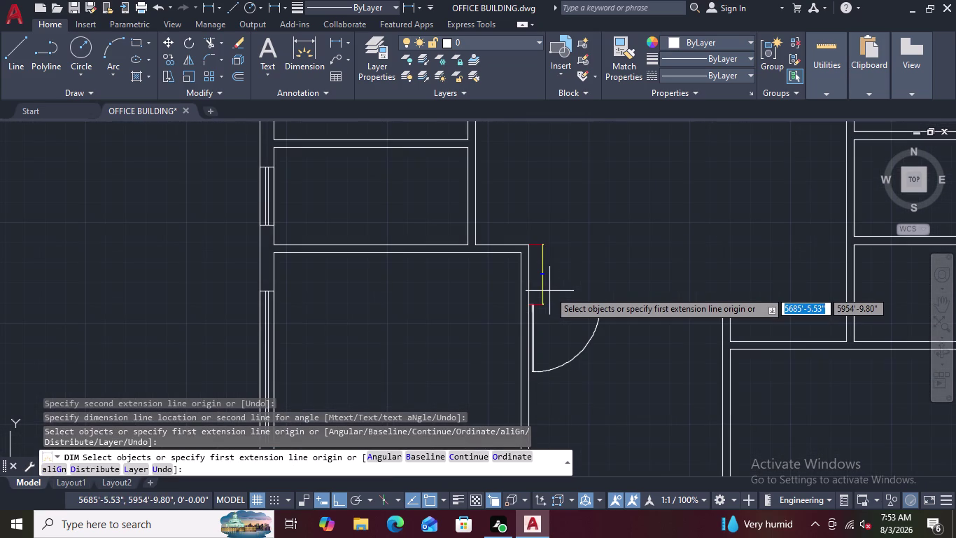
key(Escape)
Cancel the command and erase the short leftover line in the opening.
key(Escape)
key(Escape)
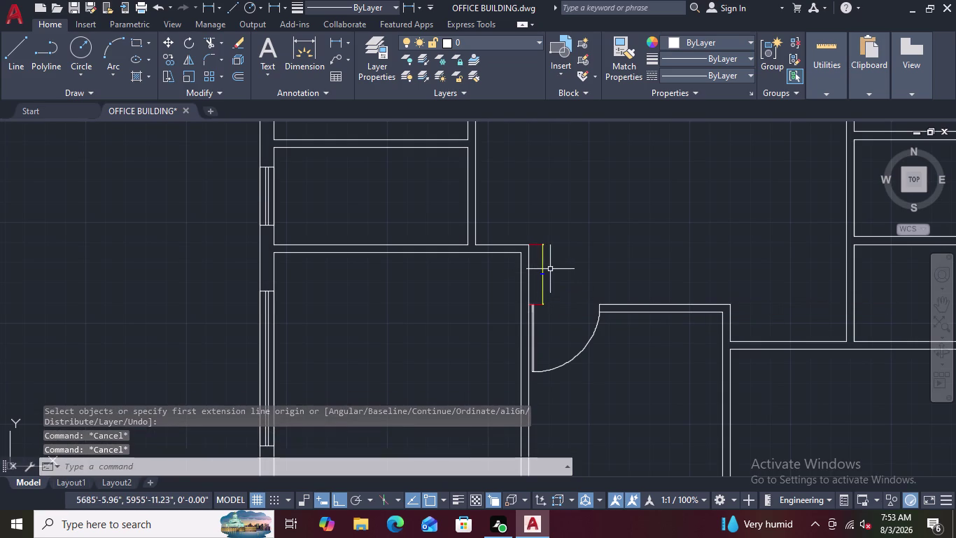
key(Escape)
click(544, 268)
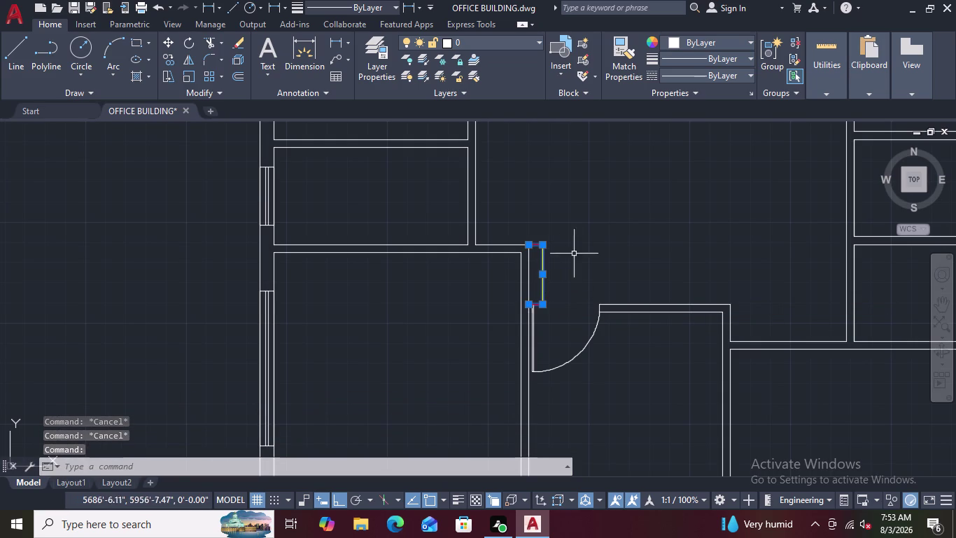
key(Delete)
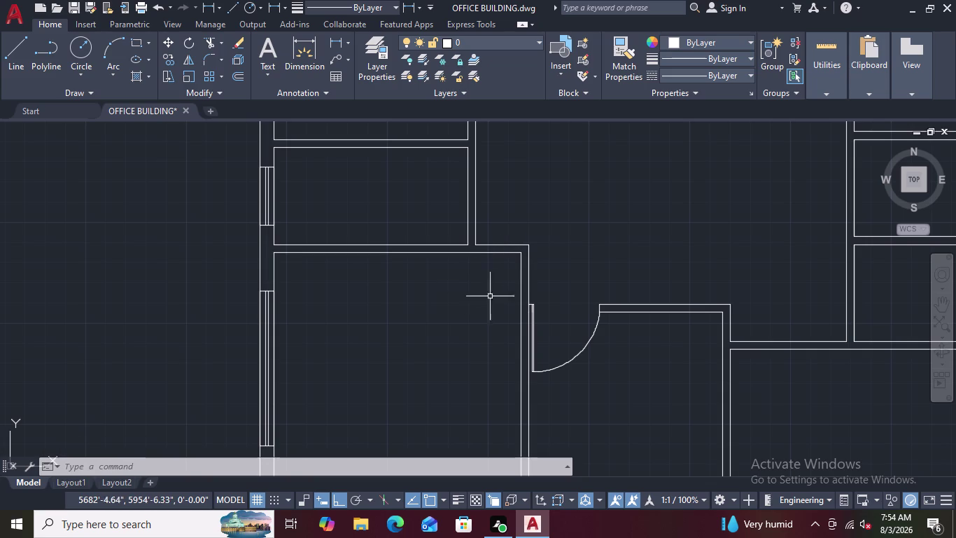
Zoom in on the door and select its swing arc.
scroll(down, 3)
scroll(up, 3)
scroll(down, 3)
scroll(up, 3)
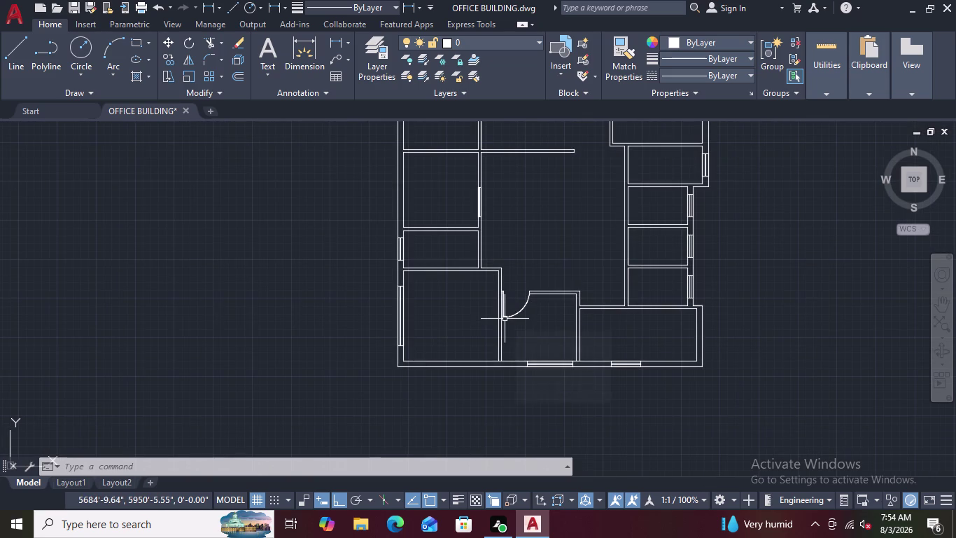
scroll(down, 3)
scroll(up, 3)
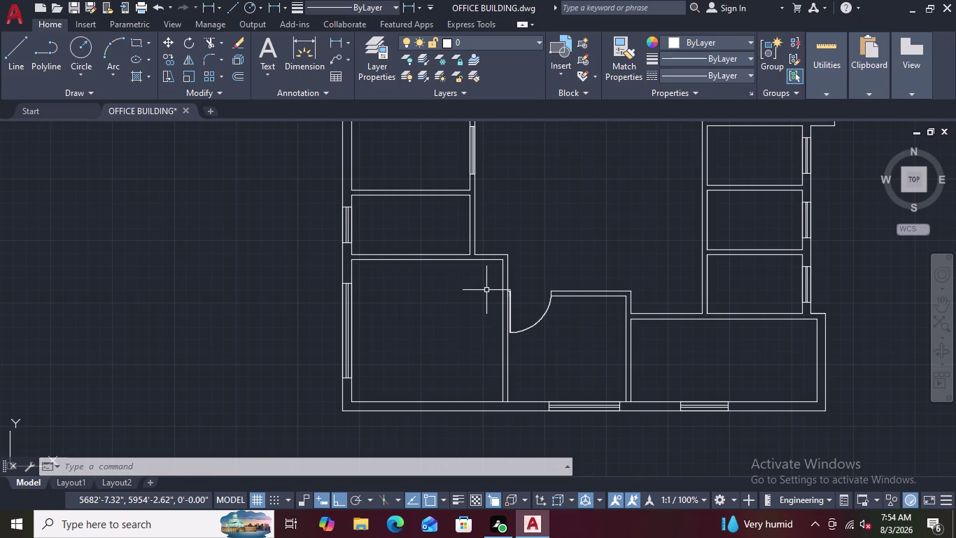
scroll(down, 3)
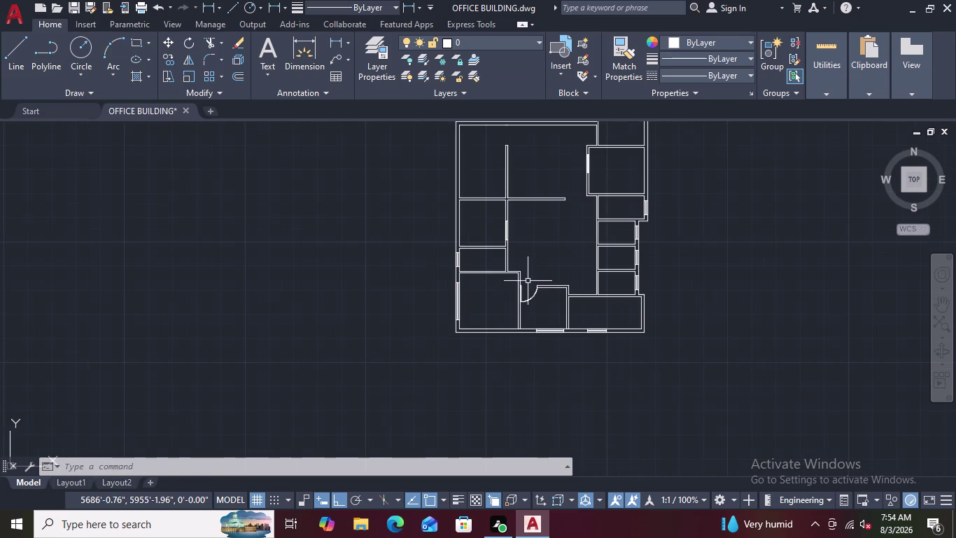
scroll(up, 3)
scroll(up, 3)
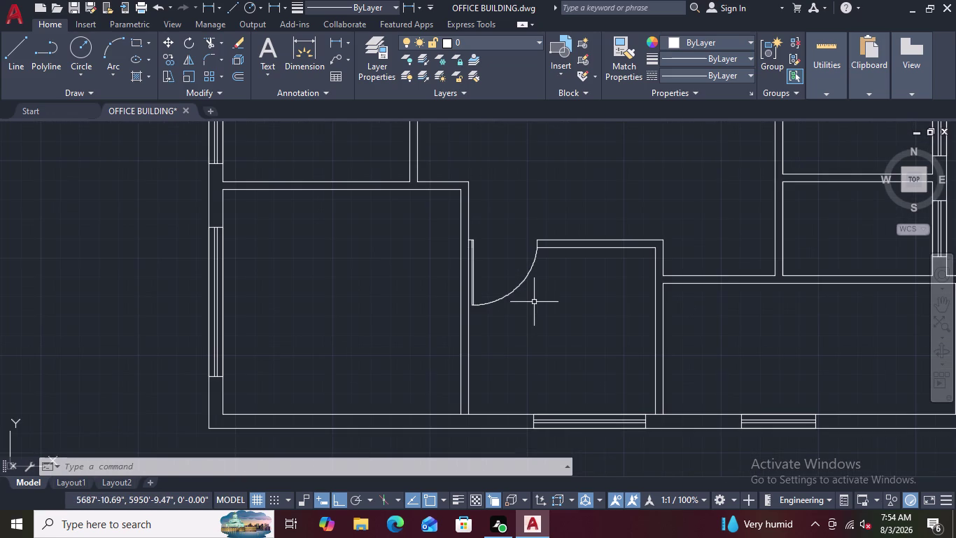
scroll(up, 3)
scroll(up, 3)
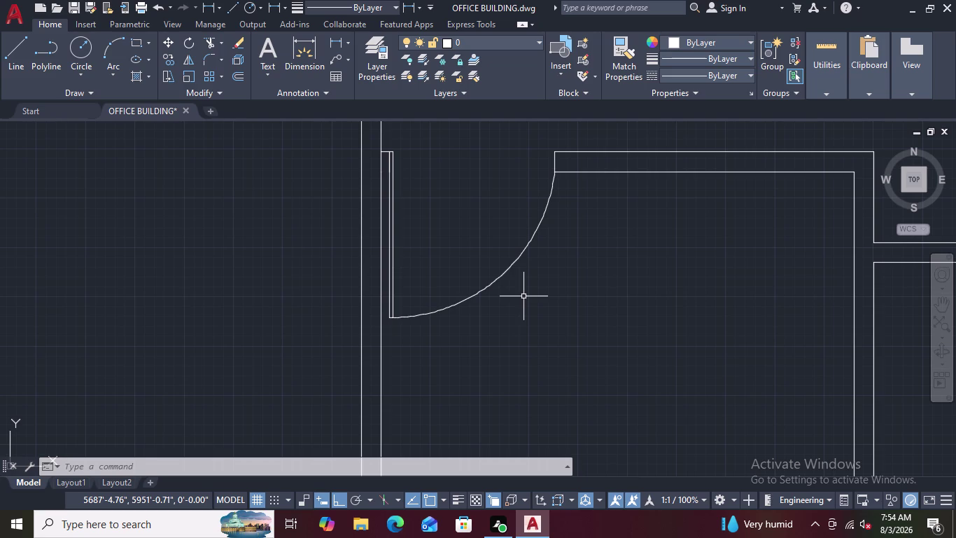
click(552, 194)
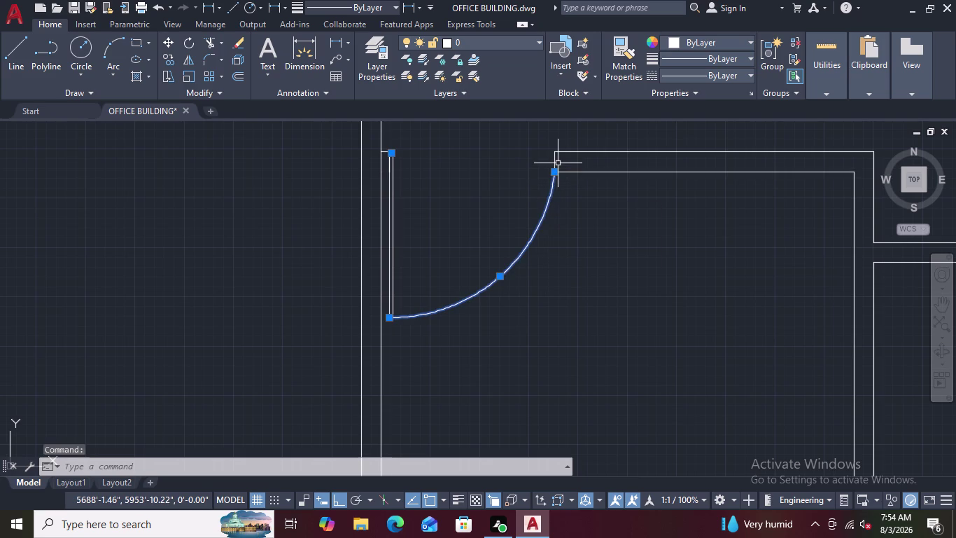
click(555, 162)
right_click(555, 162)
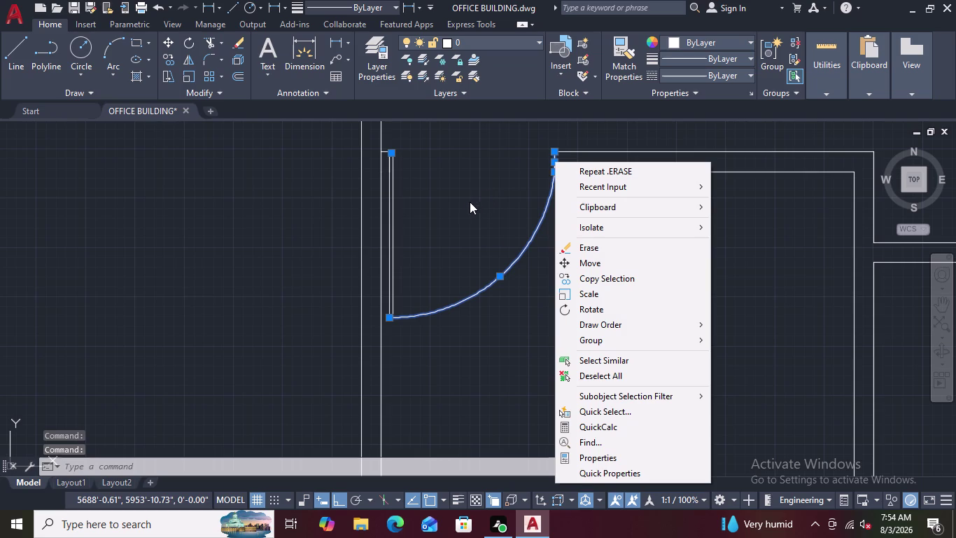
click(393, 203)
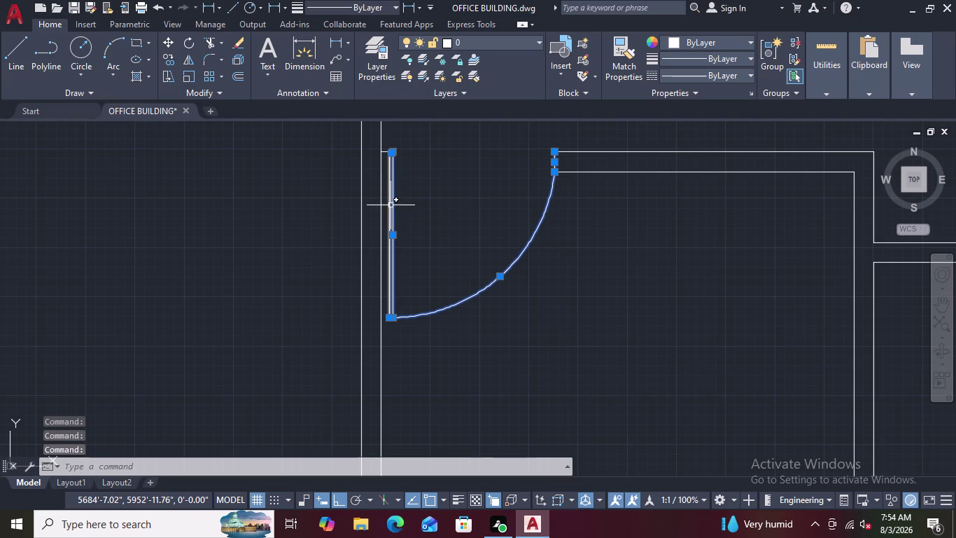
Add the door leaf lines to the selection and start Copy Selection.
click(390, 205)
scroll(up, 3)
scroll(up, 3)
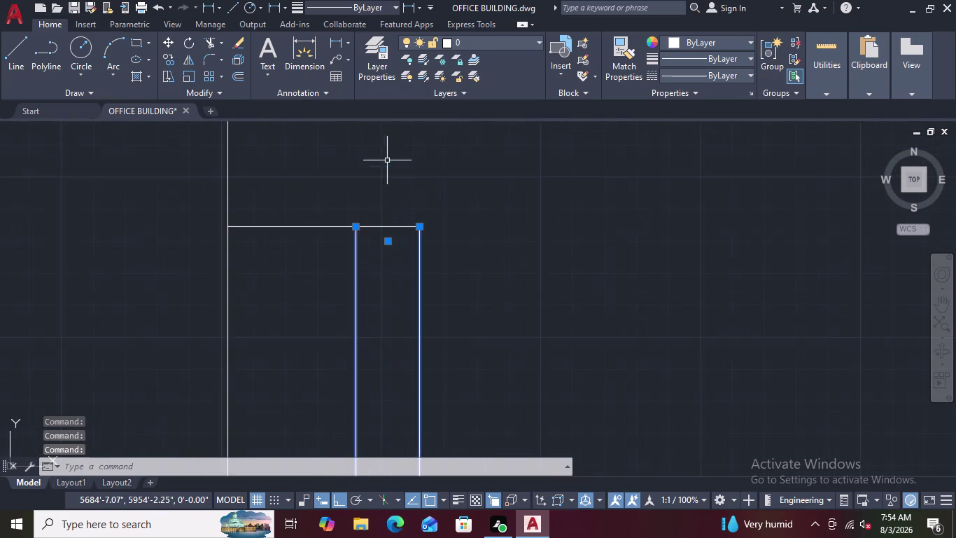
scroll(up, 3)
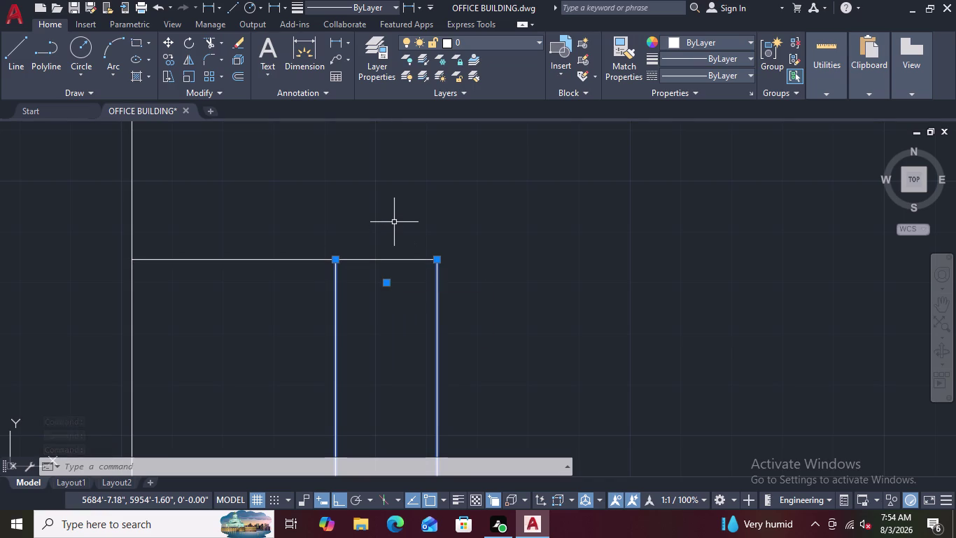
click(386, 260)
right_click(386, 260)
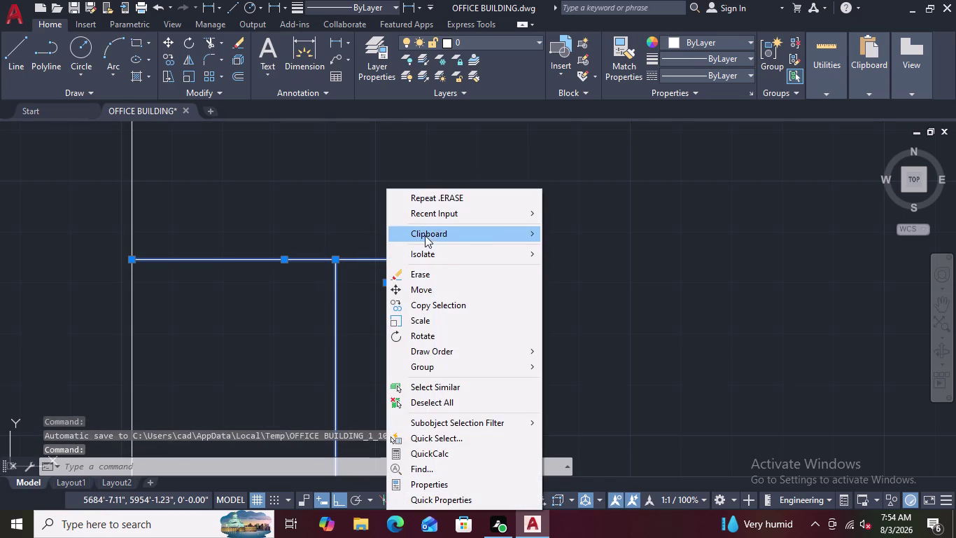
click(422, 302)
right_click(422, 302)
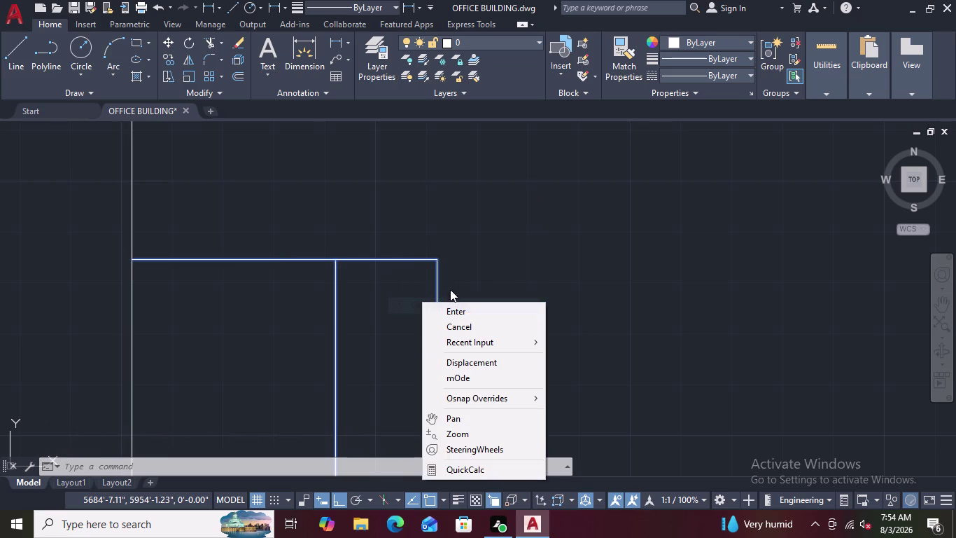
scroll(down, 3)
Use the door's top corner as the copy base point.
key(Return)
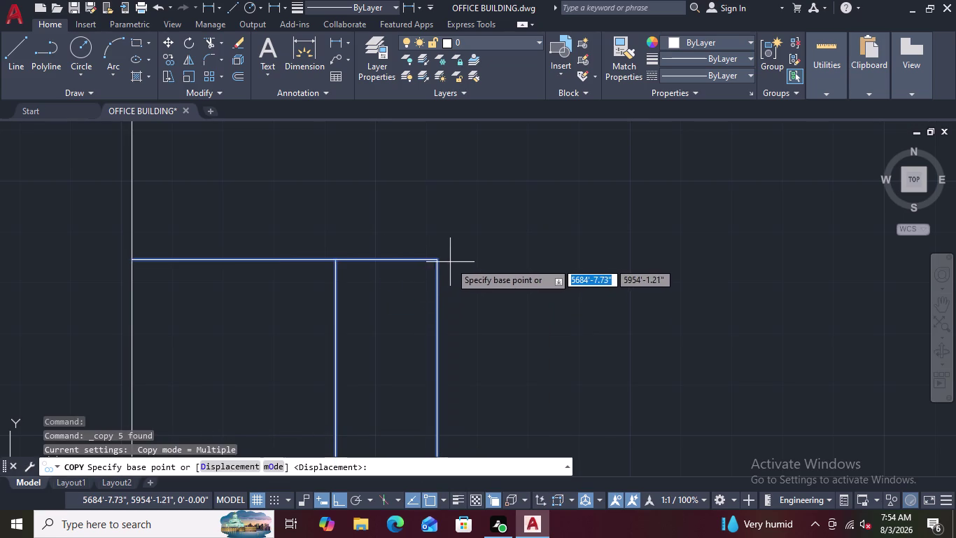
scroll(down, 3)
scroll(up, 3)
scroll(down, 3)
scroll(up, 3)
scroll(down, 3)
scroll(down, 3)
scroll(down, 3)
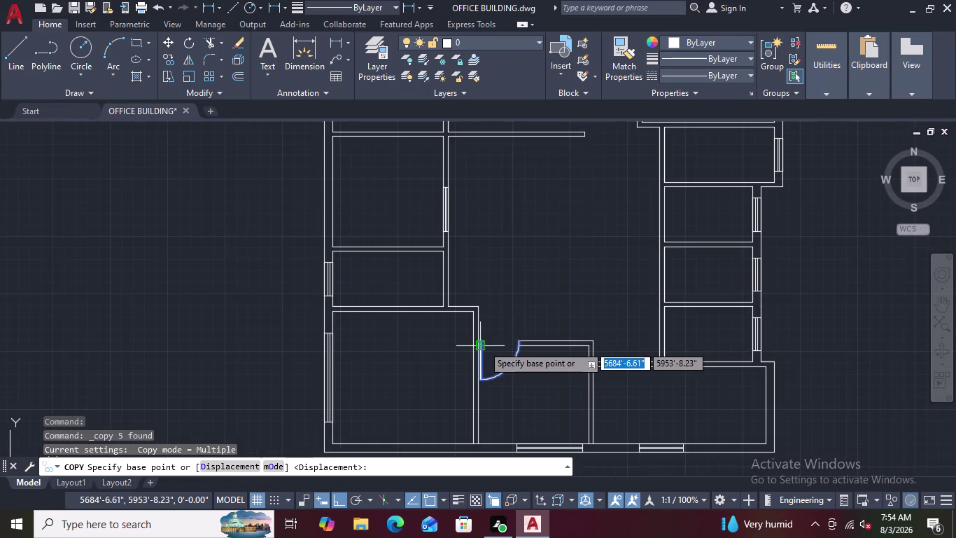
scroll(up, 3)
scroll(up, 3)
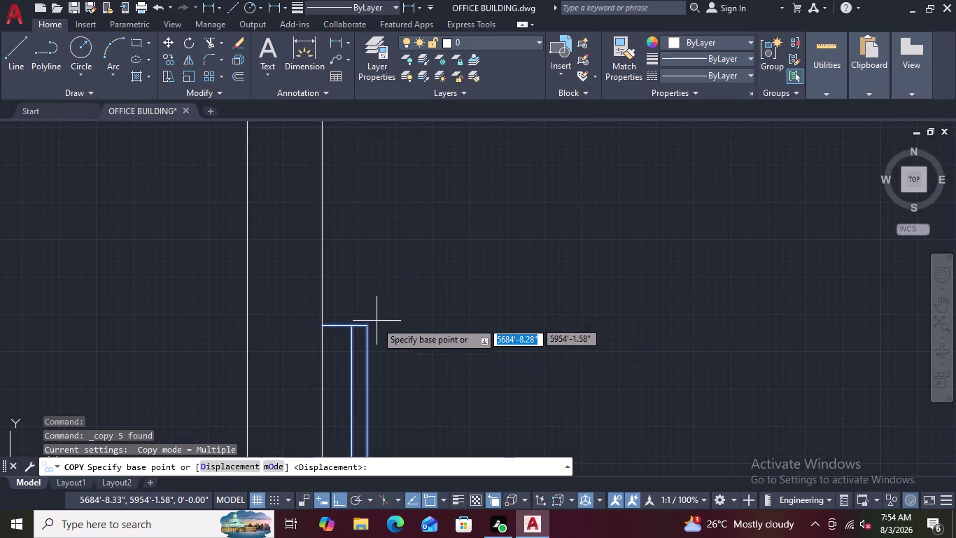
click(367, 326)
Place four door copies in a row right of the plan, then end the copy.
scroll(down, 3)
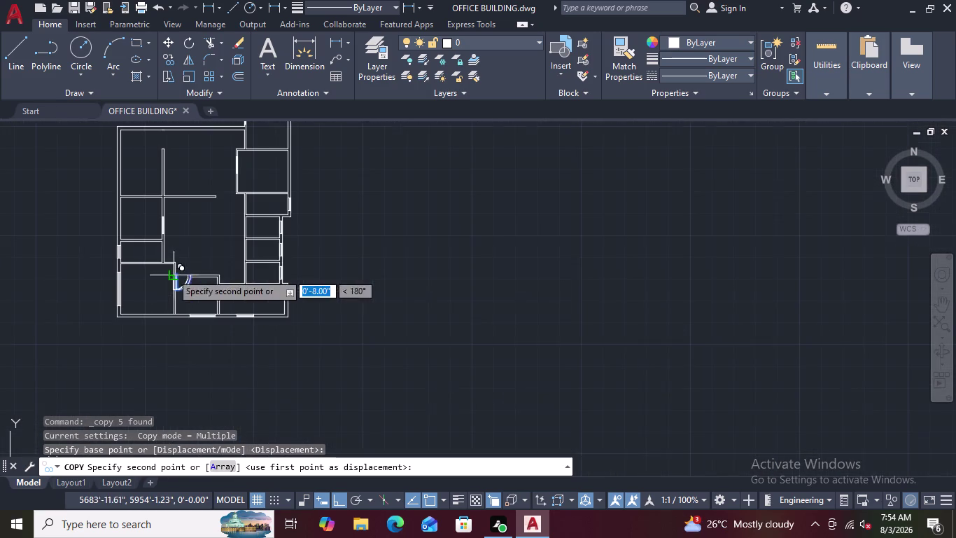
click(458, 265)
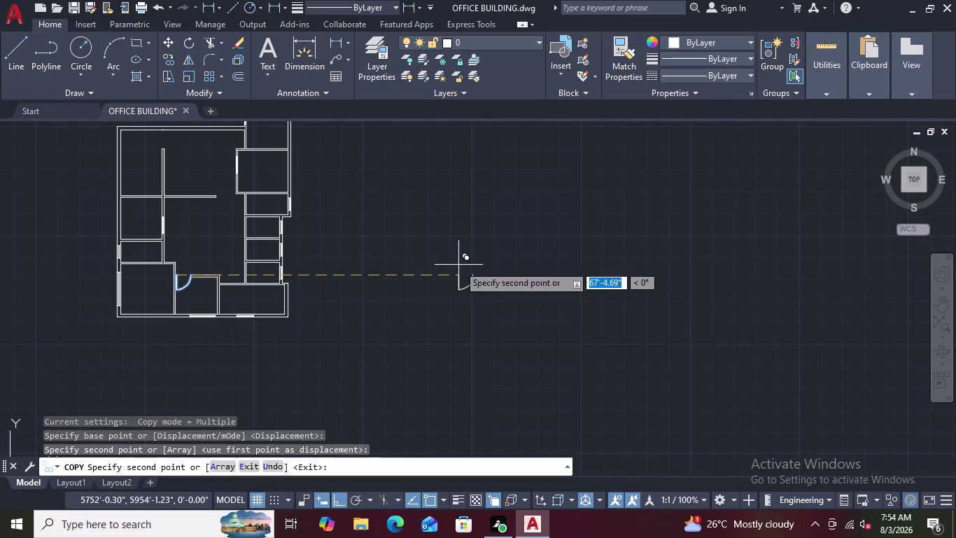
click(569, 241)
click(521, 199)
right_click(521, 198)
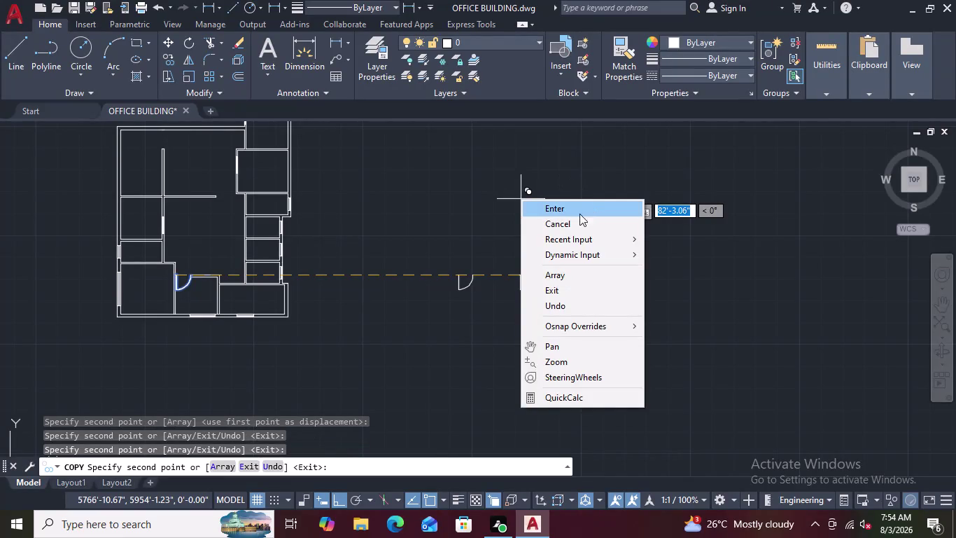
key(Escape)
click(606, 201)
right_click(606, 201)
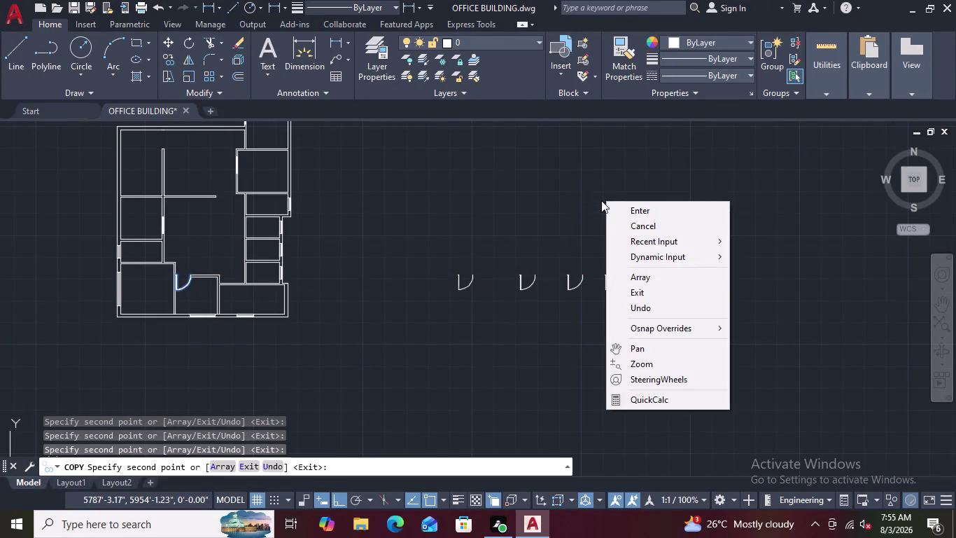
key(Escape)
key(Escape)
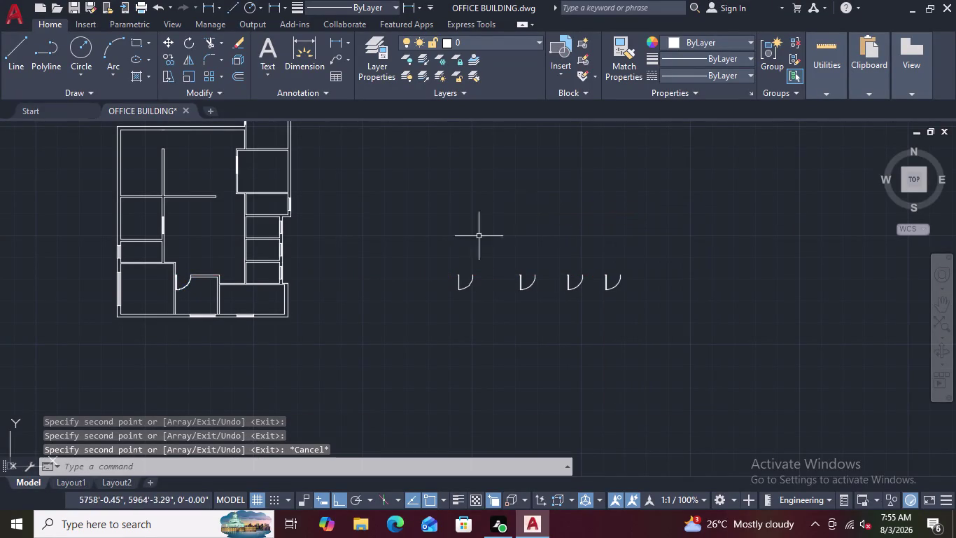
scroll(up, 3)
scroll(up, 3)
scroll(up, 3)
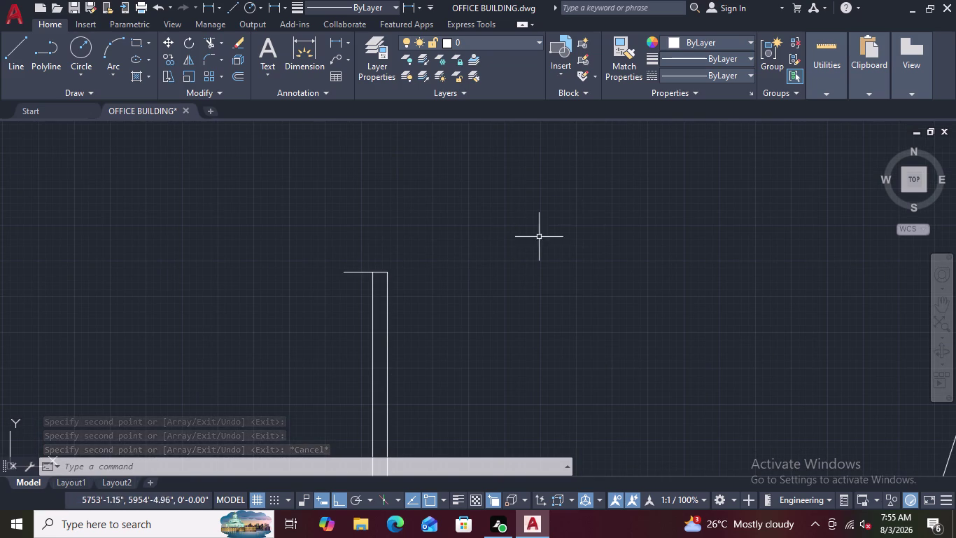
Start TRIM and trim stray line ends at the door tops.
text(TR)
key(space)
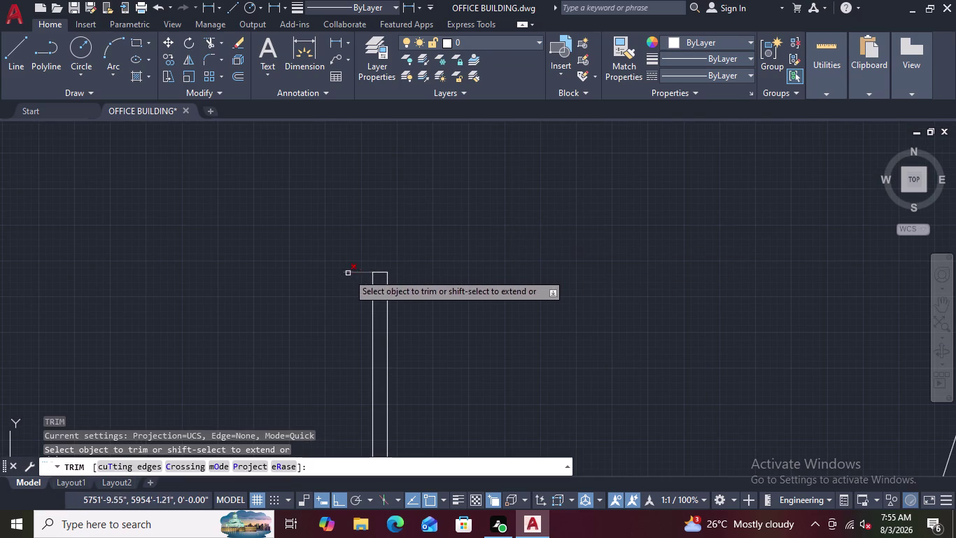
click(356, 272)
scroll(down, 3)
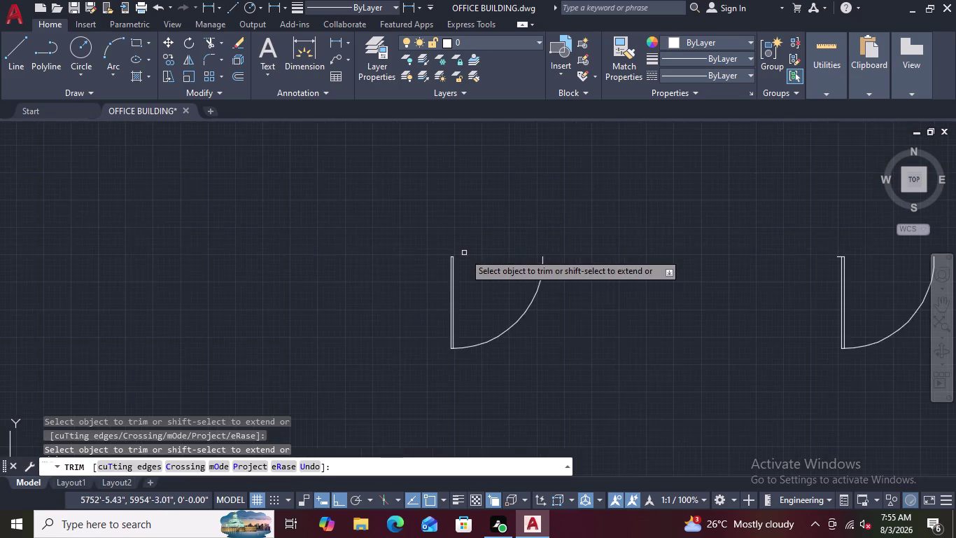
scroll(down, 3)
scroll(up, 3)
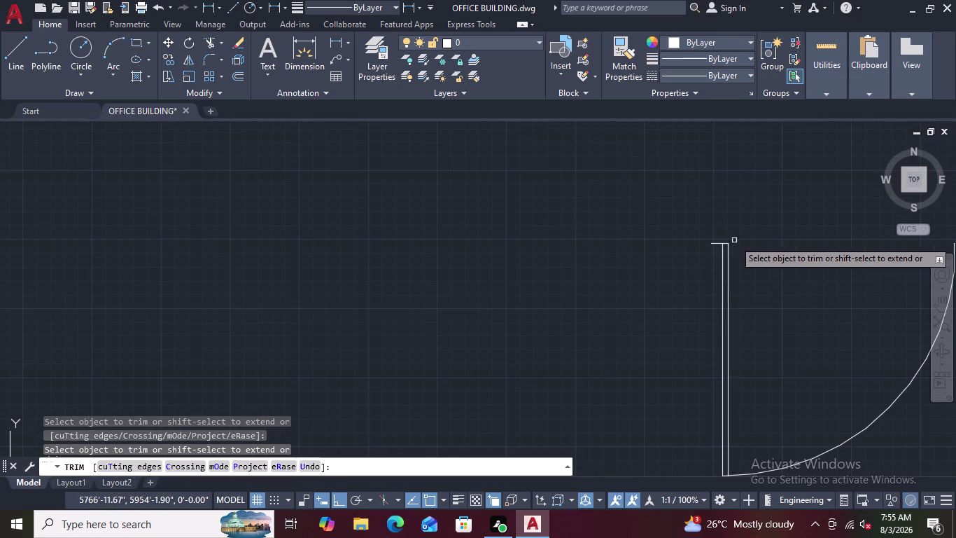
scroll(up, 3)
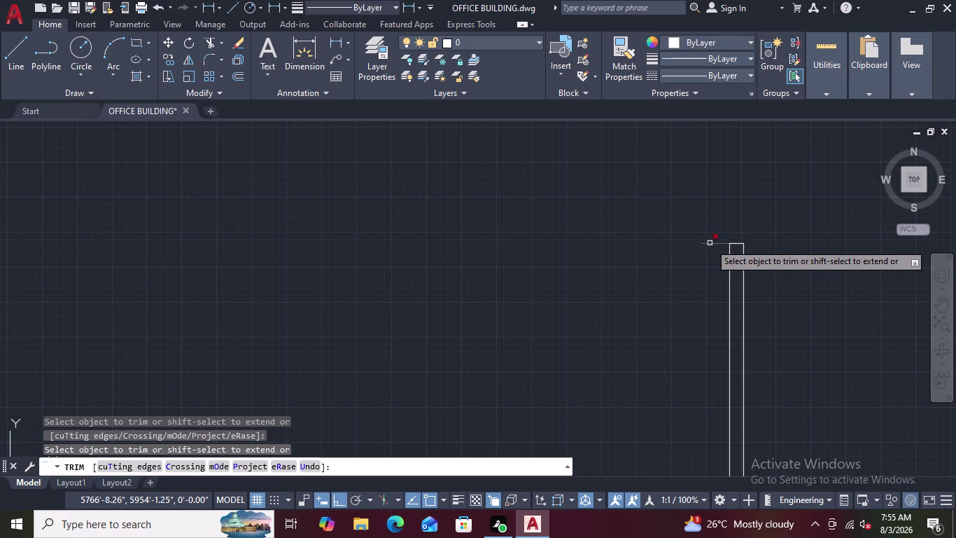
click(710, 243)
Trim more protruding lines on the copied doors, then cancel the command.
scroll(down, 3)
scroll(down, 3)
scroll(up, 3)
scroll(down, 3)
scroll(up, 3)
scroll(down, 3)
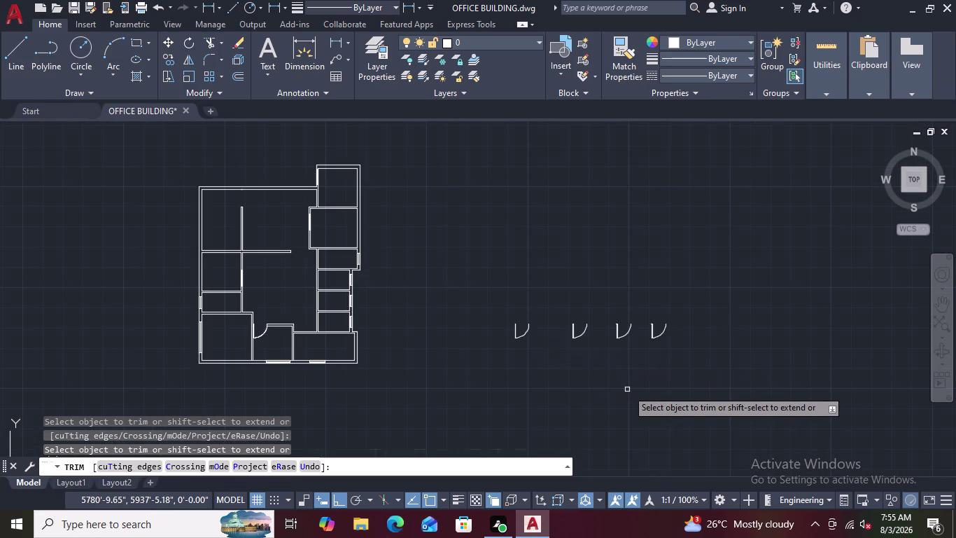
scroll(up, 3)
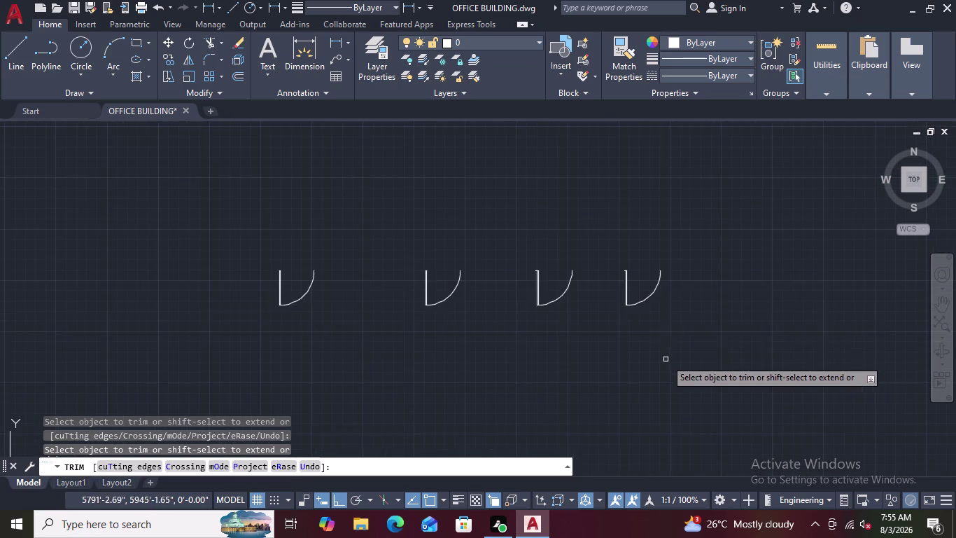
scroll(up, 3)
scroll(up, 3)
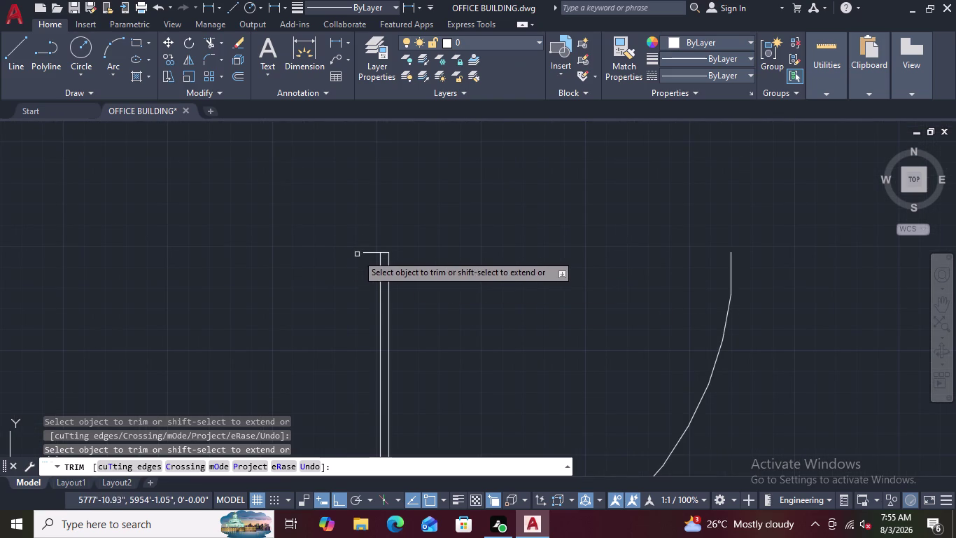
click(366, 252)
scroll(down, 3)
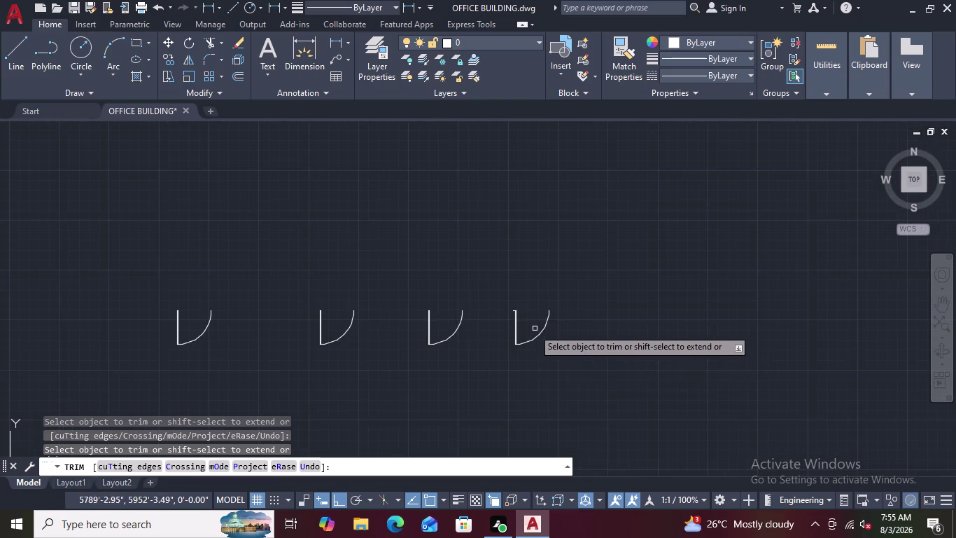
scroll(up, 3)
scroll(up, 3)
scroll(up, 3)
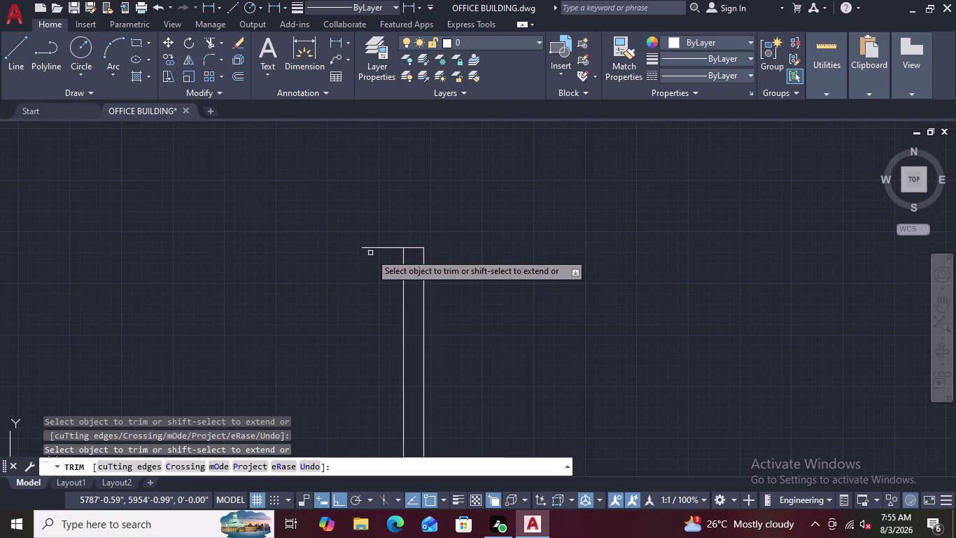
click(376, 247)
scroll(down, 3)
scroll(down, 3)
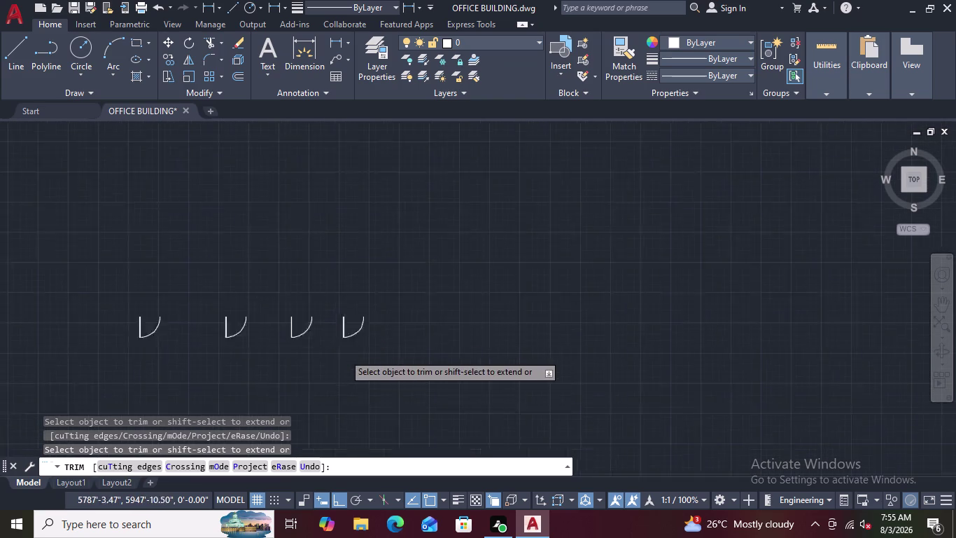
scroll(up, 3)
scroll(up, 3)
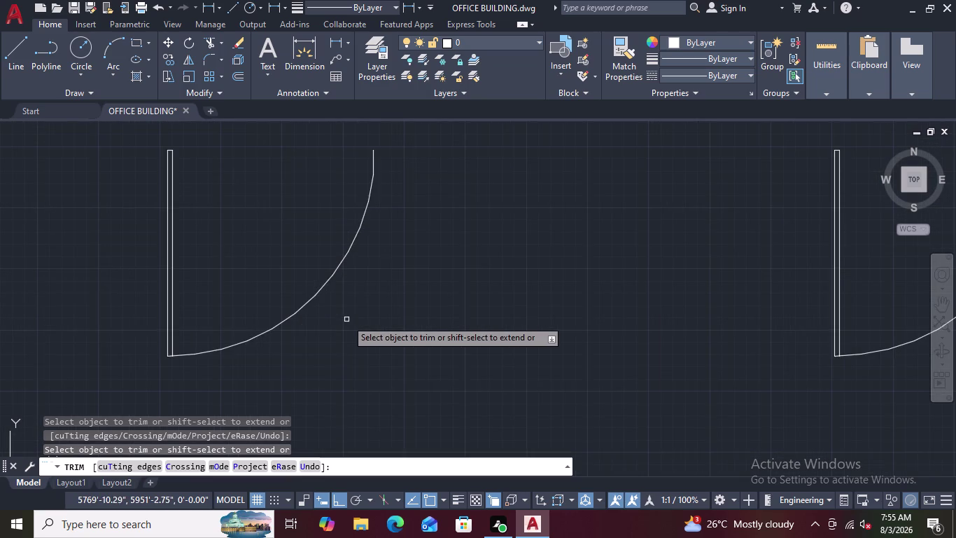
scroll(up, 3)
scroll(up, 3)
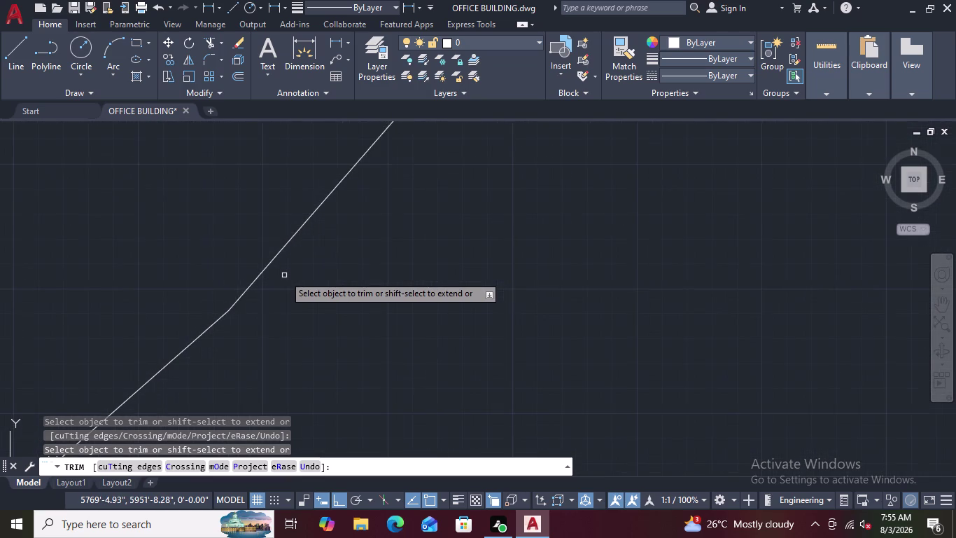
scroll(down, 3)
scroll(down, 3)
scroll(up, 3)
scroll(down, 3)
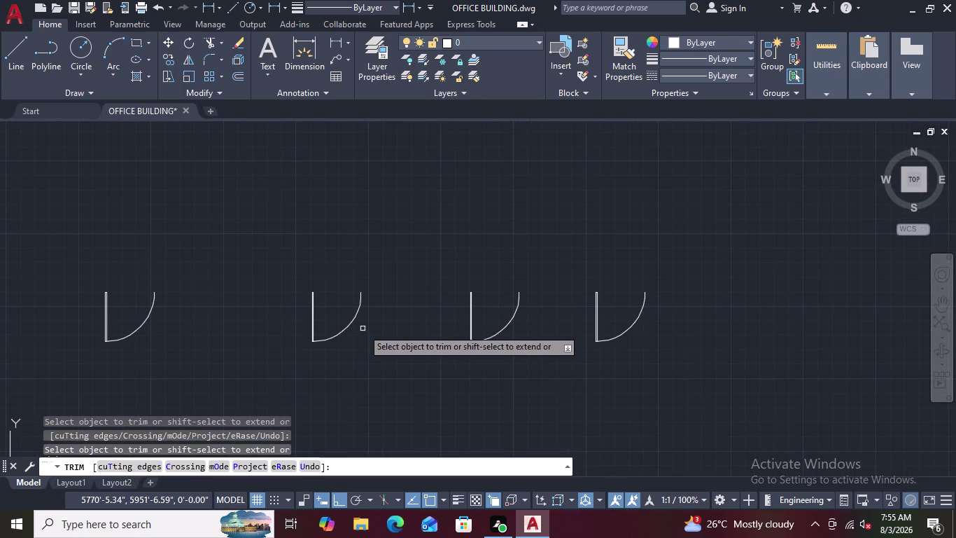
key(Escape)
key(Escape)
scroll(down, 3)
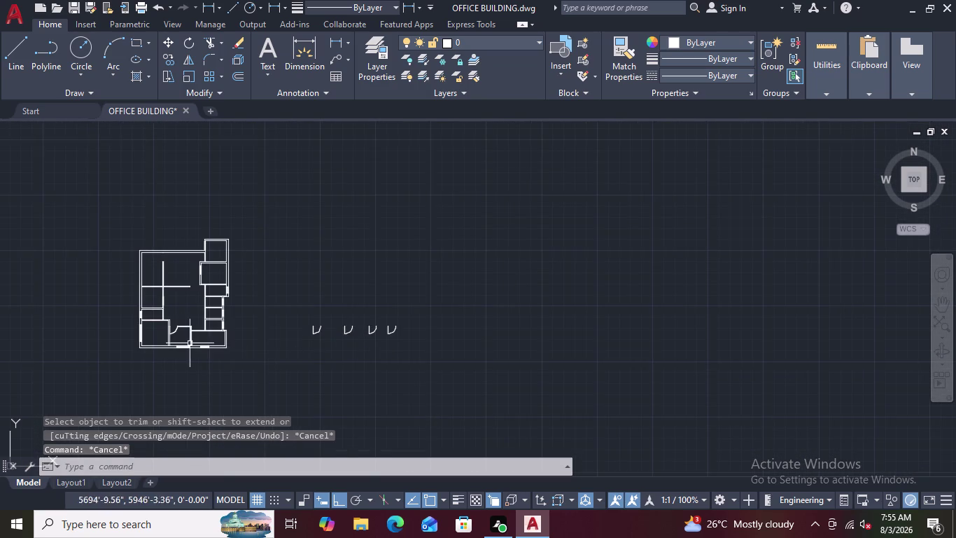
scroll(up, 3)
scroll(up, 3)
scroll(up, 3)
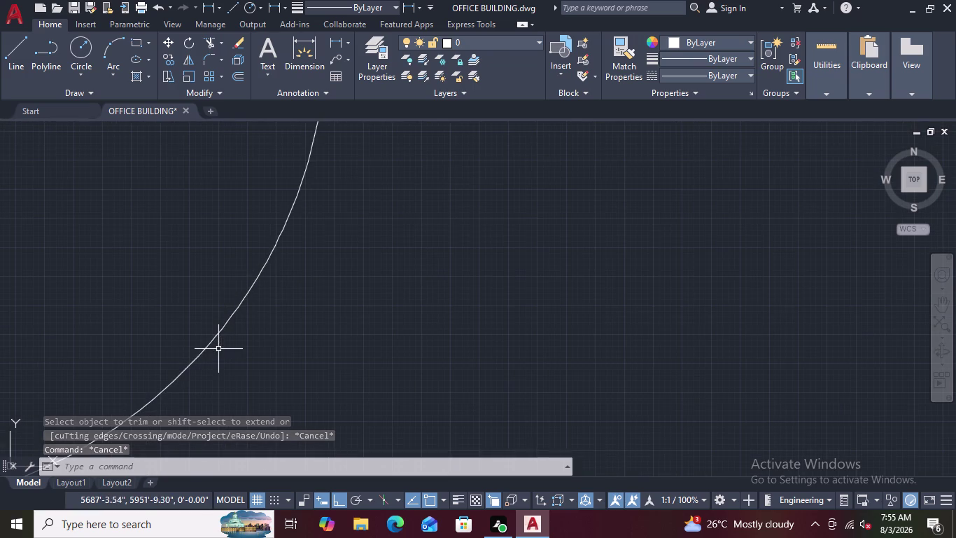
key(Escape)
key(Escape)
key(Escape)
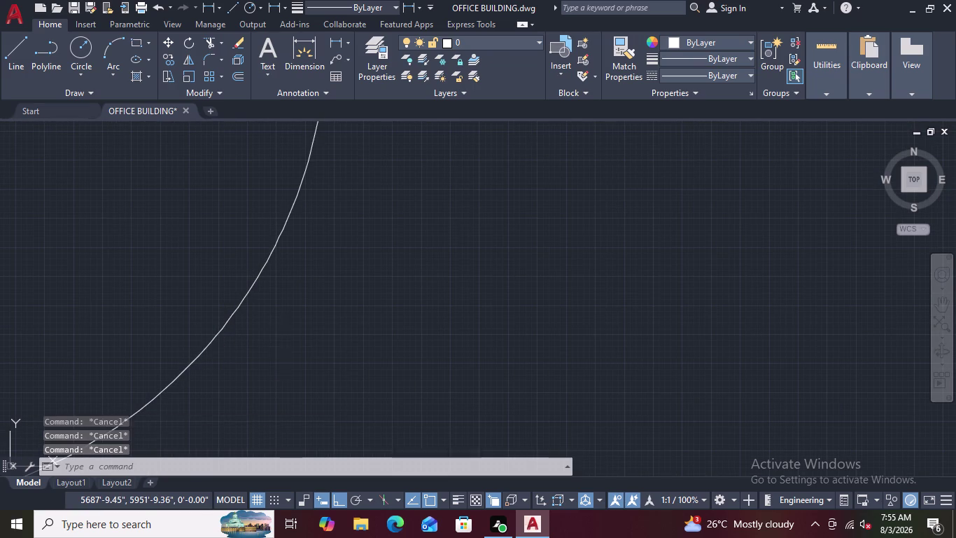
scroll(down, 3)
scroll(down, 3)
scroll(down, 3)
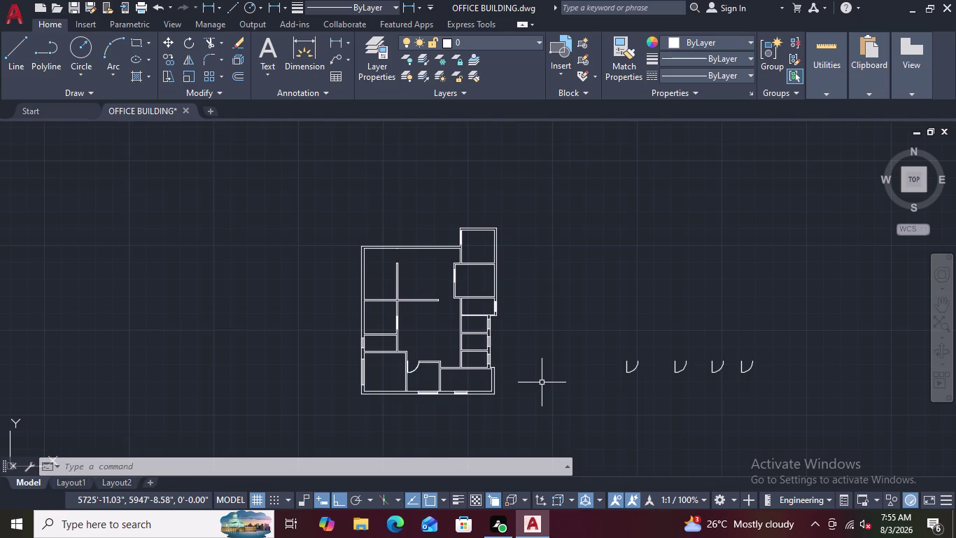
scroll(up, 3)
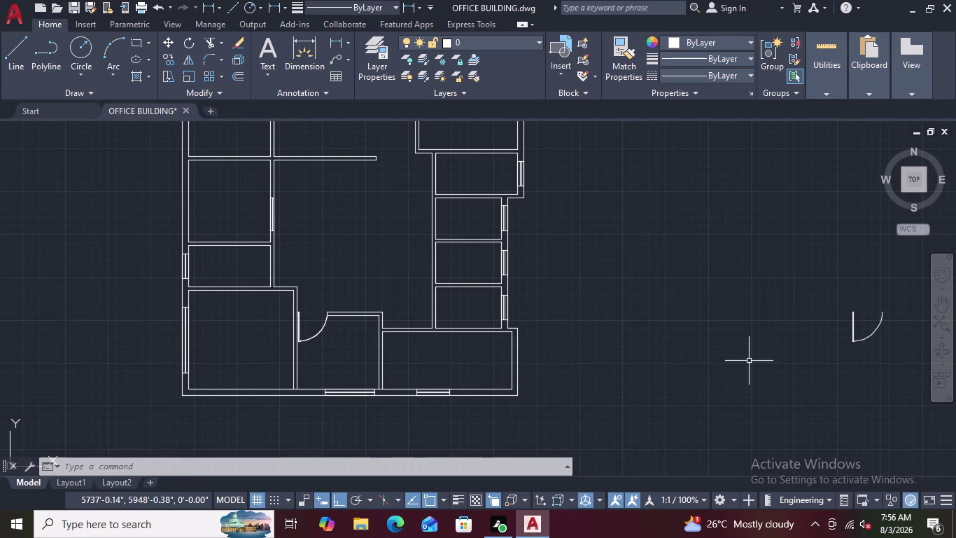
scroll(down, 3)
middle_drag(851, 382, 747, 350)
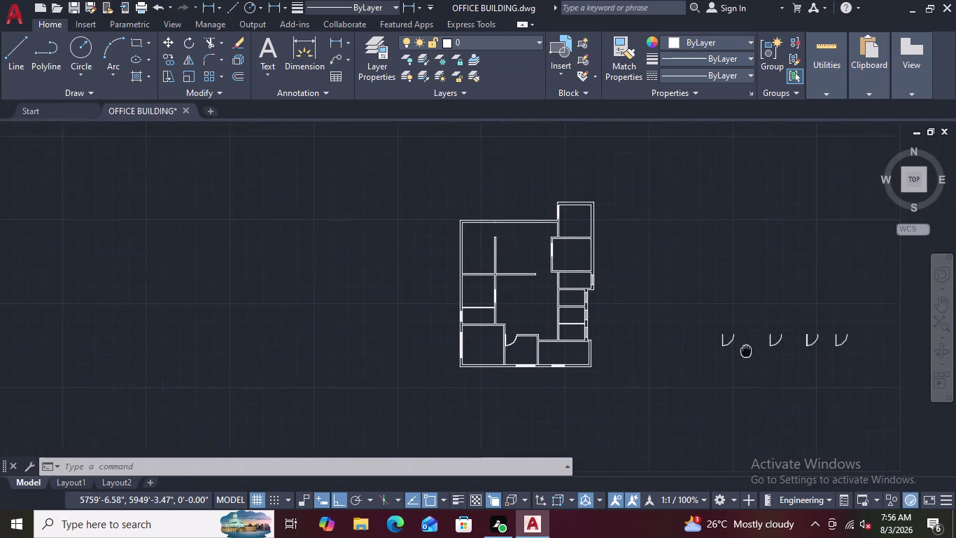
middle_drag(746, 350, 737, 334)
scroll(up, 3)
scroll(up, 3)
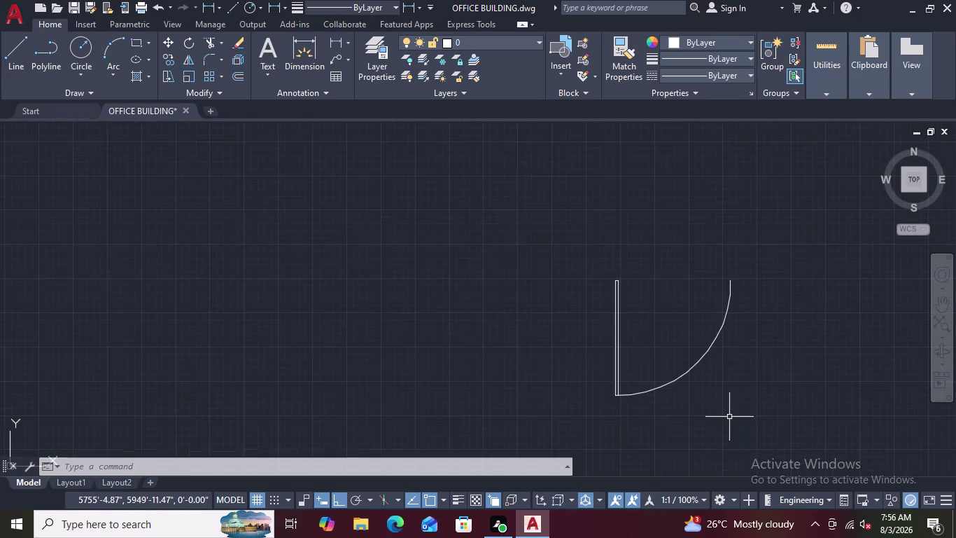
scroll(down, 3)
drag(807, 343, 680, 385)
Window-select the leftmost copied door symbol and start Move from the context menu.
click(679, 384)
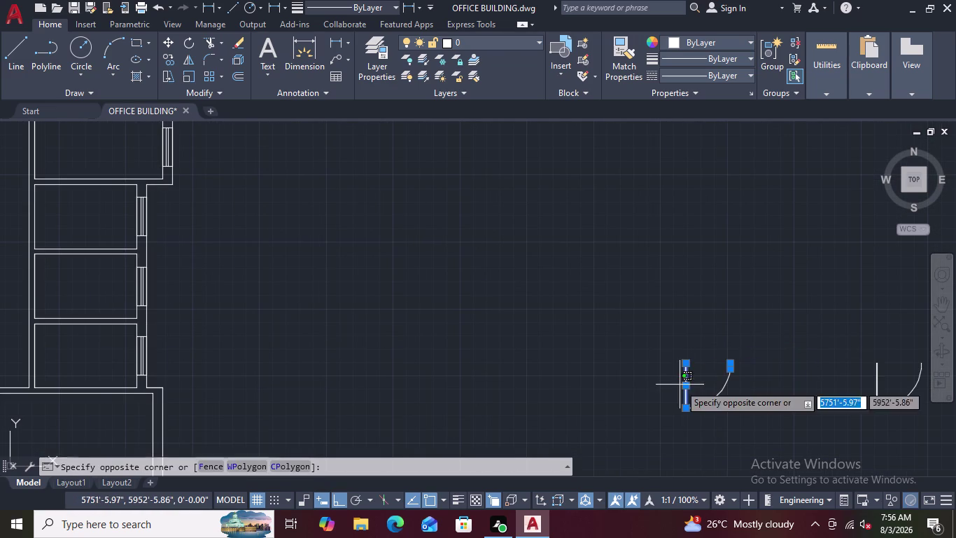
key(Escape)
key(Escape)
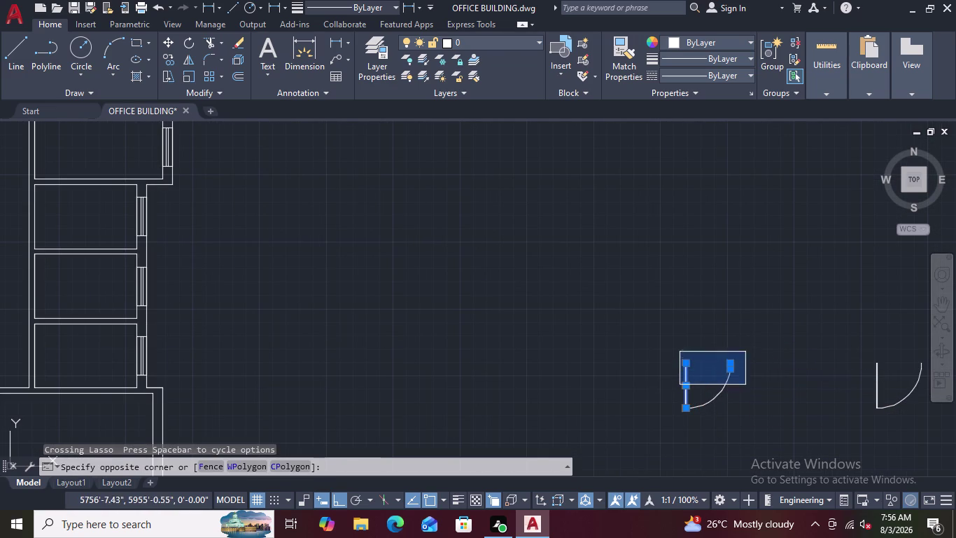
key(Escape)
click(766, 342)
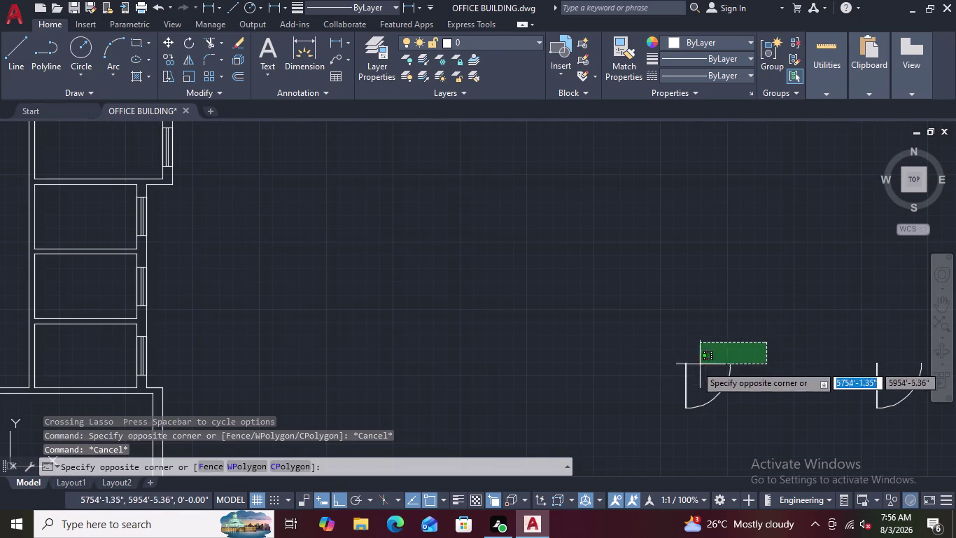
click(640, 432)
right_click(600, 414)
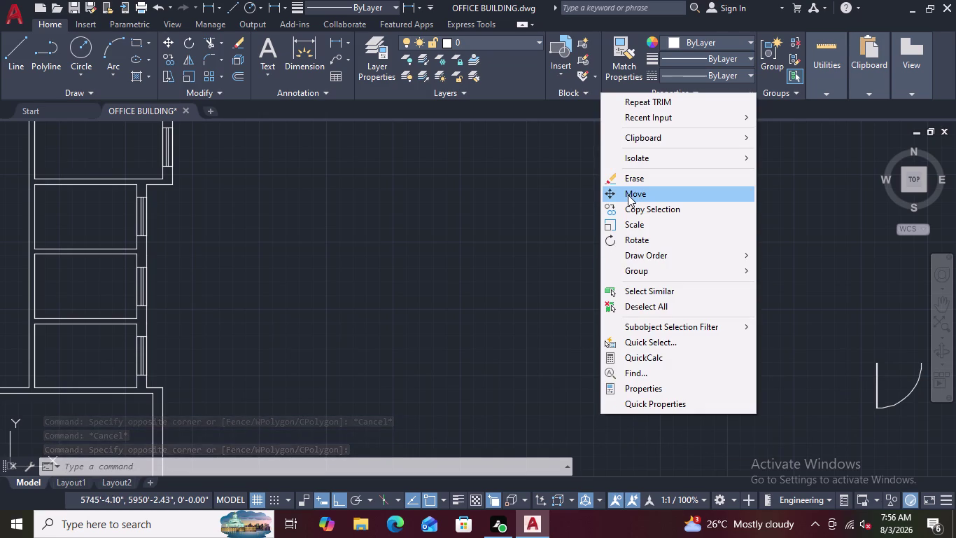
click(628, 195)
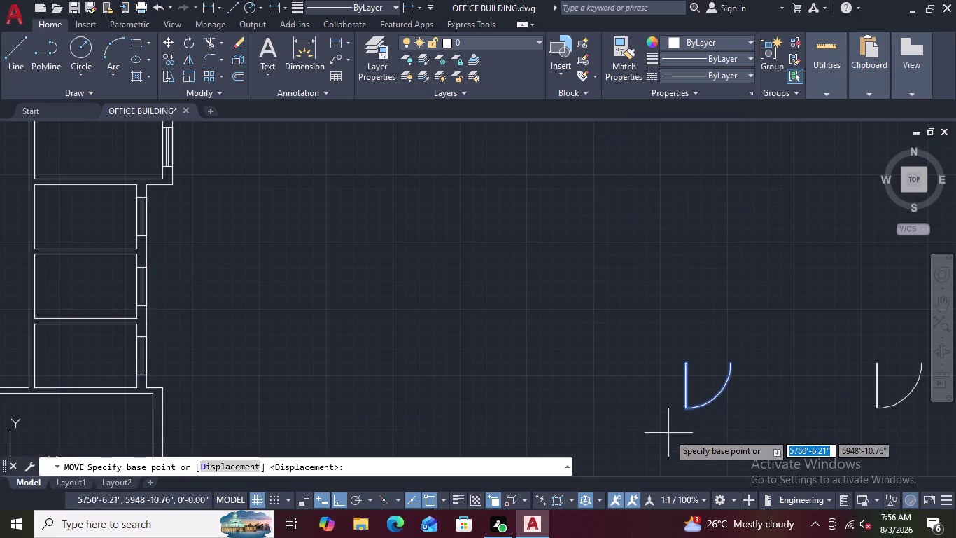
Set the door's top corner as the move base point.
scroll(up, 3)
scroll(up, 3)
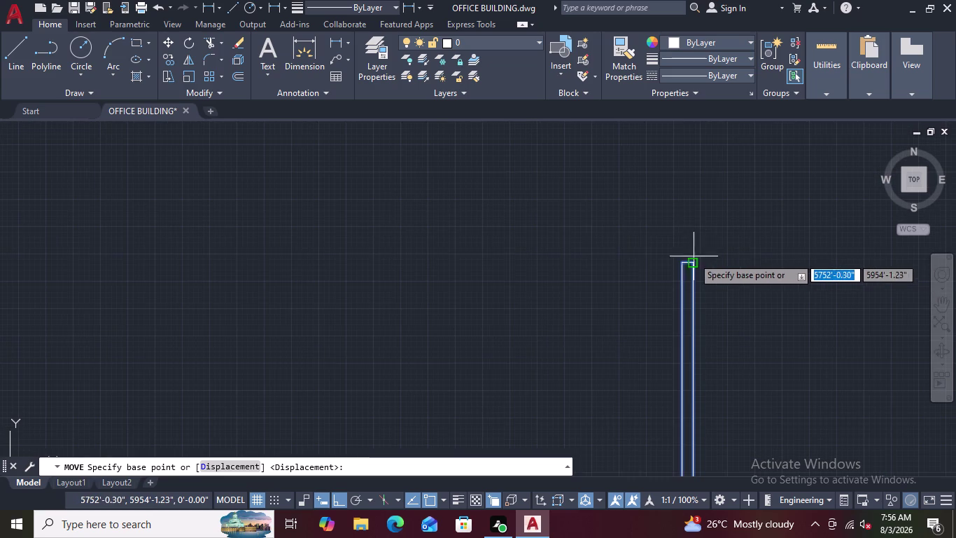
scroll(down, 3)
scroll(down, 3)
scroll(up, 3)
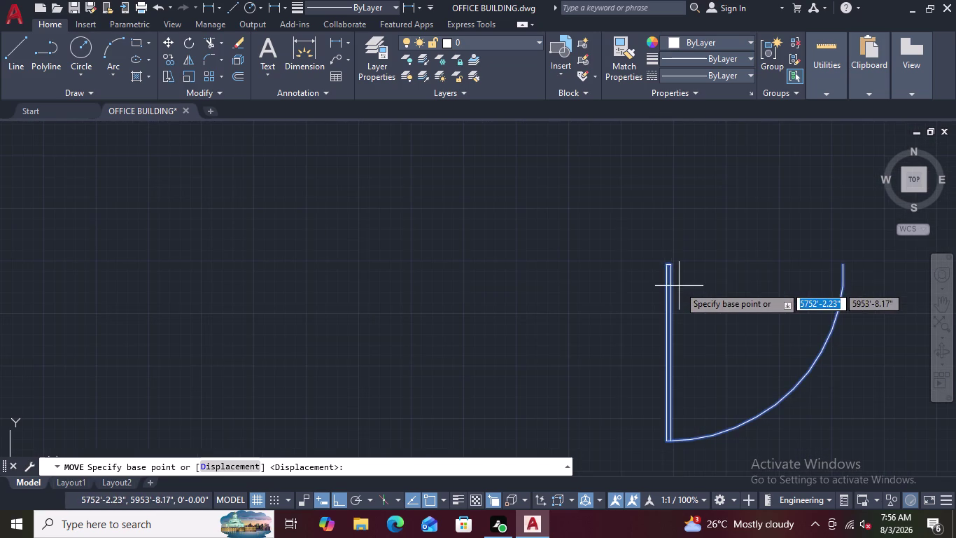
scroll(up, 3)
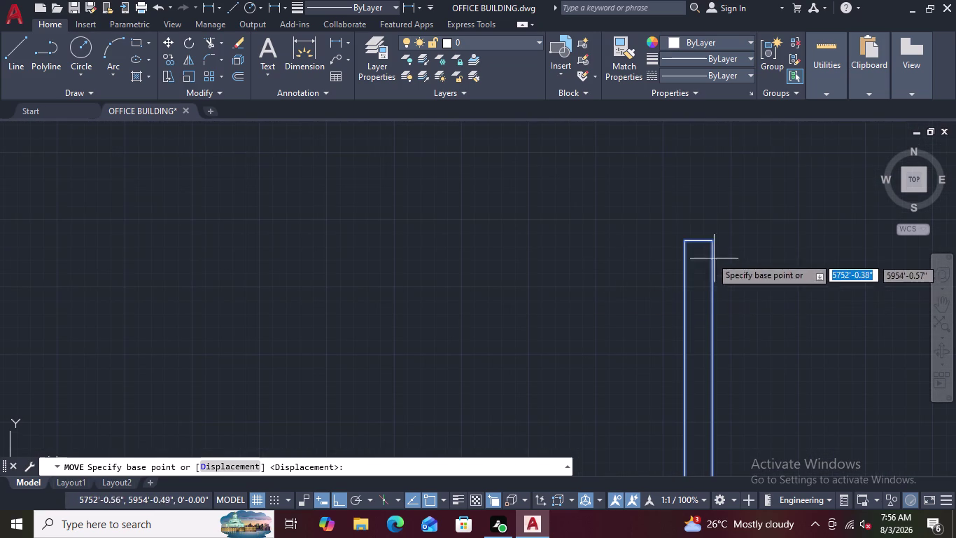
click(687, 245)
scroll(down, 3)
scroll(down, 3)
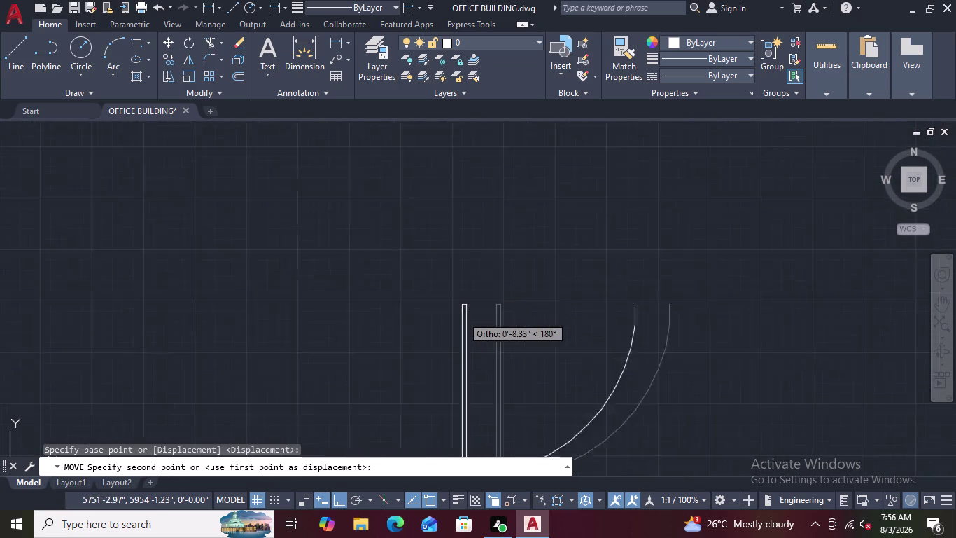
scroll(down, 3)
Turn Ortho off and drop the door onto the wall opening's corner.
middle_drag(371, 345, 538, 303)
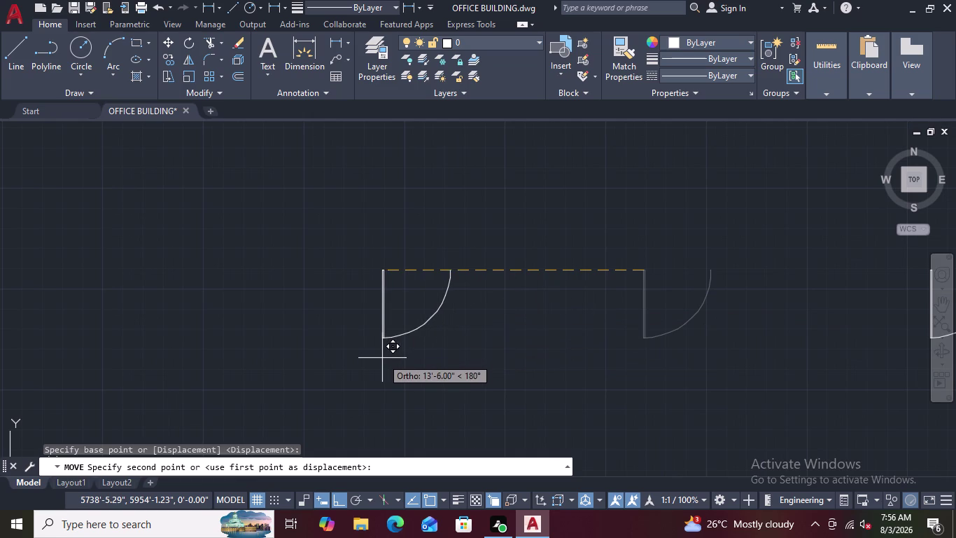
key(F8)
scroll(down, 3)
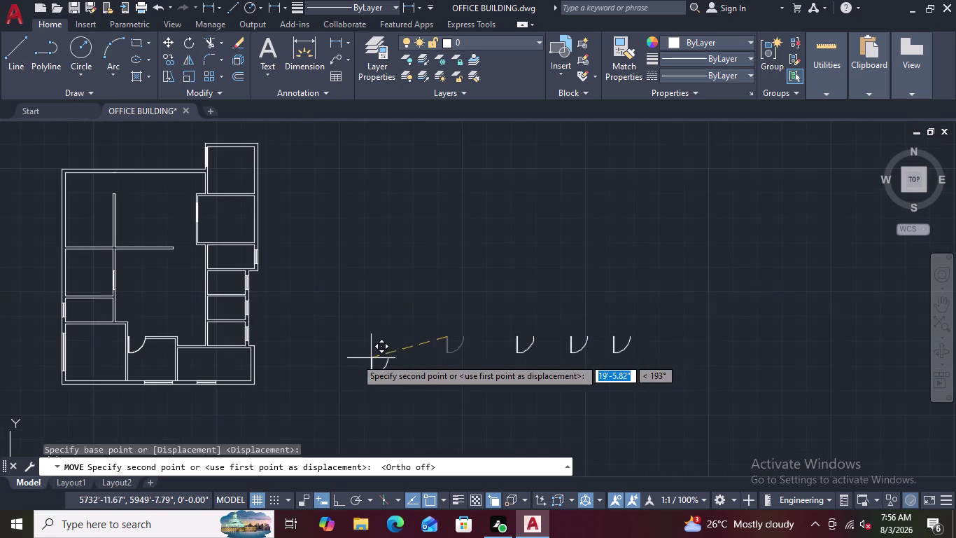
middle_drag(383, 353, 571, 309)
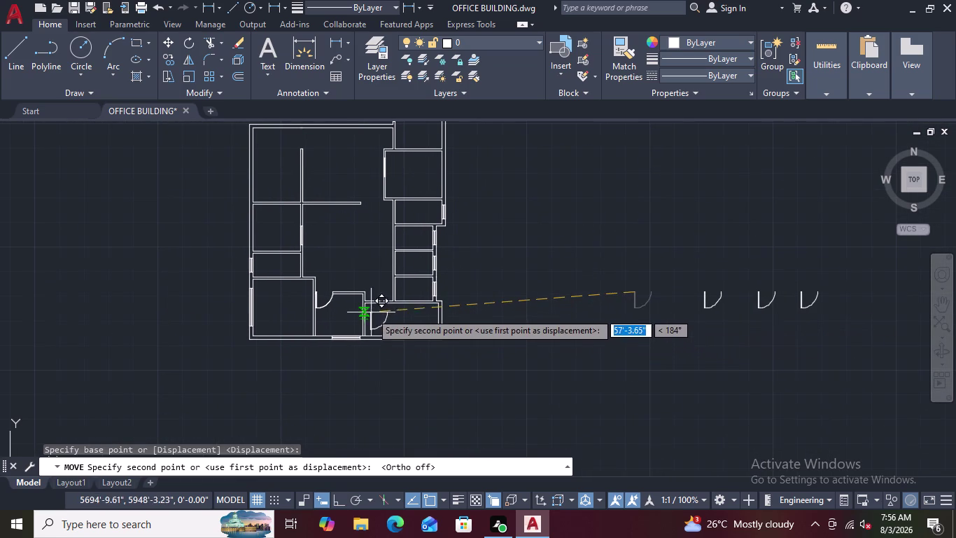
scroll(up, 3)
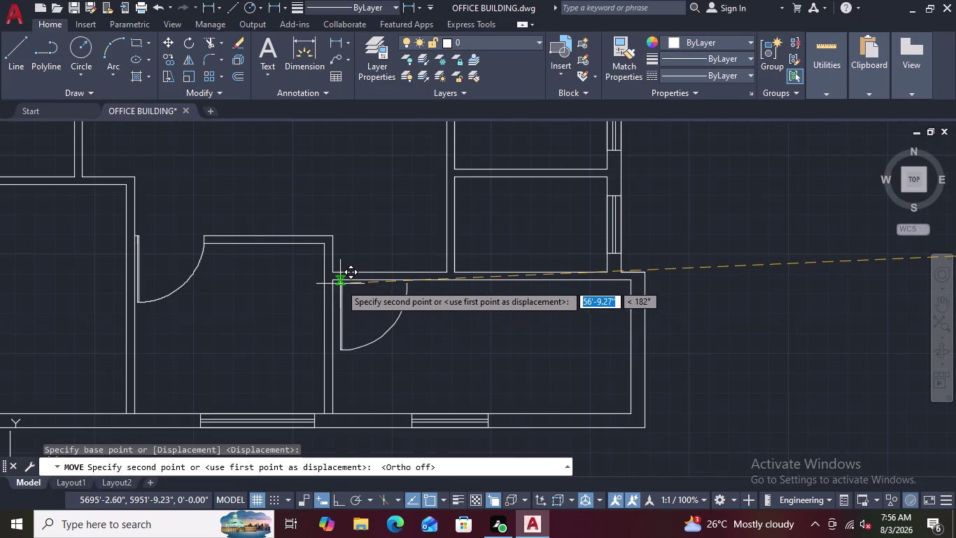
scroll(up, 3)
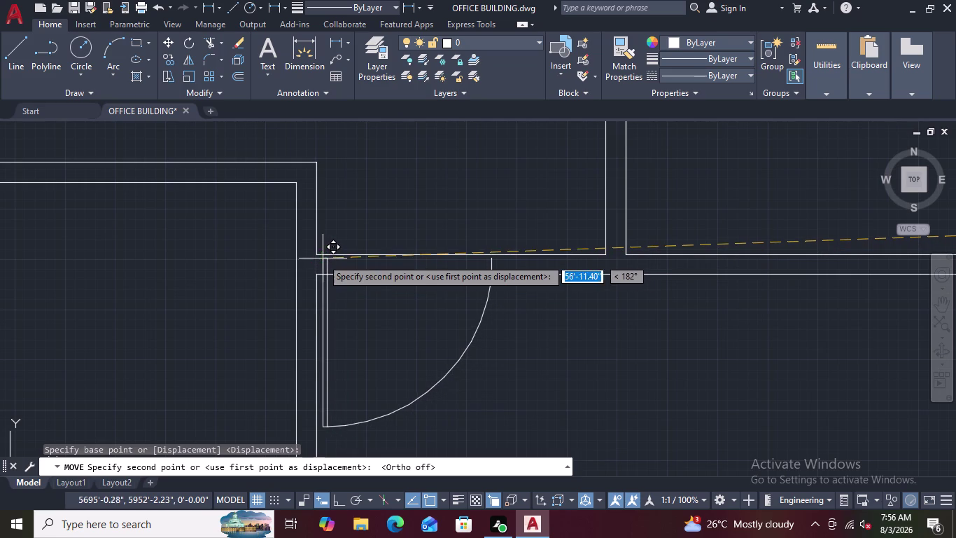
scroll(up, 3)
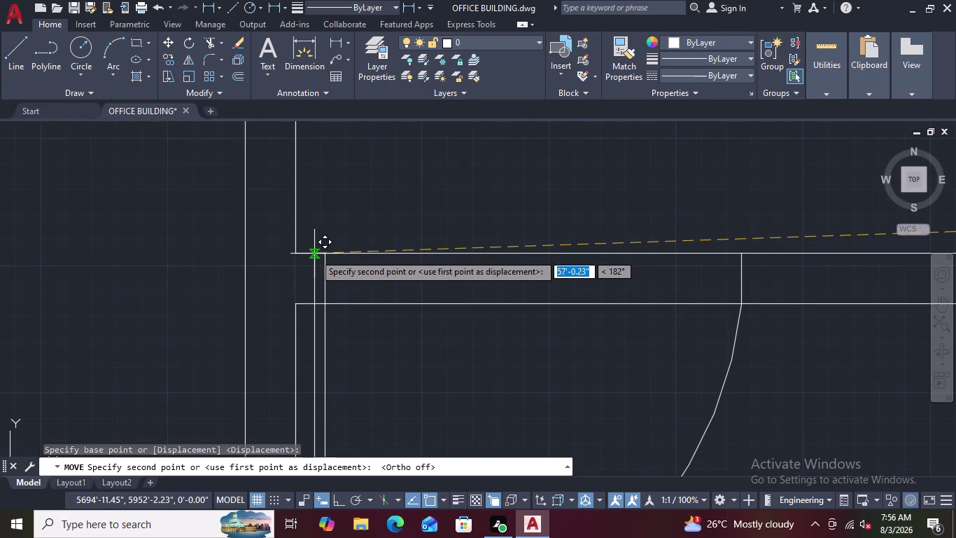
scroll(up, 3)
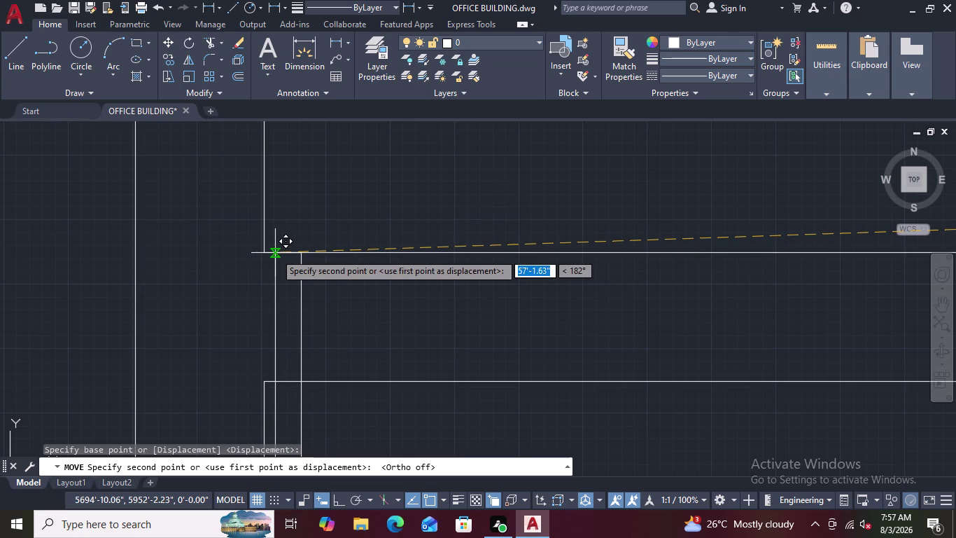
scroll(up, 3)
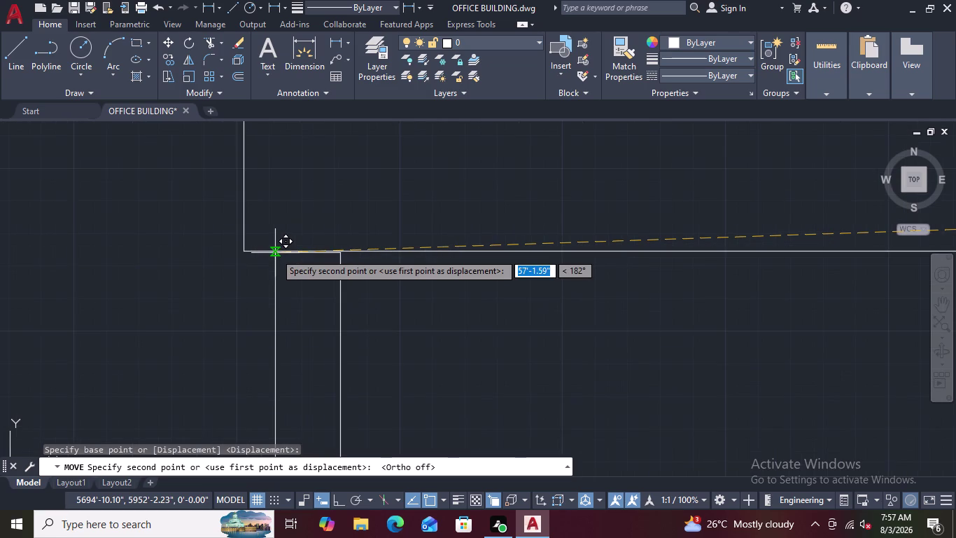
scroll(up, 3)
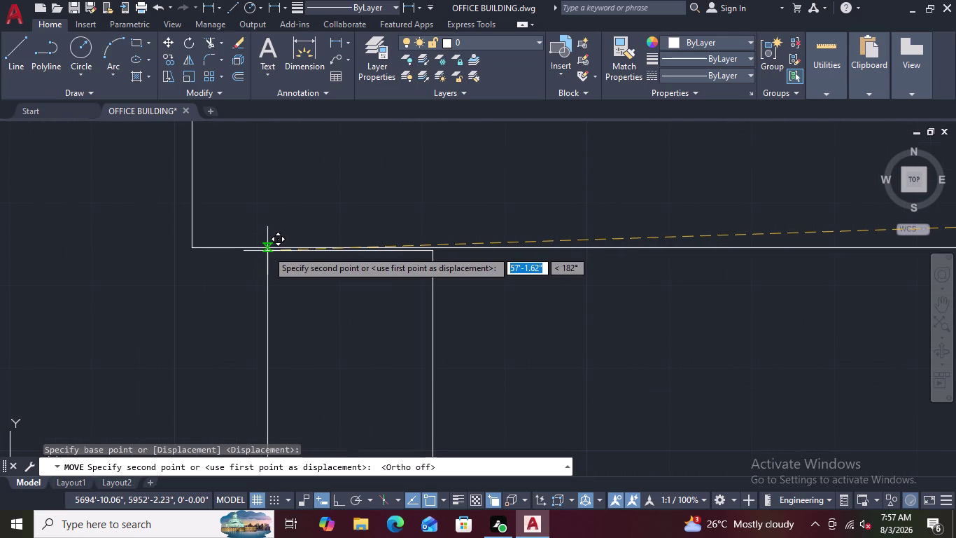
scroll(down, 3)
scroll(down, 3)
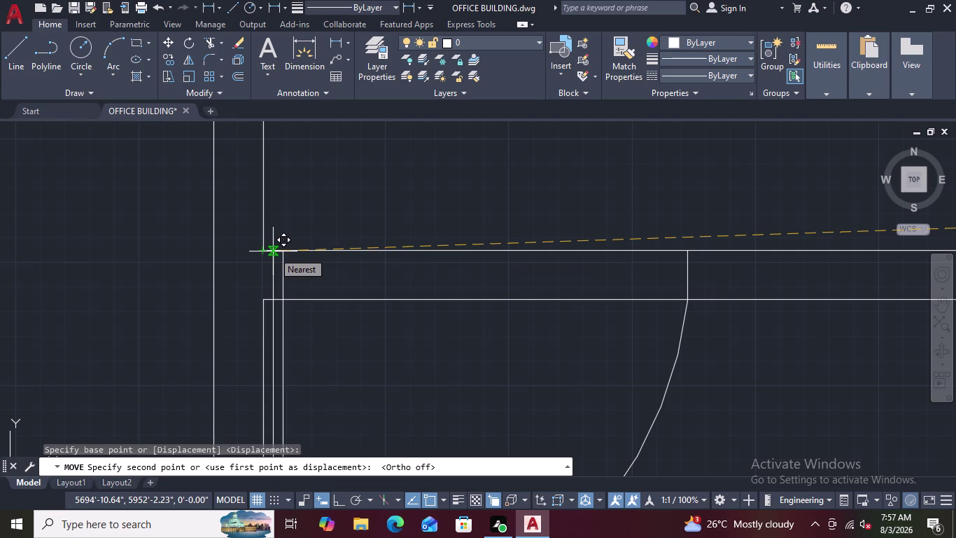
click(273, 251)
scroll(down, 3)
scroll(down, 3)
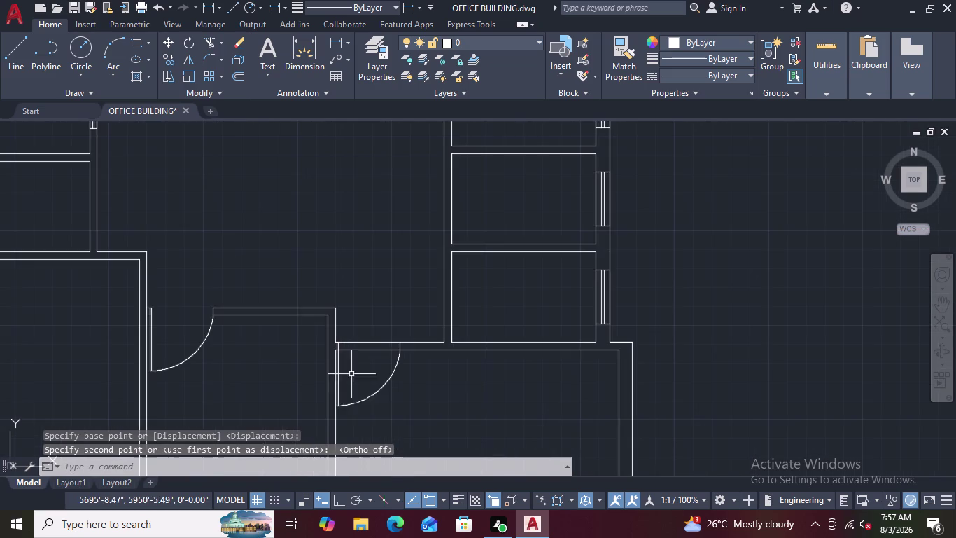
scroll(up, 3)
scroll(up, 3)
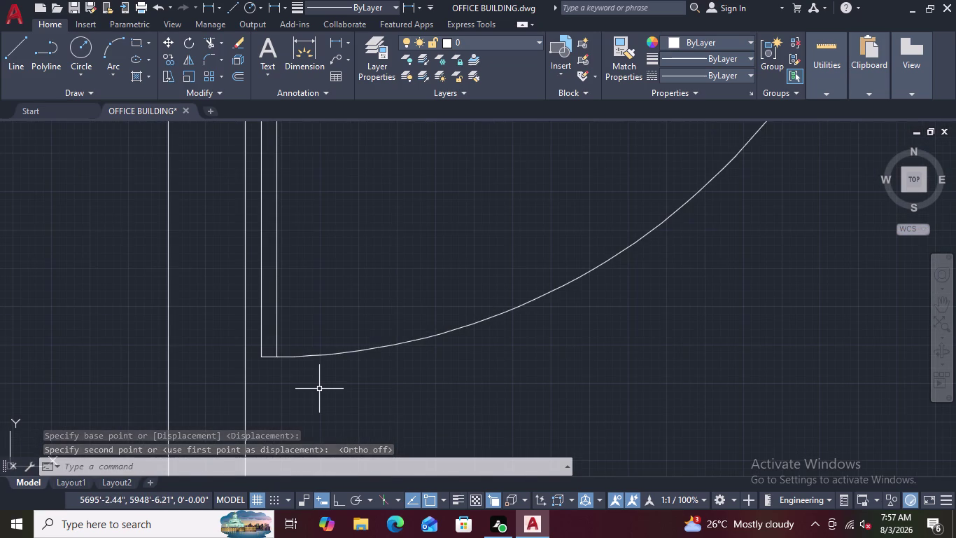
scroll(down, 3)
scroll(down, 3)
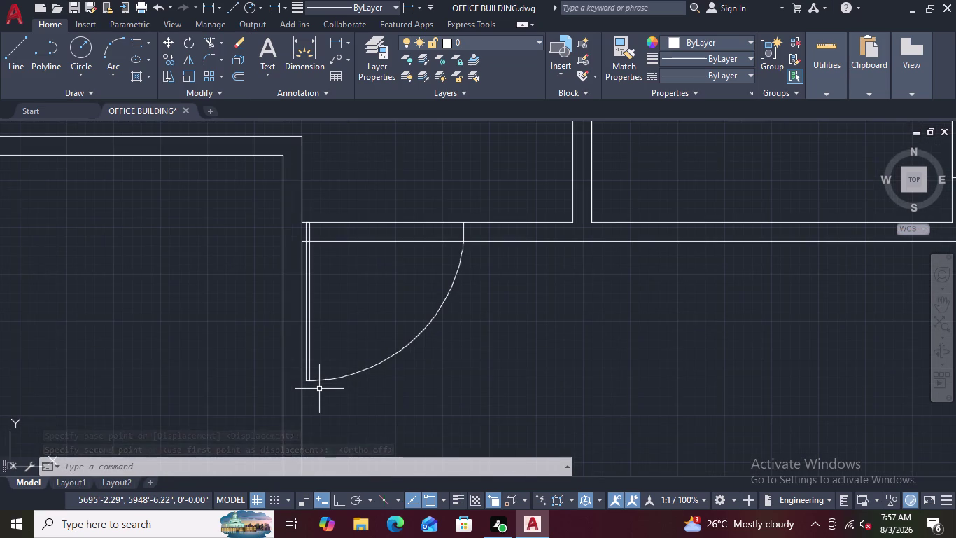
scroll(down, 3)
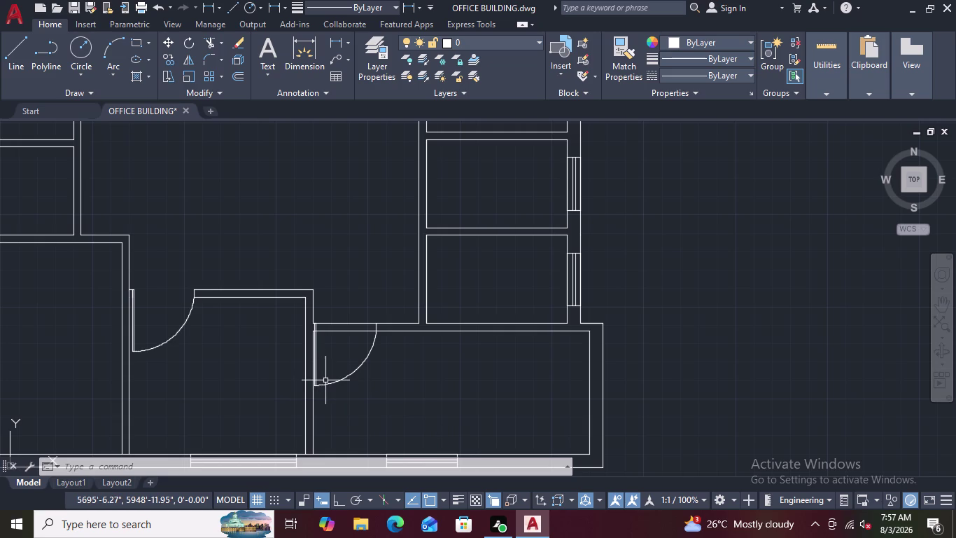
scroll(up, 3)
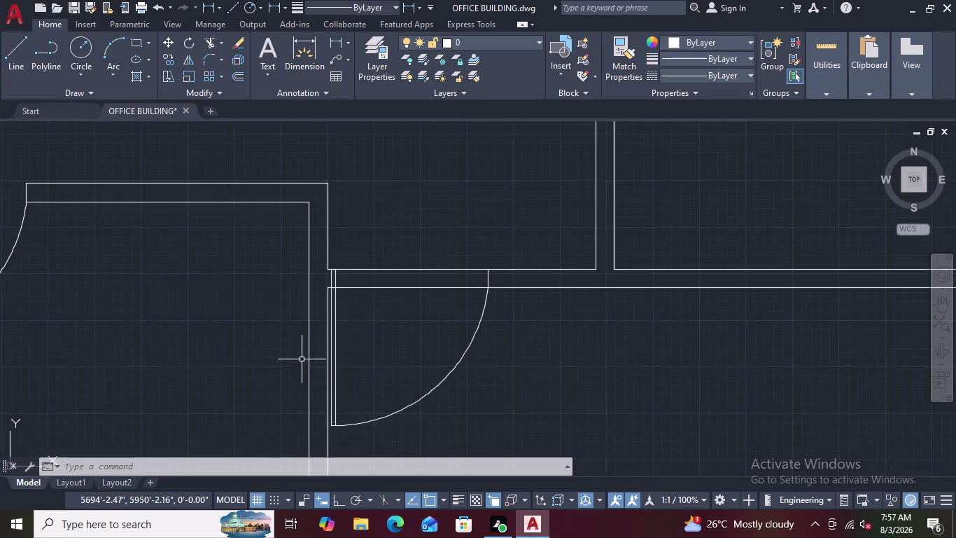
scroll(up, 3)
scroll(down, 3)
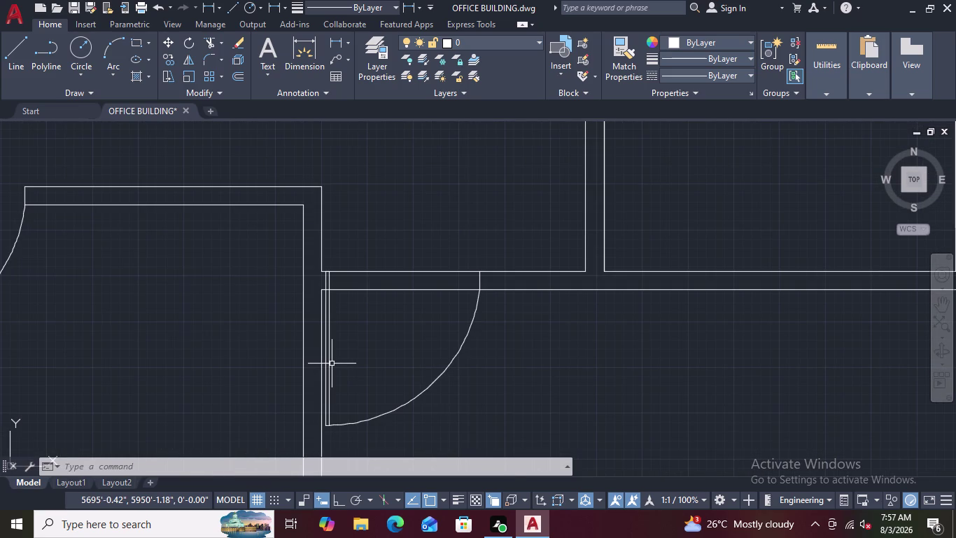
scroll(up, 3)
scroll(down, 3)
scroll(up, 3)
scroll(down, 3)
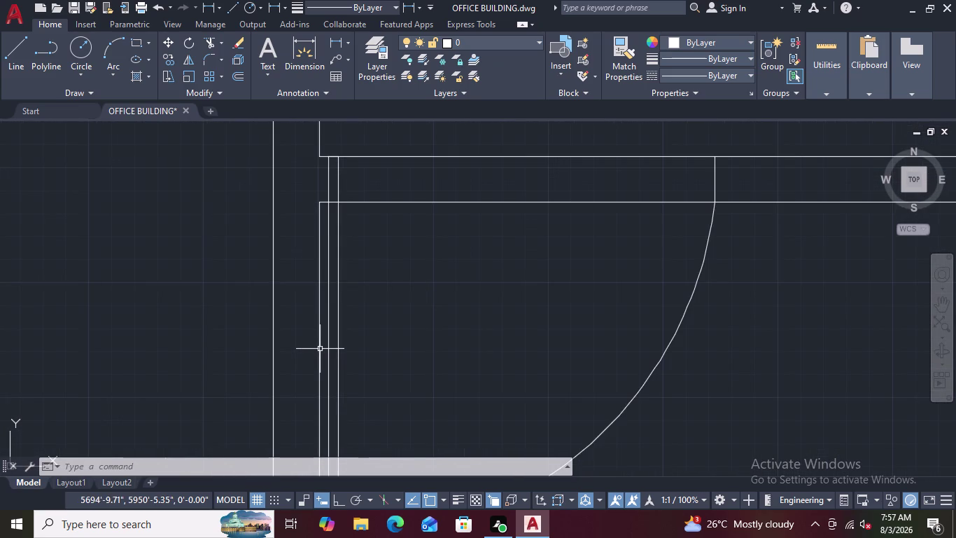
scroll(down, 3)
scroll(up, 3)
scroll(up, 3)
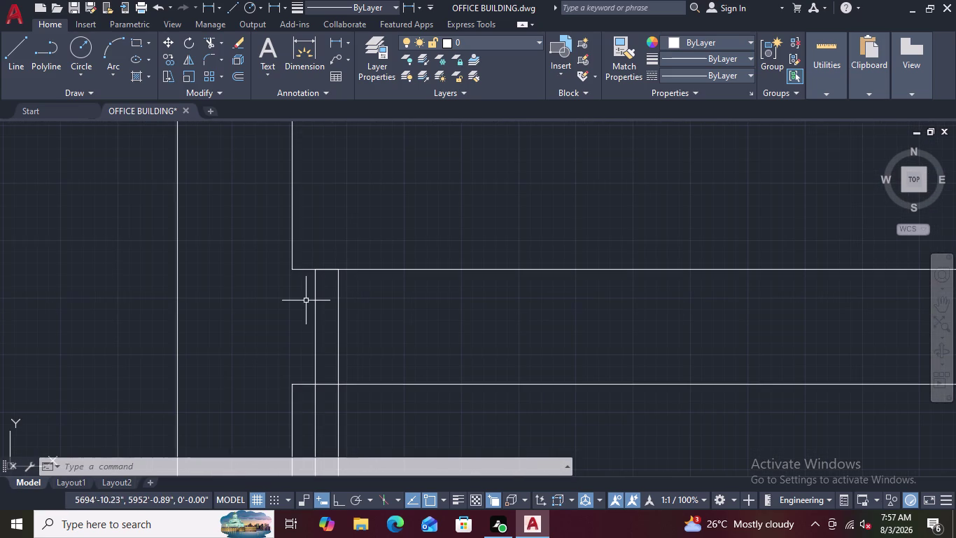
scroll(down, 3)
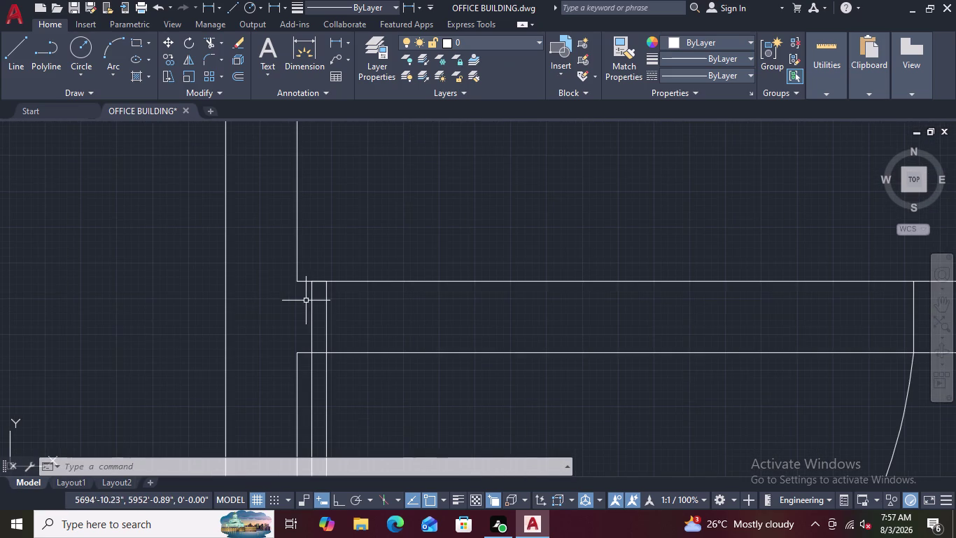
scroll(down, 3)
Trim the wall line pieces crossing the door opening with TR.
text(T)
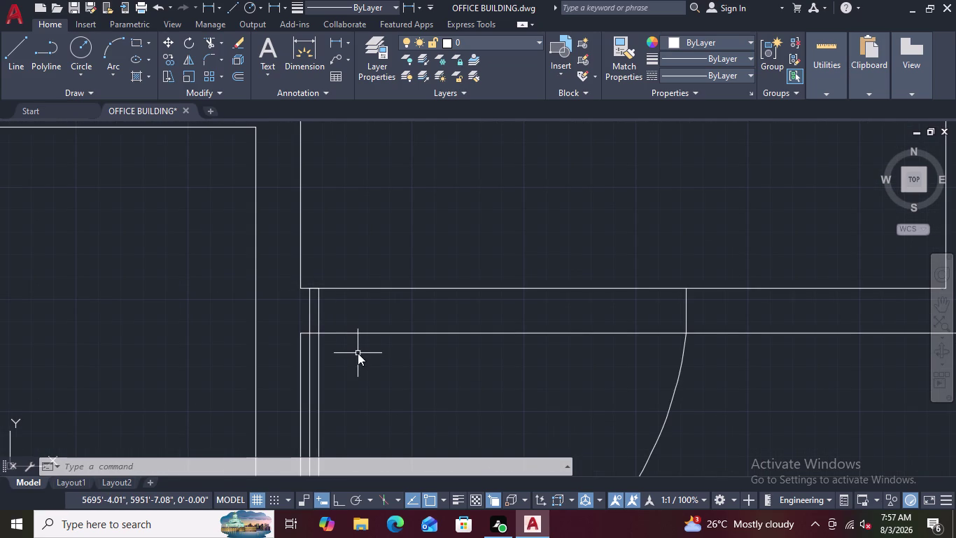
text(R)
key(space)
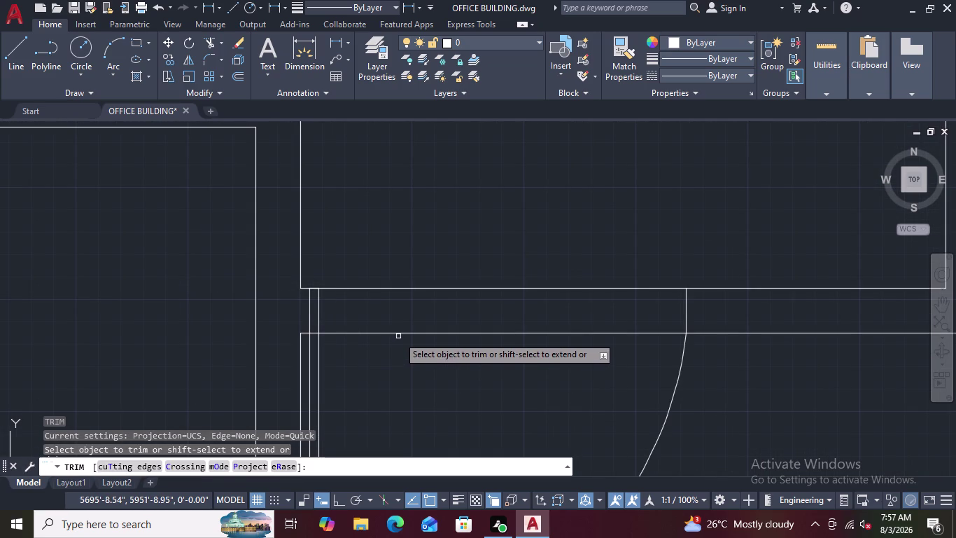
click(400, 333)
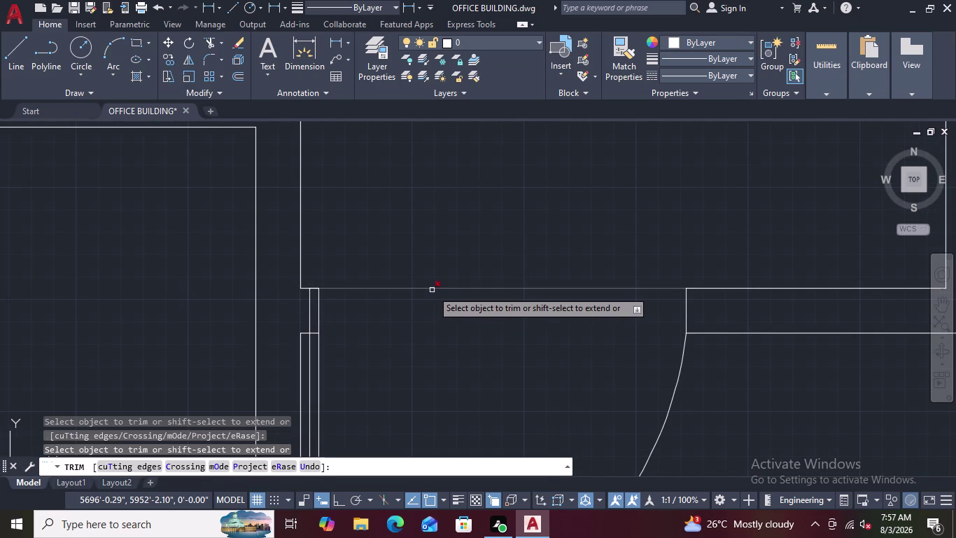
click(432, 290)
right_click(432, 290)
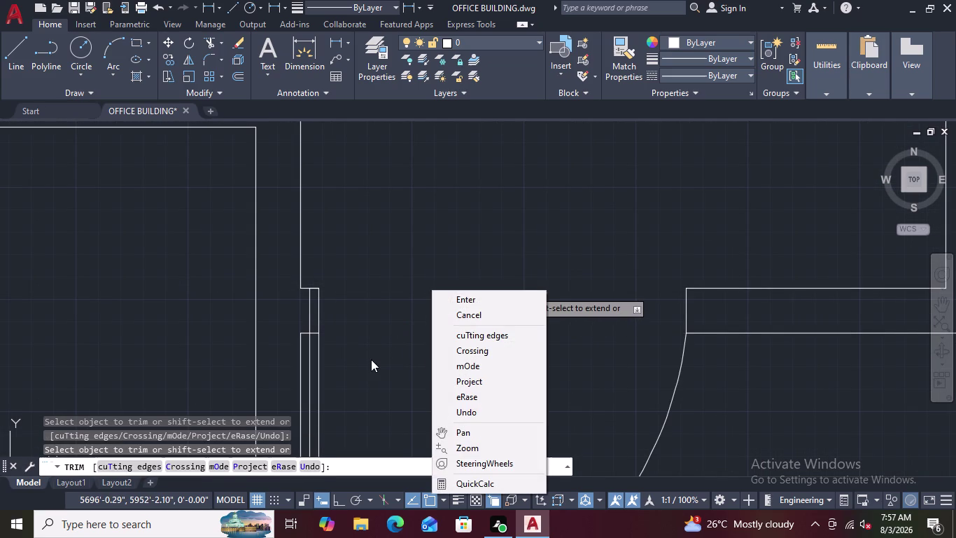
key(Escape)
Trim away the short leftover wall stubs beside the door.
scroll(down, 3)
scroll(up, 3)
scroll(up, 3)
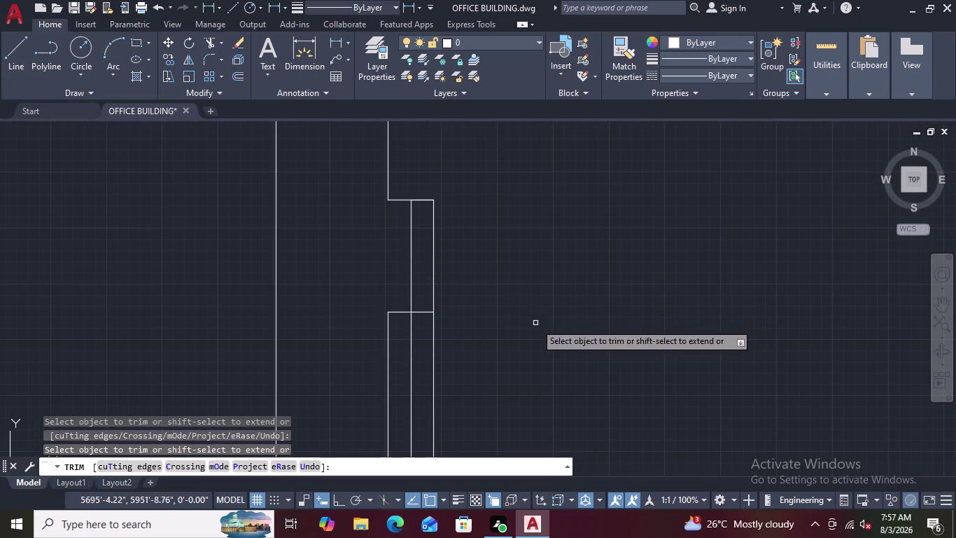
scroll(down, 3)
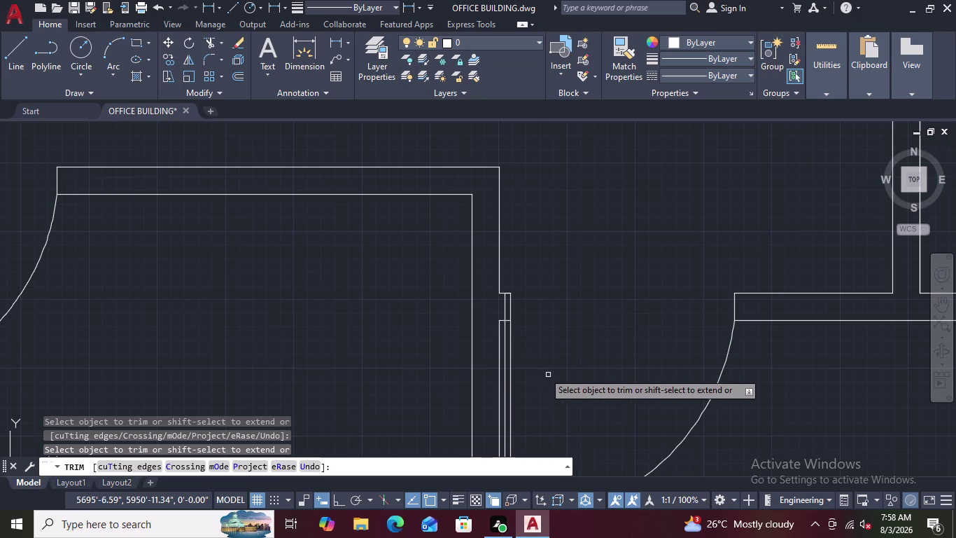
scroll(up, 3)
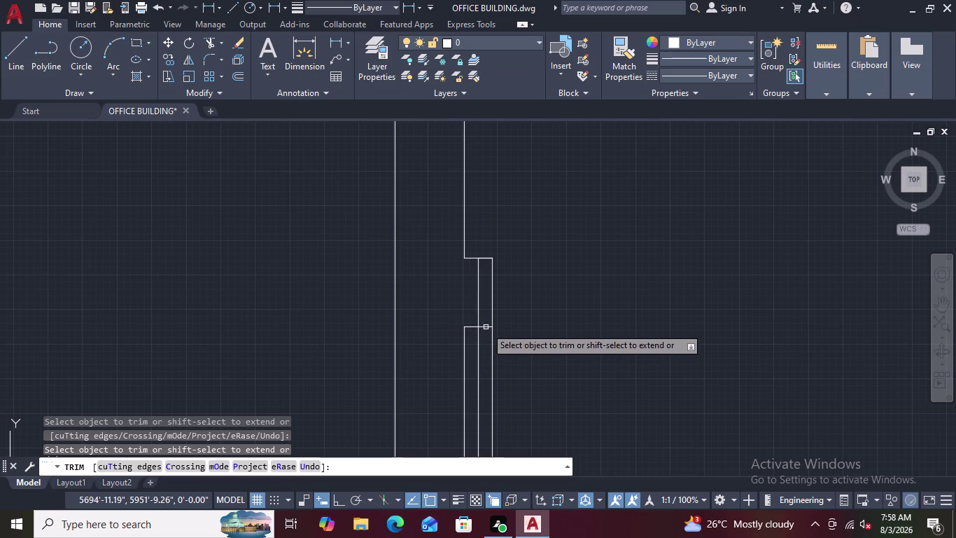
click(486, 327)
click(470, 327)
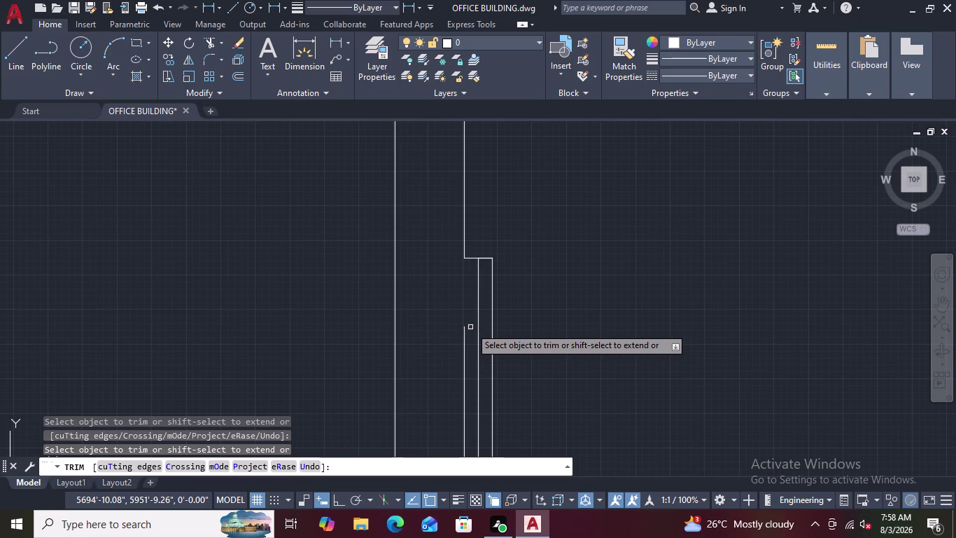
scroll(down, 3)
scroll(up, 3)
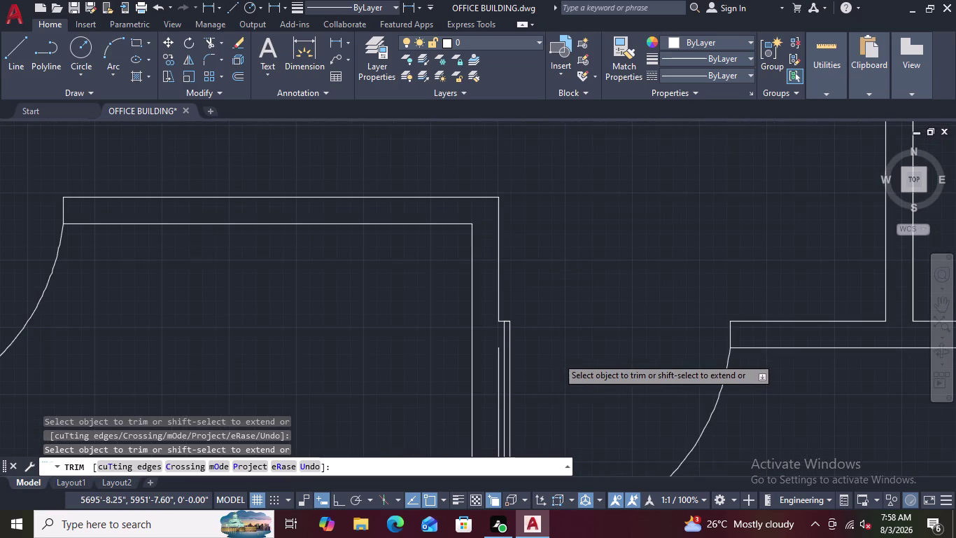
key(Escape)
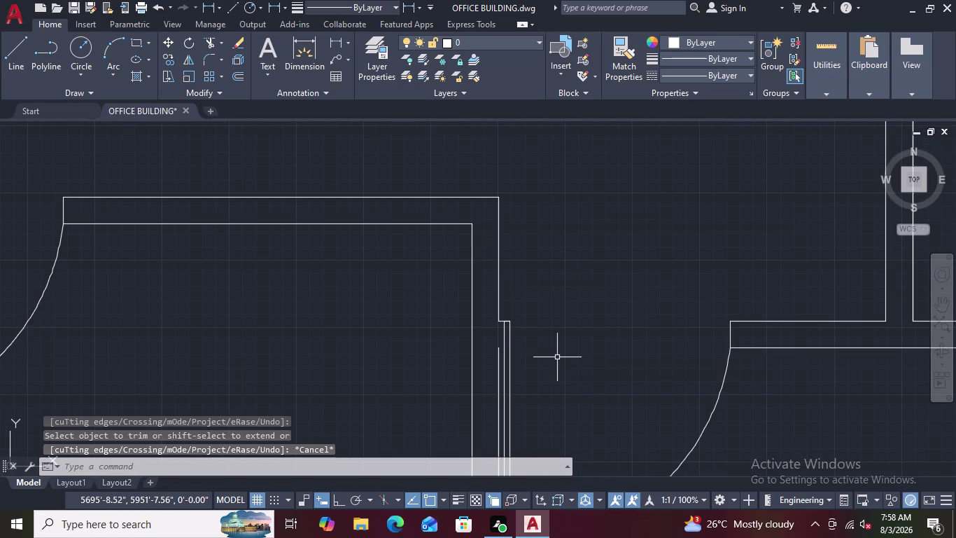
text(EX)
key(space)
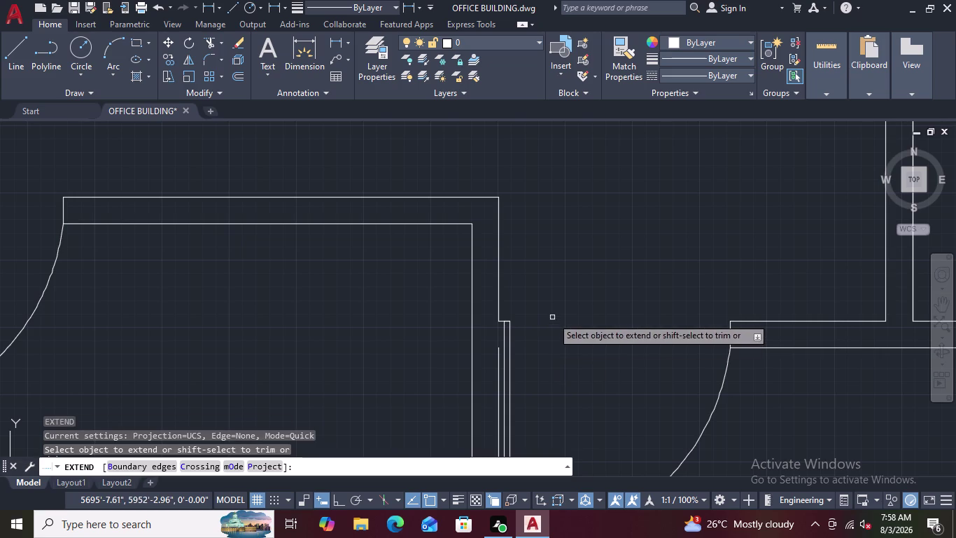
click(500, 355)
key(Escape)
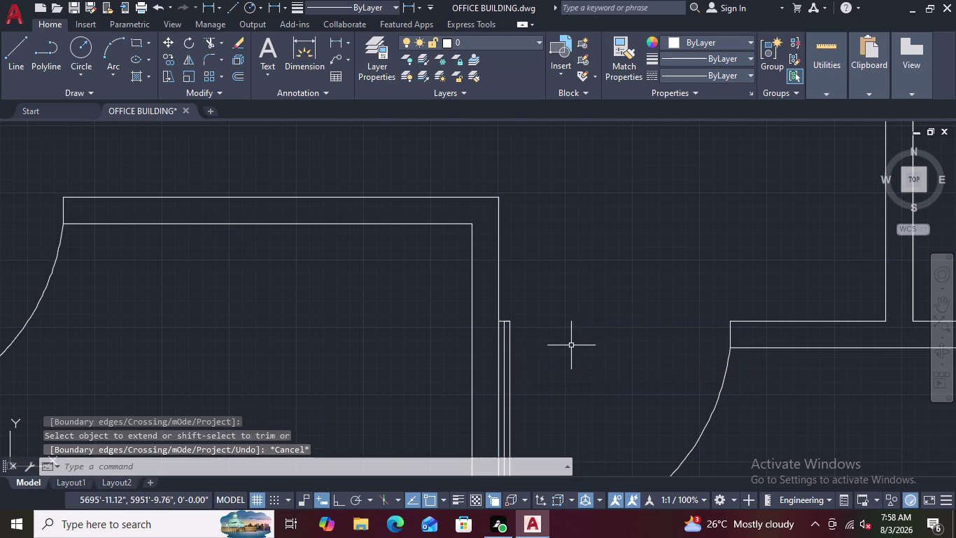
scroll(down, 3)
scroll(up, 3)
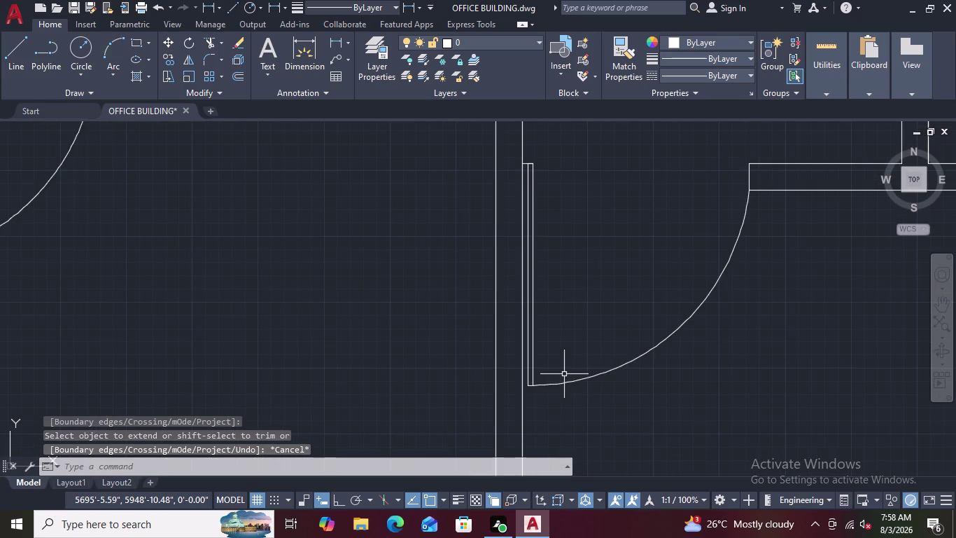
scroll(down, 3)
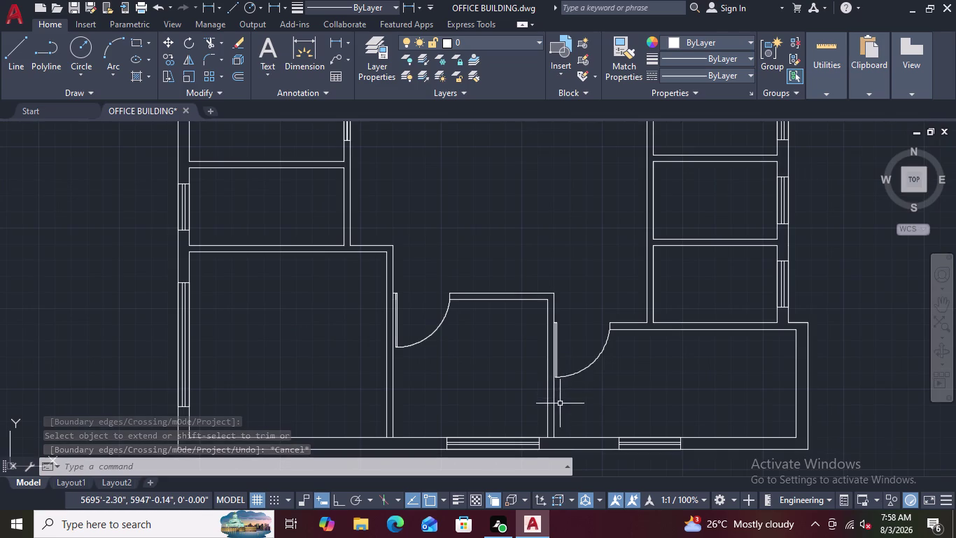
scroll(up, 3)
scroll(up, 3)
scroll(down, 3)
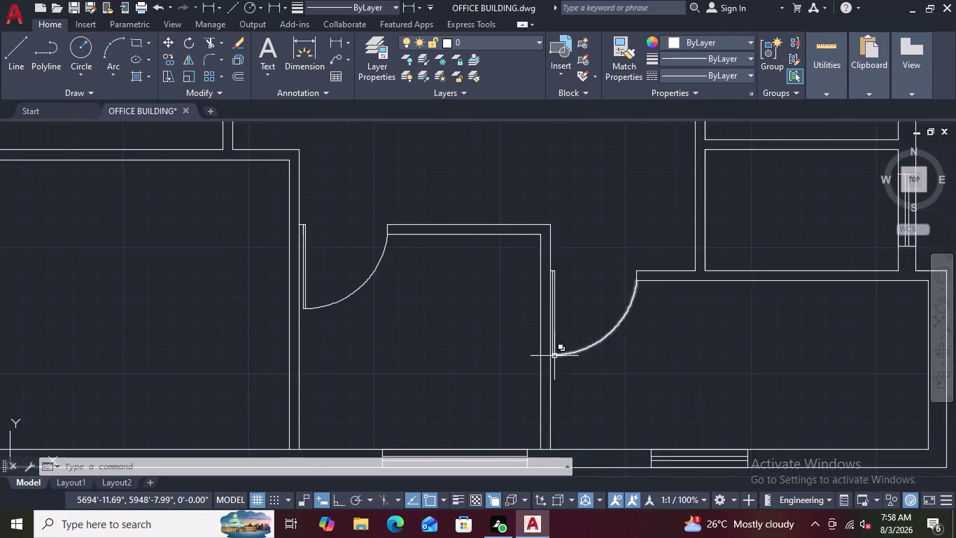
scroll(down, 3)
scroll(down, 3)
middle_drag(565, 257, 393, 267)
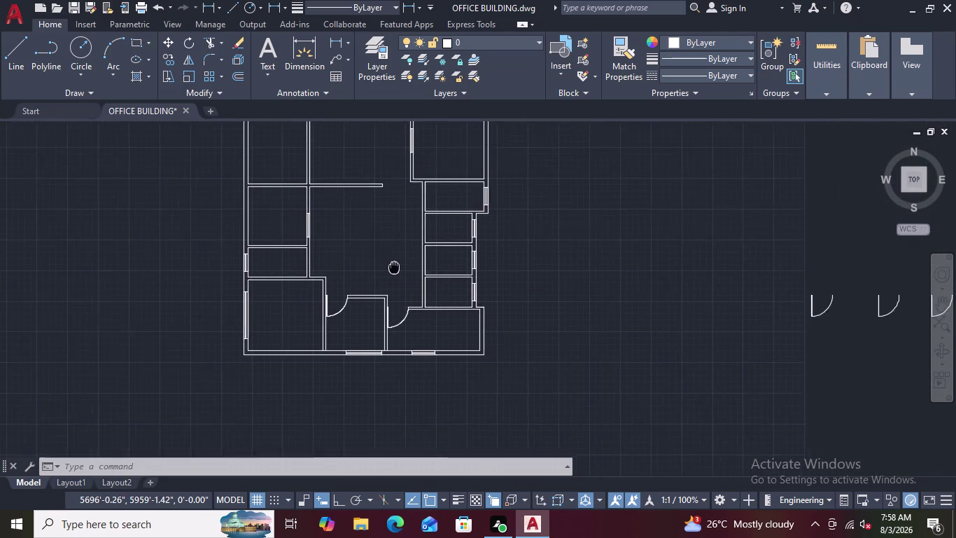
middle_drag(393, 267, 429, 328)
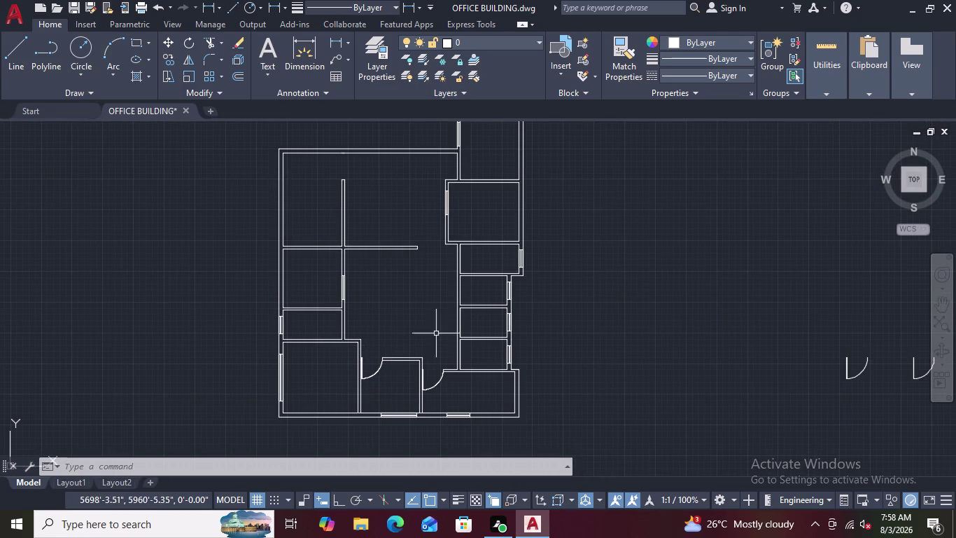
scroll(up, 3)
scroll(up, 3)
scroll(up, 3)
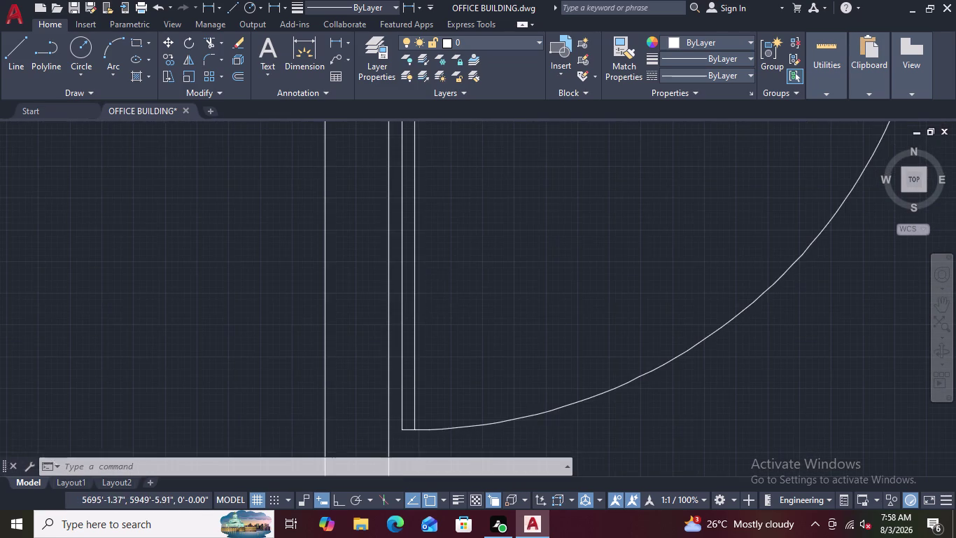
scroll(up, 3)
scroll(down, 3)
scroll(down, 3)
scroll(up, 3)
scroll(up, 3)
scroll(up, 3)
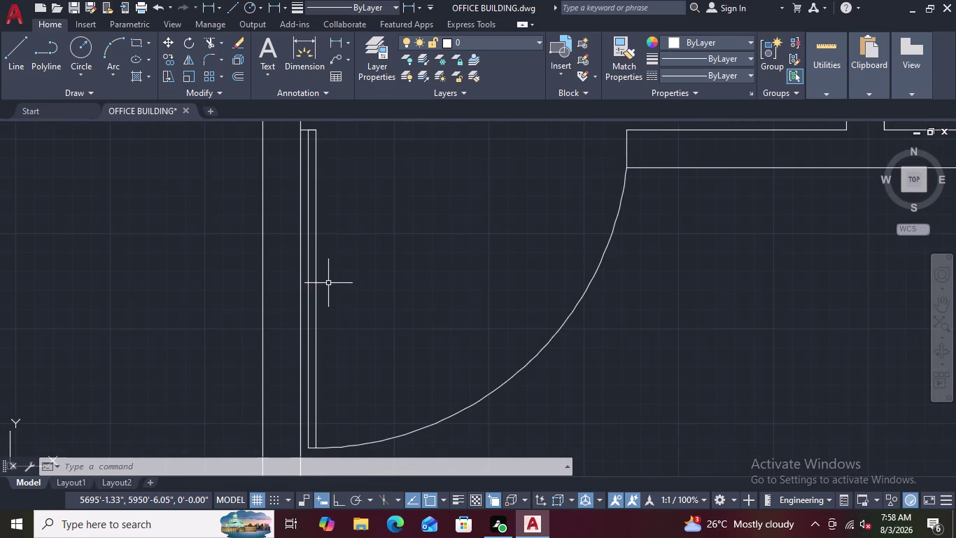
scroll(up, 3)
scroll(down, 3)
scroll(up, 3)
scroll(up, 3)
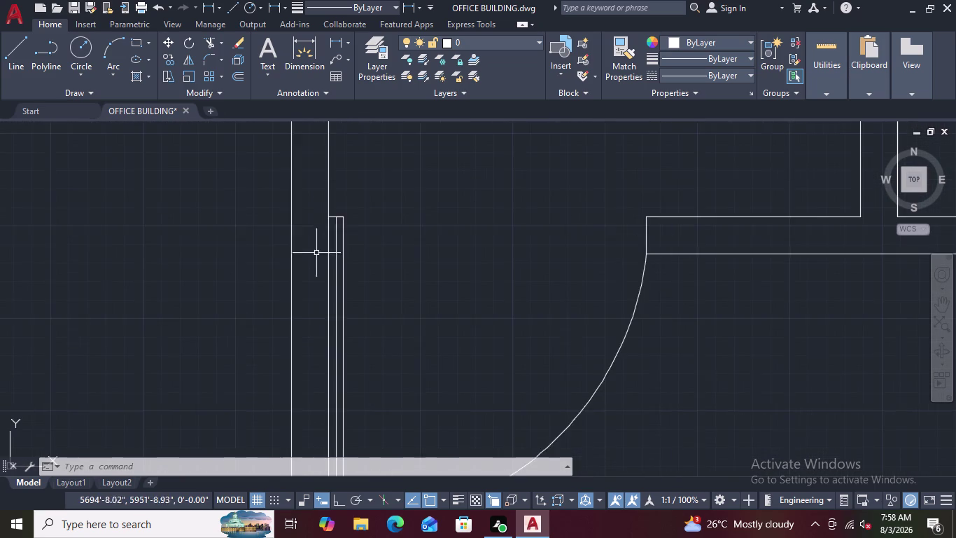
scroll(up, 3)
scroll(down, 3)
scroll(up, 3)
scroll(down, 3)
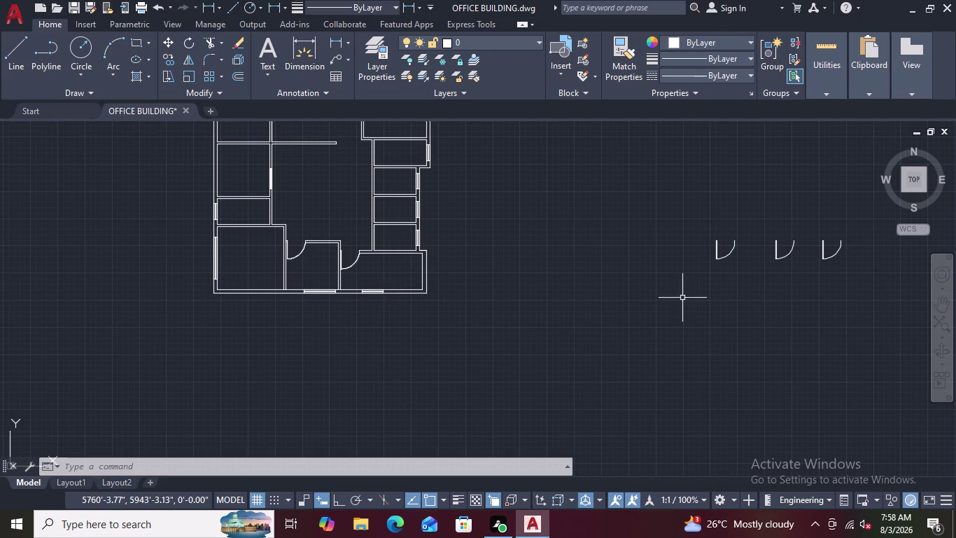
scroll(up, 3)
scroll(down, 3)
middle_drag(635, 311, 609, 315)
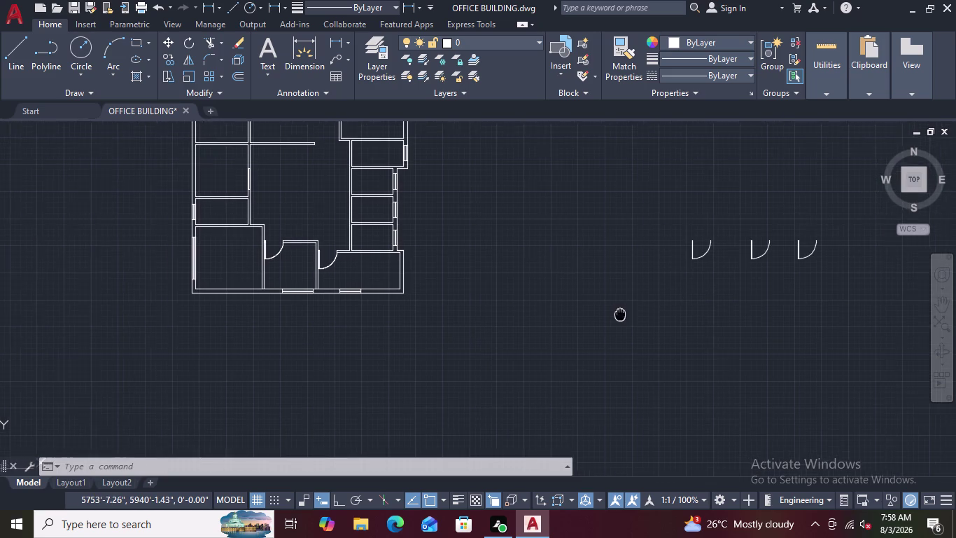
middle_drag(609, 315, 490, 317)
Select the leftmost door symbol and start copying it from its corner base point.
click(609, 213)
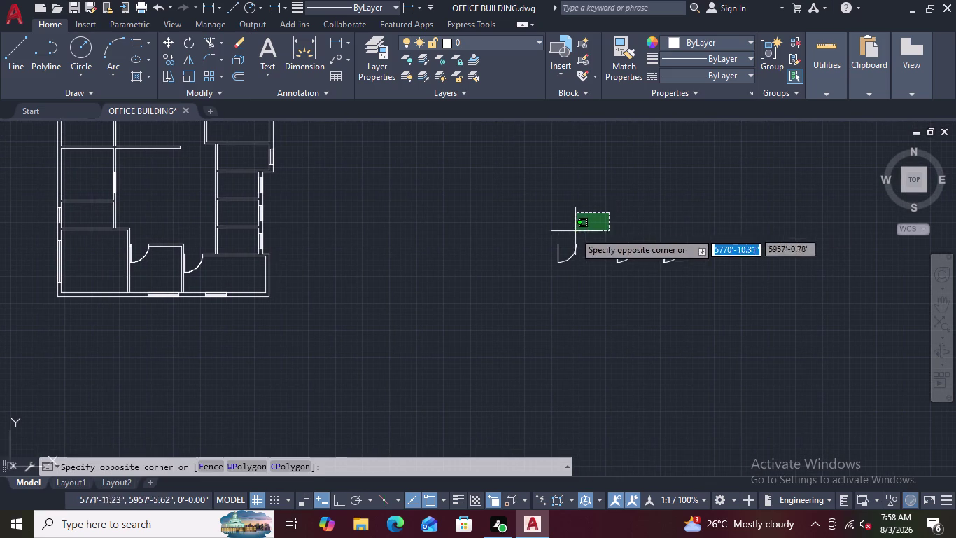
click(528, 287)
right_click(505, 326)
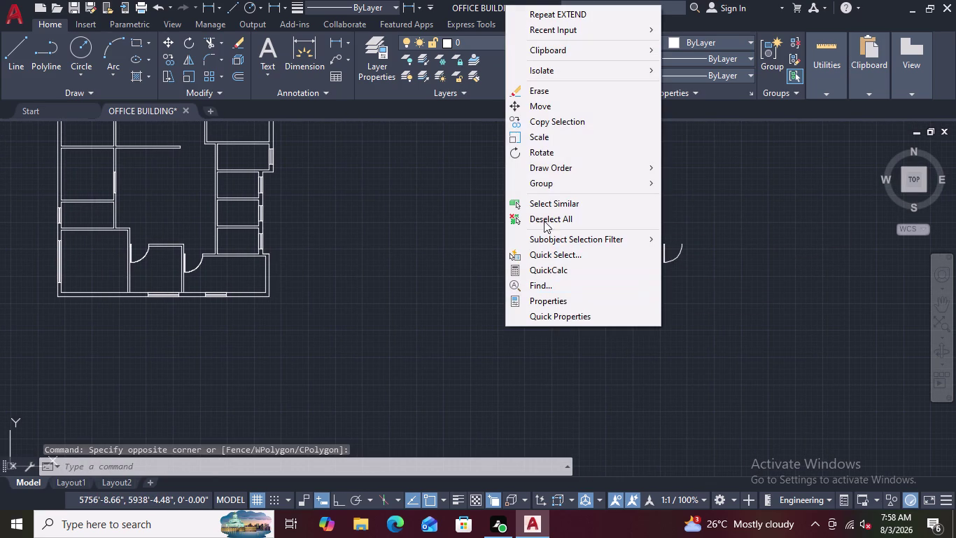
click(533, 120)
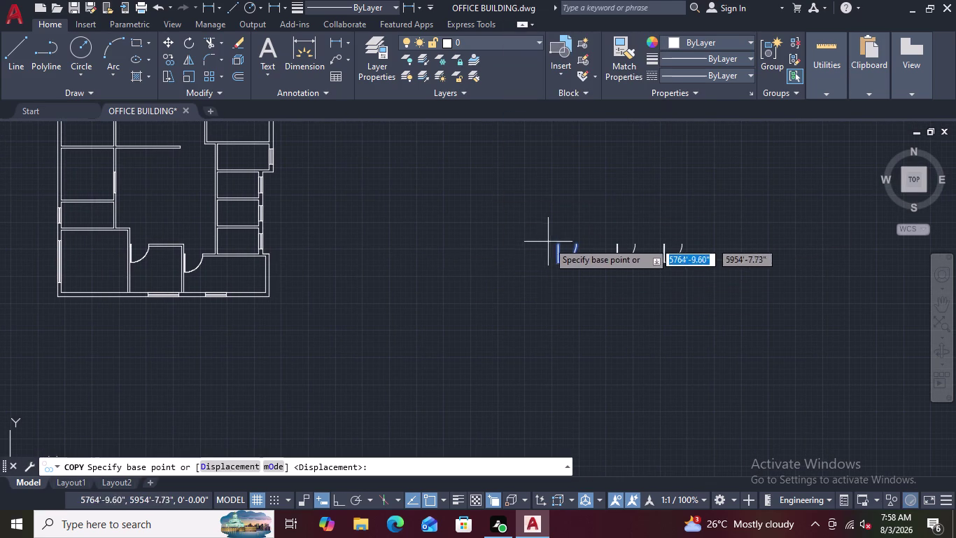
scroll(up, 3)
scroll(up, 3)
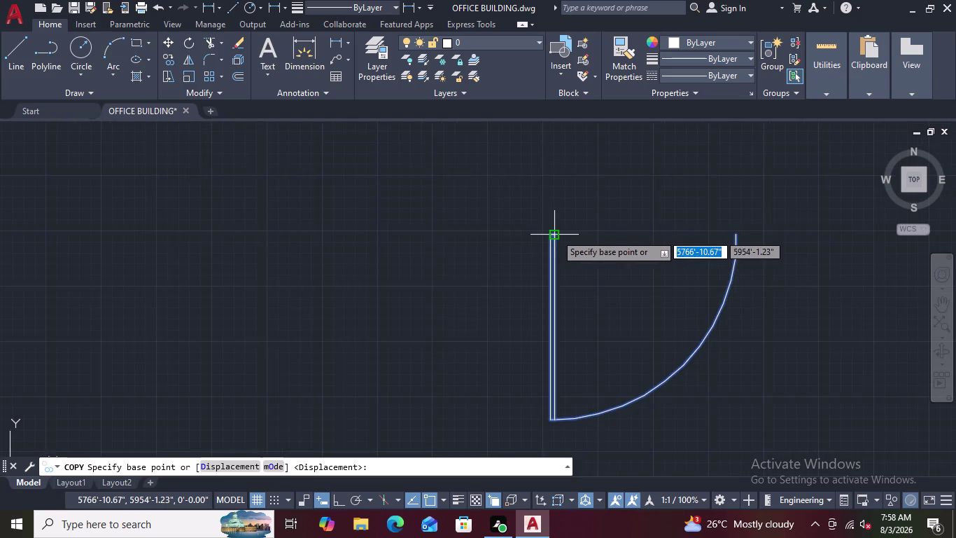
scroll(up, 3)
click(538, 231)
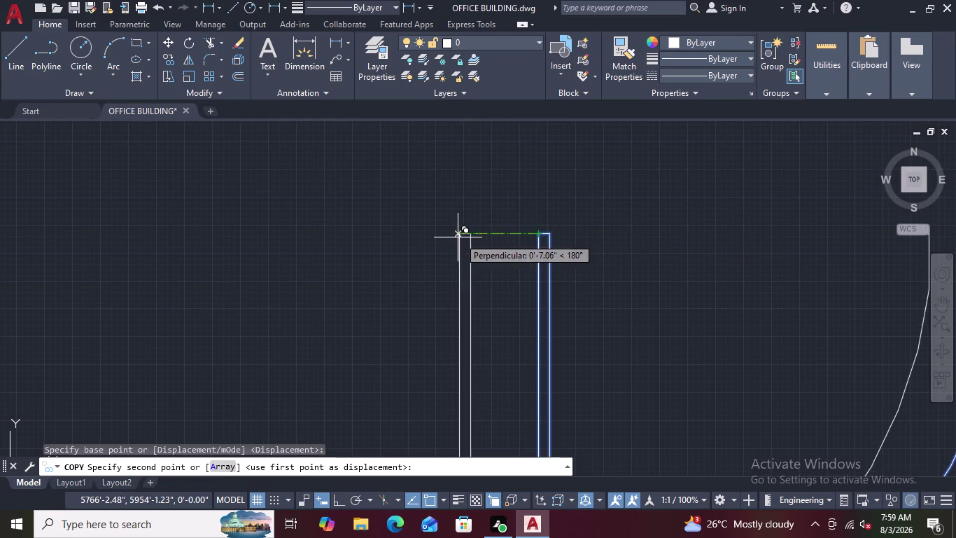
Place four door copies in a cluster beside the office plan, then end copying.
scroll(down, 3)
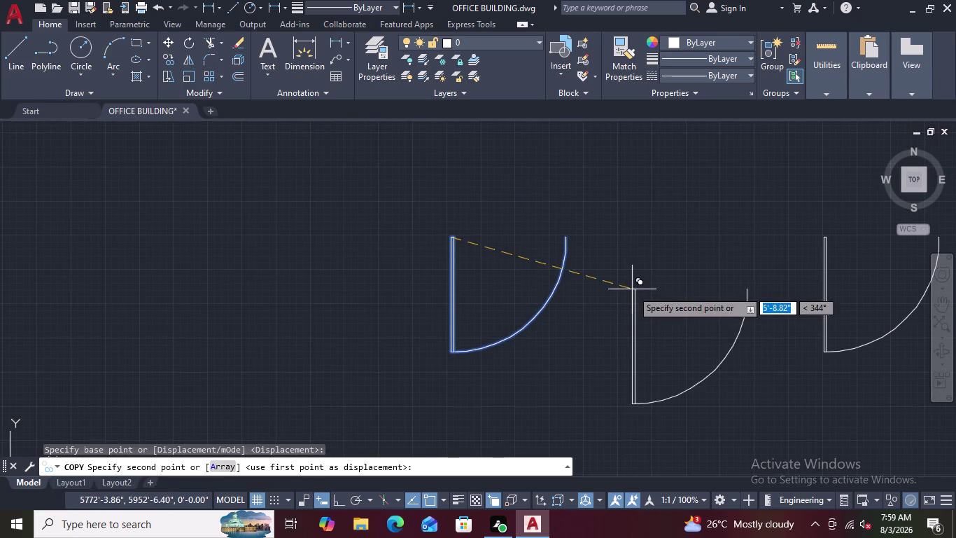
scroll(down, 3)
click(439, 237)
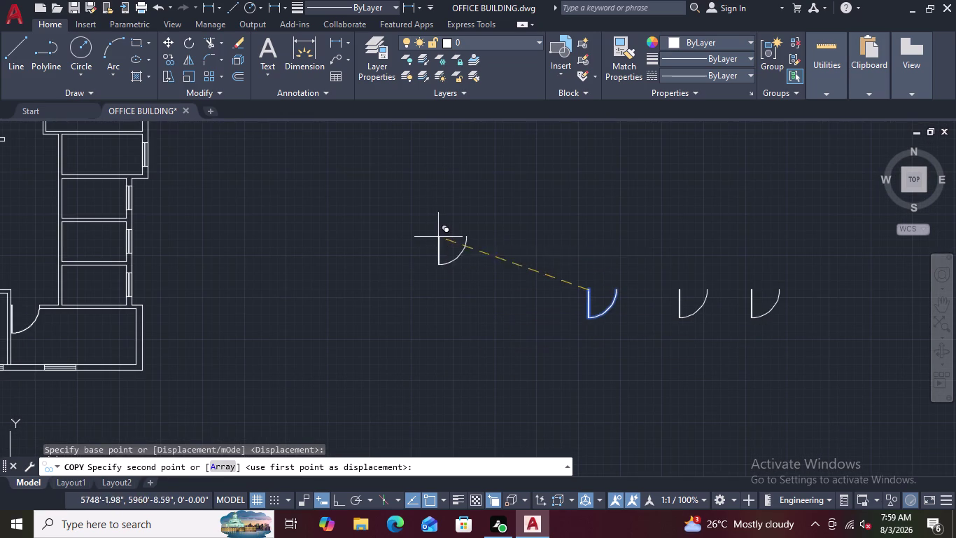
click(573, 187)
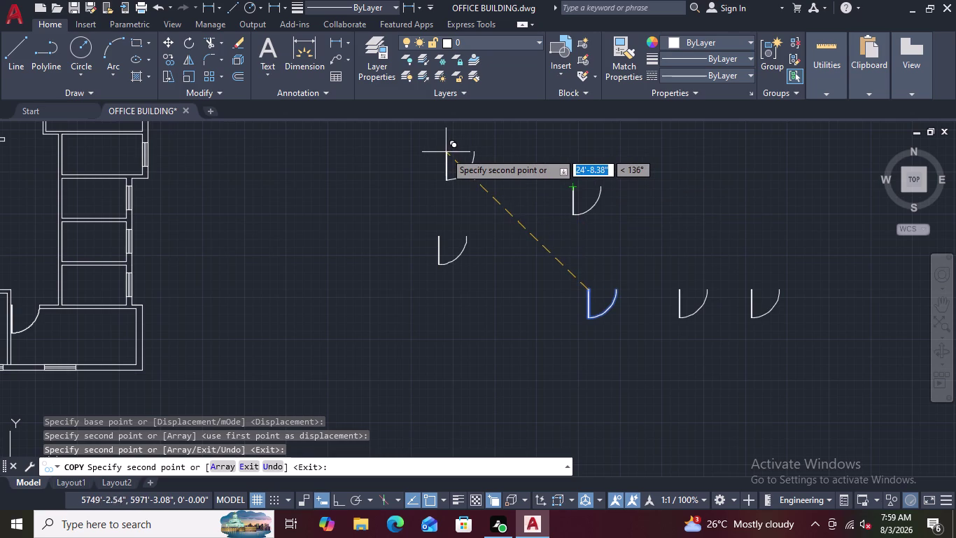
click(445, 152)
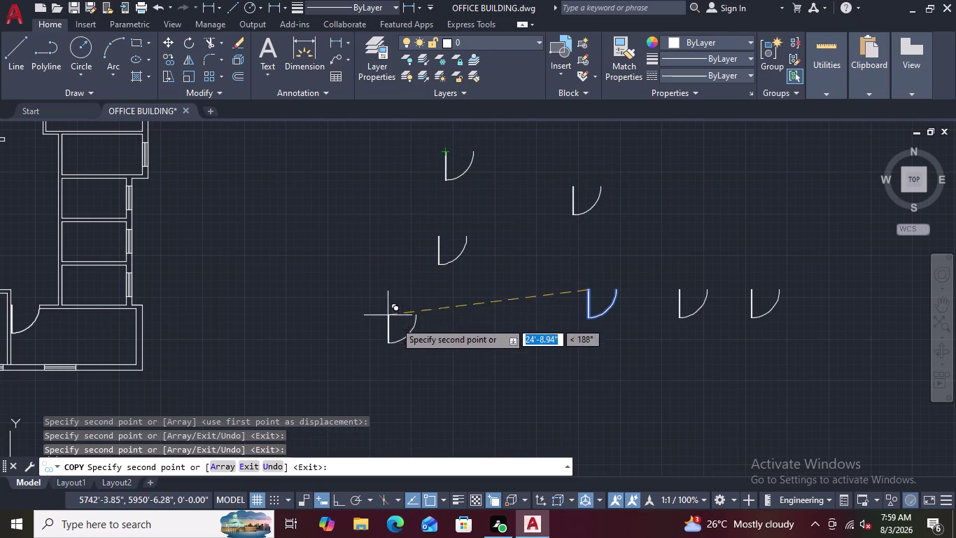
click(437, 316)
key(Escape)
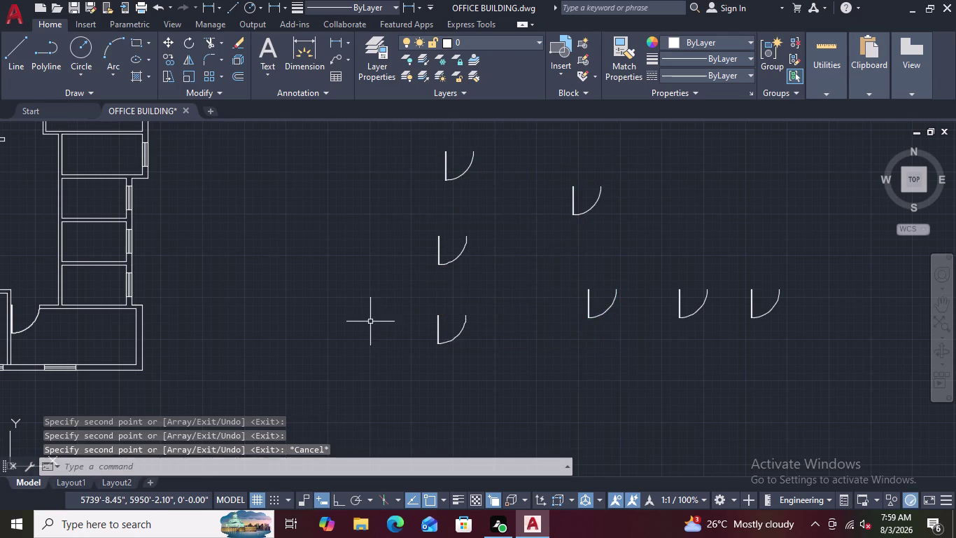
scroll(up, 3)
scroll(up, 3)
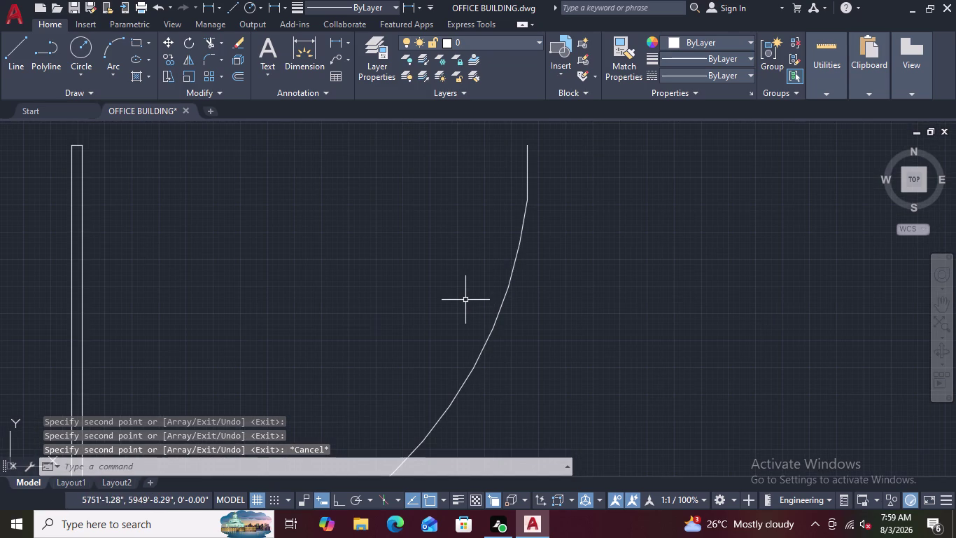
scroll(up, 3)
scroll(down, 3)
scroll(up, 3)
scroll(down, 3)
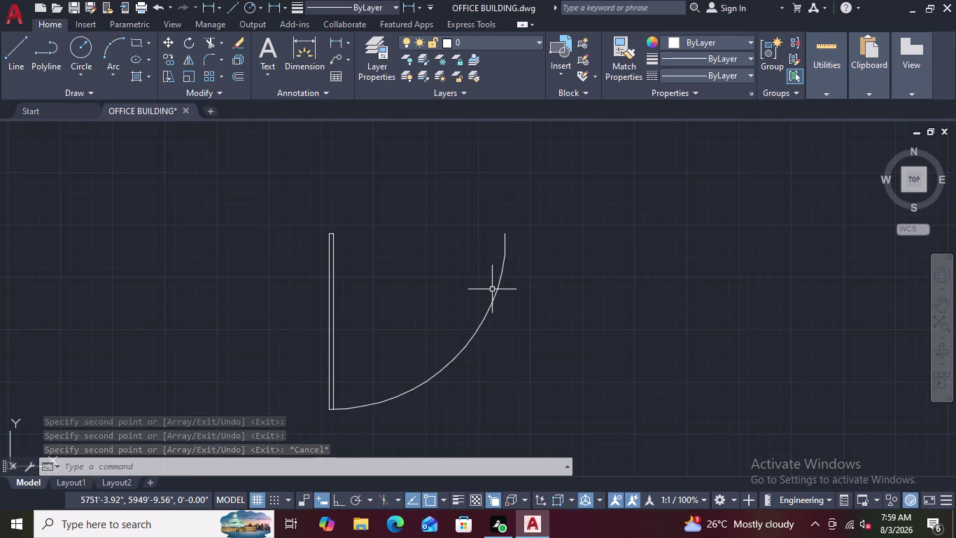
scroll(up, 3)
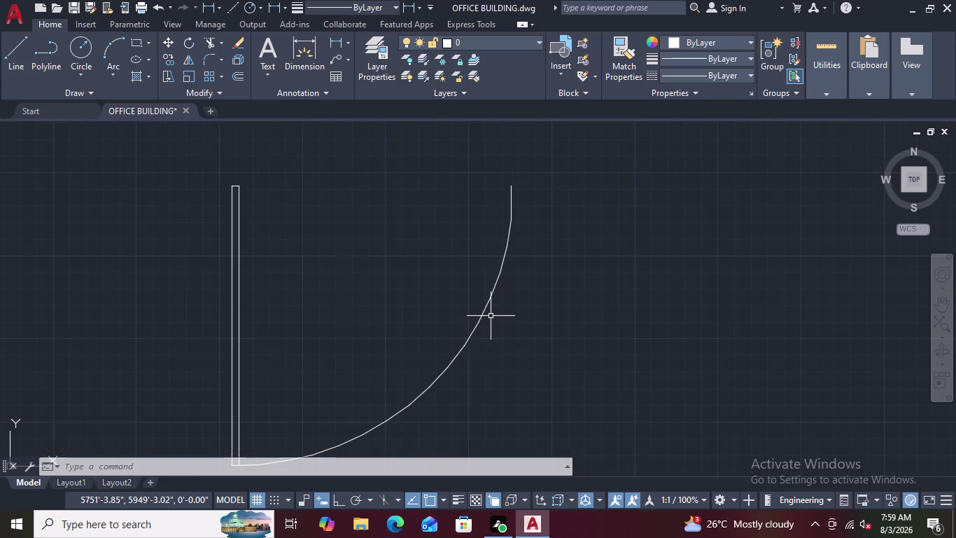
scroll(down, 3)
scroll(down, 3)
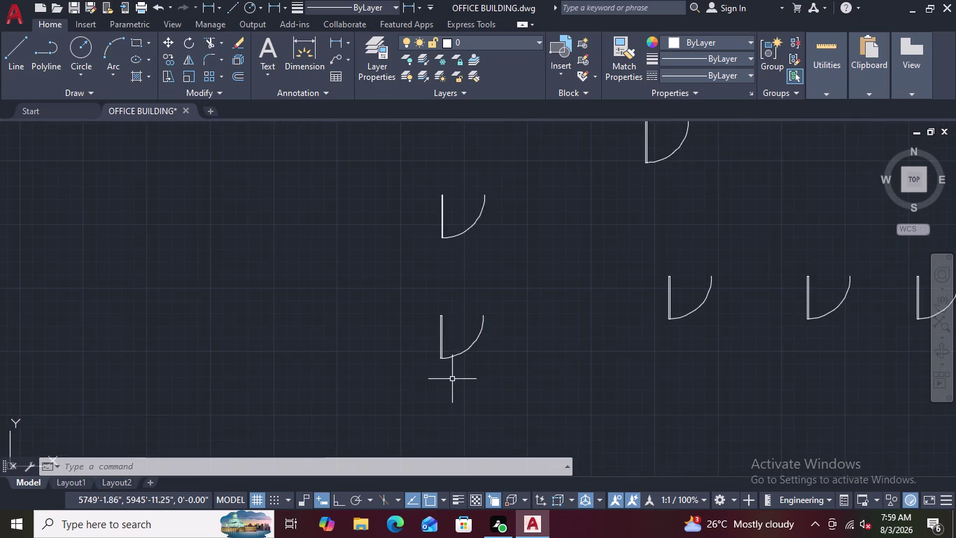
scroll(down, 3)
scroll(down, 3)
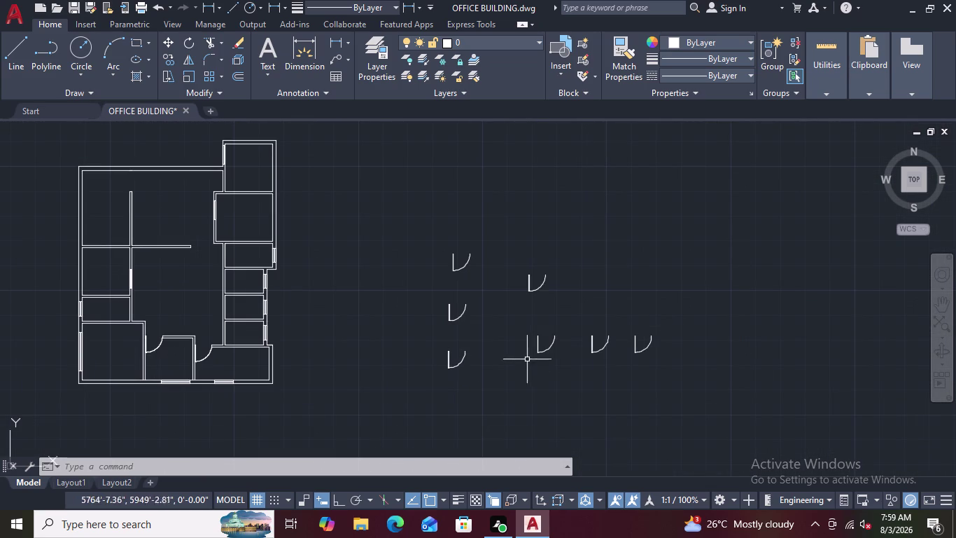
scroll(up, 3)
scroll(up, 3)
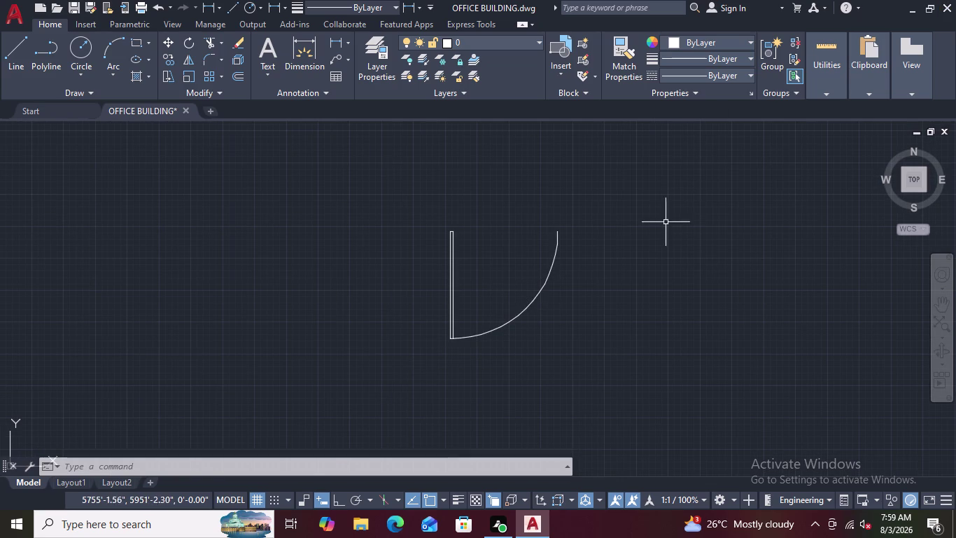
Rotate one spare door symbol 90° about its hinge corner with Ortho on.
click(652, 205)
click(373, 340)
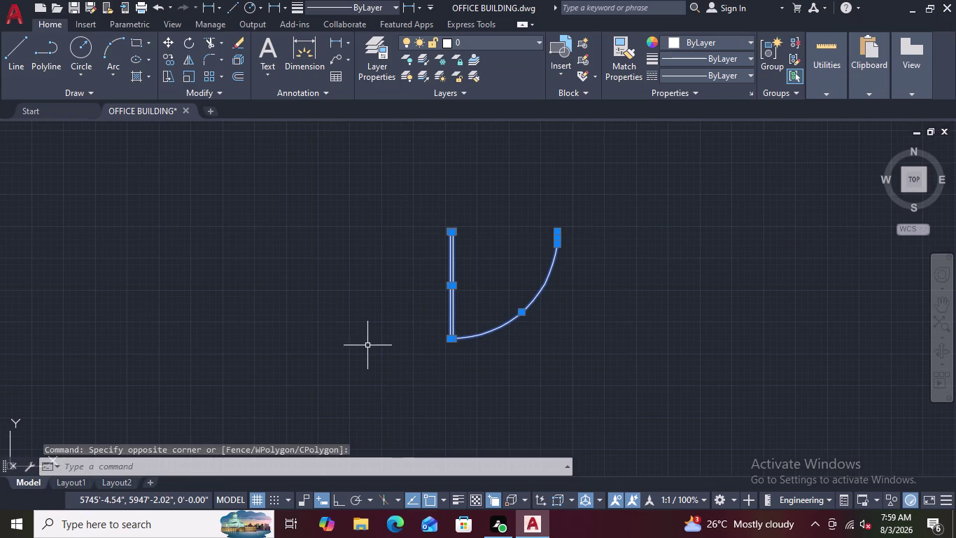
right_click(367, 334)
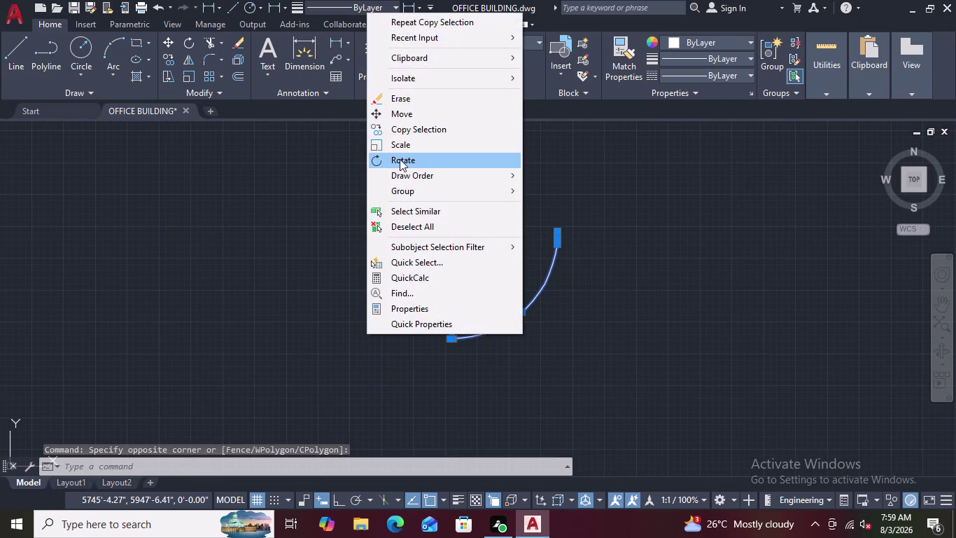
click(400, 159)
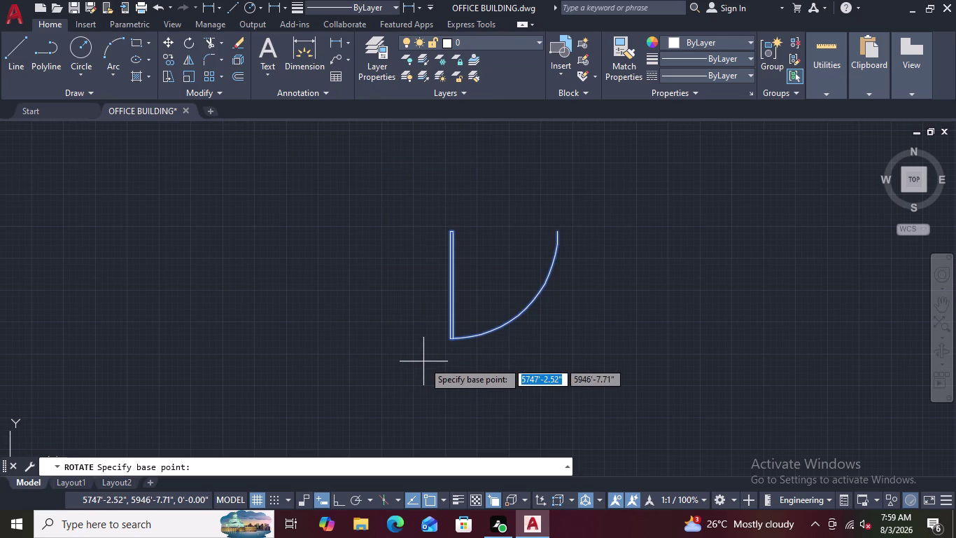
scroll(up, 3)
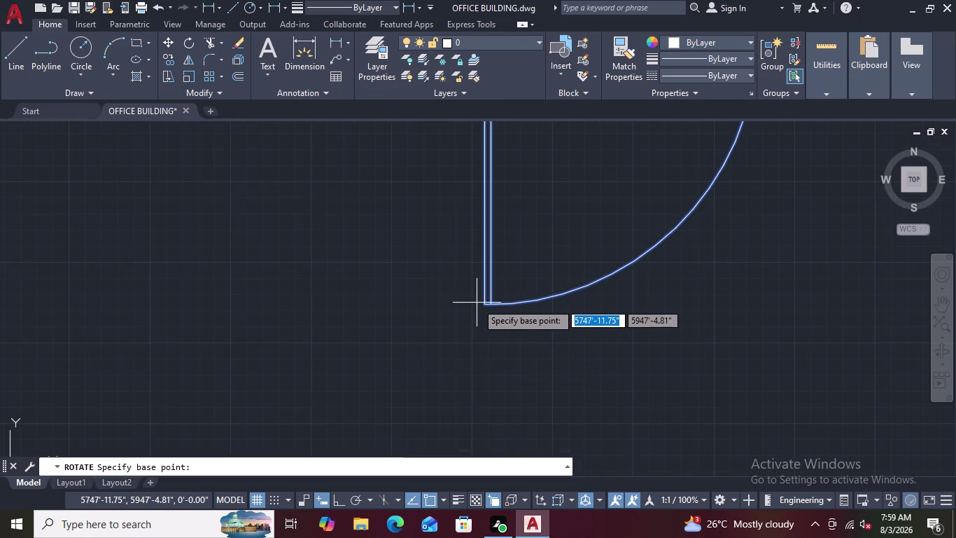
click(485, 305)
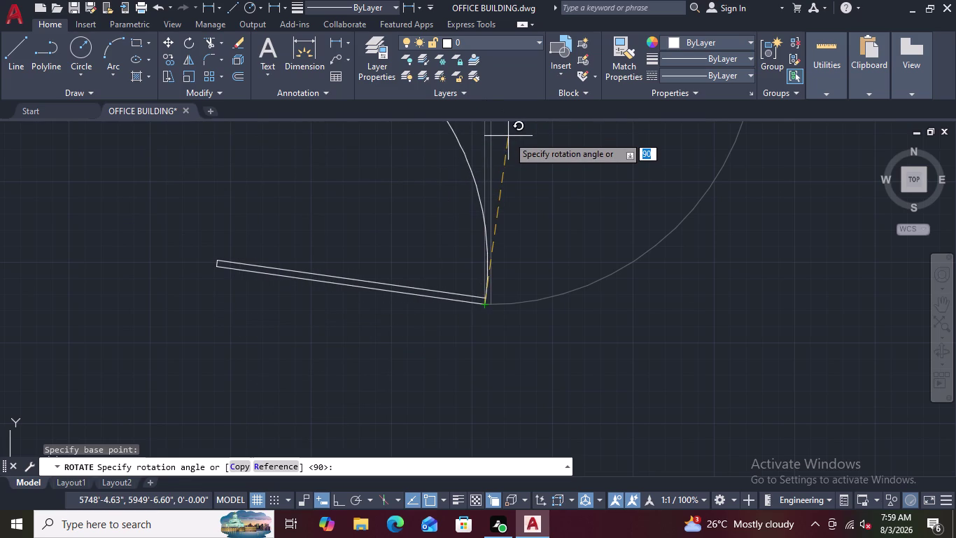
key(F8)
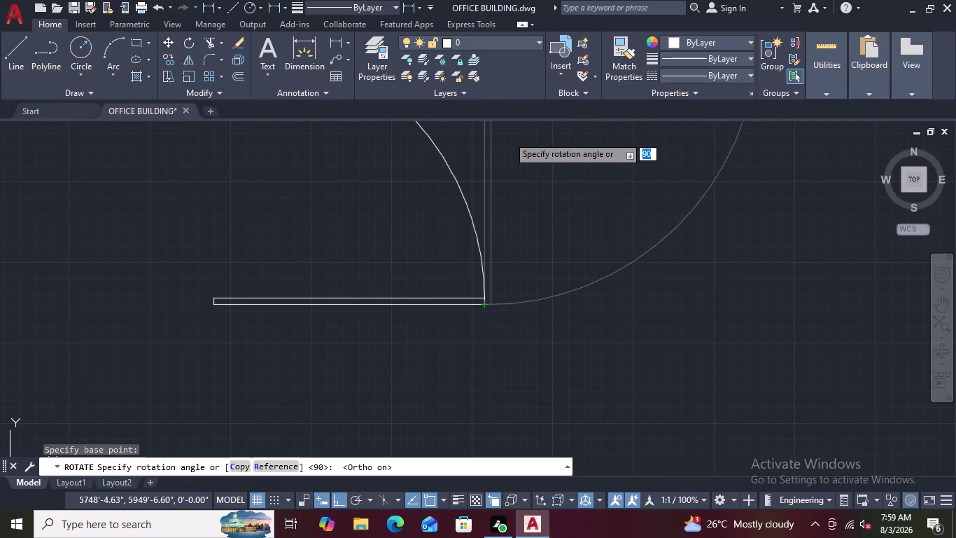
scroll(down, 3)
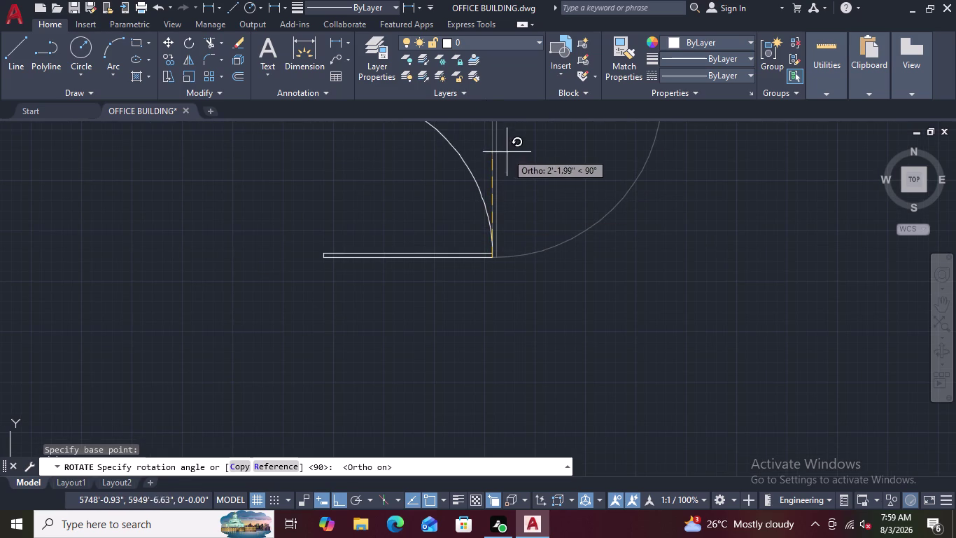
scroll(down, 3)
middle_drag(517, 151, 491, 372)
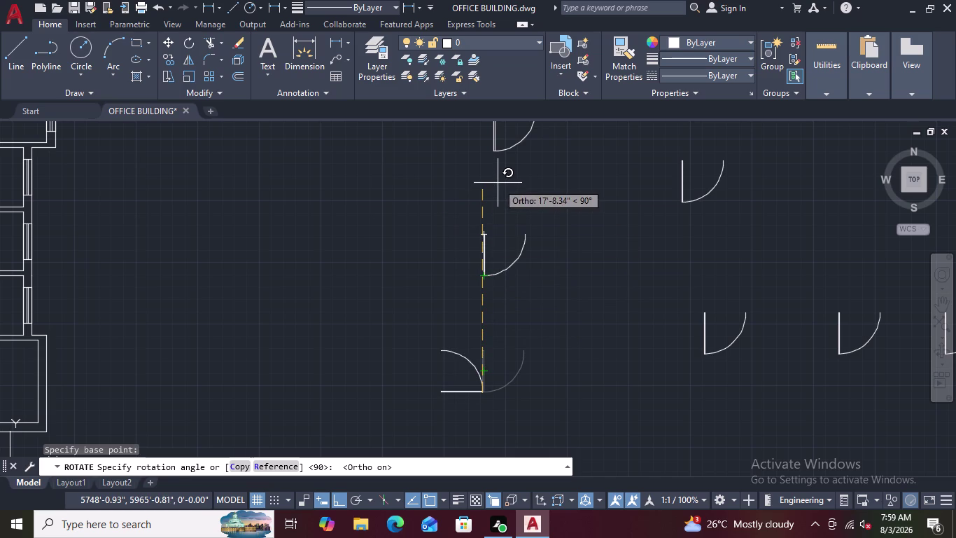
click(477, 292)
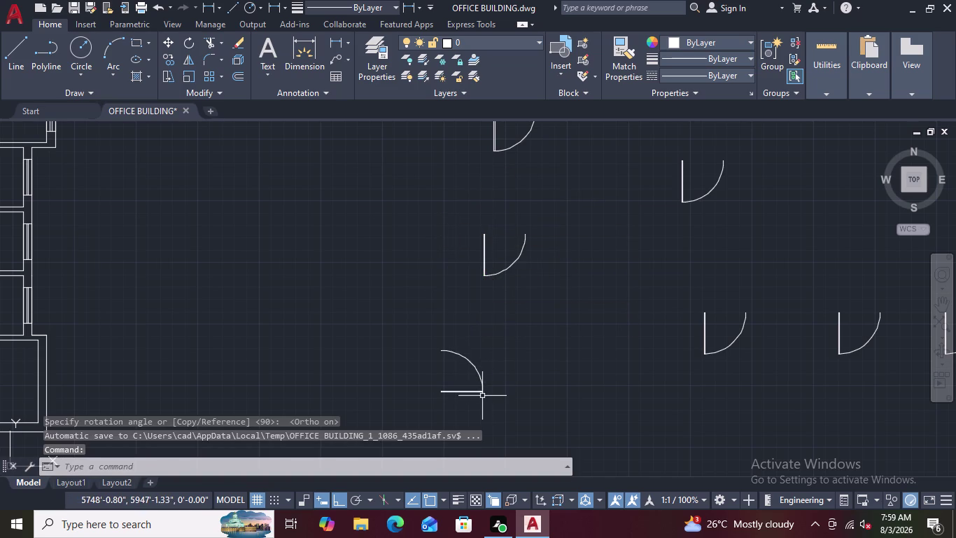
scroll(down, 3)
middle_drag(497, 413, 521, 301)
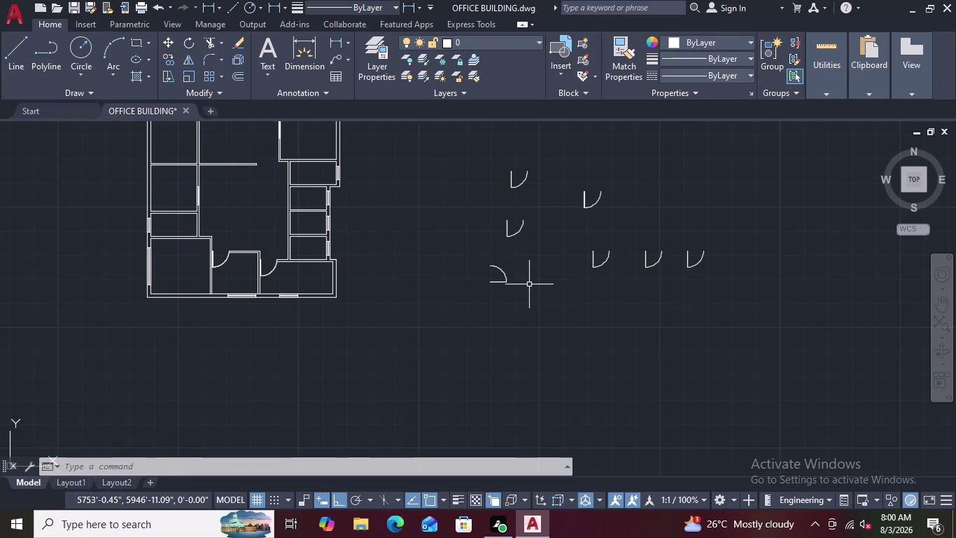
scroll(up, 3)
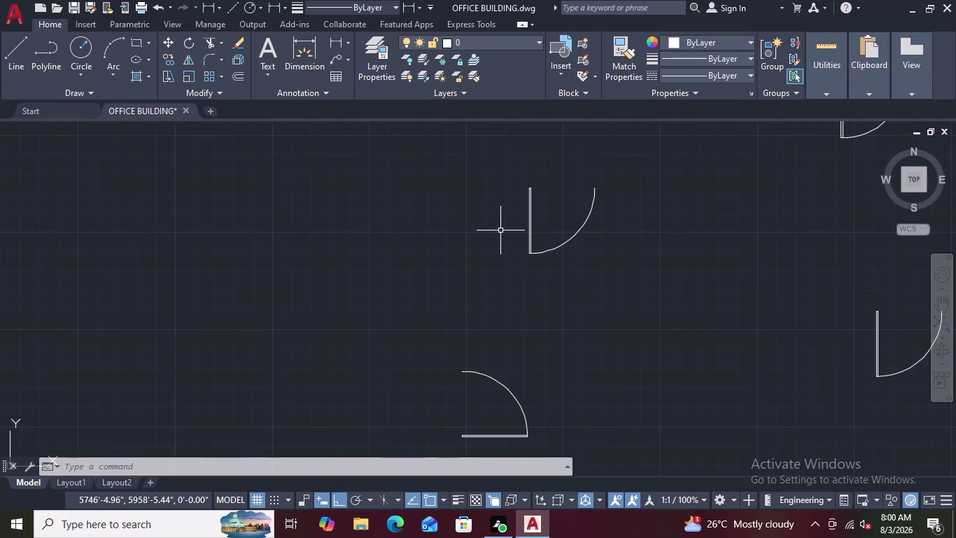
Rotate a second spare door symbol 90° about its hinge corner.
click(651, 177)
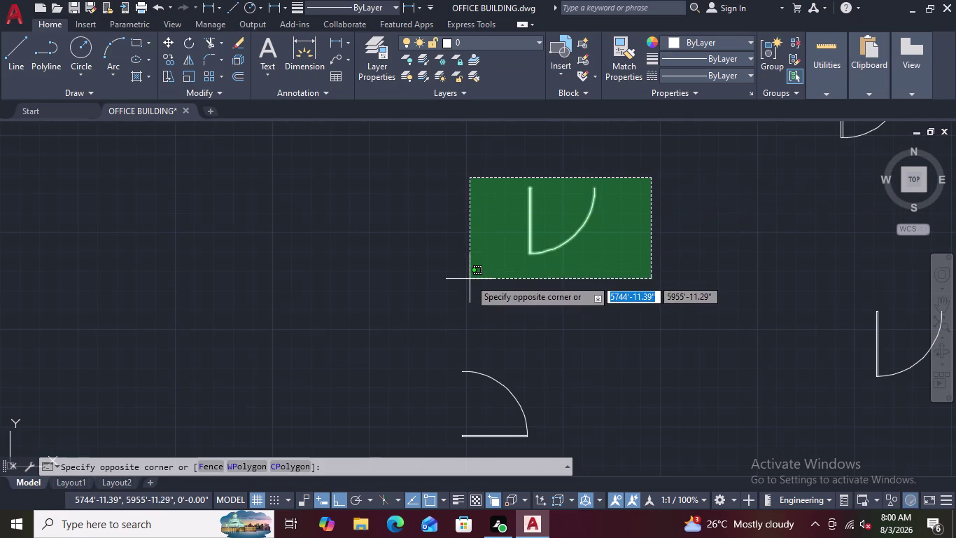
click(470, 279)
right_click(622, 273)
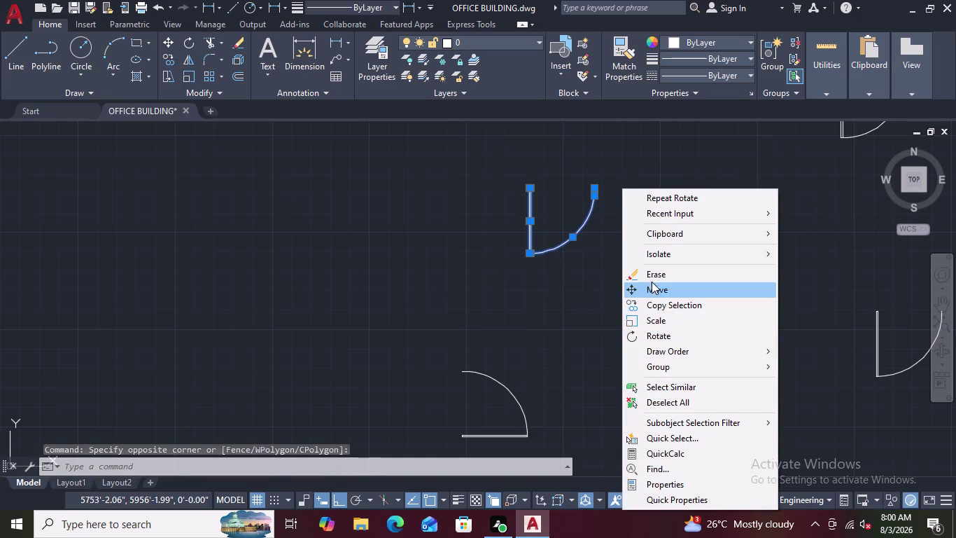
click(651, 332)
scroll(up, 3)
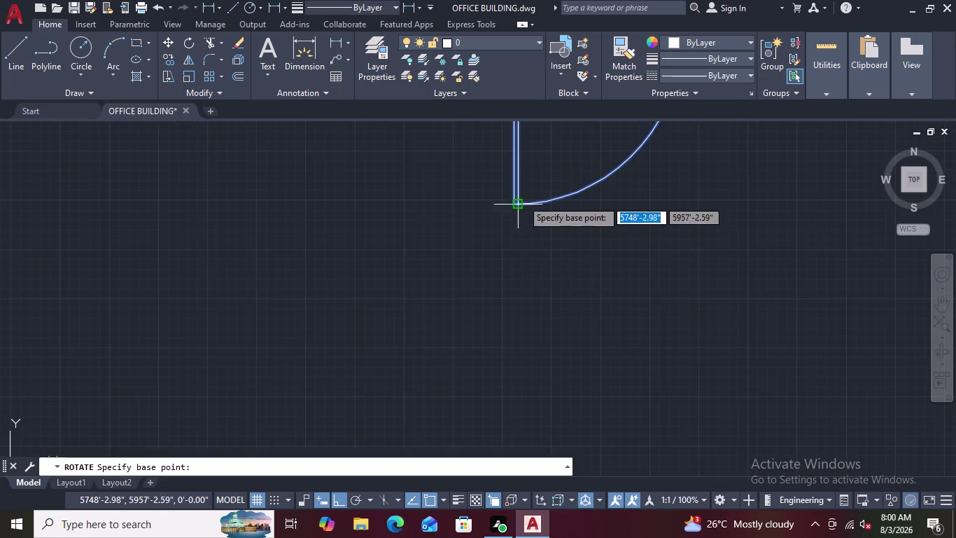
scroll(up, 3)
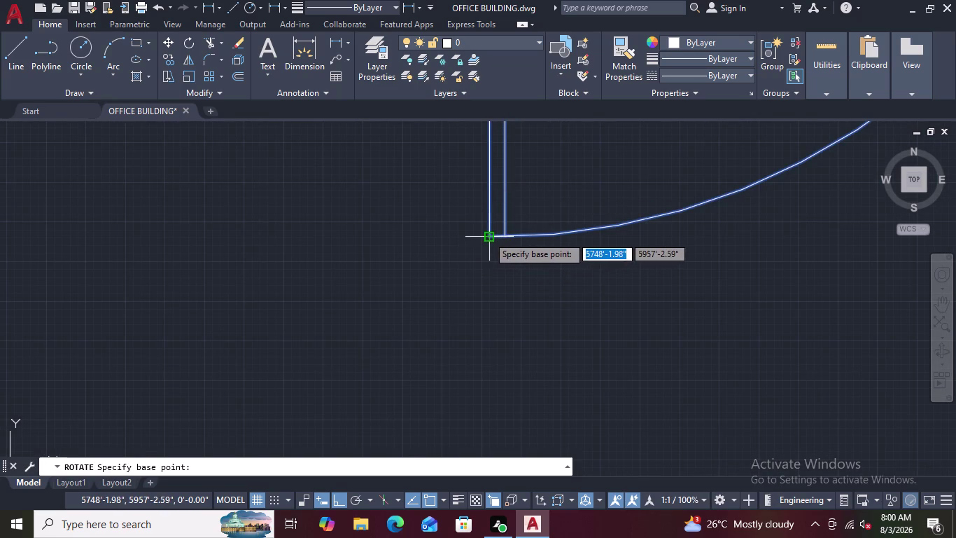
click(488, 236)
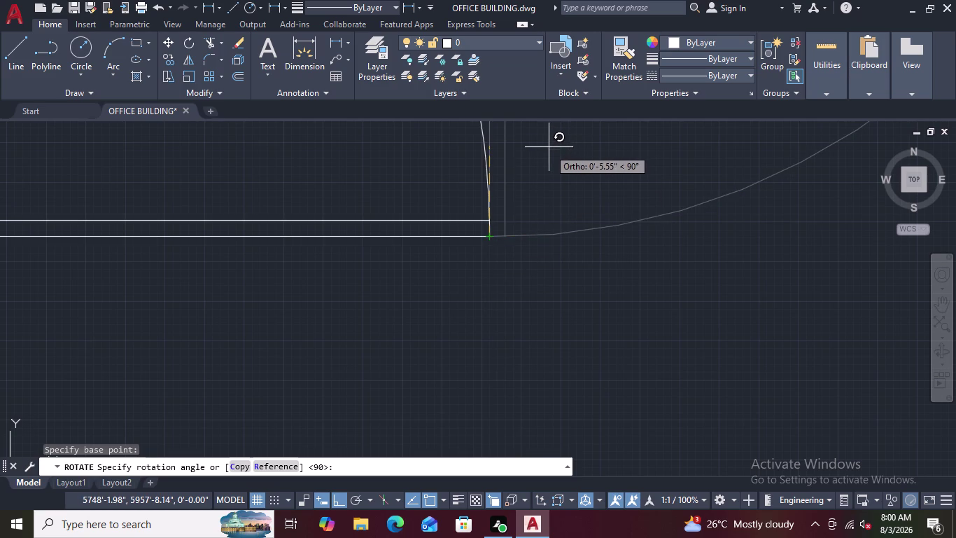
click(549, 135)
scroll(down, 3)
scroll(up, 3)
scroll(down, 3)
scroll(down, 3)
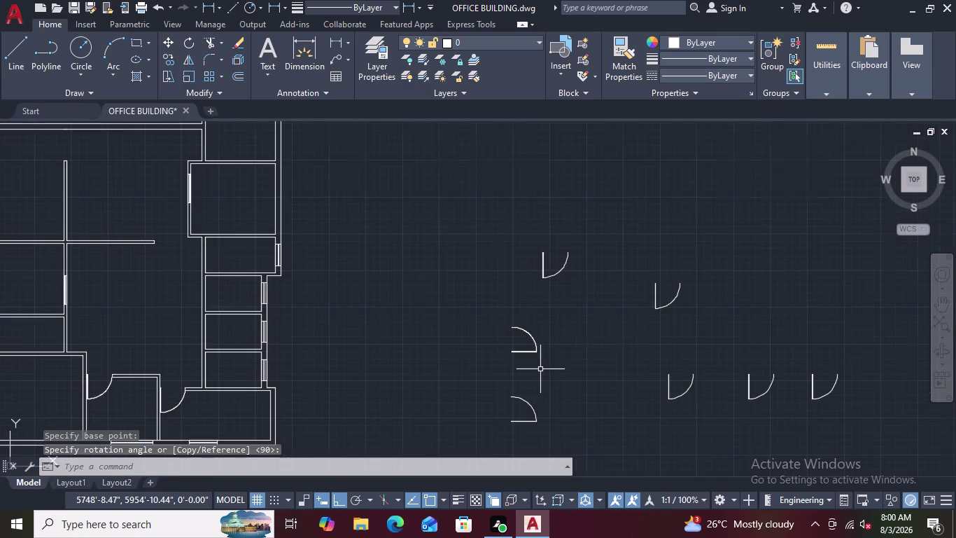
scroll(down, 3)
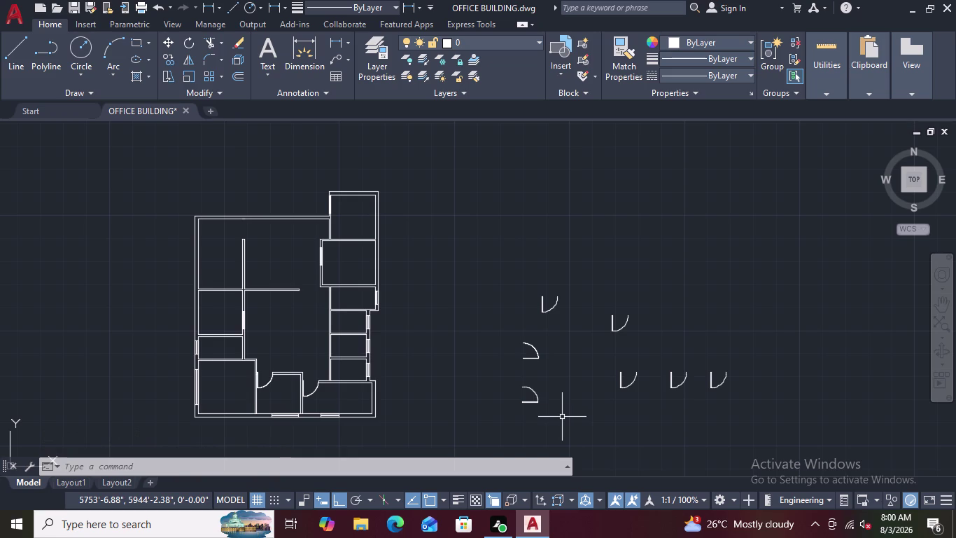
scroll(up, 3)
scroll(up, 3)
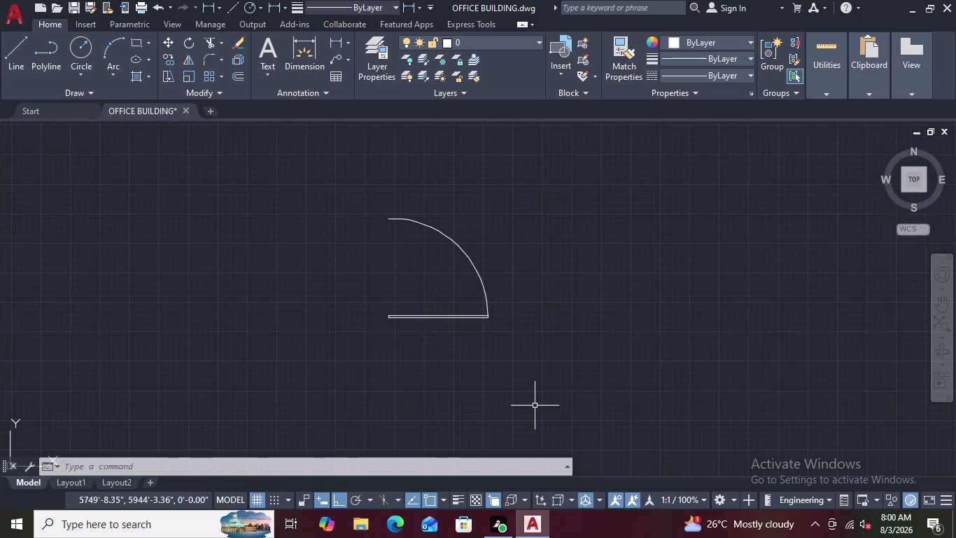
scroll(down, 3)
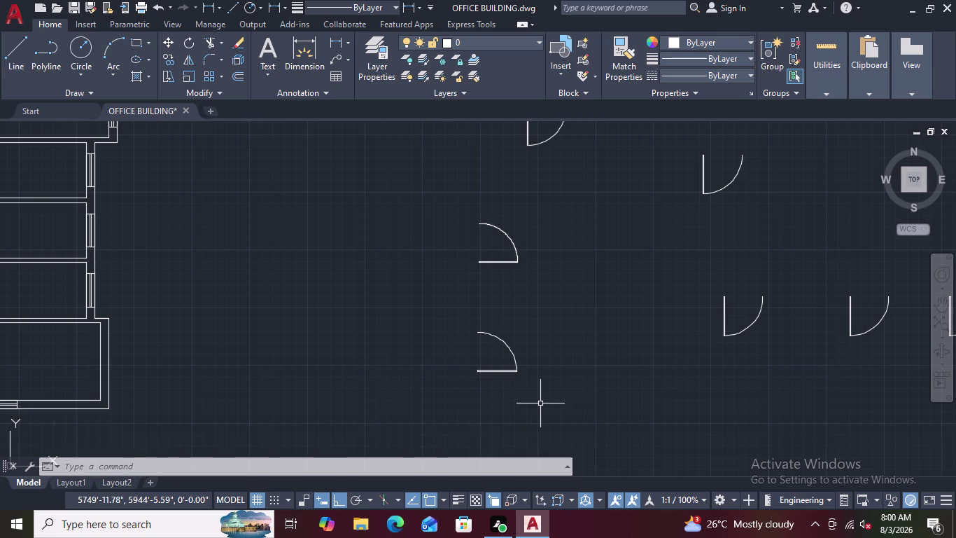
scroll(up, 3)
scroll(down, 3)
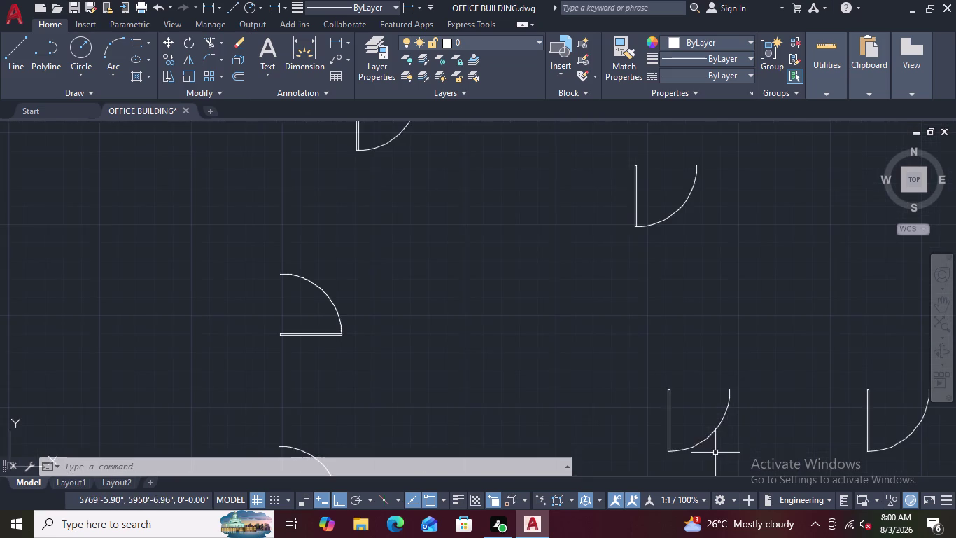
middle_drag(715, 428, 718, 316)
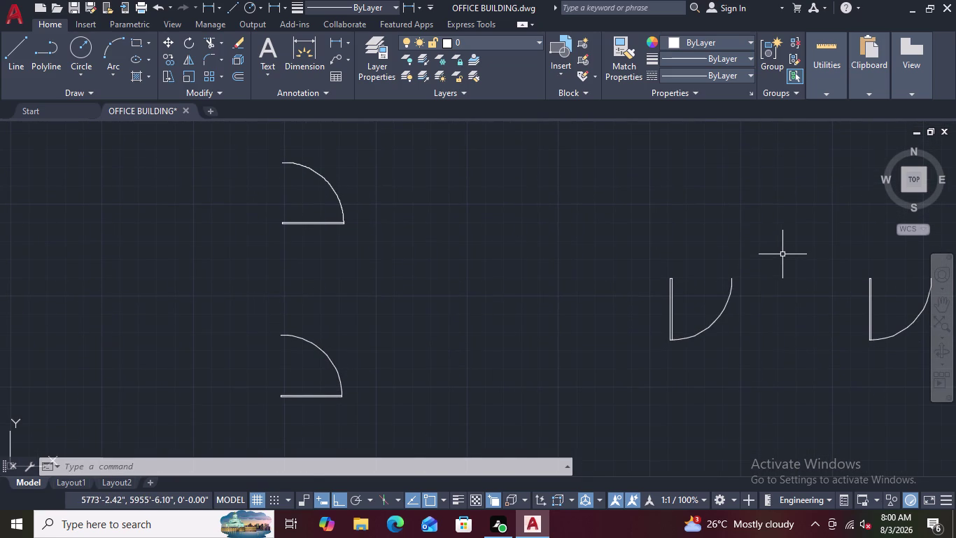
Rotate the U-shaped door 90° about the top of its leaf, leaf now horizontal.
click(782, 254)
click(629, 375)
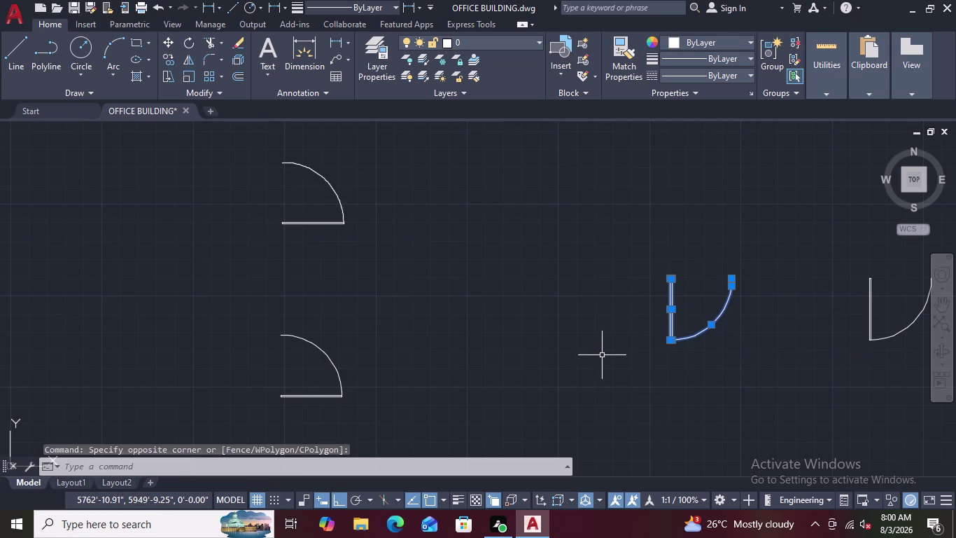
right_click(602, 355)
click(644, 179)
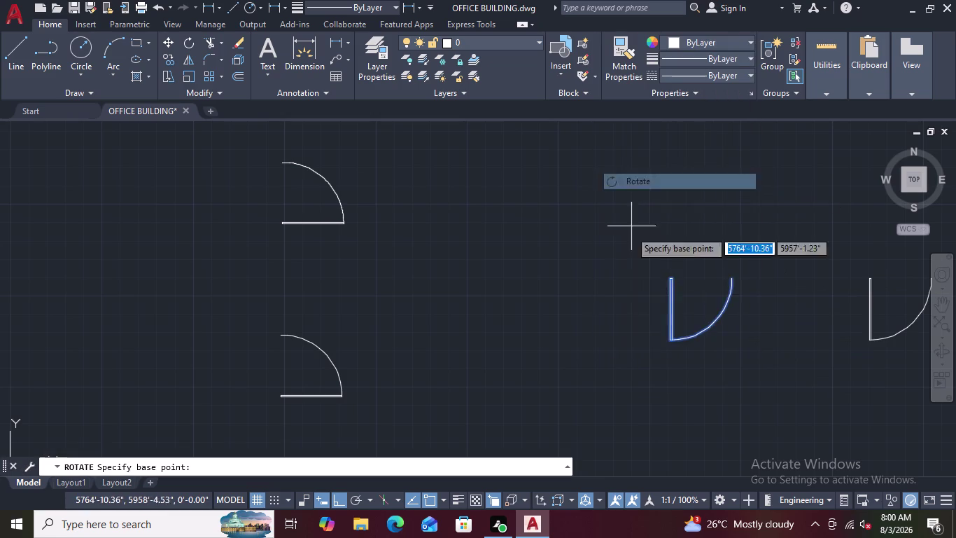
scroll(up, 3)
scroll(down, 3)
scroll(up, 3)
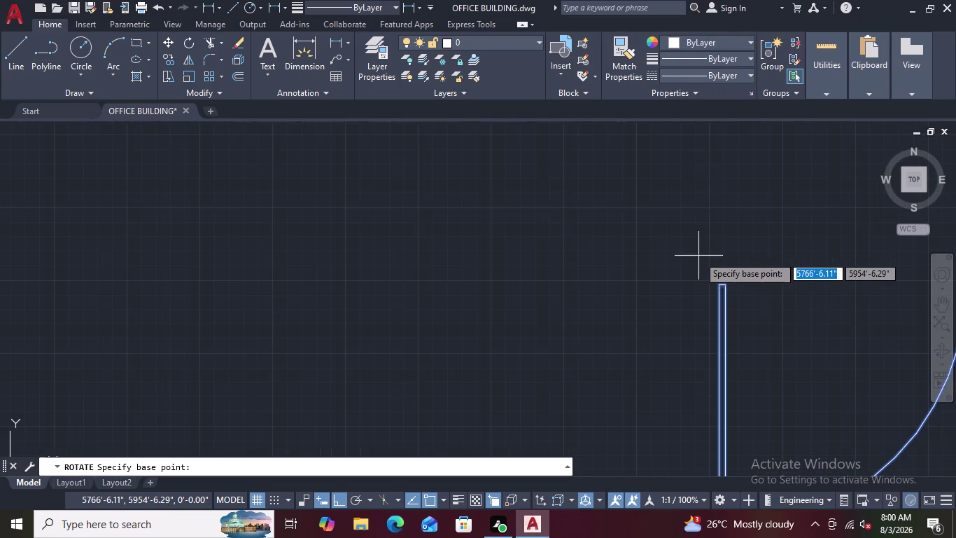
click(720, 286)
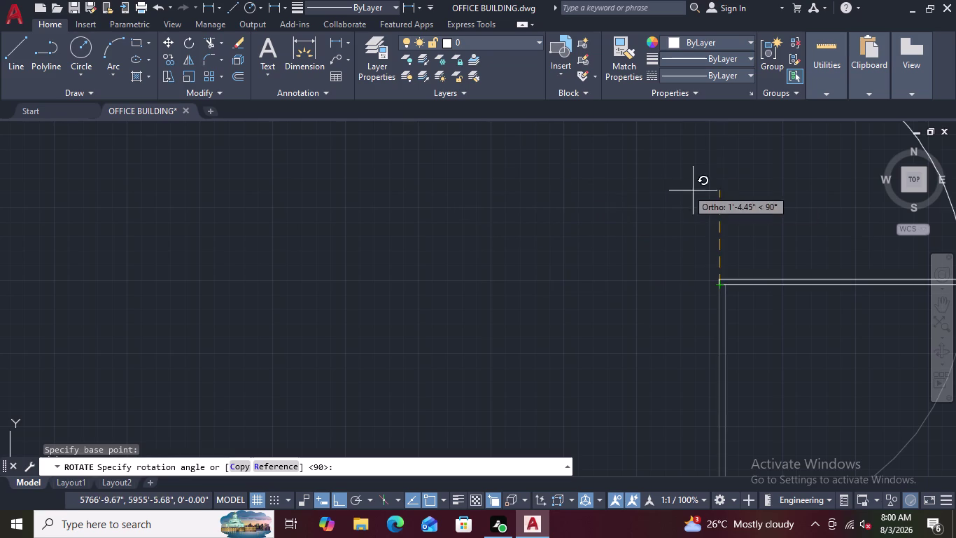
click(748, 203)
scroll(down, 3)
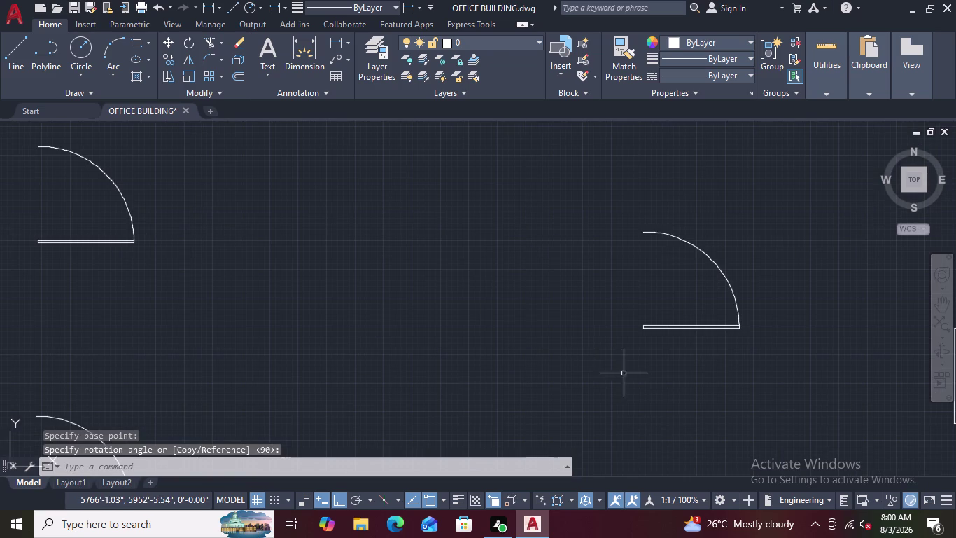
scroll(down, 3)
scroll(up, 3)
scroll(down, 3)
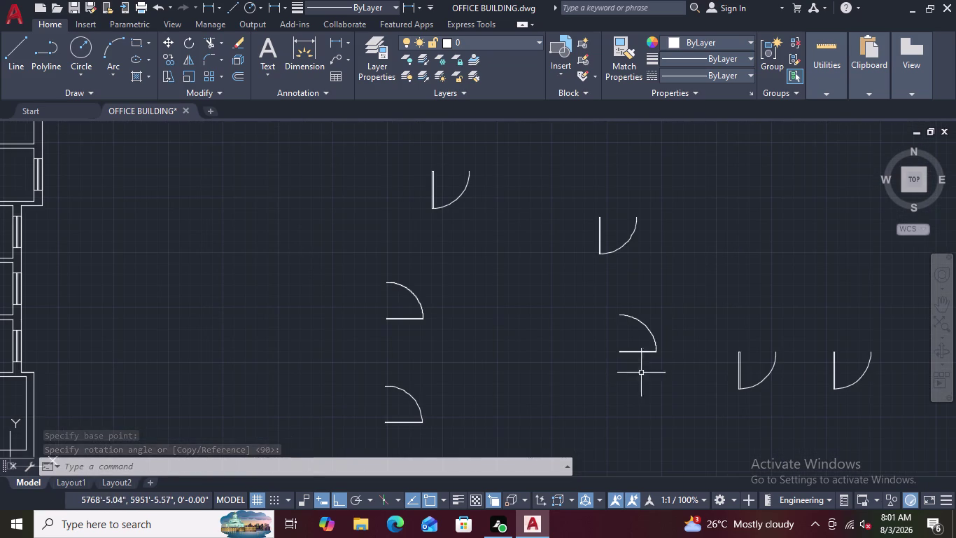
drag(732, 283, 594, 397)
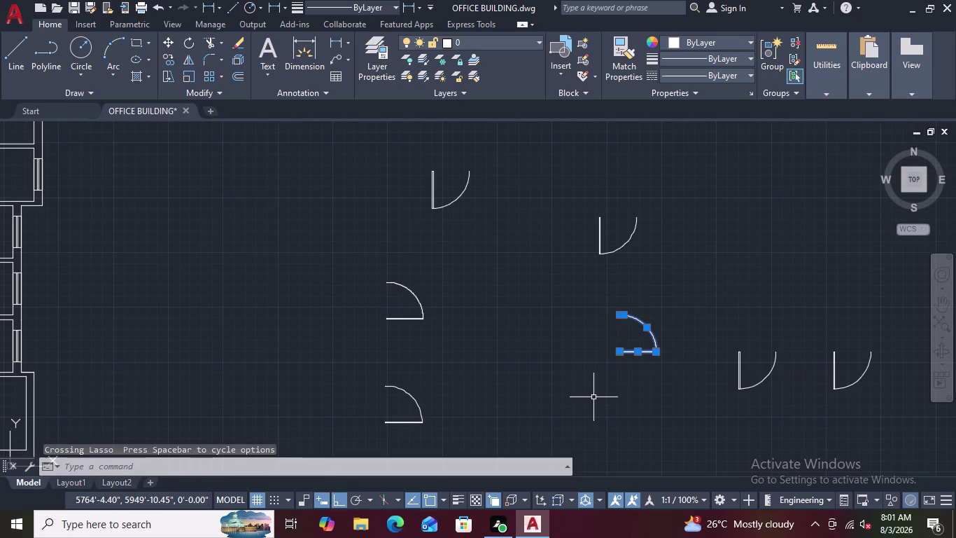
Rotate the same door again about its leaf end corner so the leaf lies along the top.
right_click(594, 397)
click(623, 219)
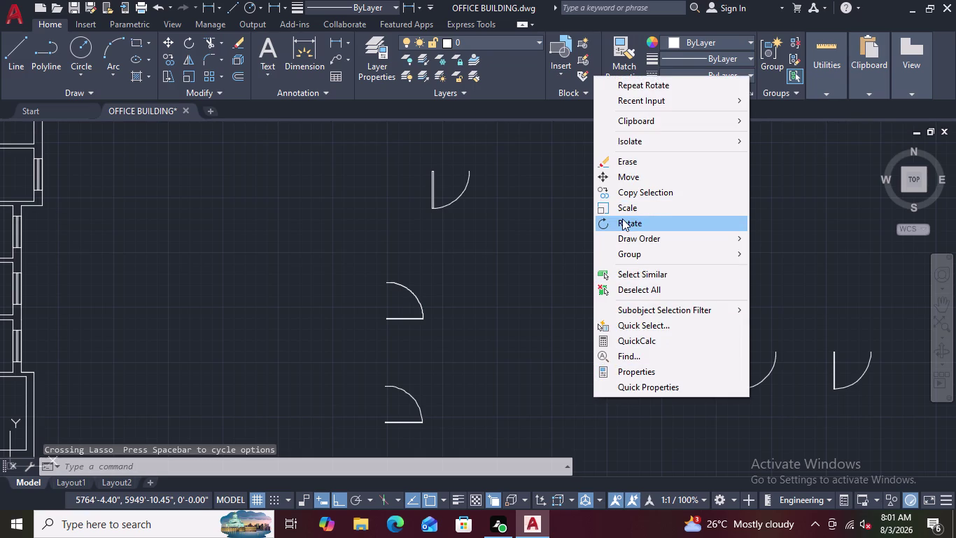
scroll(up, 3)
scroll(up, 3)
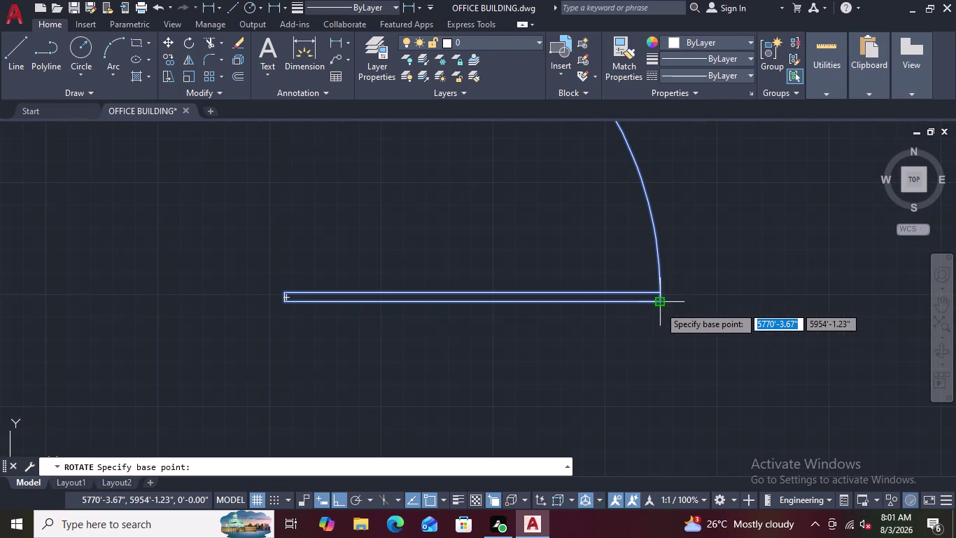
click(661, 291)
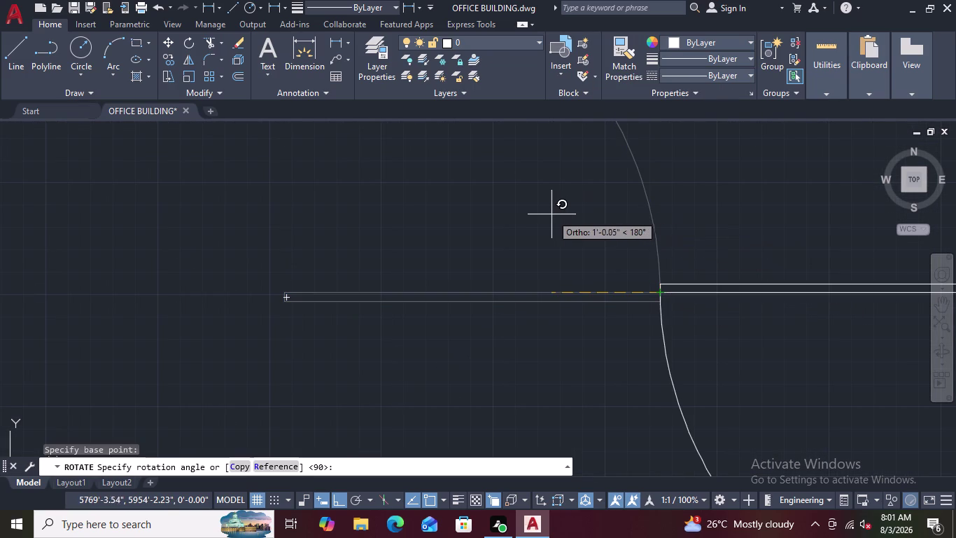
click(534, 214)
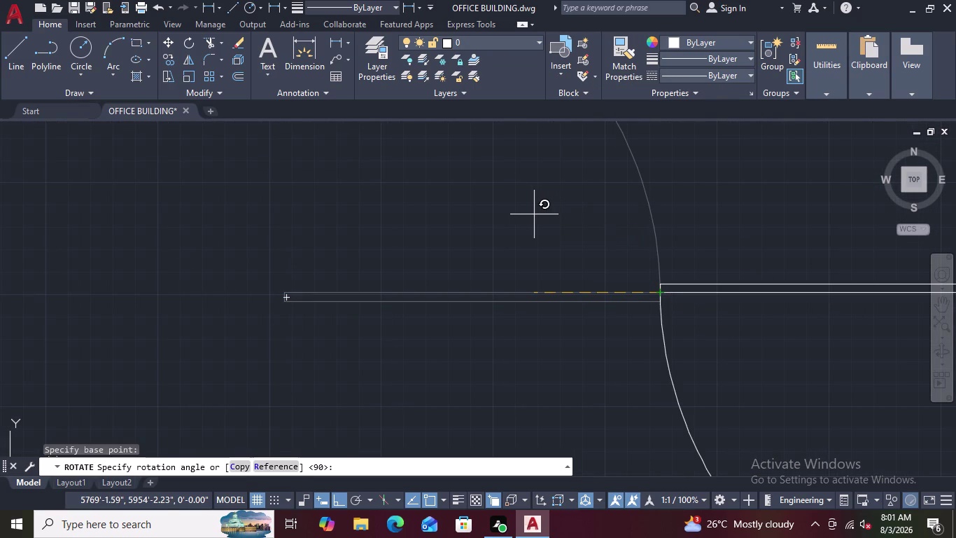
scroll(down, 3)
scroll(down, 3)
middle_drag(500, 360, 519, 306)
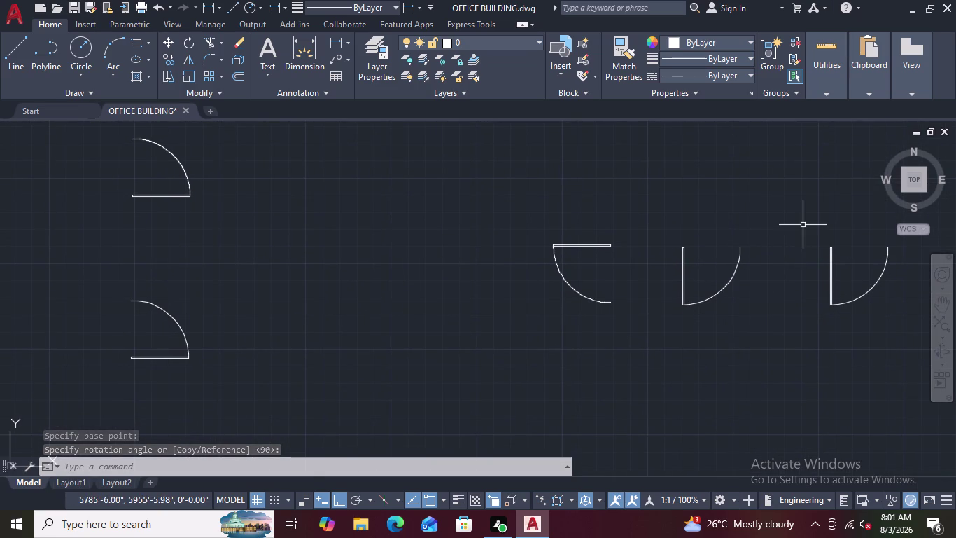
click(802, 225)
Rotate the next U-shaped door 180° about the bottom corner of its leaf.
click(651, 319)
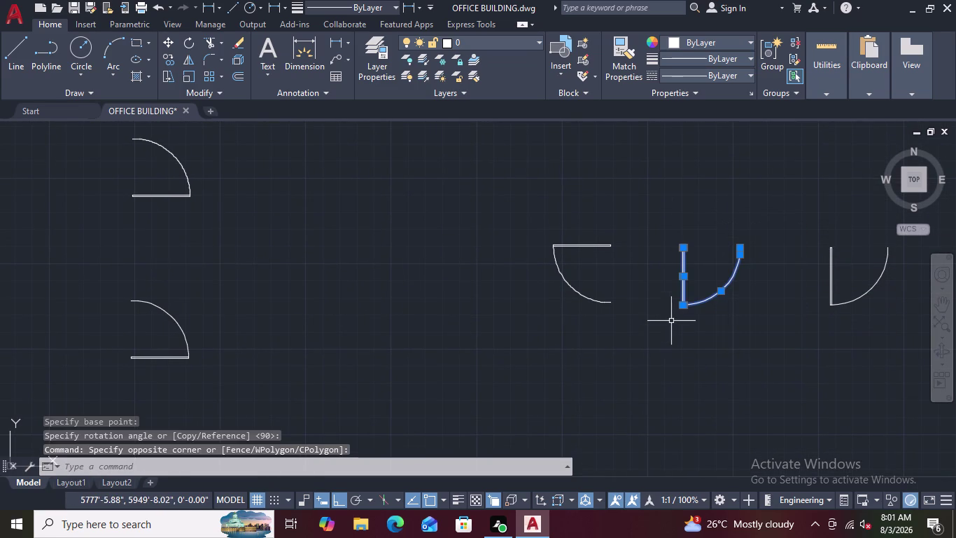
scroll(up, 3)
right_click(671, 320)
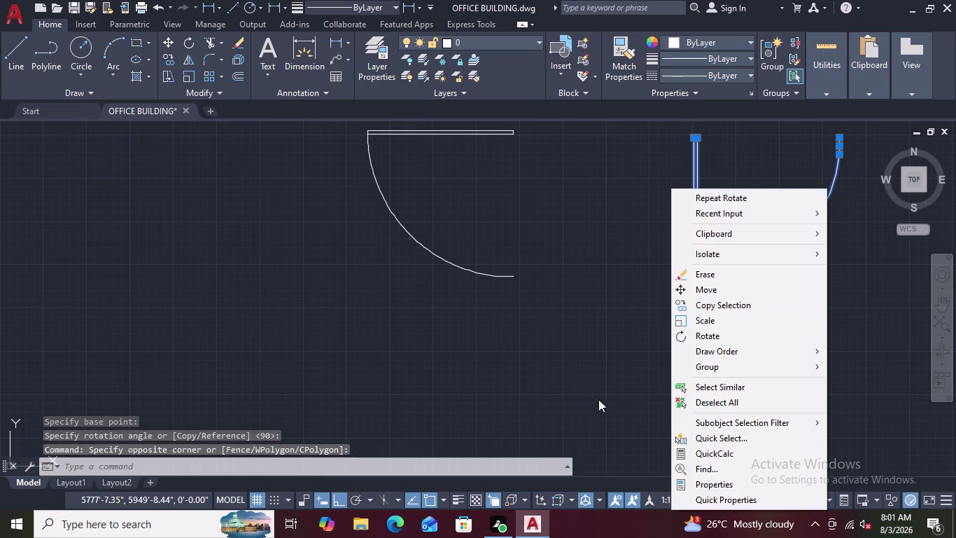
click(701, 329)
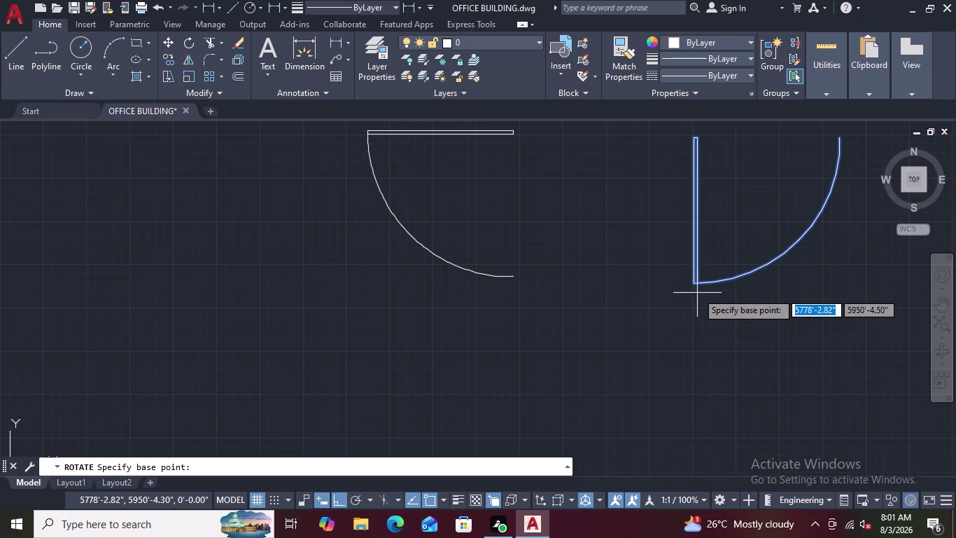
click(691, 285)
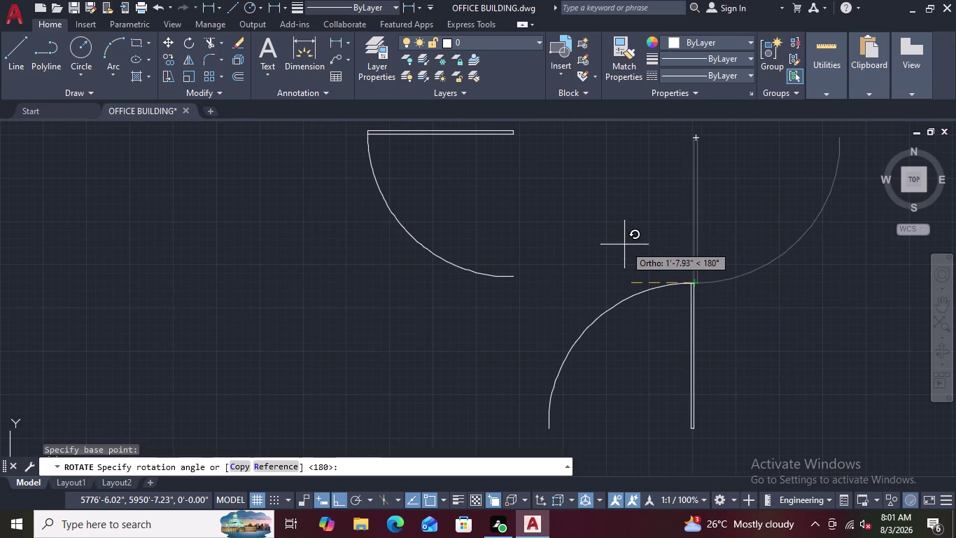
click(660, 373)
scroll(down, 3)
scroll(down, 3)
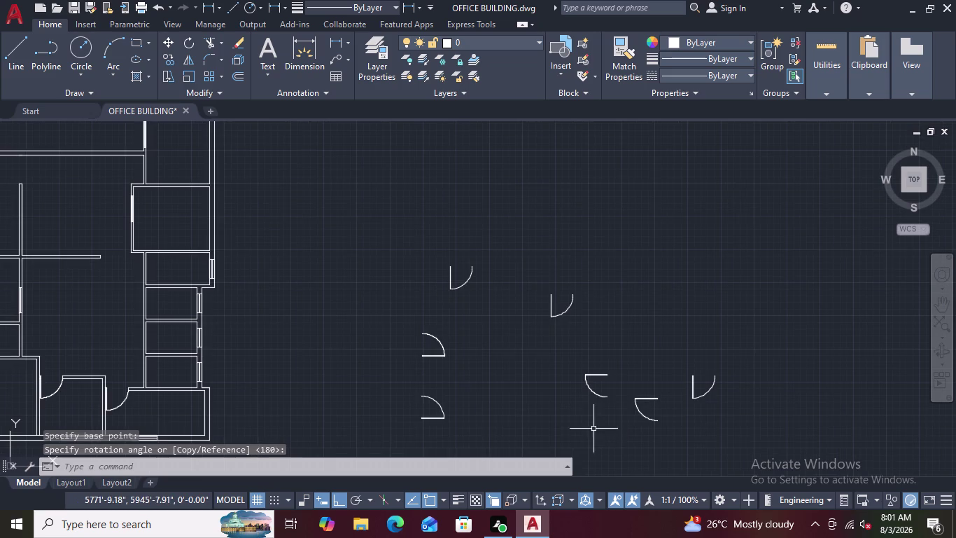
Pan and zoom to center the floor plan and the spare door symbols in view.
middle_drag(558, 399, 631, 268)
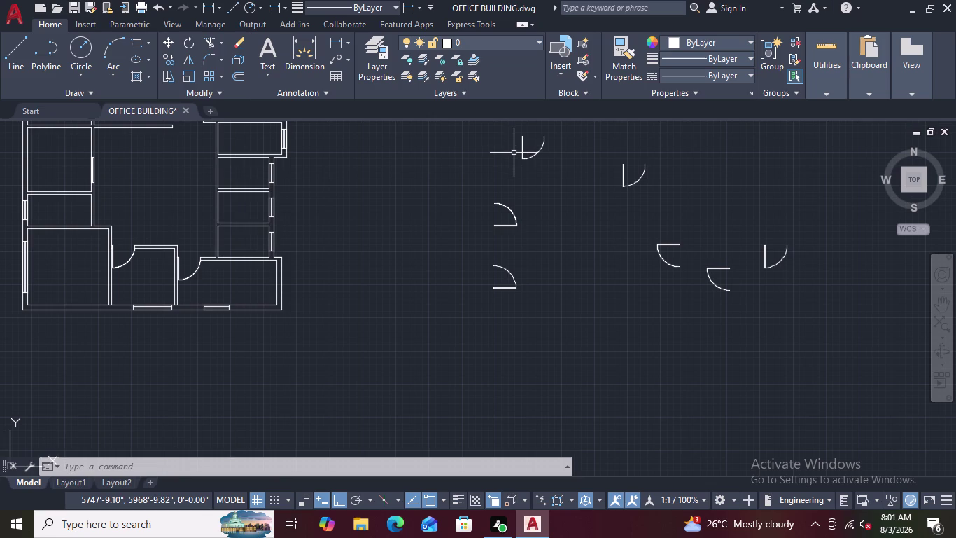
scroll(down, 3)
scroll(down, 3)
middle_drag(495, 189, 499, 189)
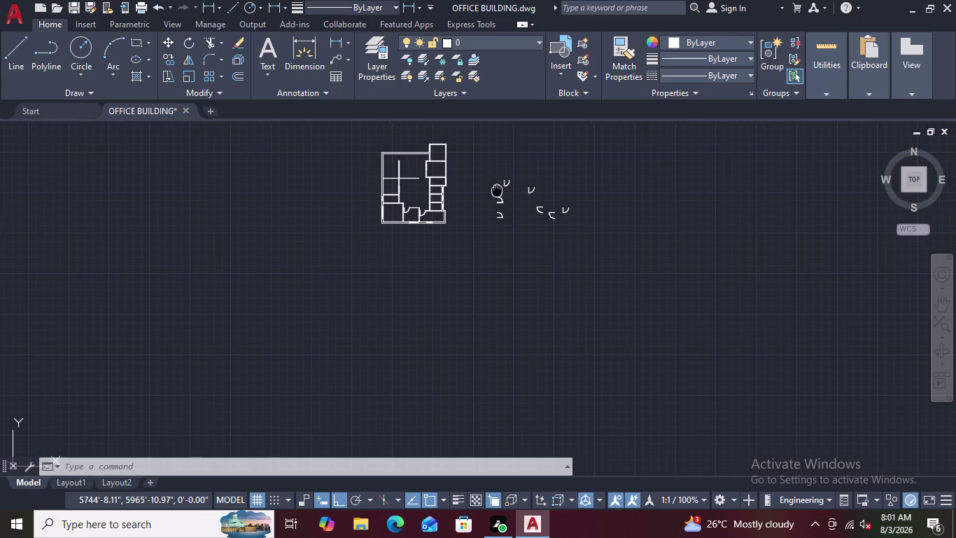
middle_drag(499, 189, 662, 179)
scroll(up, 3)
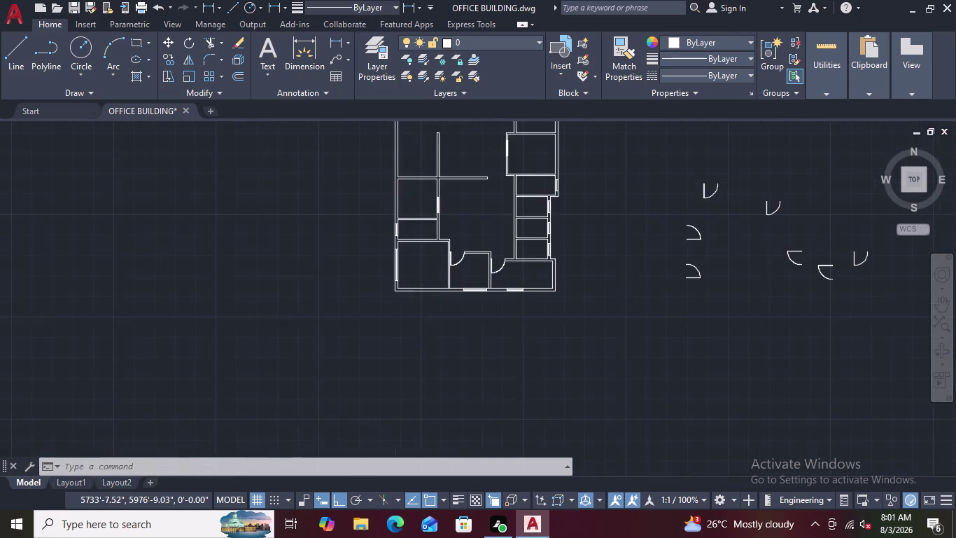
scroll(down, 3)
scroll(up, 3)
scroll(down, 3)
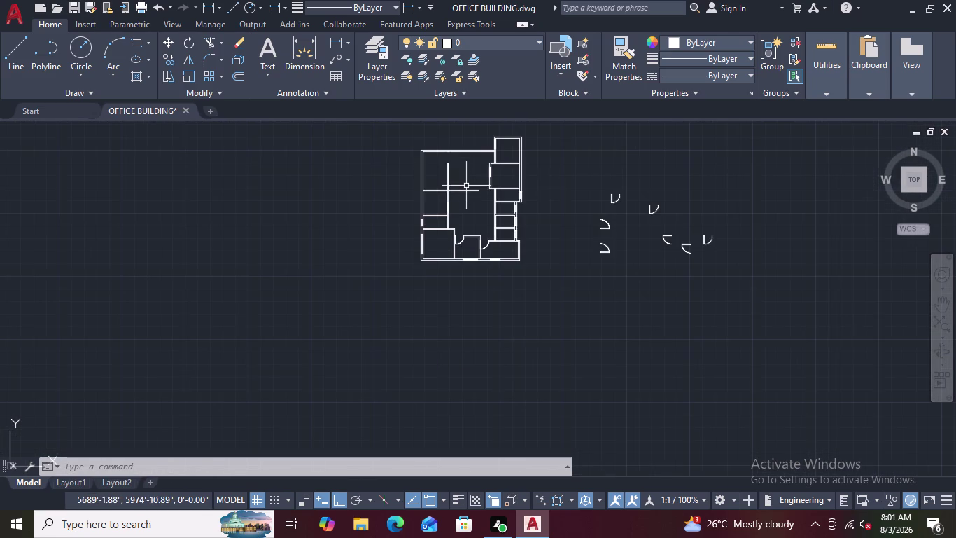
middle_drag(549, 193, 544, 242)
scroll(up, 3)
scroll(up, 3)
scroll(up, 3)
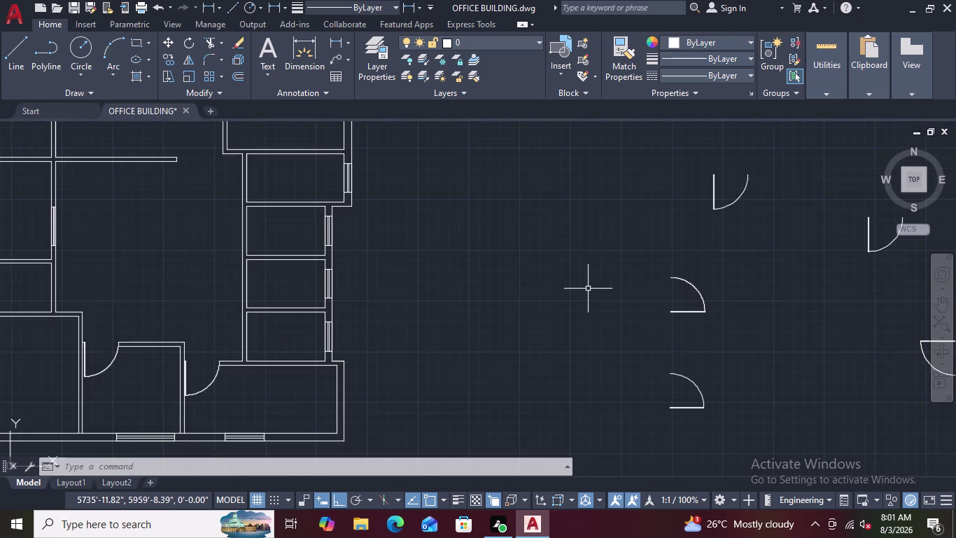
scroll(down, 3)
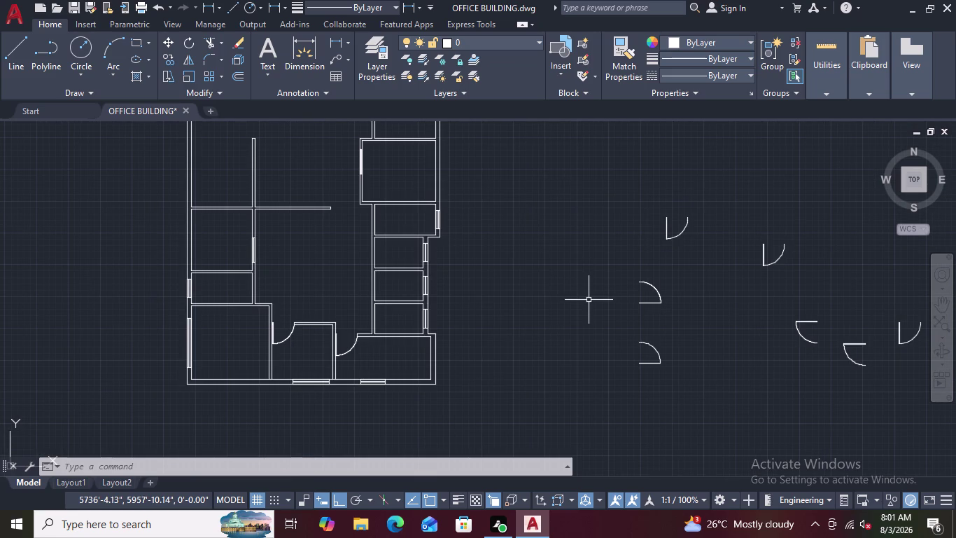
scroll(up, 3)
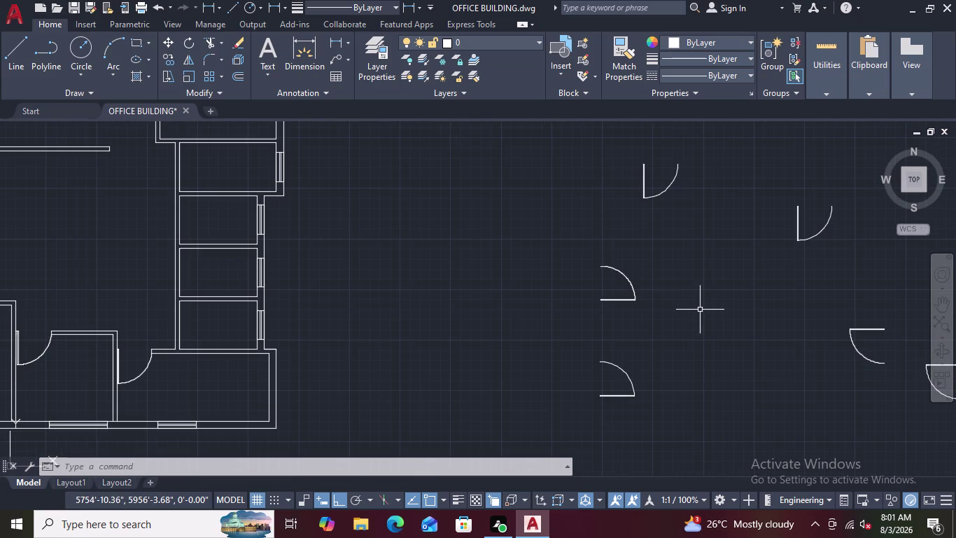
scroll(down, 3)
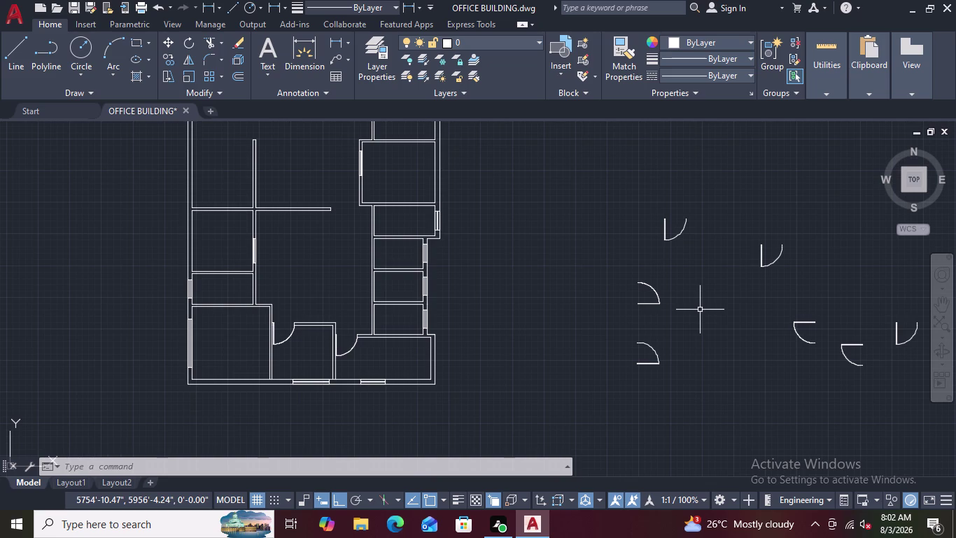
click(709, 269)
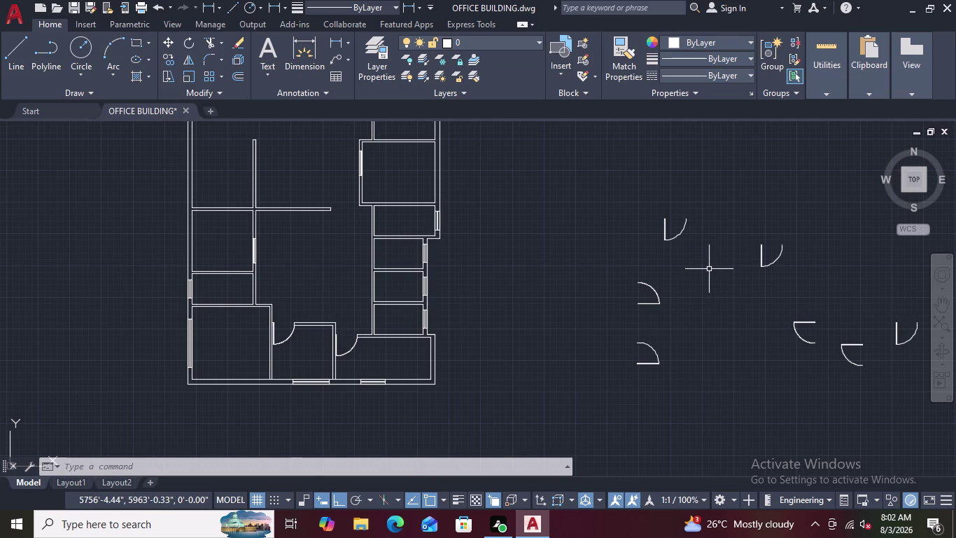
Select the spare quarter-circle door, start Move, and pick its corner as base point.
click(616, 315)
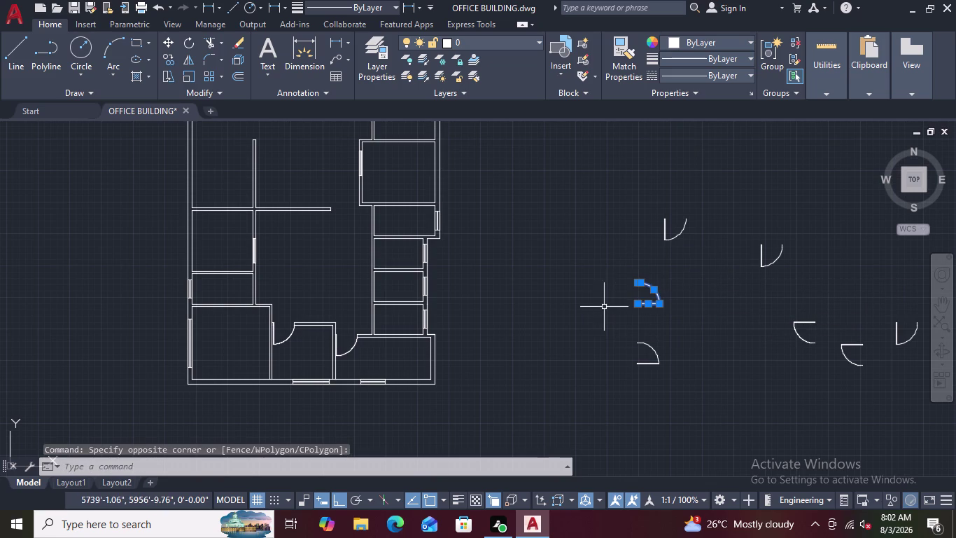
right_click(603, 303)
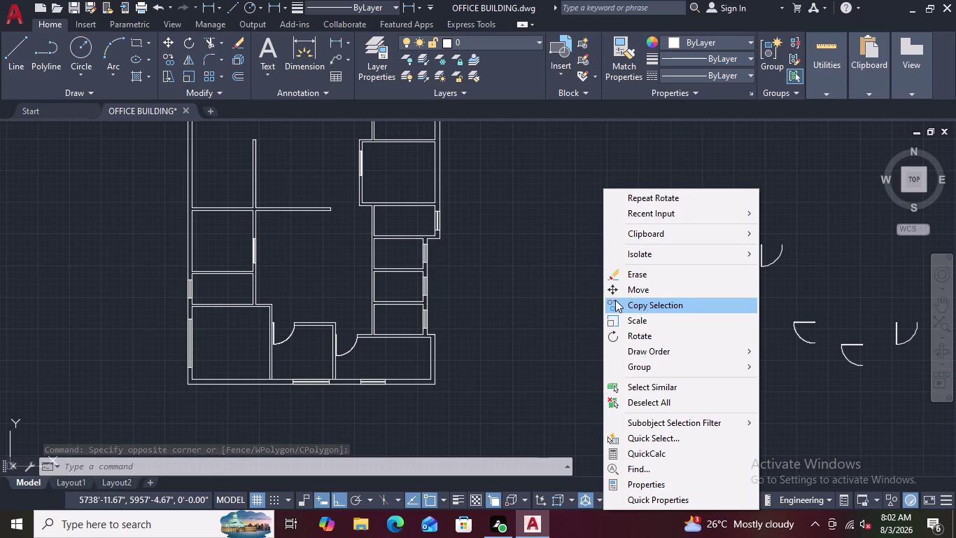
click(637, 286)
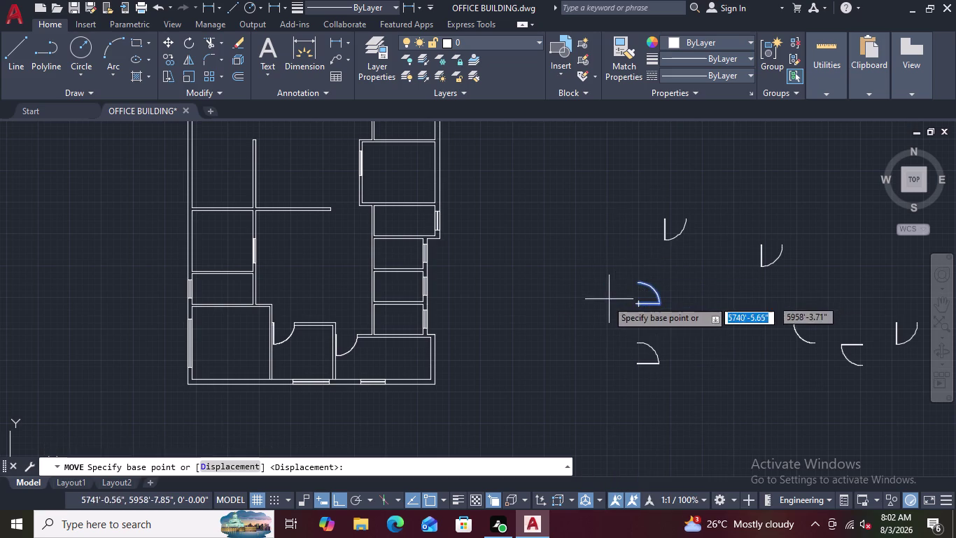
scroll(up, 3)
scroll(up, 3)
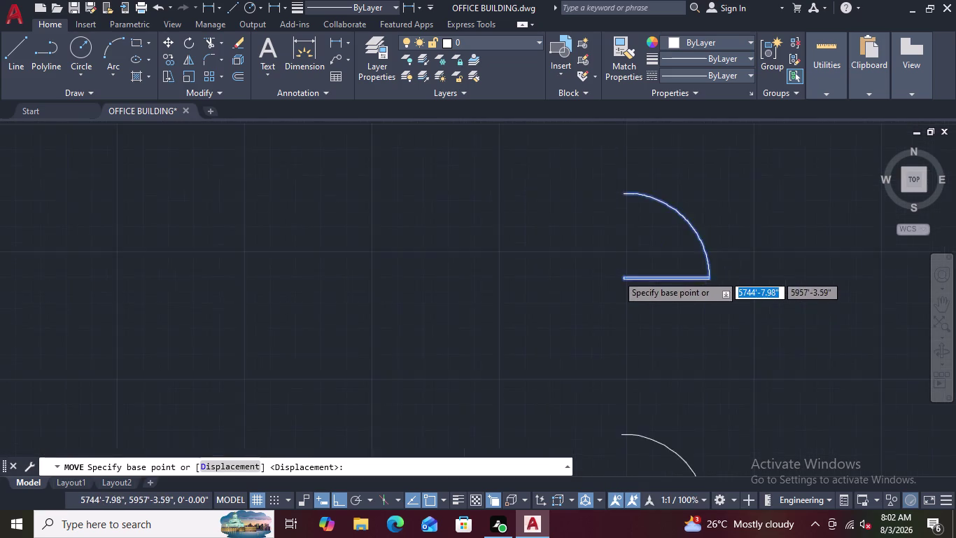
scroll(up, 3)
scroll(up, 3)
scroll(up, 3)
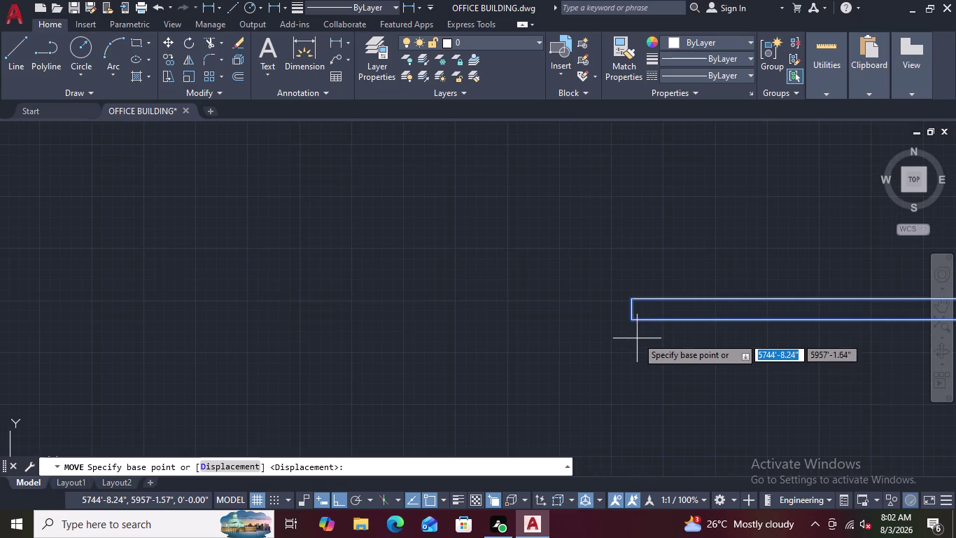
click(631, 319)
Turn Ortho off and snap the door to the wall opening's corner endpoint.
scroll(down, 3)
scroll(down, 3)
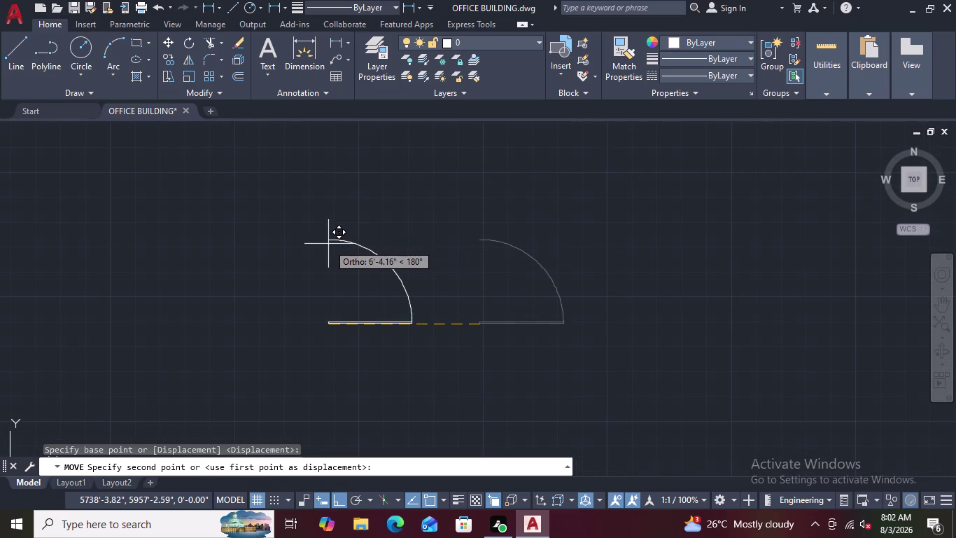
key(F8)
scroll(down, 3)
middle_drag(282, 259, 556, 309)
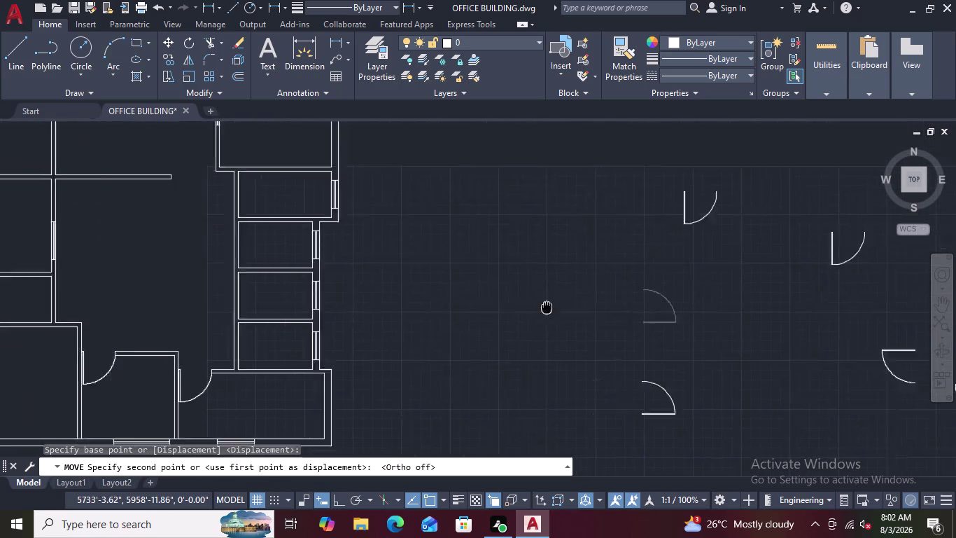
middle_drag(555, 309, 642, 314)
scroll(down, 3)
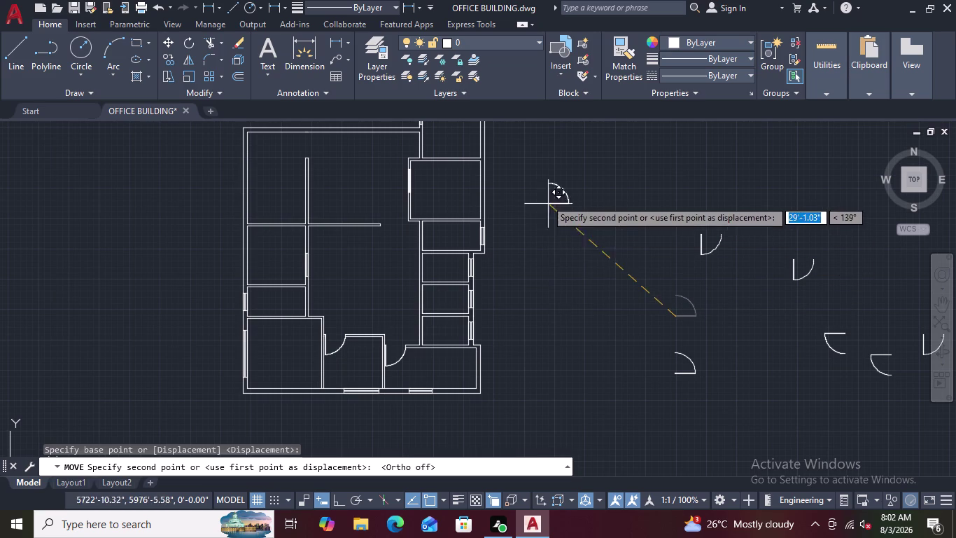
middle_drag(523, 177, 530, 359)
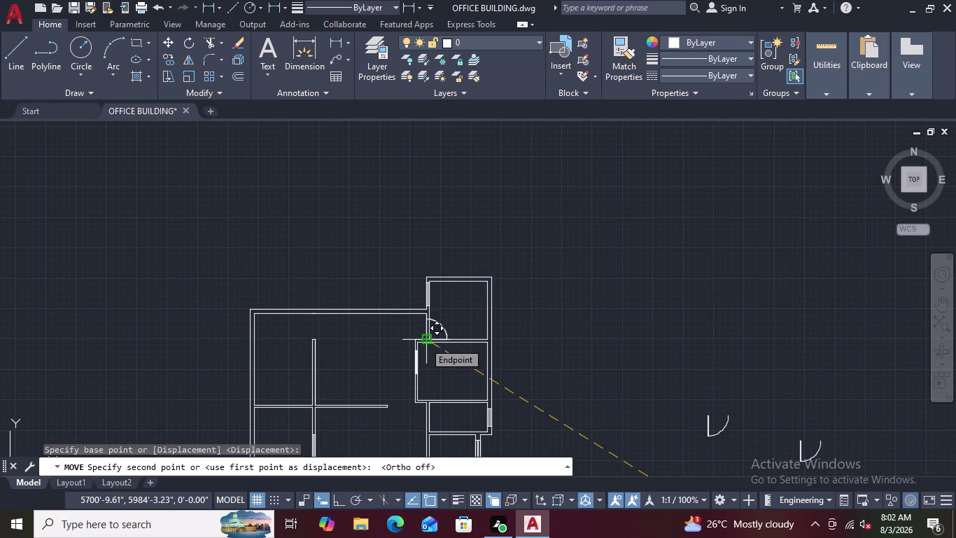
scroll(up, 3)
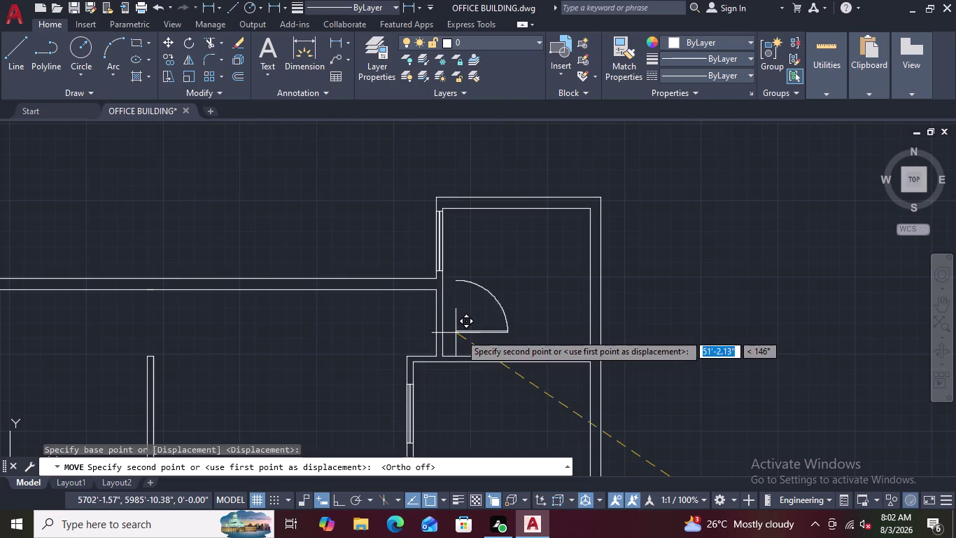
scroll(up, 3)
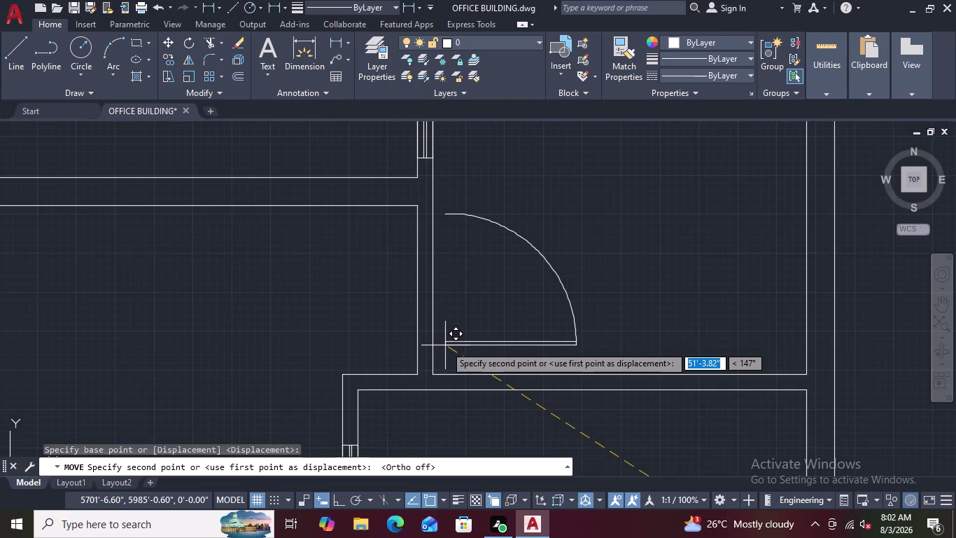
middle_drag(449, 340, 495, 222)
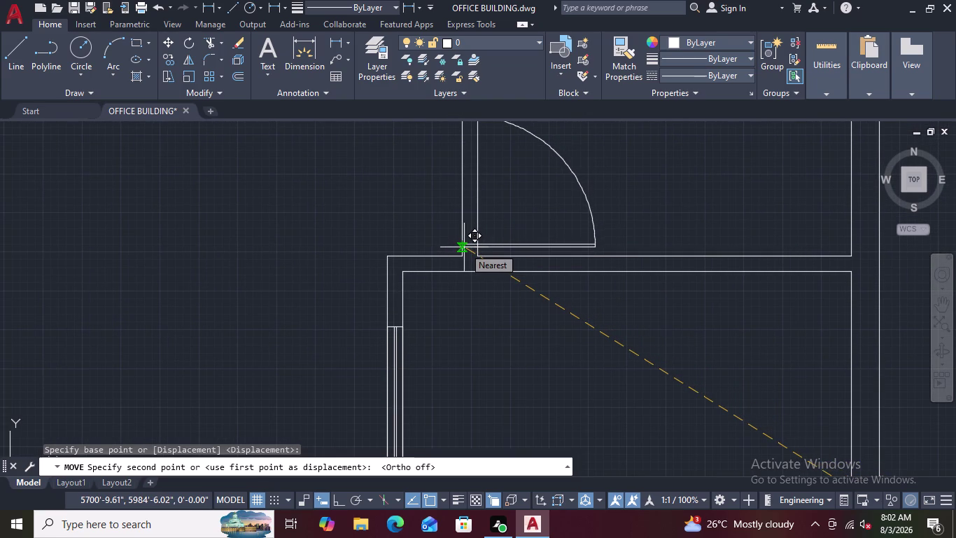
scroll(up, 3)
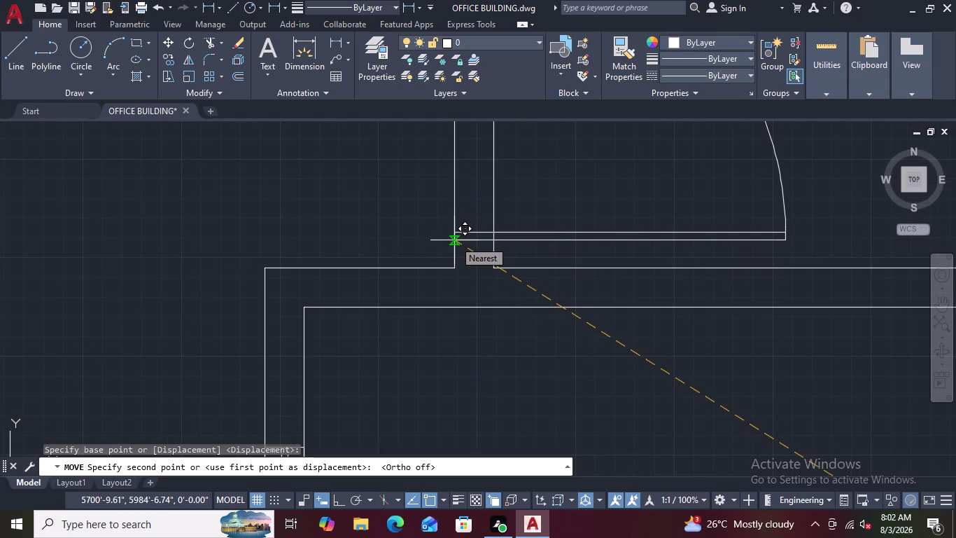
scroll(down, 3)
scroll(down, 3)
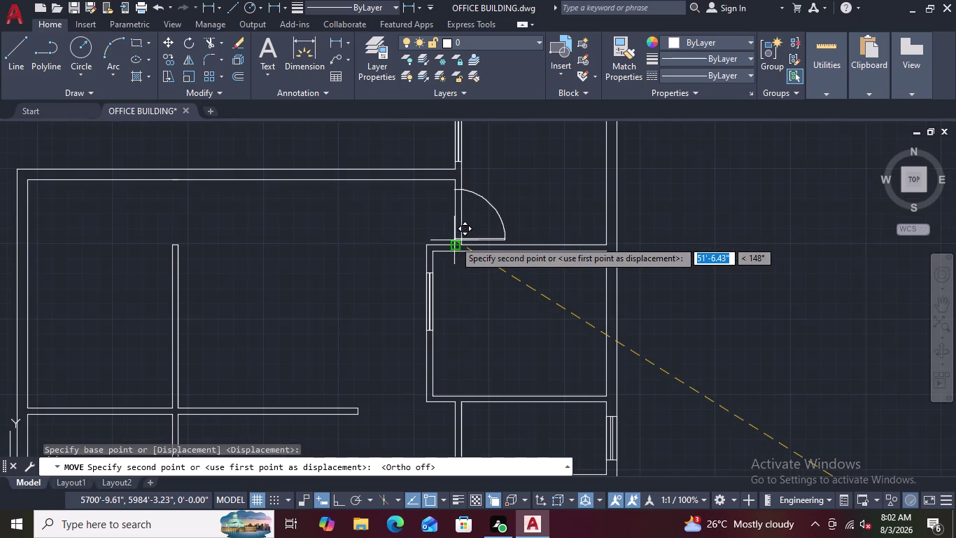
scroll(up, 3)
scroll(up, 3)
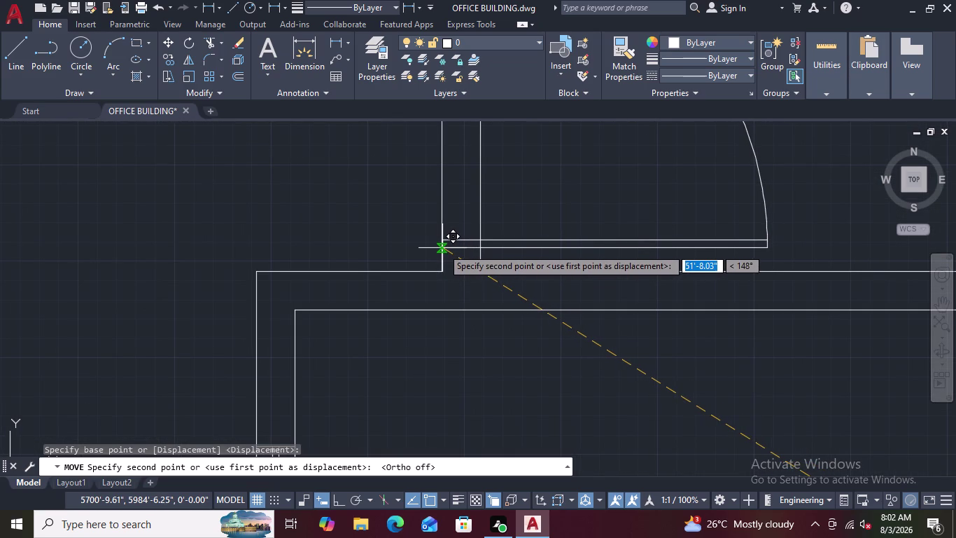
scroll(up, 3)
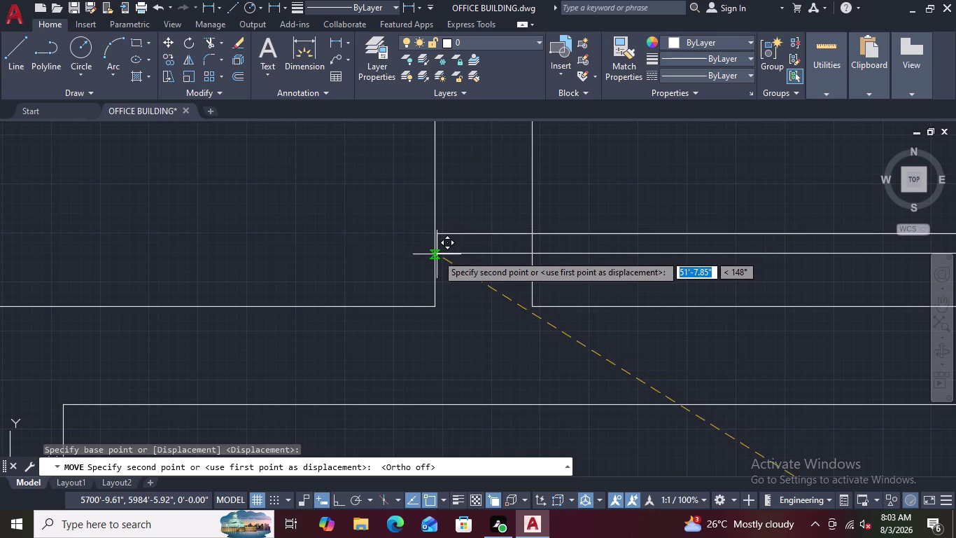
click(434, 249)
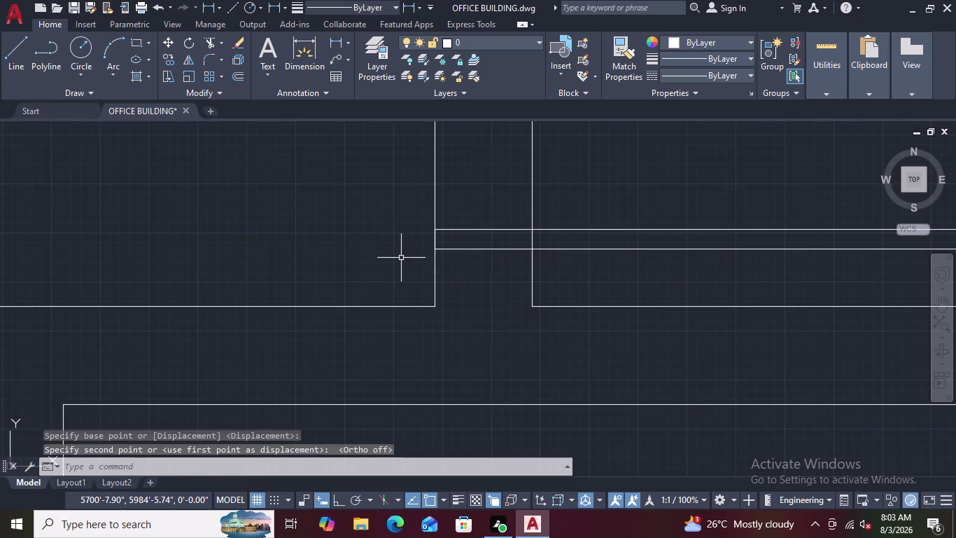
scroll(down, 3)
scroll(down, 3)
scroll(up, 3)
scroll(down, 3)
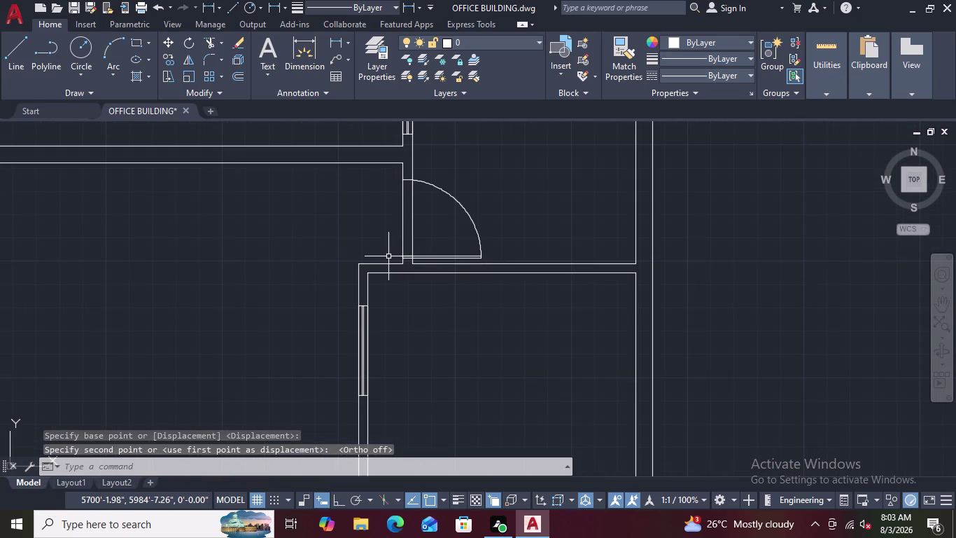
scroll(up, 3)
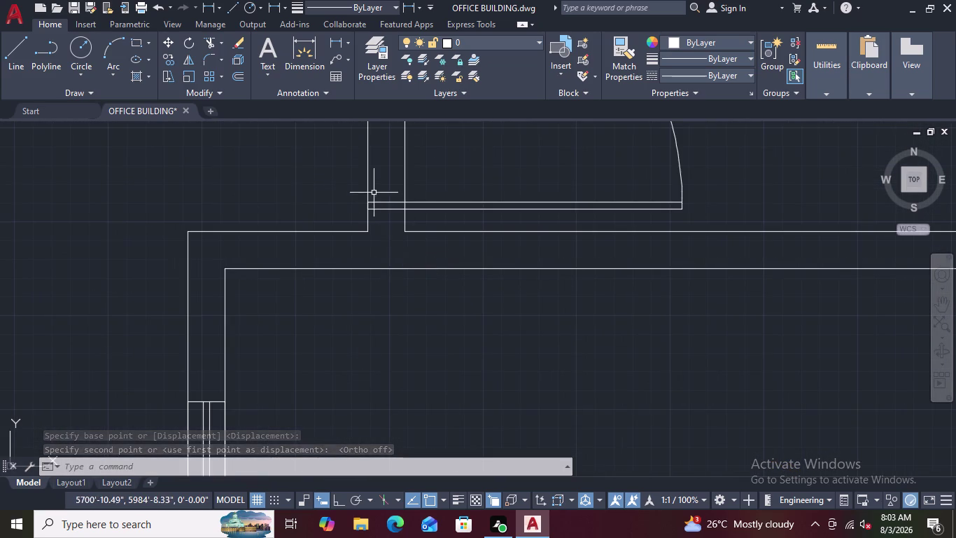
scroll(up, 3)
scroll(down, 3)
scroll(down, 3)
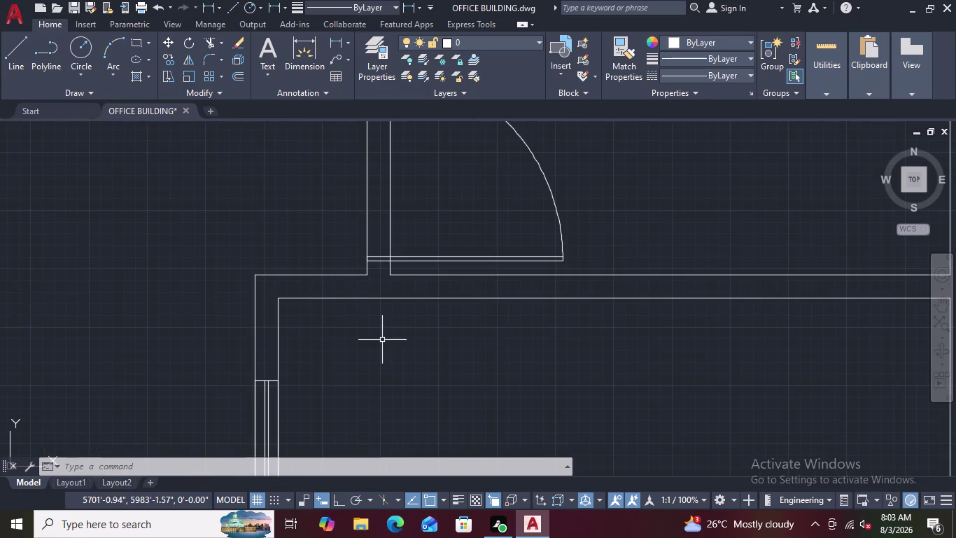
Extend the wall line toward the newly placed door, then cancel EXTEND.
key(e)
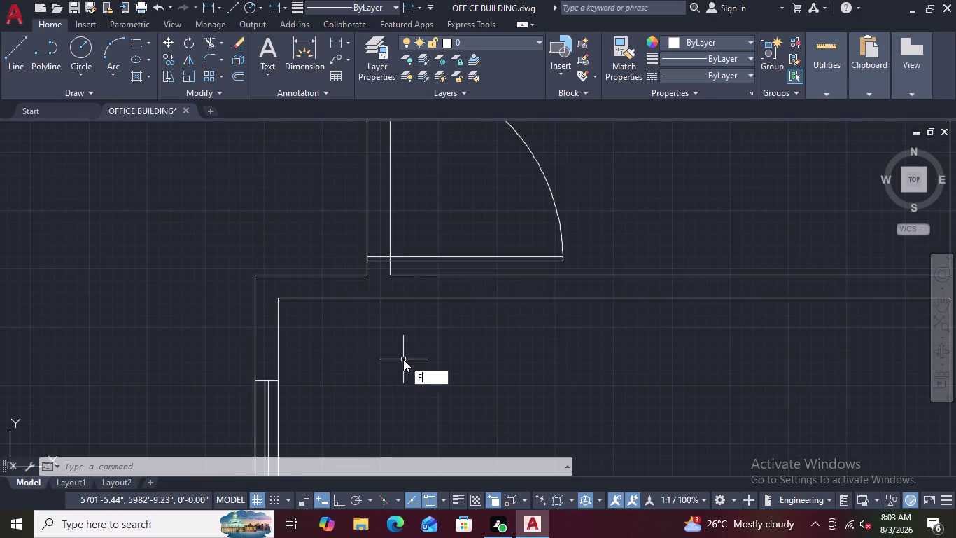
text(X)
key(space)
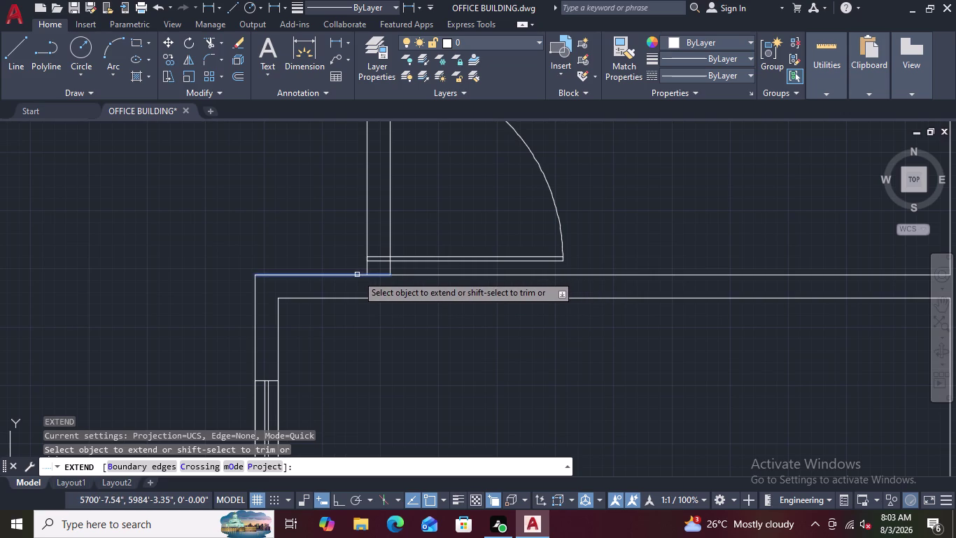
click(357, 274)
scroll(down, 3)
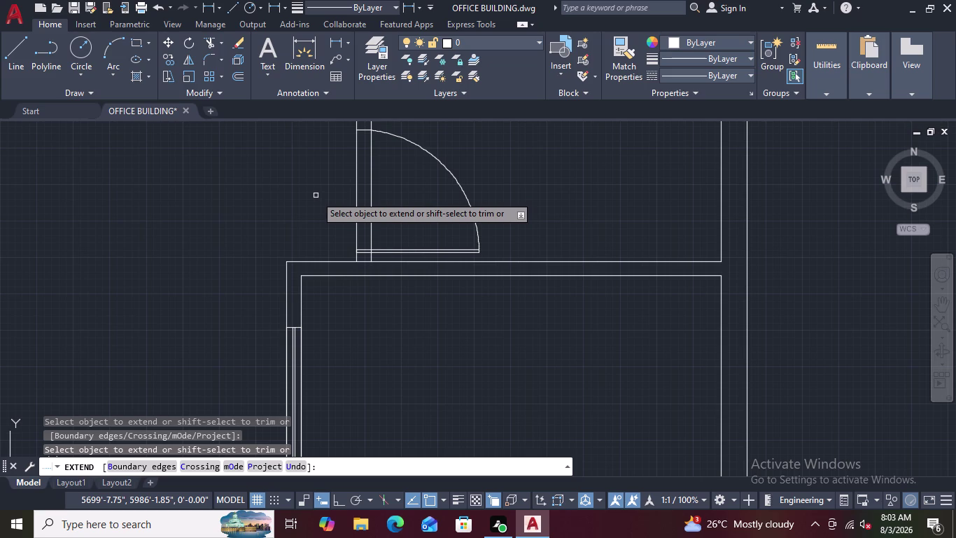
key(Escape)
Start TRIM on the wall lines at the door opening.
text(T)
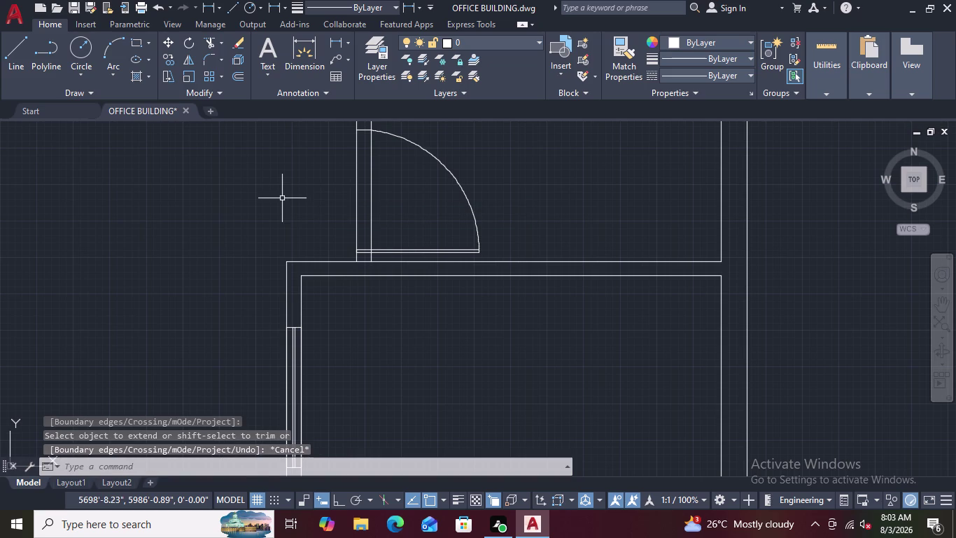
text(R)
key(space)
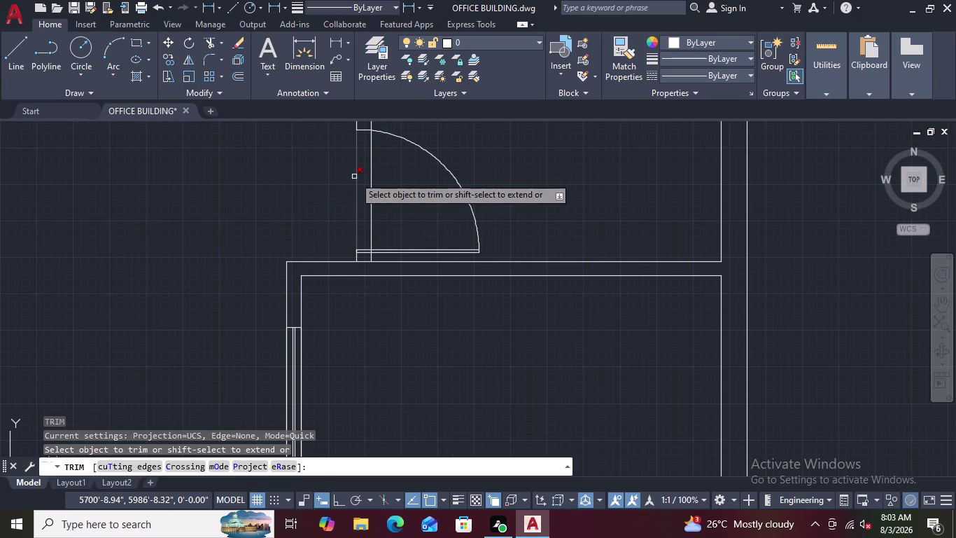
Trim two stray wall segments near the door.
click(354, 176)
click(370, 173)
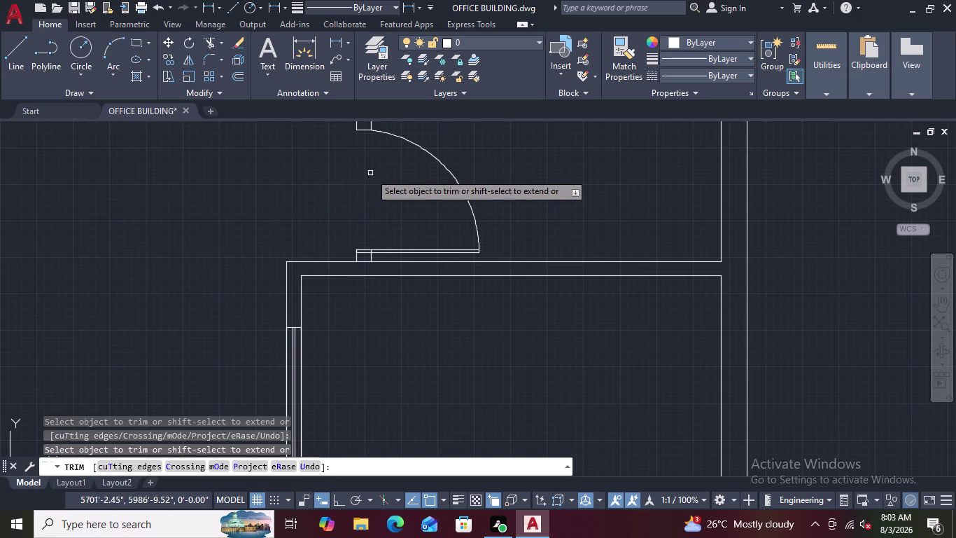
scroll(down, 3)
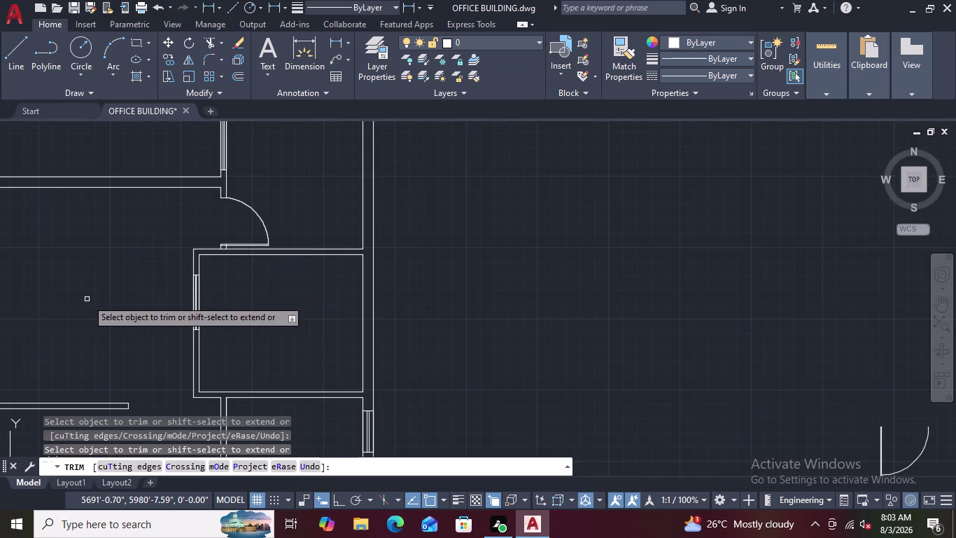
scroll(down, 3)
middle_drag(76, 282, 390, 230)
scroll(up, 3)
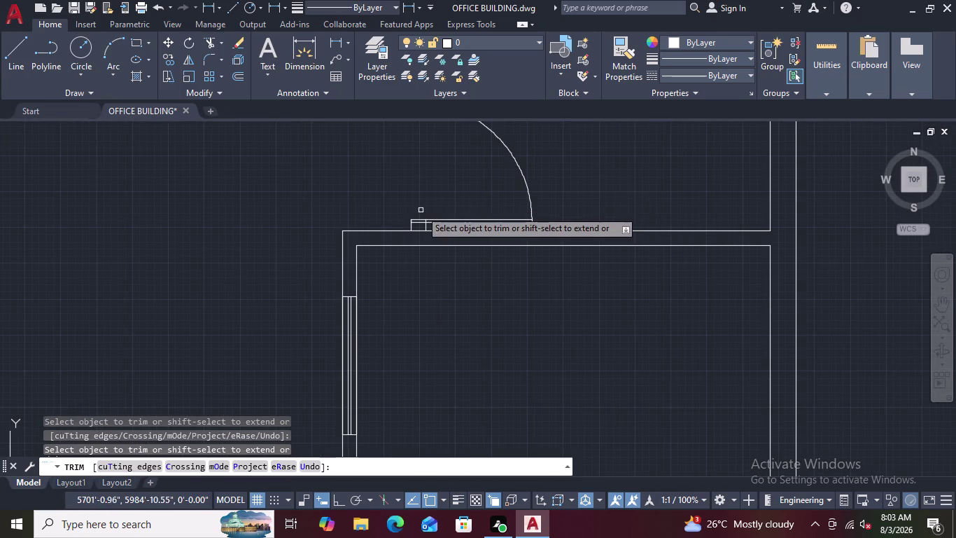
scroll(up, 3)
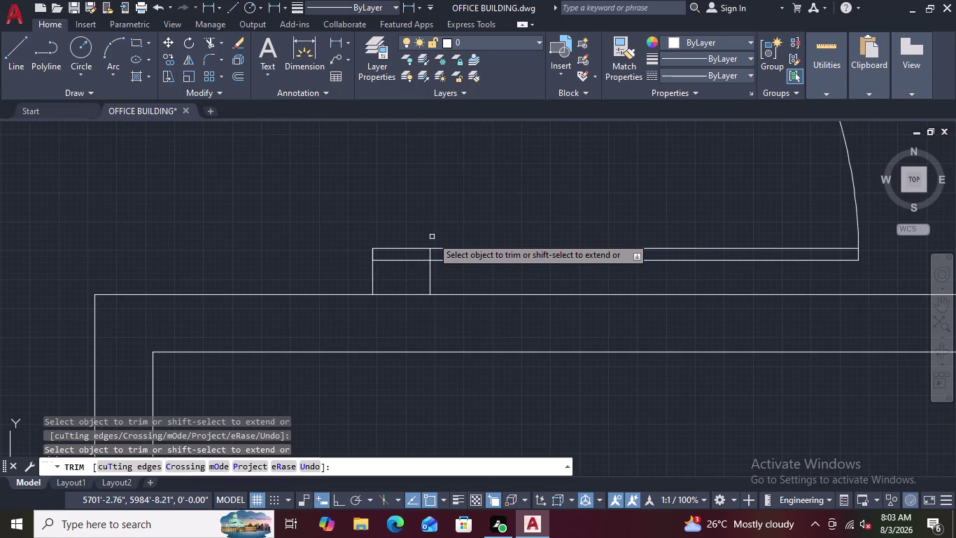
scroll(up, 3)
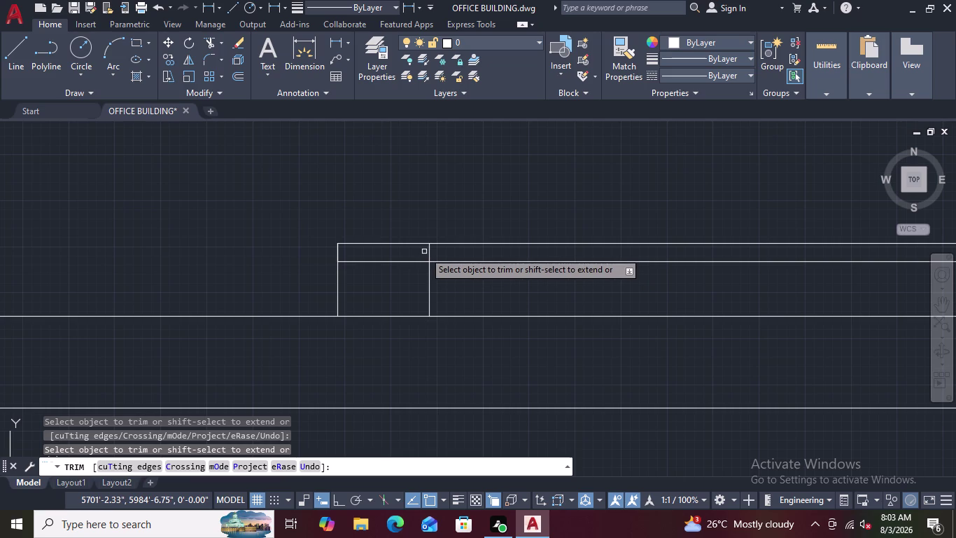
Trim the short lines under the door leaf and at its base, then end TRIM.
click(428, 252)
scroll(down, 3)
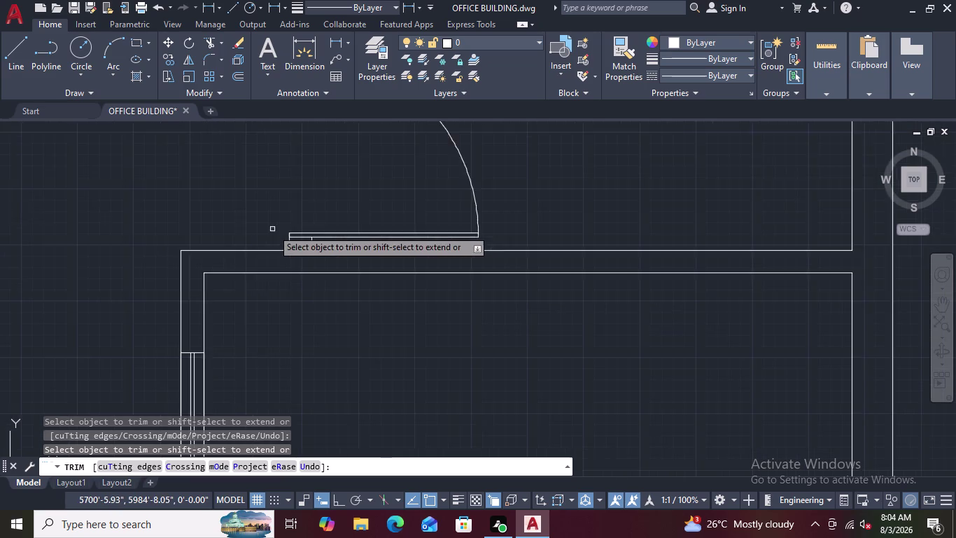
scroll(down, 3)
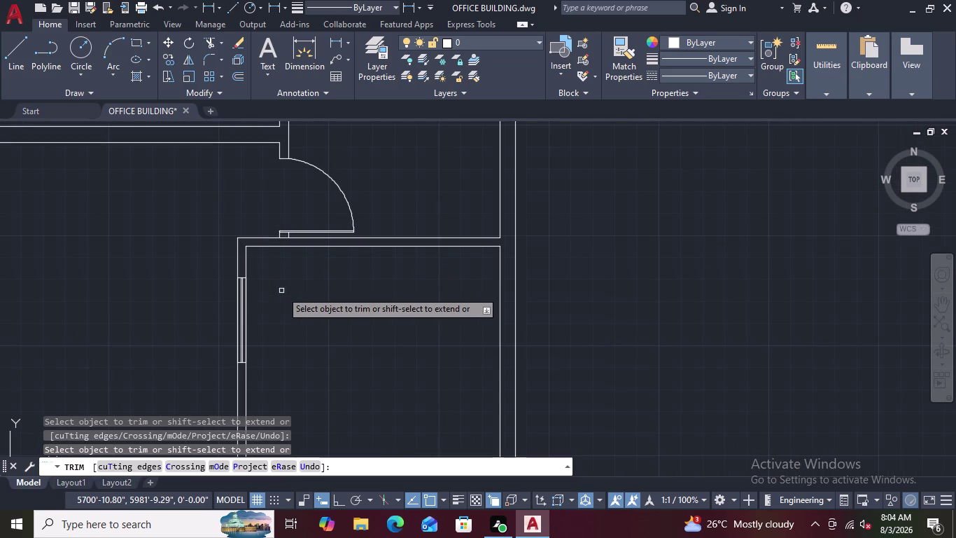
scroll(up, 3)
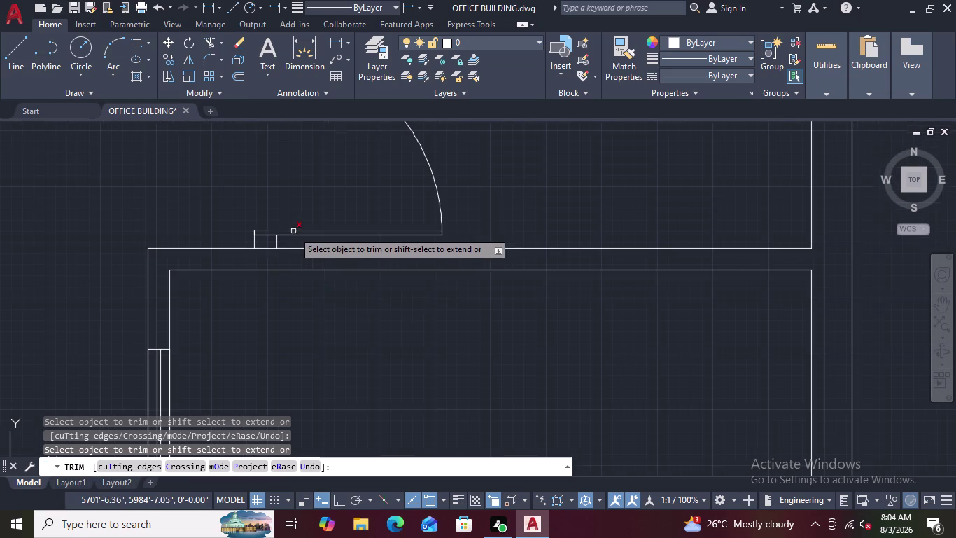
click(277, 243)
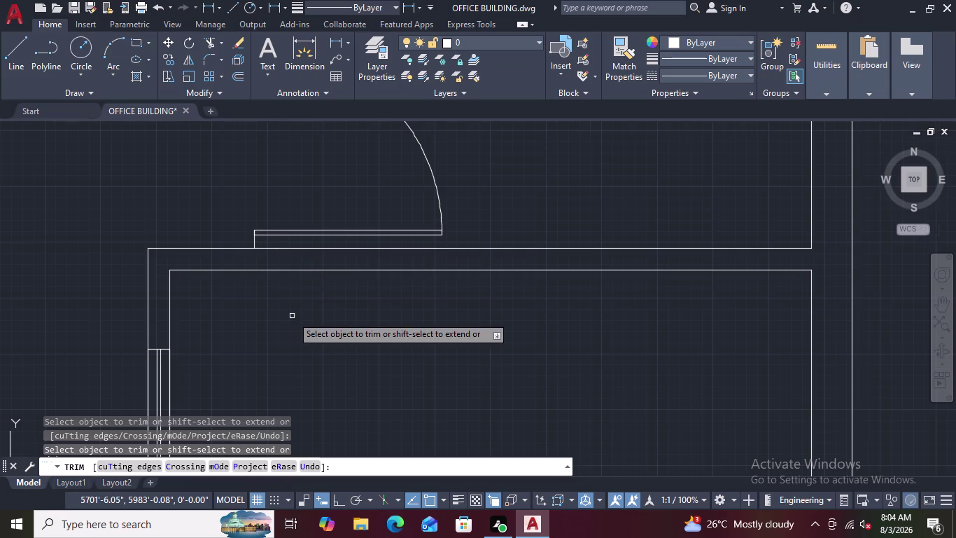
scroll(down, 3)
scroll(down, 3)
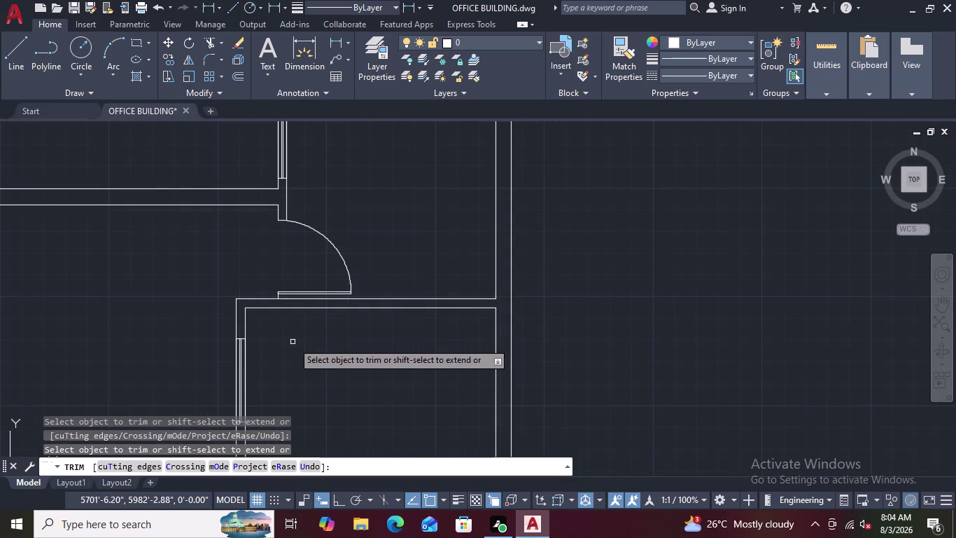
key(Escape)
scroll(up, 3)
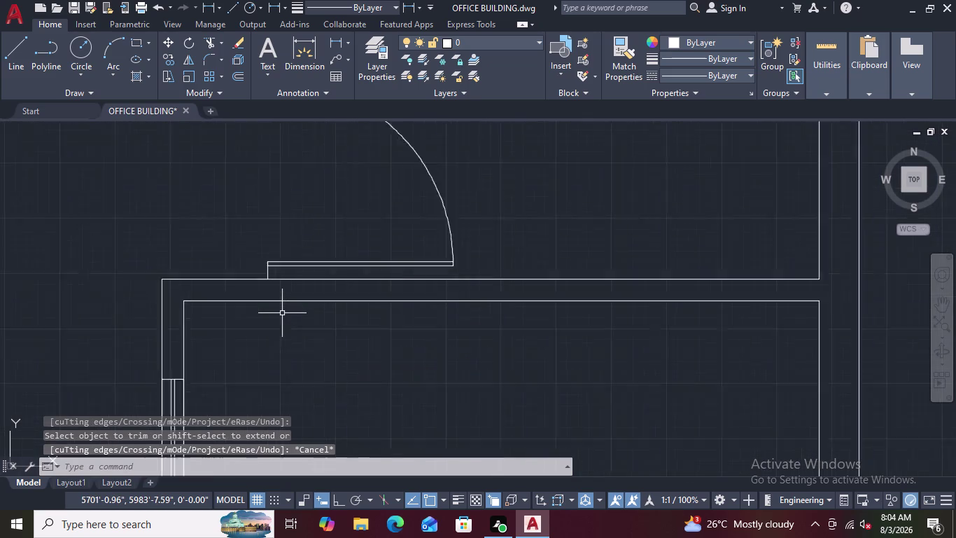
scroll(up, 3)
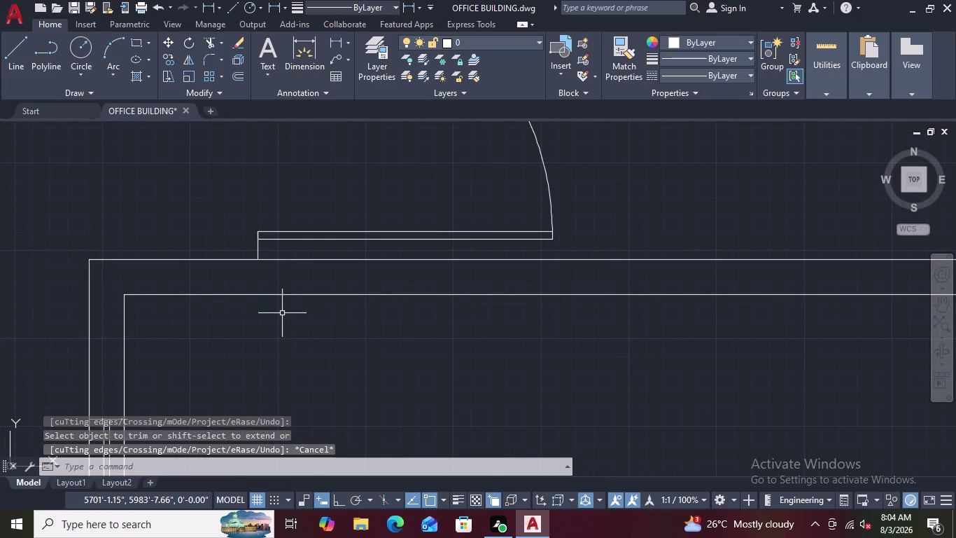
scroll(down, 3)
scroll(up, 3)
Pan to the loose door blocks, window-select one door symbol, and show its right-click menu.
scroll(down, 3)
middle_drag(278, 277, 441, 273)
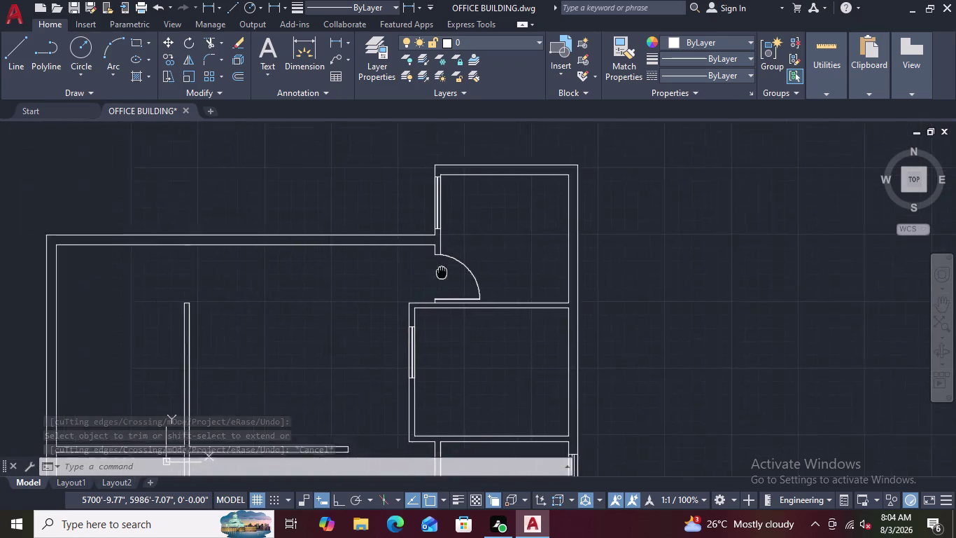
middle_drag(442, 272, 588, 246)
middle_drag(674, 372, 673, 301)
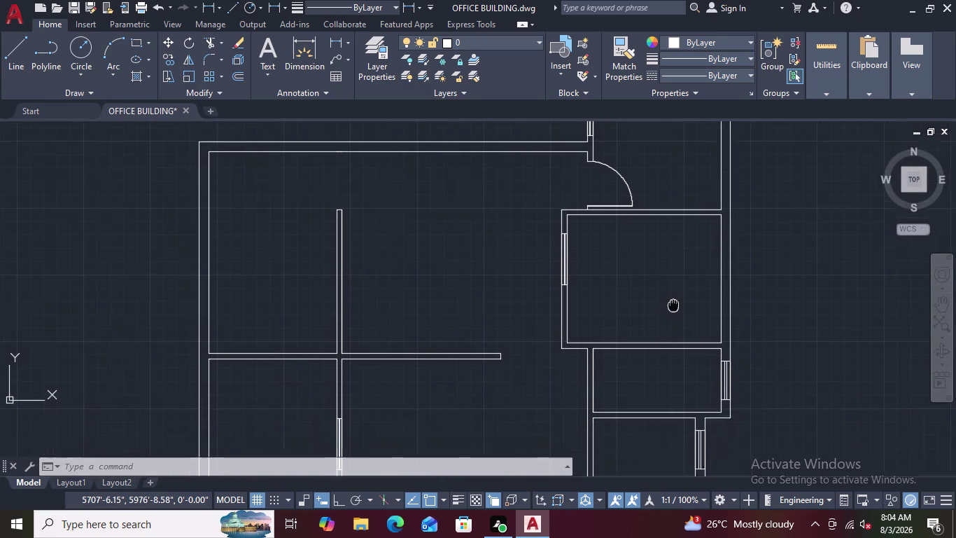
middle_drag(674, 301, 667, 262)
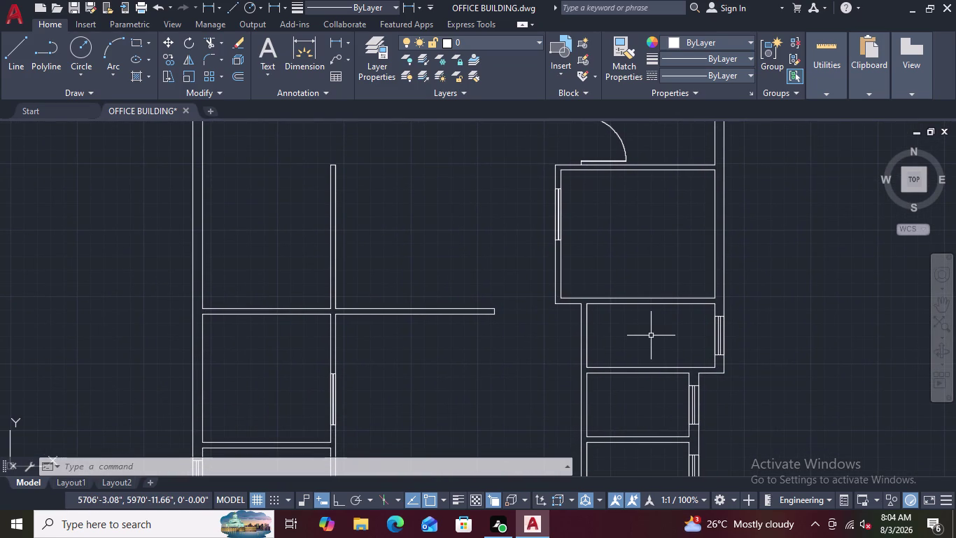
middle_drag(627, 346, 569, 269)
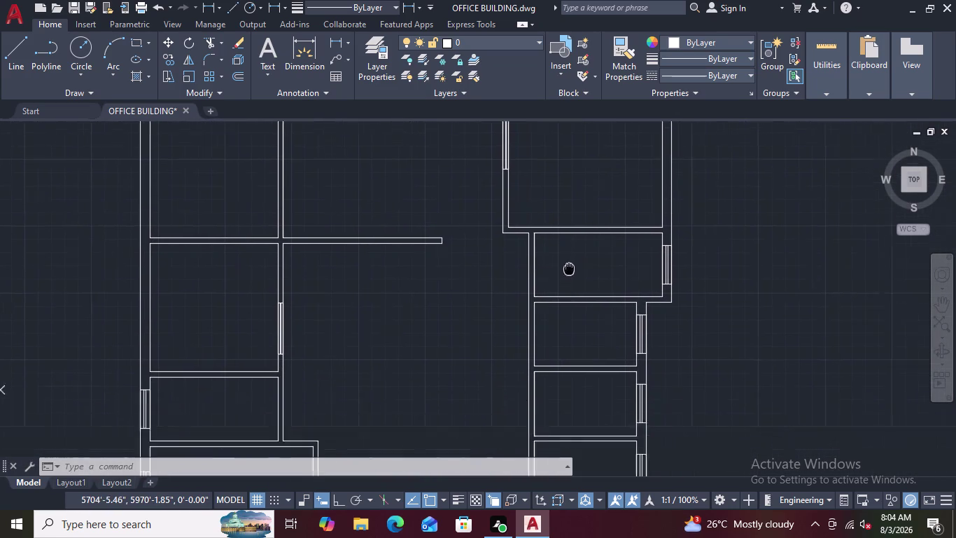
middle_drag(569, 269, 517, 212)
scroll(down, 3)
middle_drag(673, 342, 558, 303)
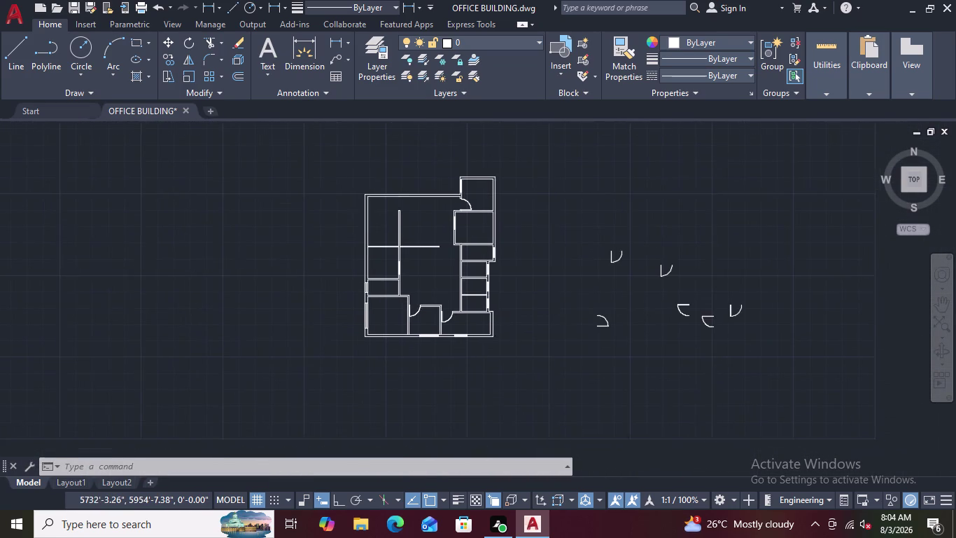
scroll(up, 3)
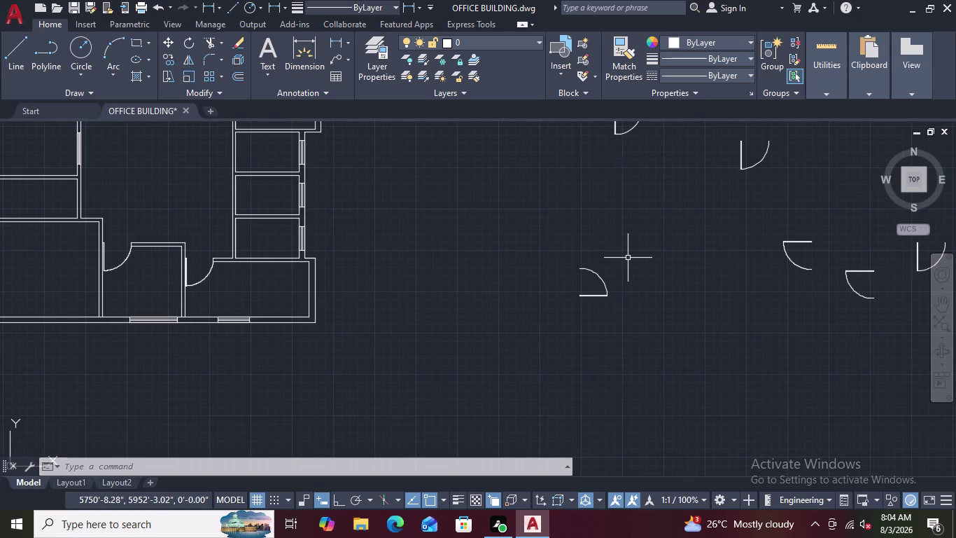
click(655, 253)
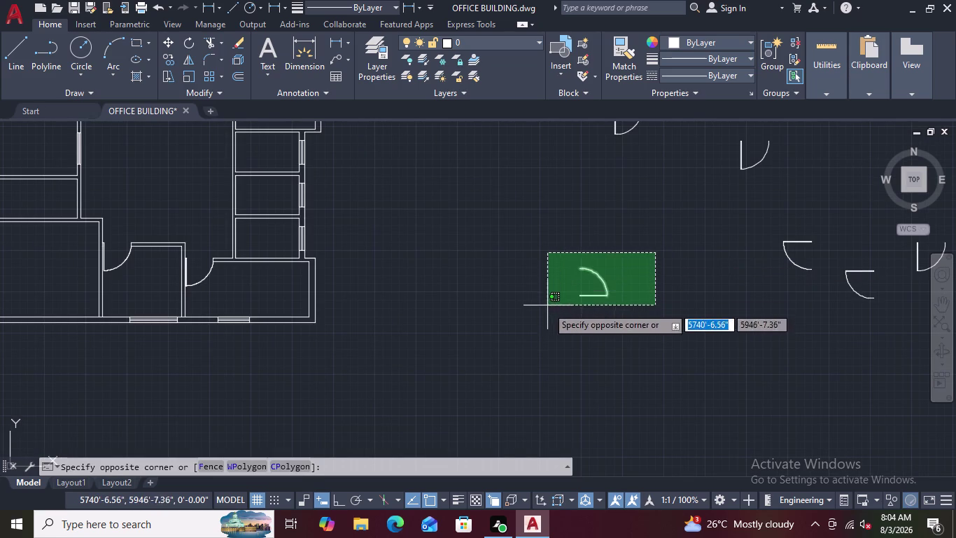
click(547, 327)
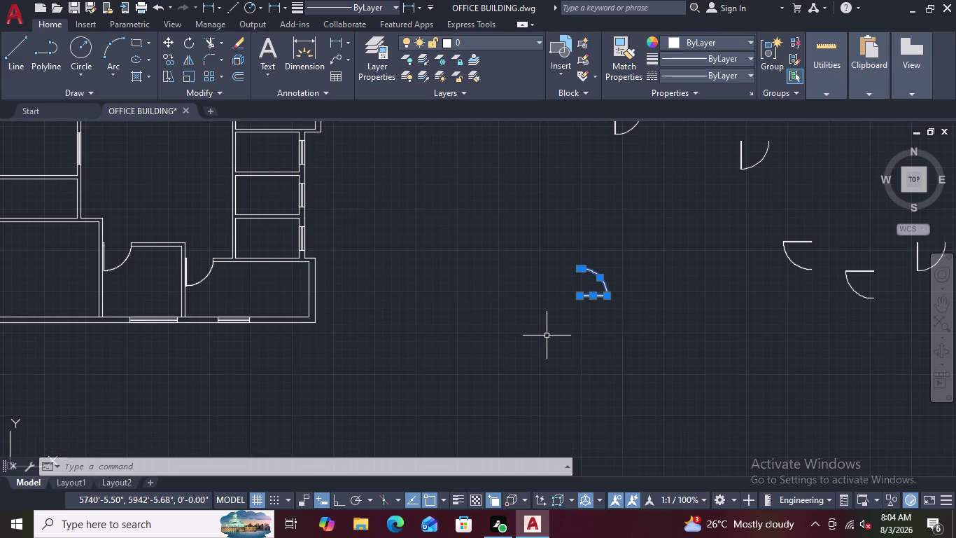
right_click(547, 335)
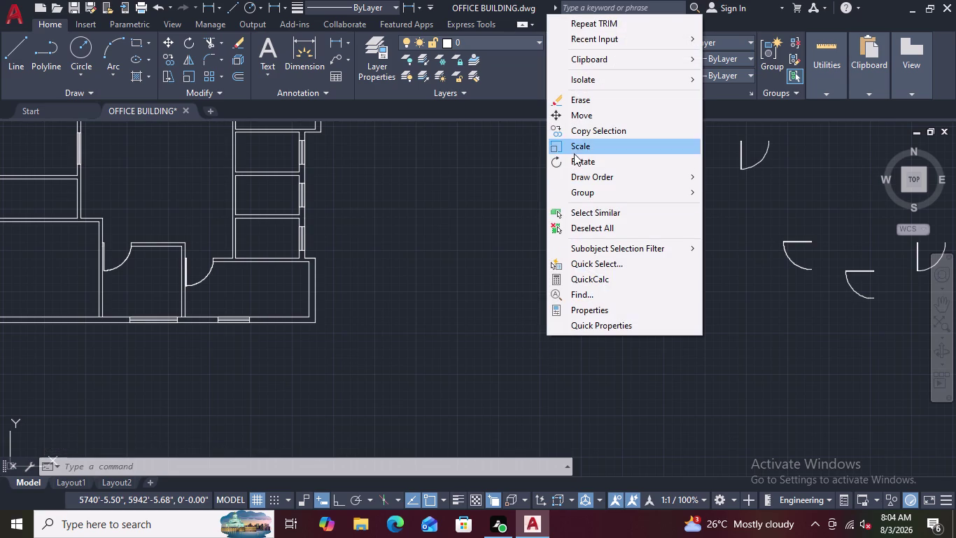
Start moving the door and pick its hinge corner as base point.
click(576, 115)
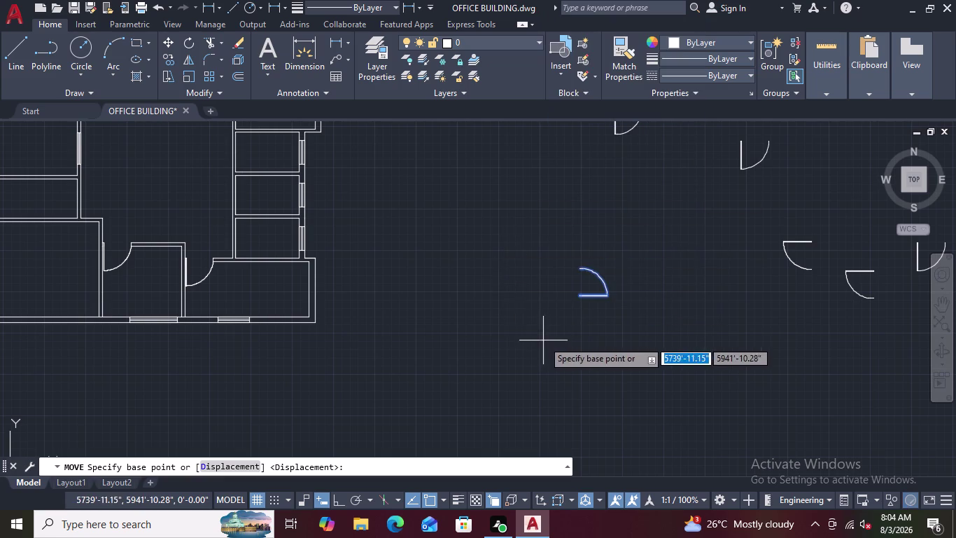
scroll(up, 3)
scroll(up, 3)
scroll(up, 3)
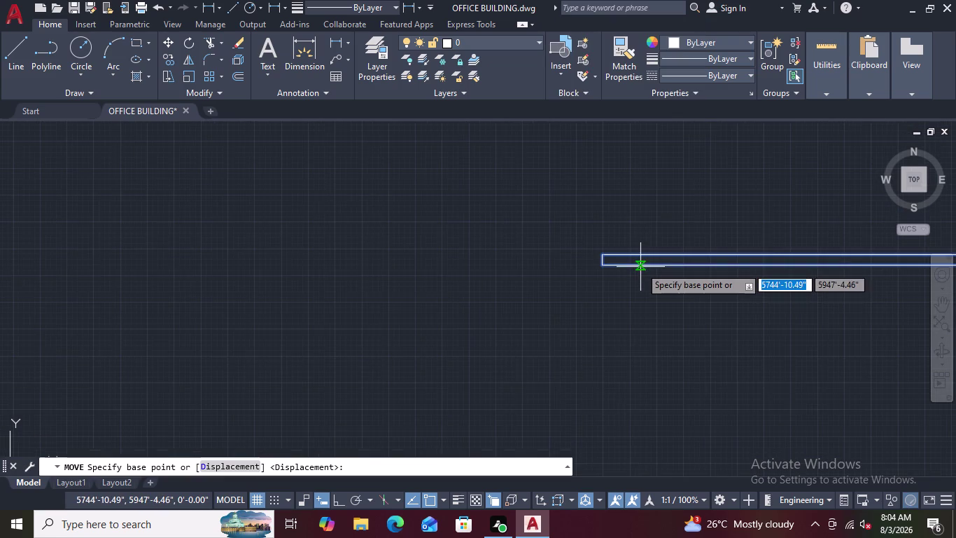
scroll(up, 3)
click(509, 314)
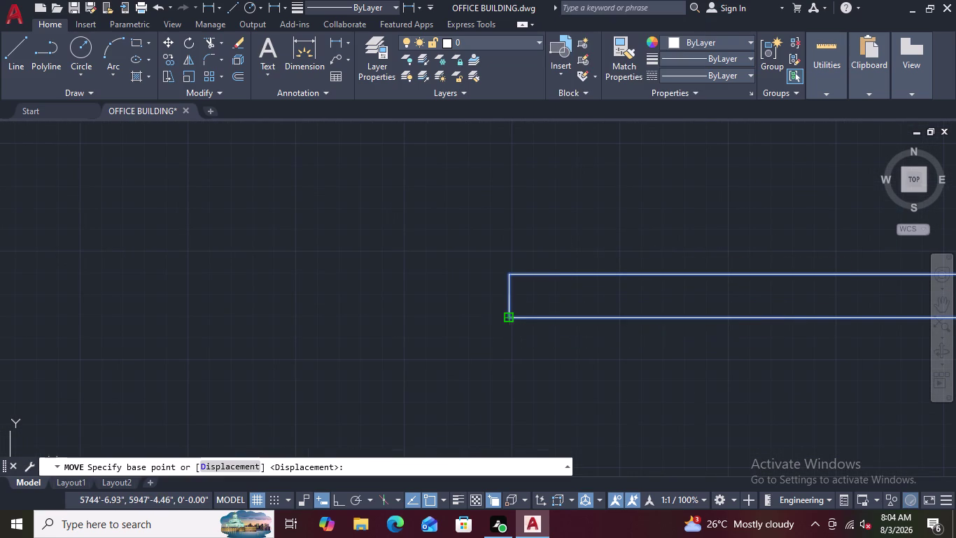
Drop the door into the wall opening at the small room's corner.
scroll(down, 3)
scroll(up, 3)
scroll(down, 3)
scroll(up, 3)
scroll(down, 3)
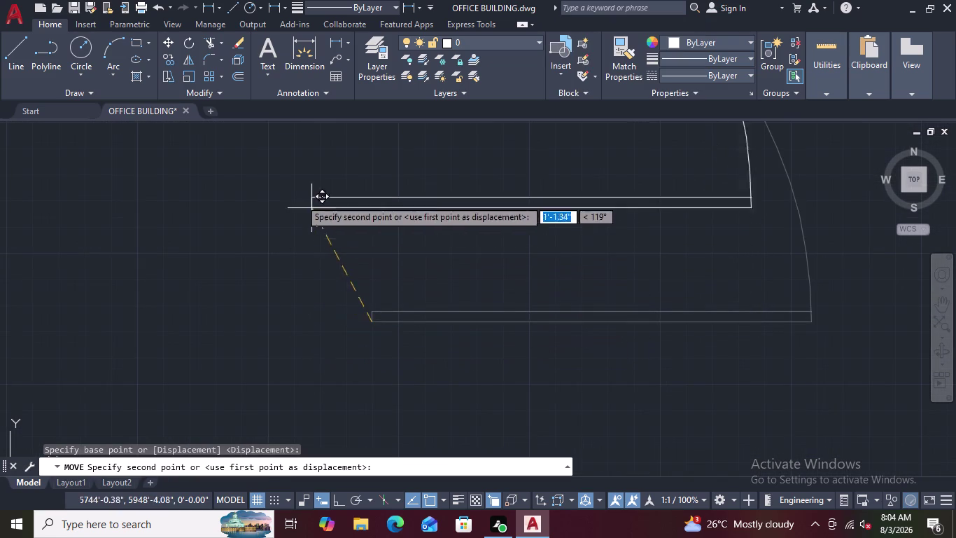
scroll(down, 3)
middle_drag(160, 275, 570, 377)
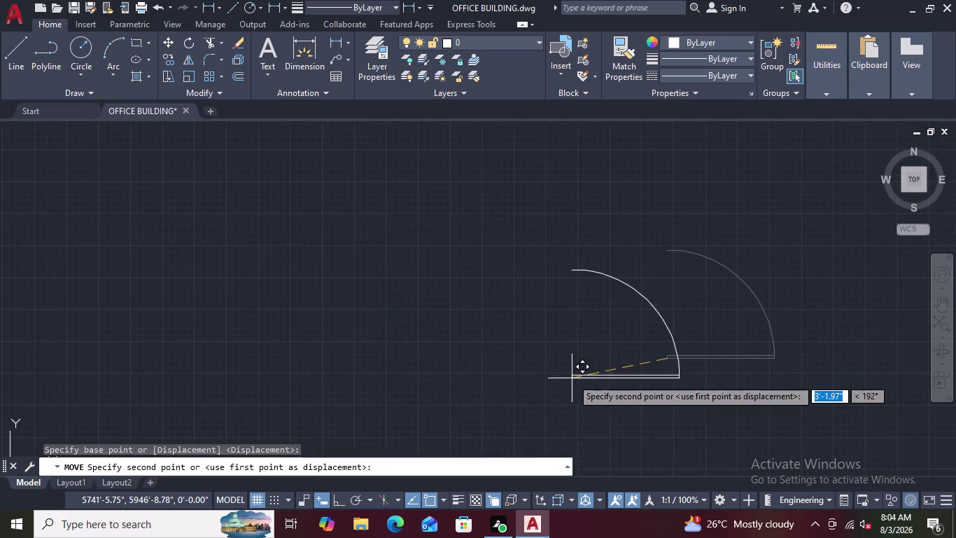
scroll(down, 3)
scroll(down, 3)
middle_drag(353, 322, 540, 391)
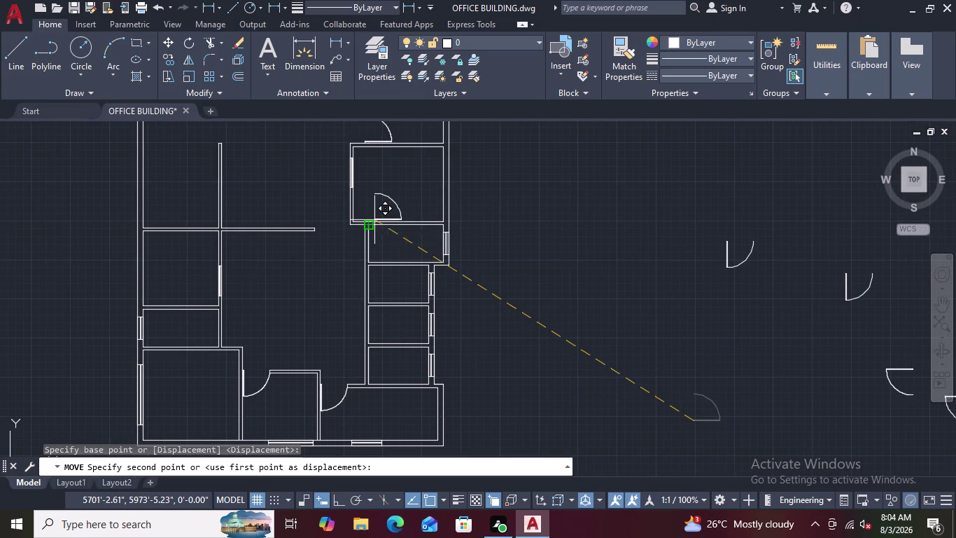
middle_drag(388, 210, 511, 146)
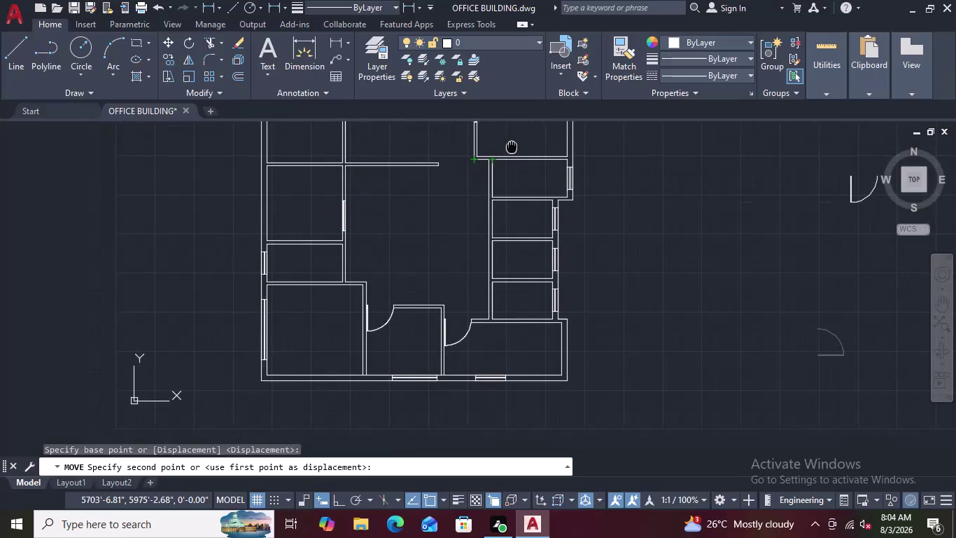
middle_drag(512, 146, 523, 253)
scroll(up, 3)
scroll(up, 3)
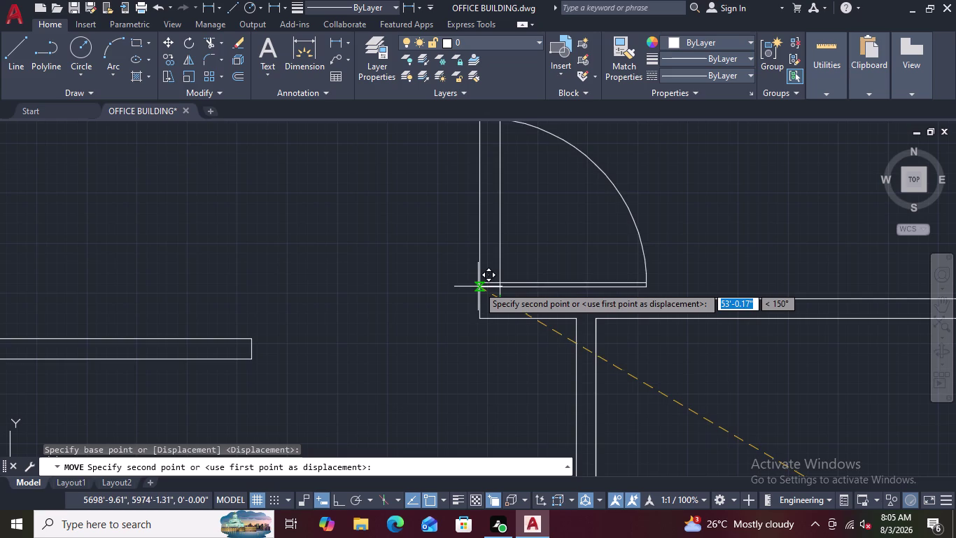
scroll(up, 3)
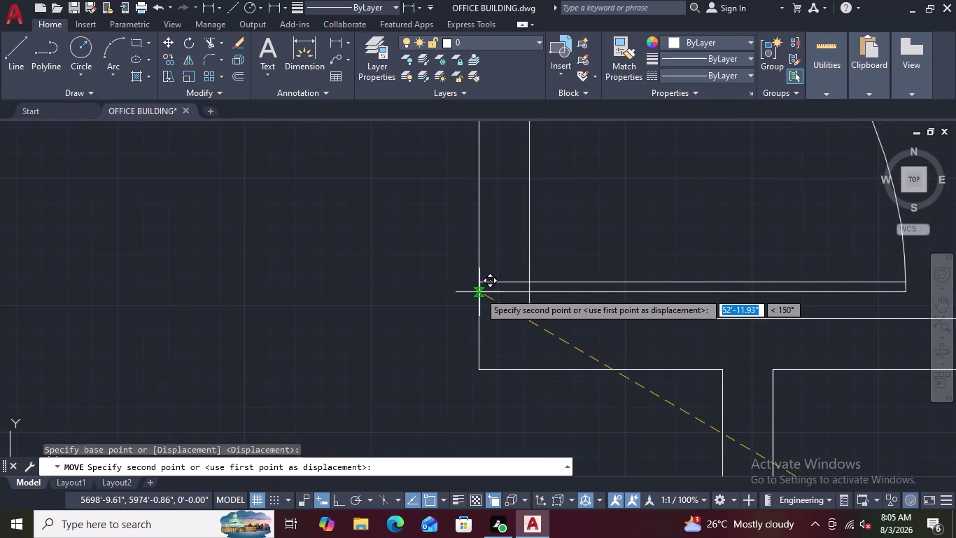
scroll(down, 3)
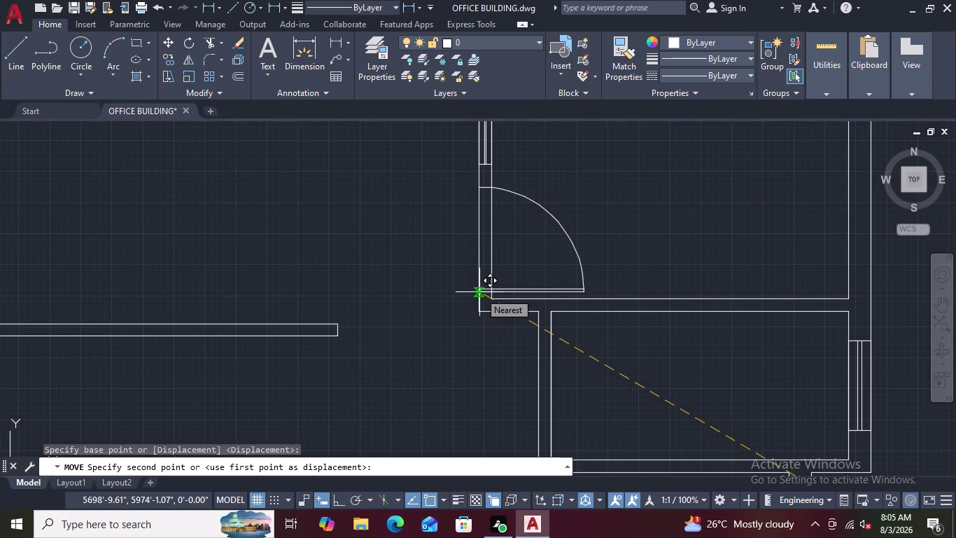
scroll(up, 3)
scroll(up, 3)
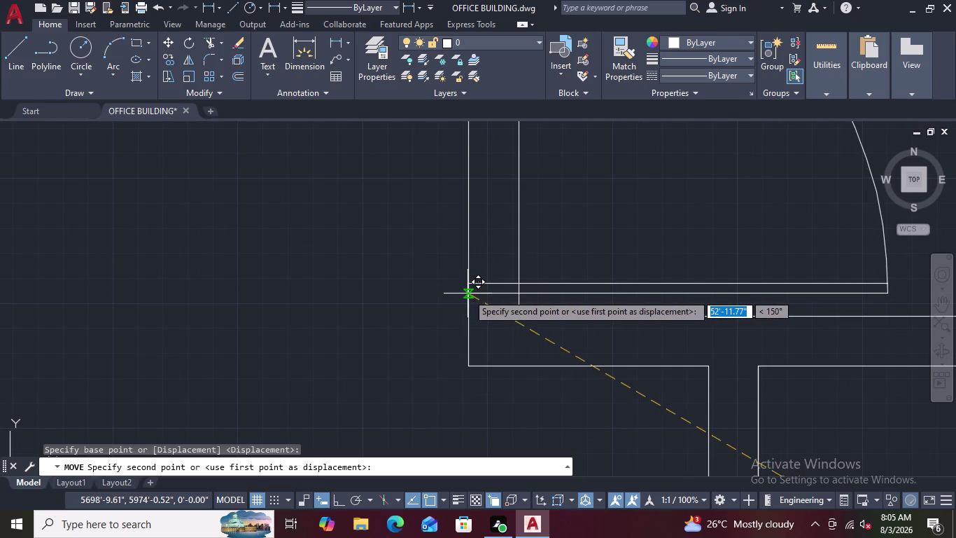
click(468, 294)
scroll(down, 3)
scroll(down, 3)
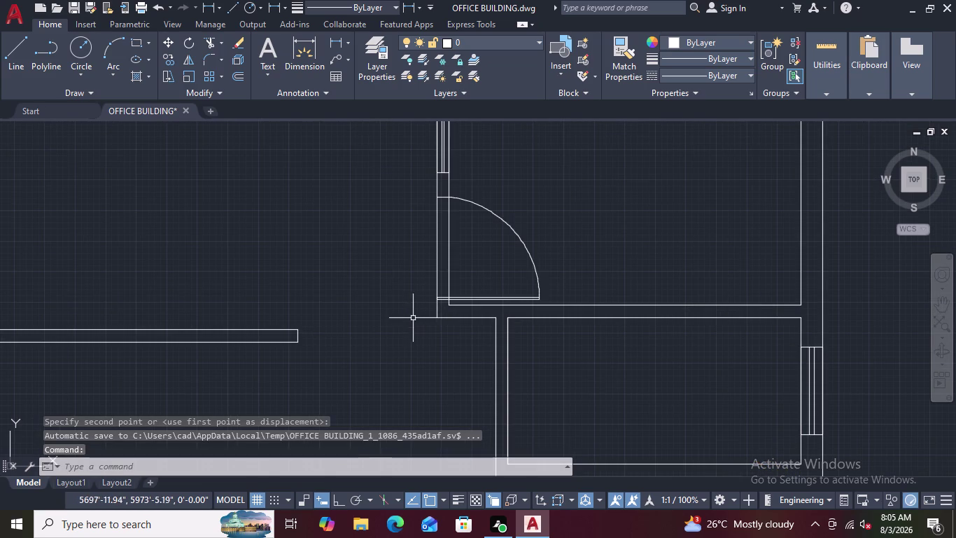
scroll(up, 3)
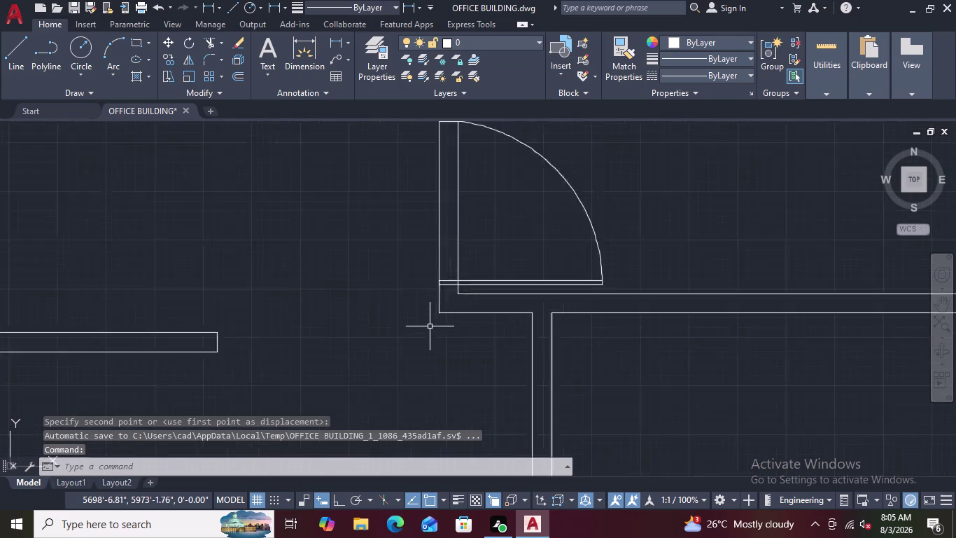
scroll(up, 3)
scroll(up, 3)
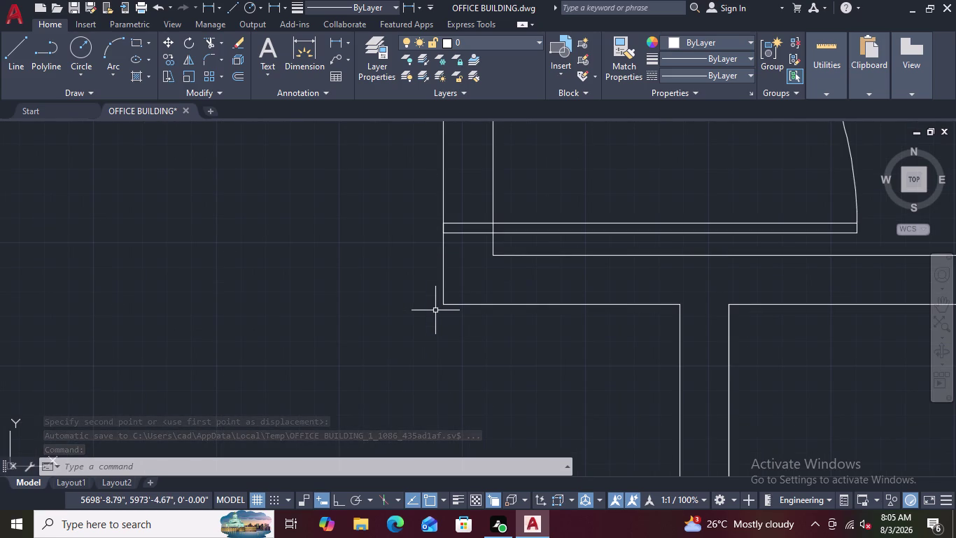
text(TR)
key(space)
scroll(down, 3)
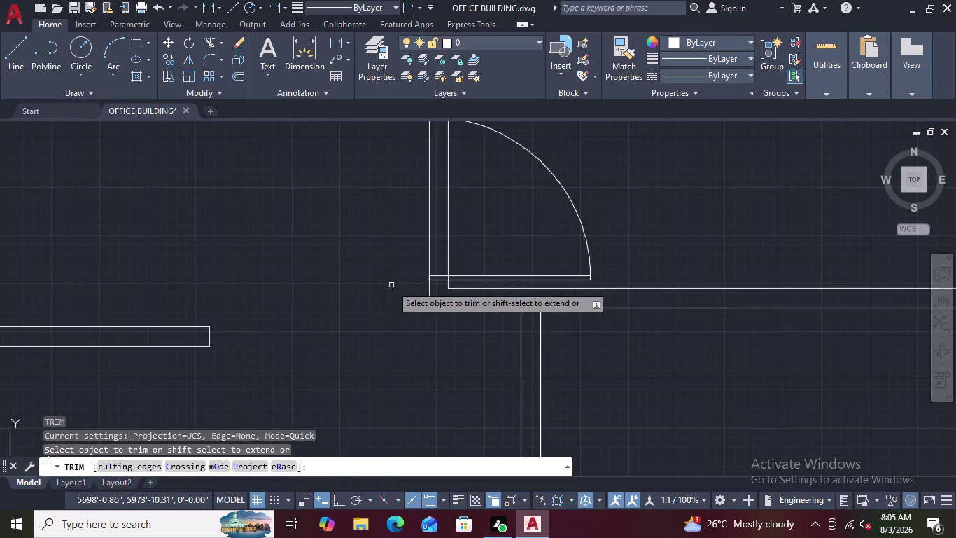
click(428, 207)
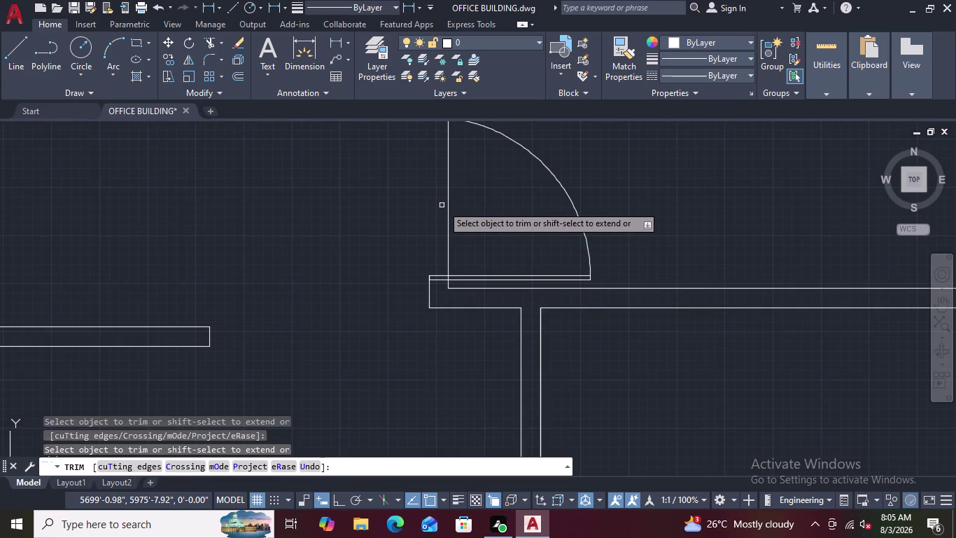
click(446, 205)
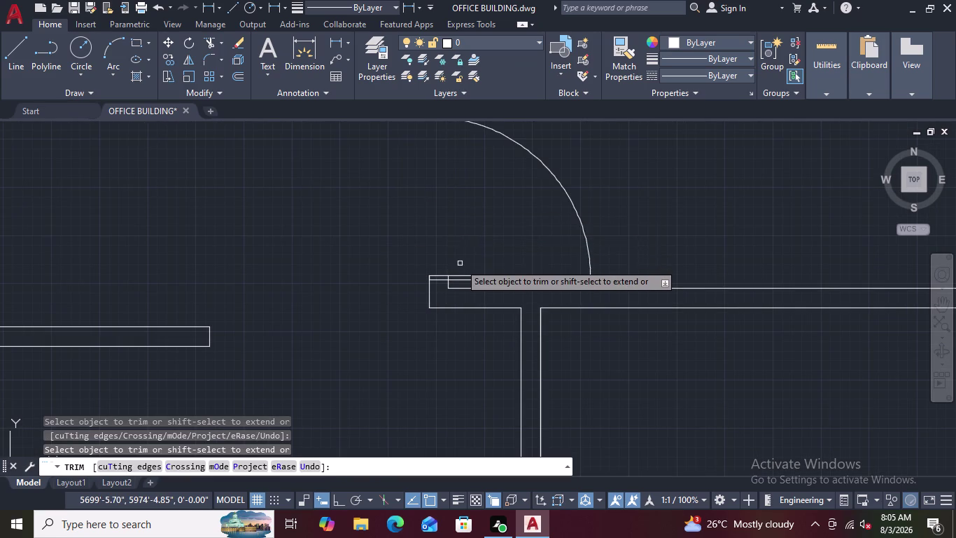
scroll(up, 3)
scroll(up, 3)
scroll(down, 3)
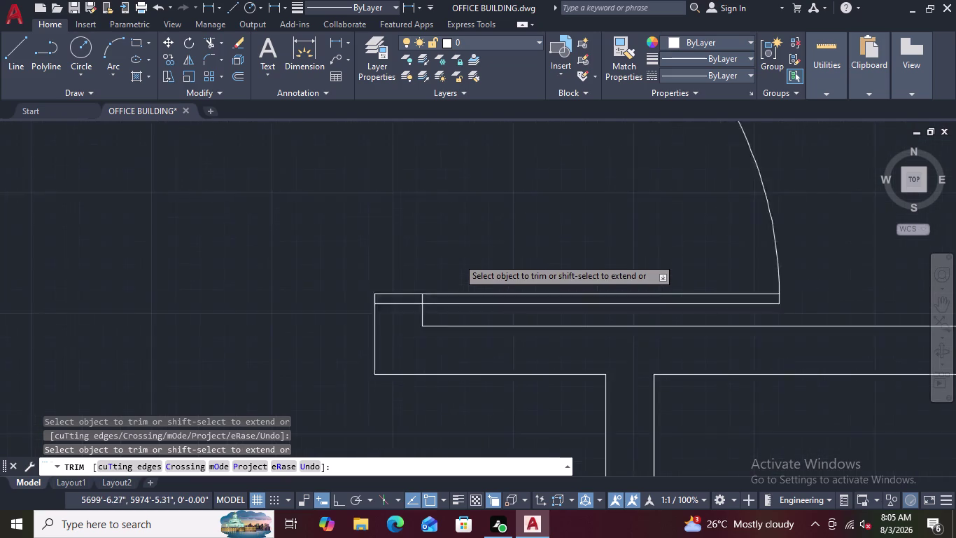
scroll(down, 3)
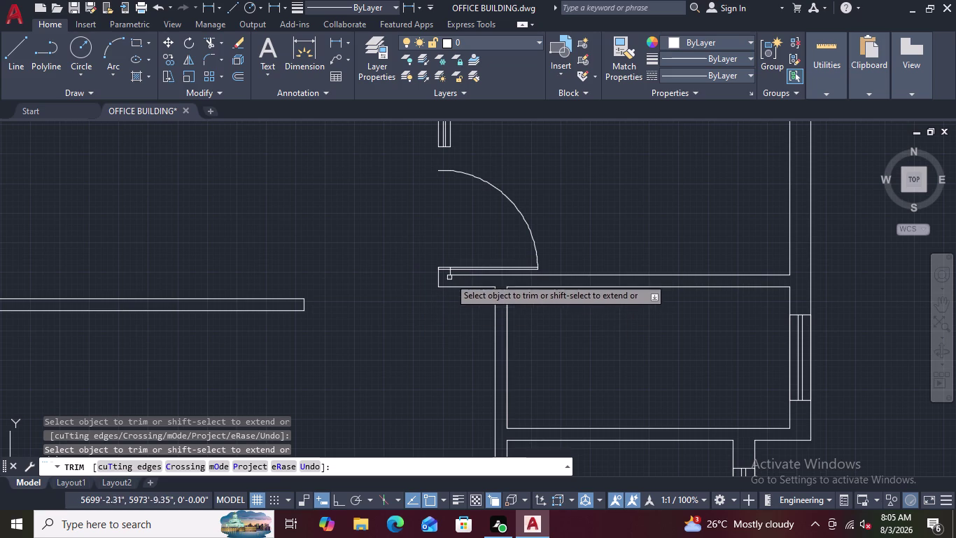
scroll(up, 3)
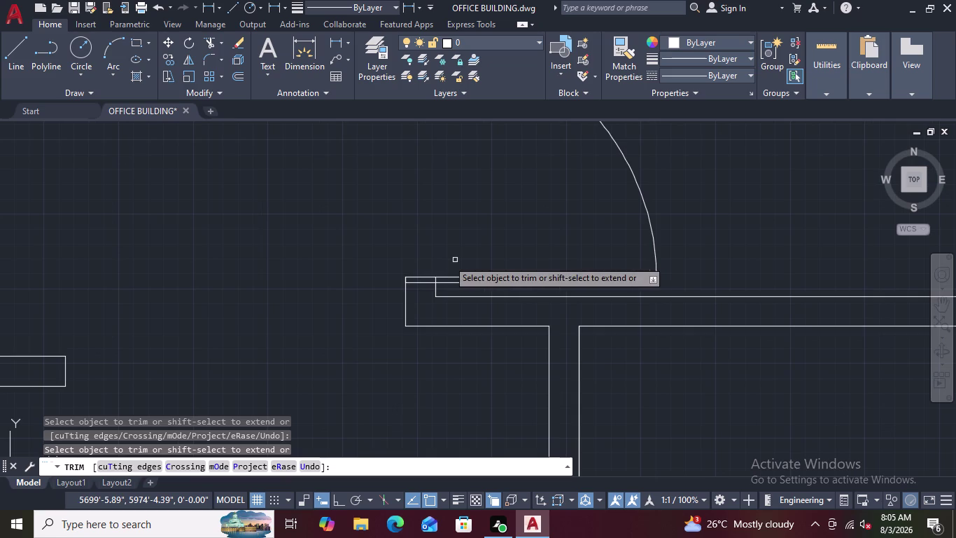
key(Escape)
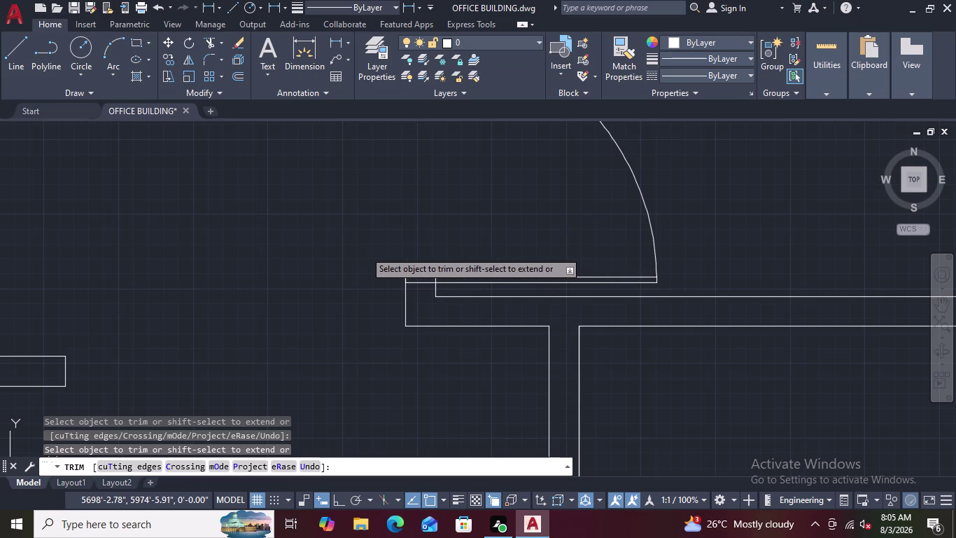
text(EX)
key(space)
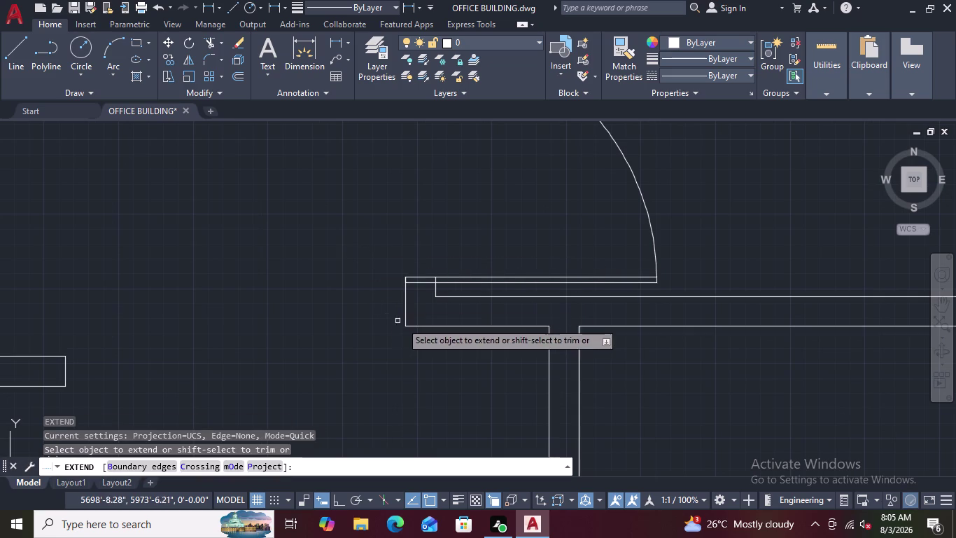
click(445, 296)
key(Escape)
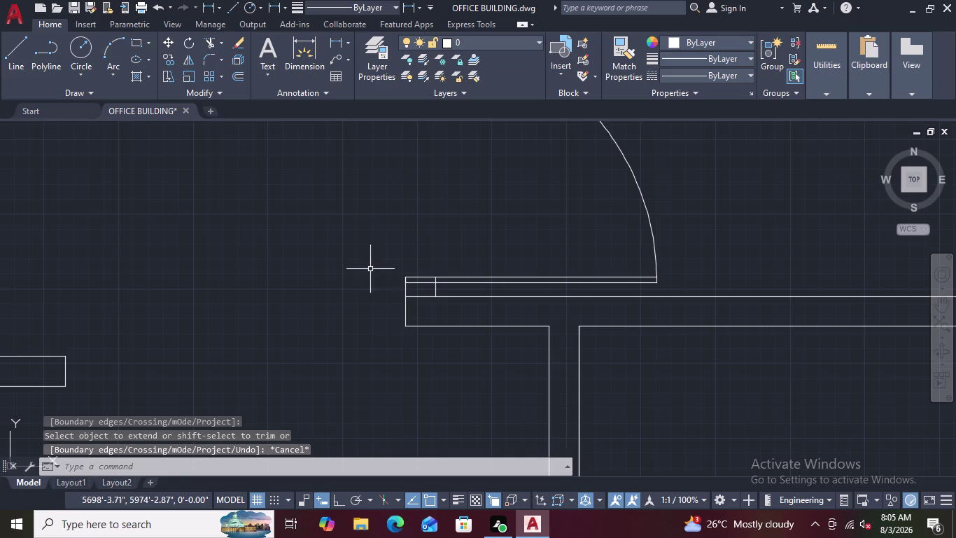
text(TR)
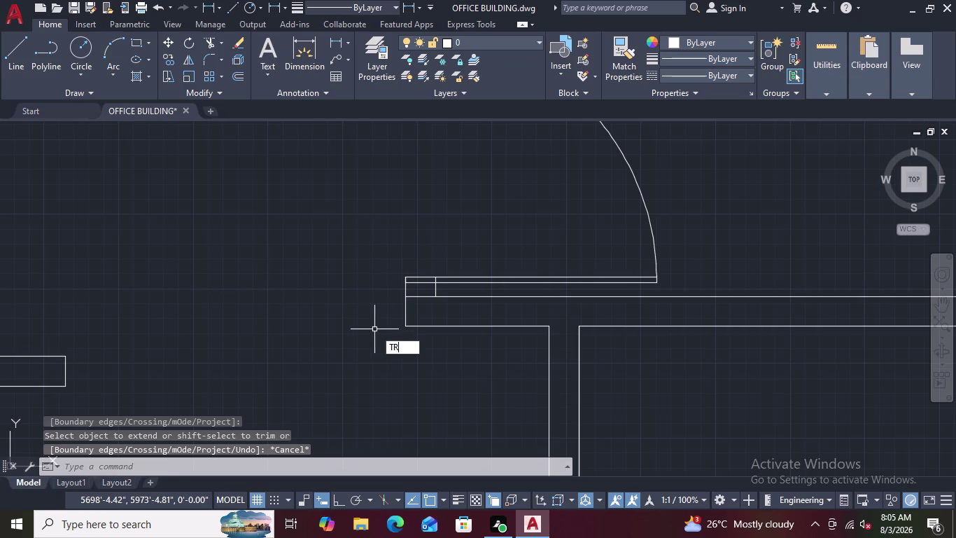
key(space)
scroll(up, 3)
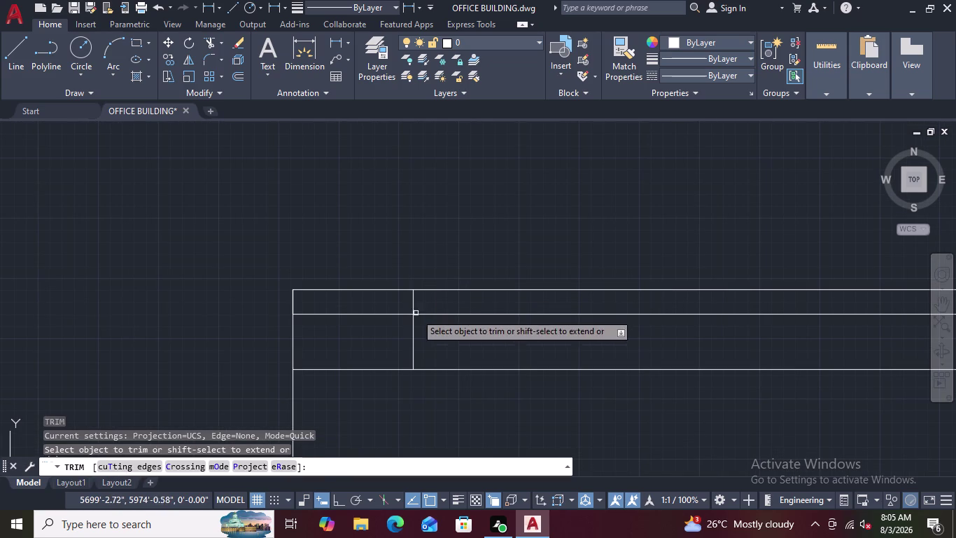
click(413, 336)
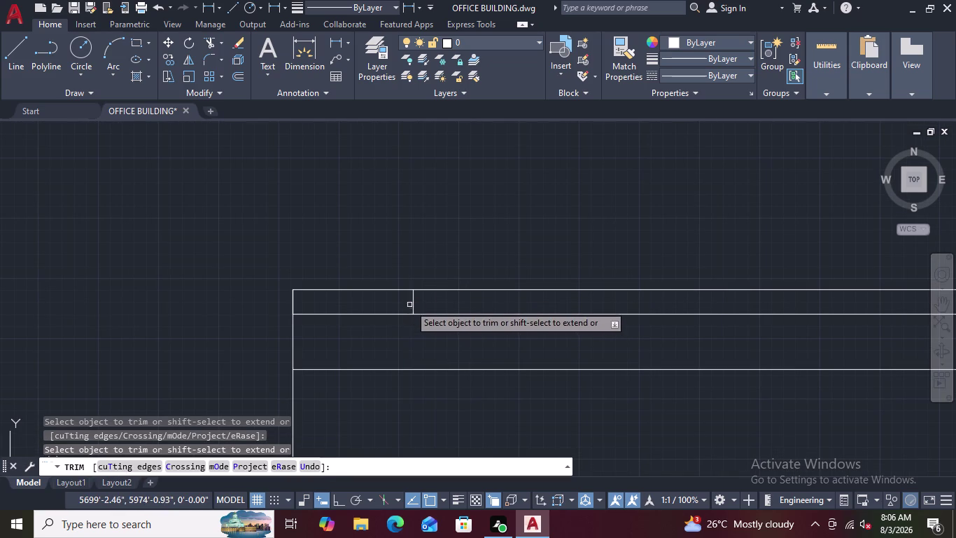
click(411, 302)
scroll(down, 3)
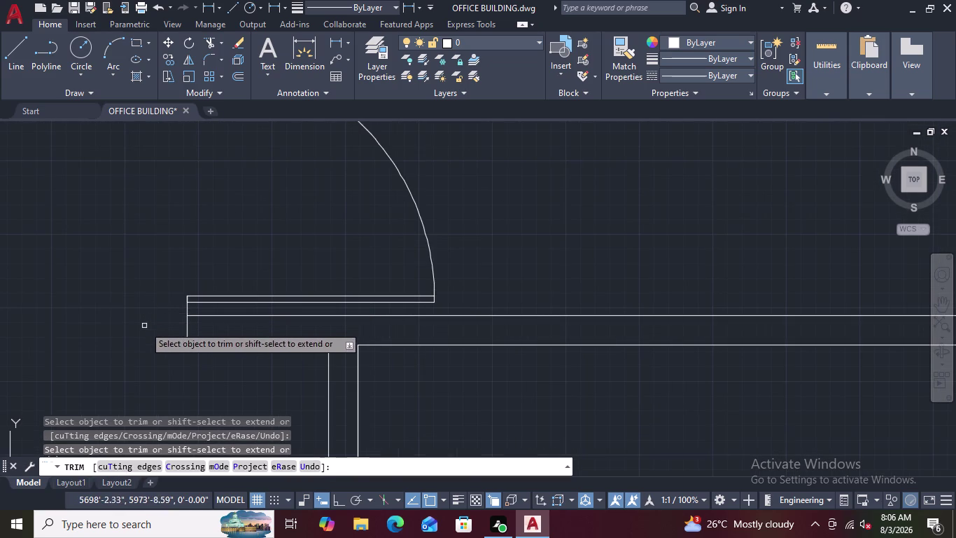
scroll(down, 3)
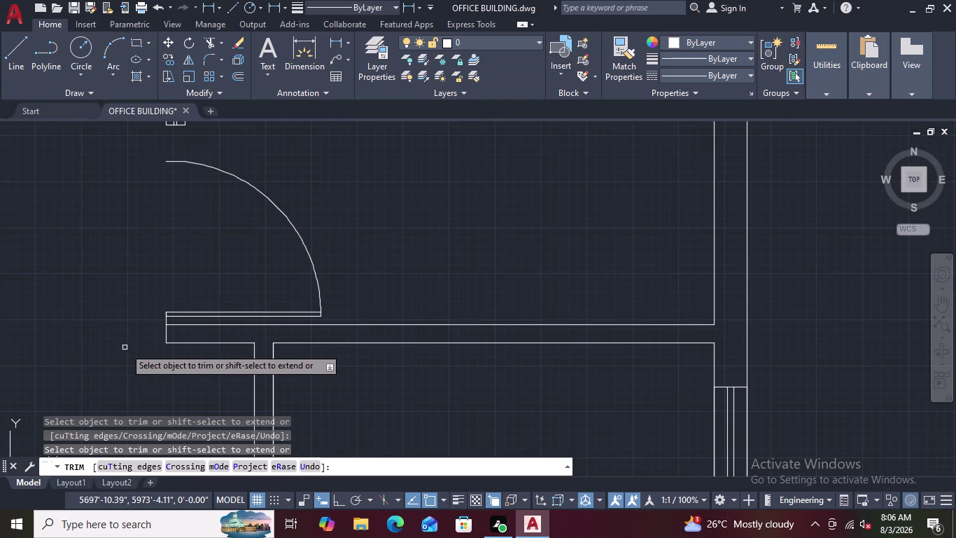
scroll(down, 3)
middle_drag(125, 347, 257, 301)
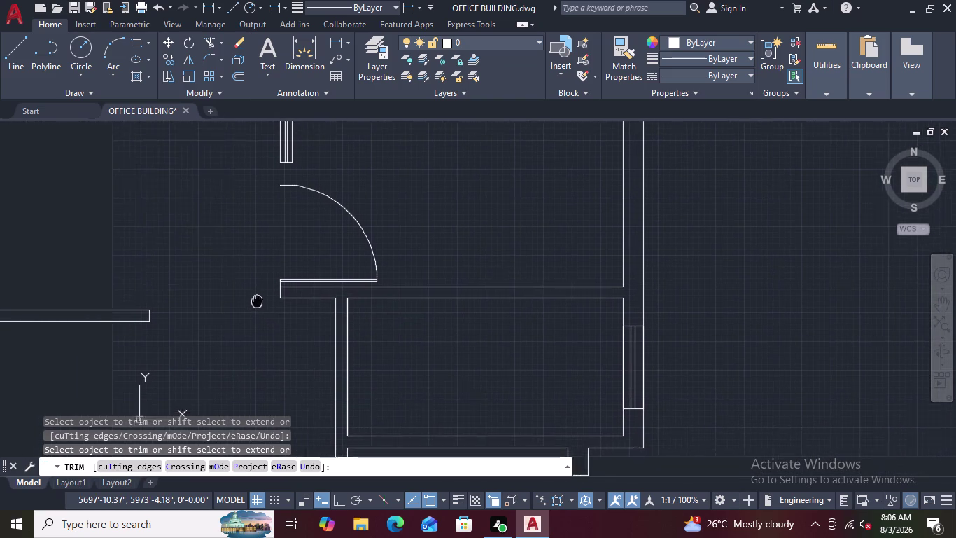
middle_drag(257, 301, 263, 300)
scroll(down, 3)
middle_drag(233, 314, 360, 324)
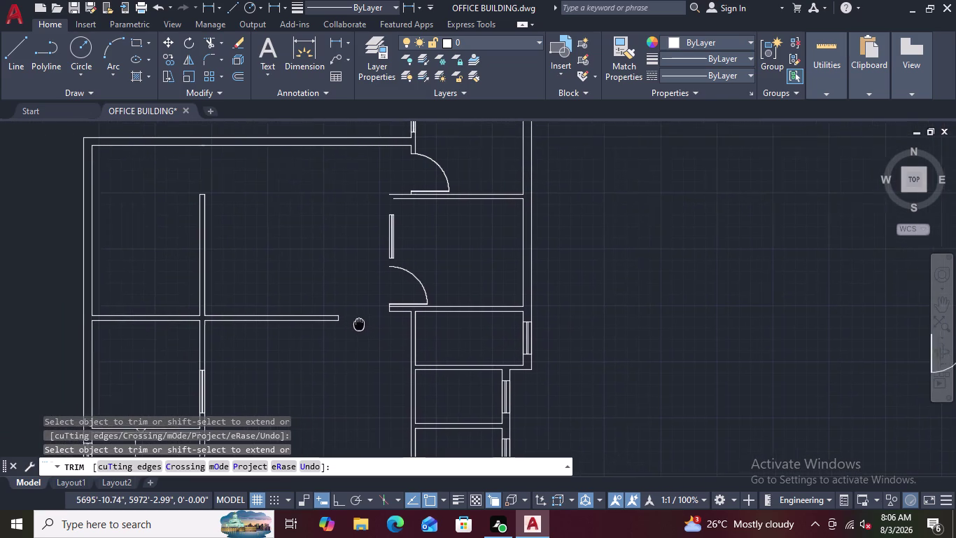
middle_drag(361, 325, 369, 325)
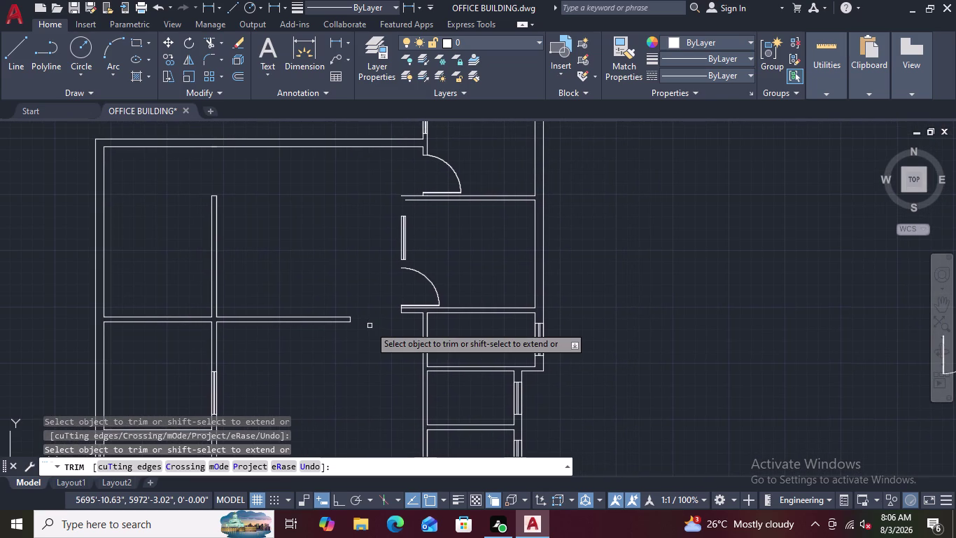
key(ctrl+z)
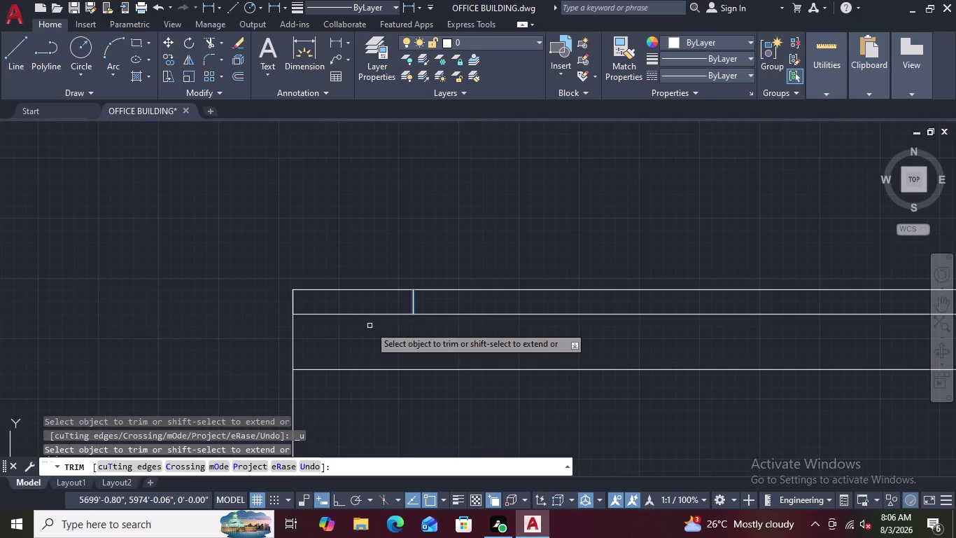
scroll(down, 3)
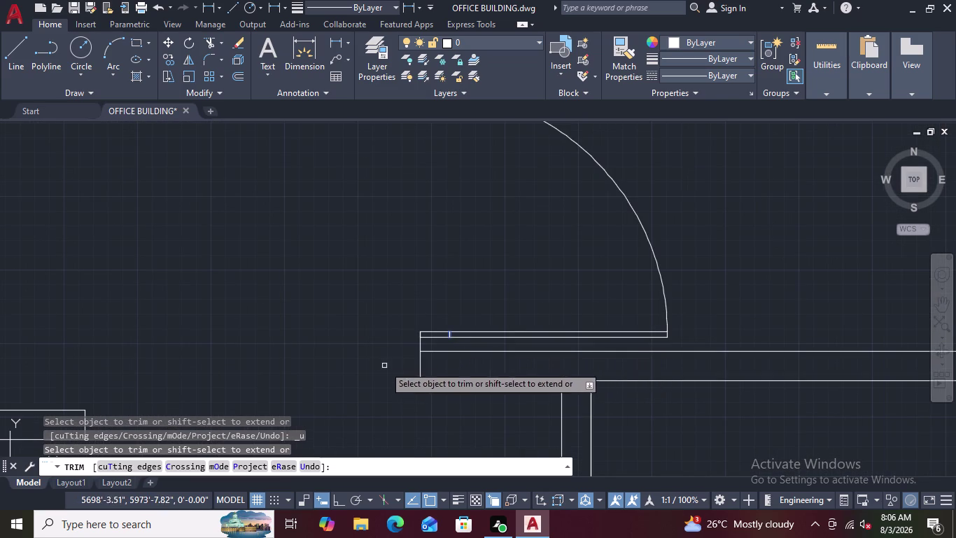
scroll(down, 3)
key(ctrl+z)
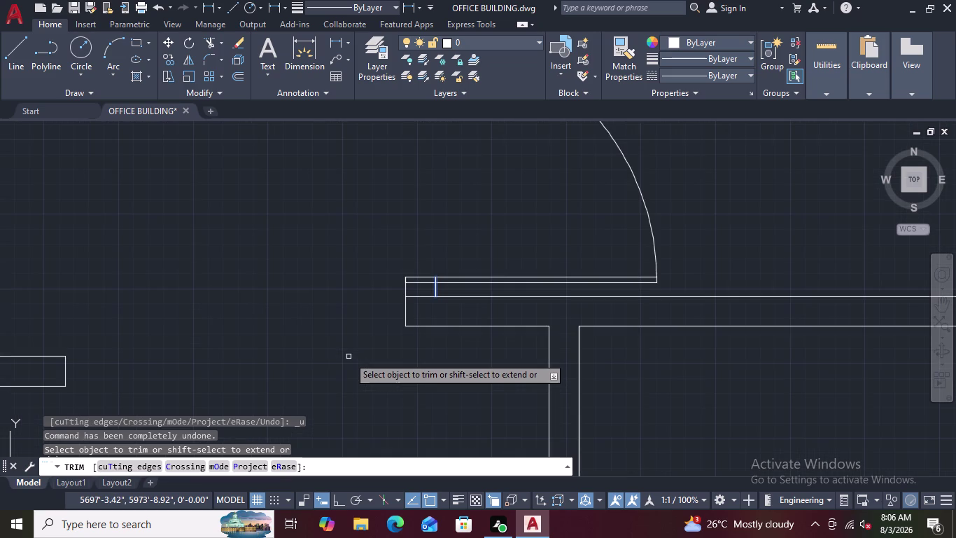
key(ctrl+z)
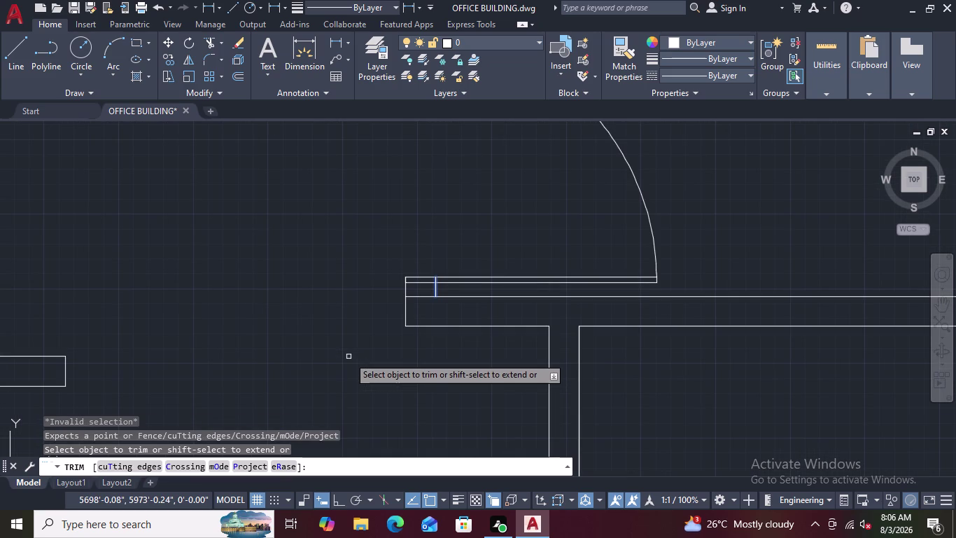
key(ctrl+z)
scroll(down, 3)
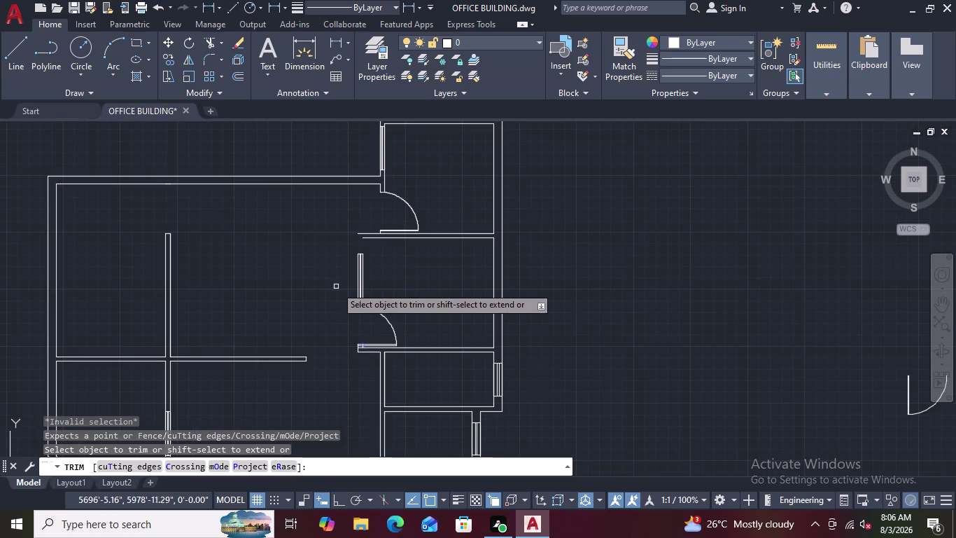
key(ctrl+z)
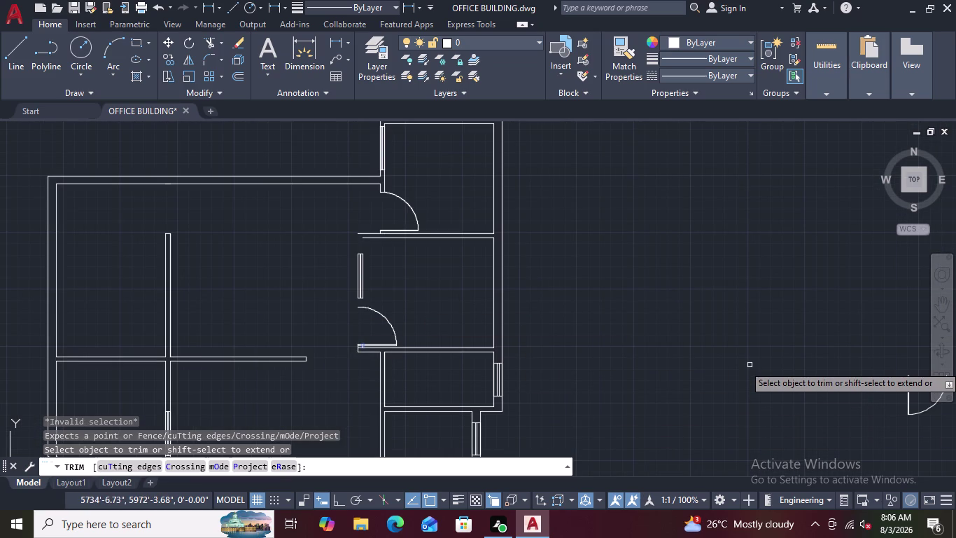
key(ctrl+z)
key(Escape)
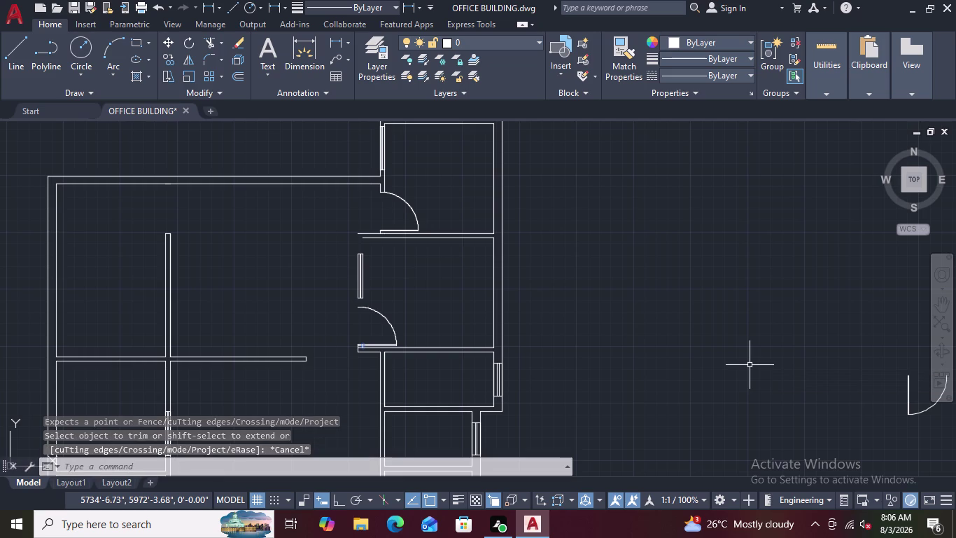
Undo the recent trim and extend edits at the doorway.
key(Escape)
key(ctrl+z)
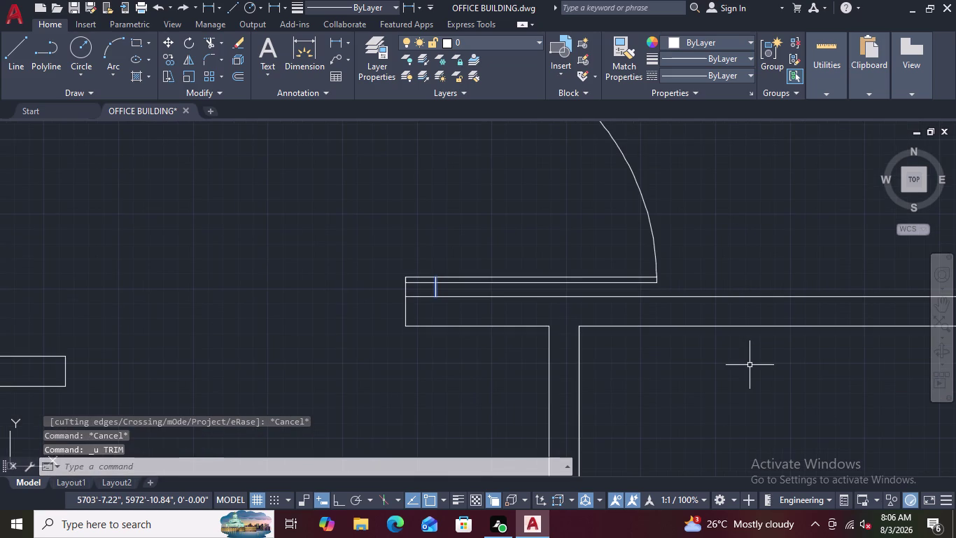
key(ctrl+z)
key(ctrl+z)
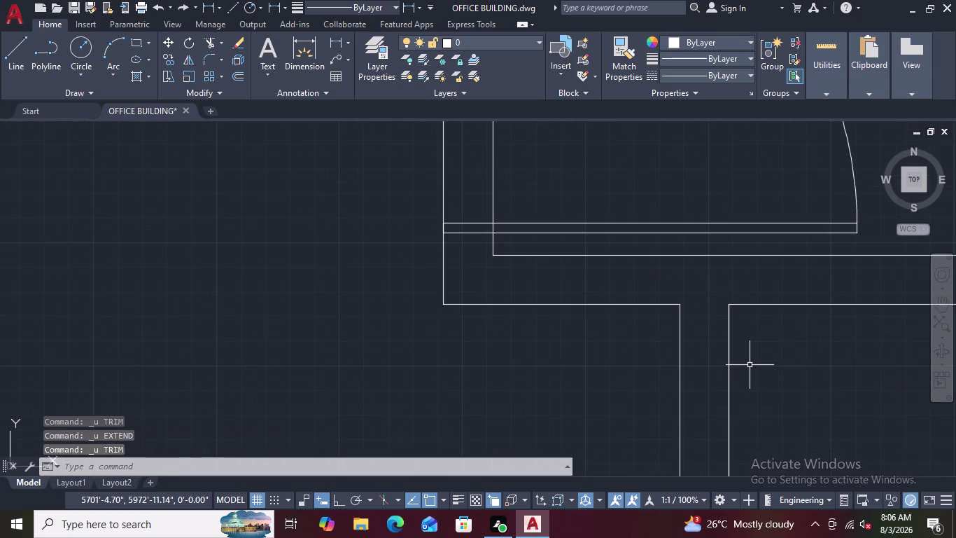
scroll(down, 3)
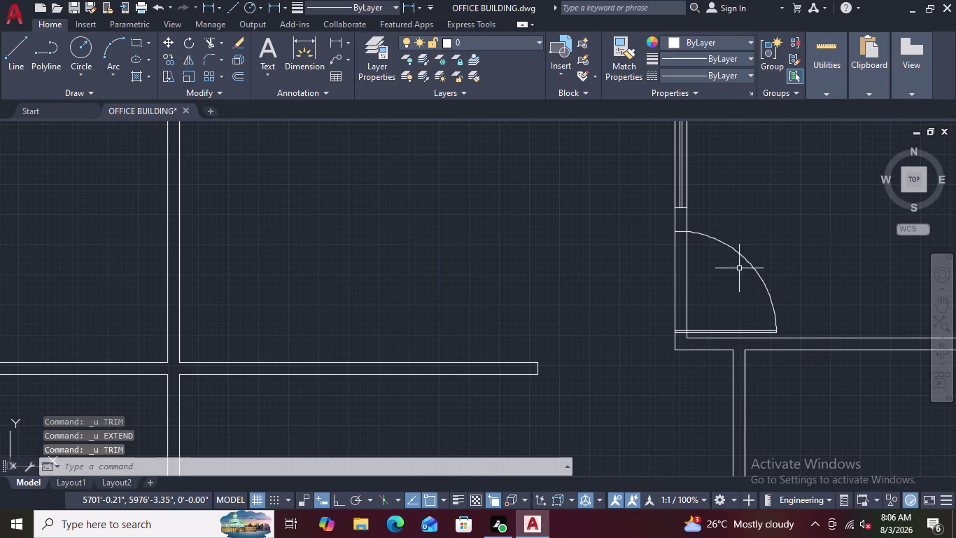
key(Escape)
scroll(up, 3)
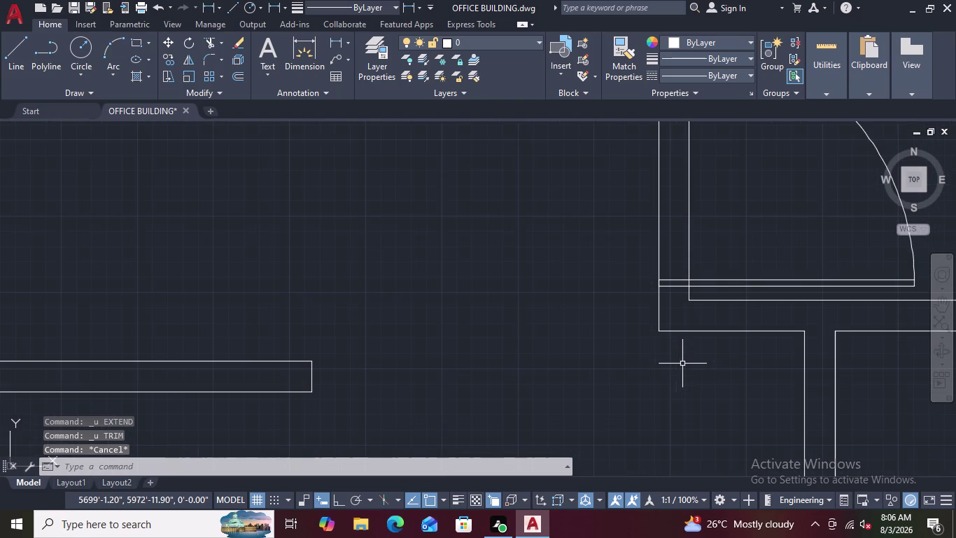
Briefly extend a wall line toward the door, cancel it, and begin typing TR.
text(EX)
key(space)
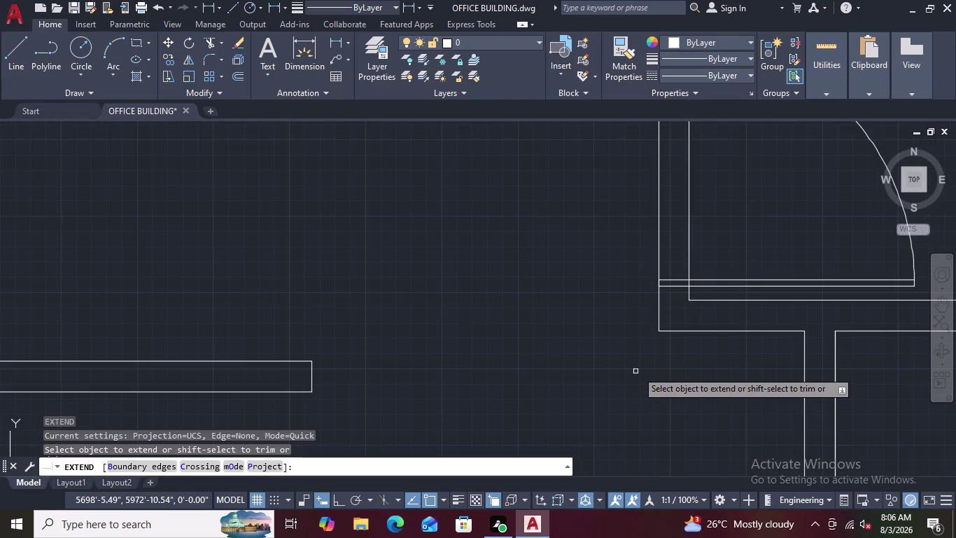
click(698, 301)
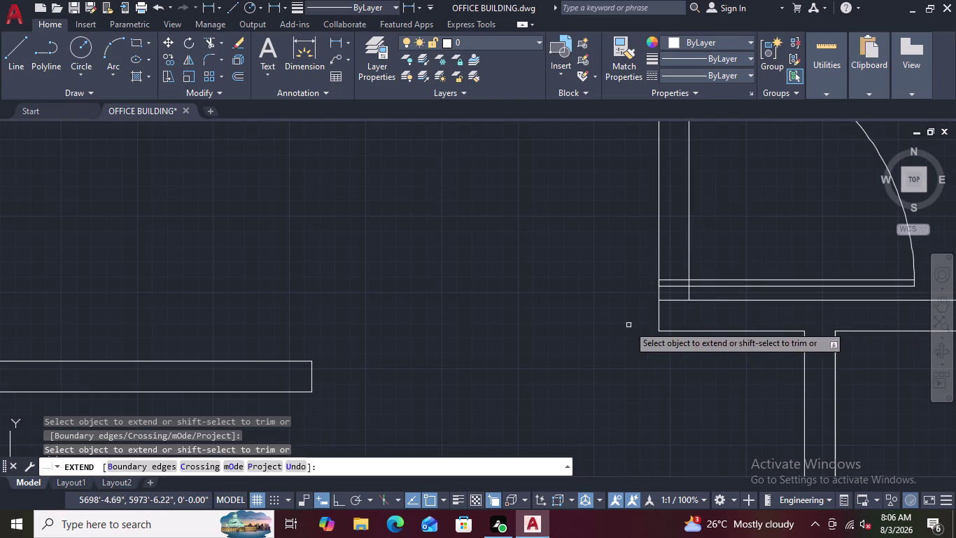
scroll(down, 3)
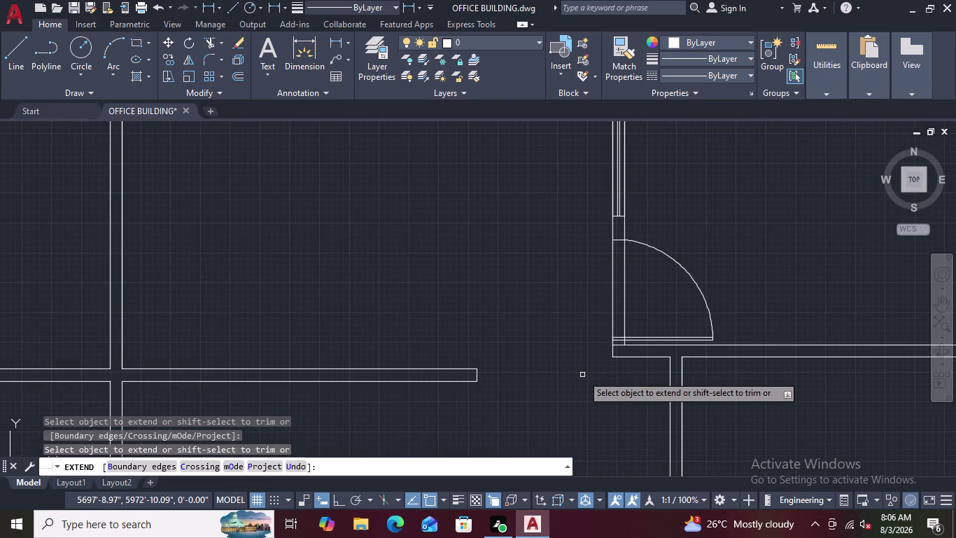
key(Escape)
text(TR)
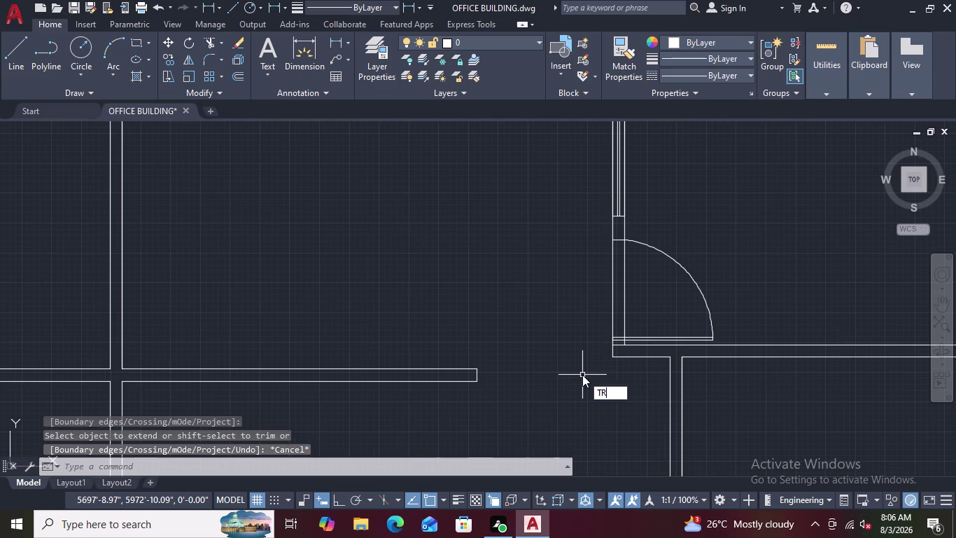
key(space)
click(612, 299)
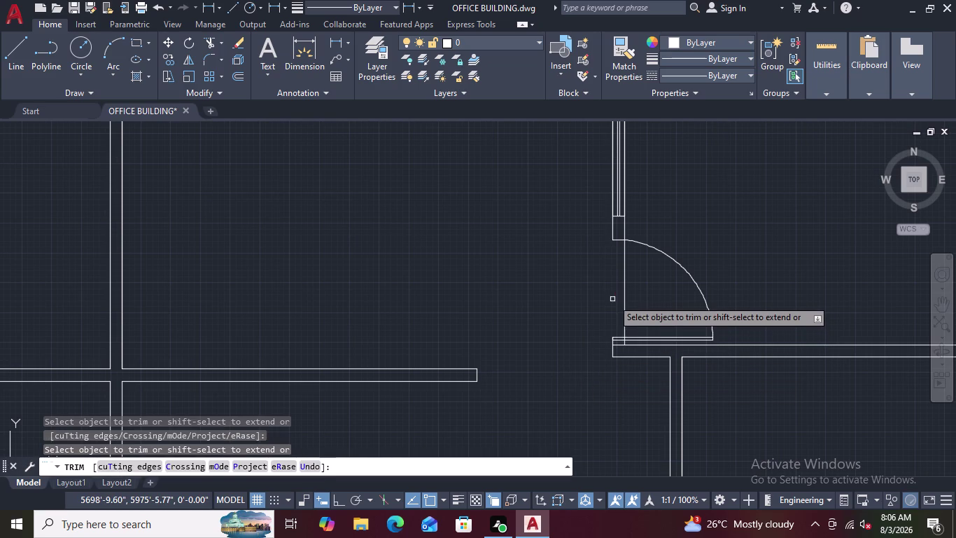
click(623, 293)
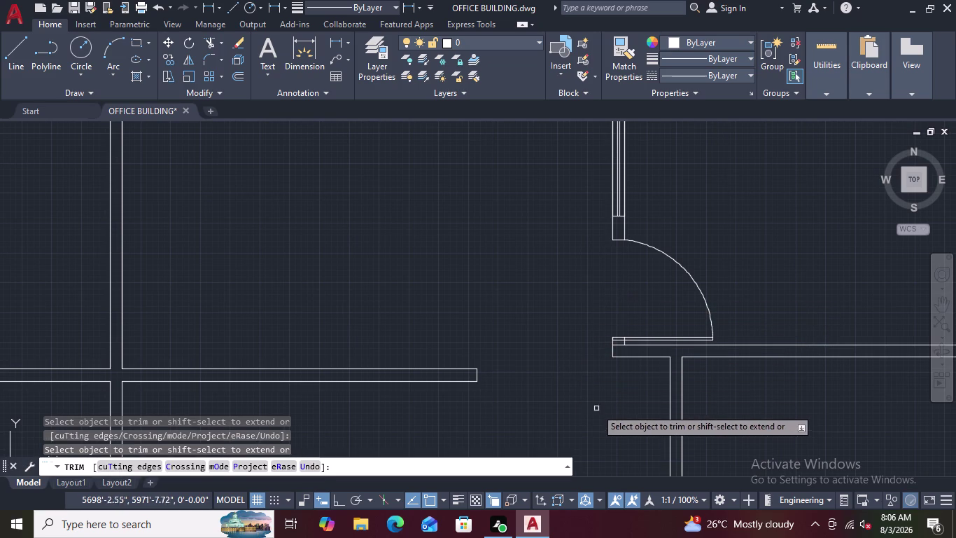
scroll(up, 3)
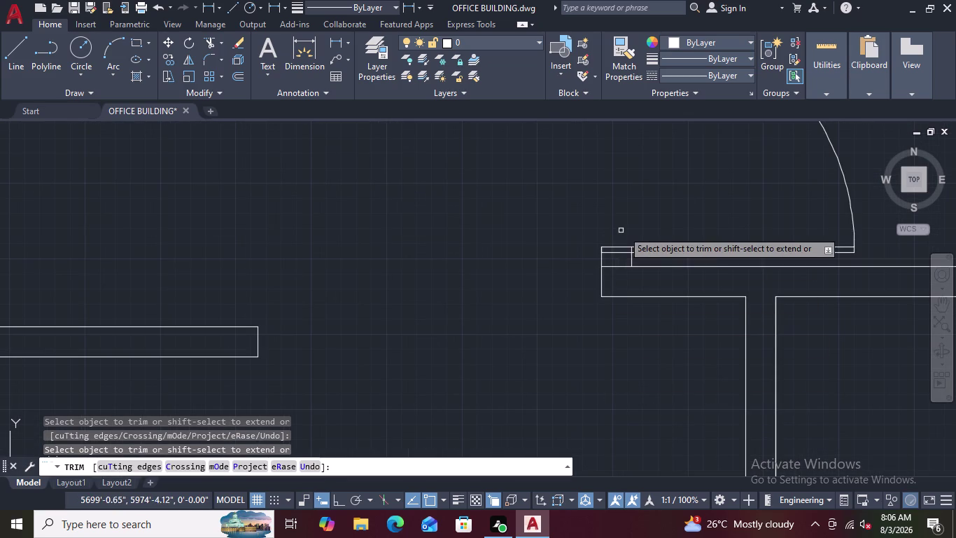
scroll(up, 3)
scroll(down, 3)
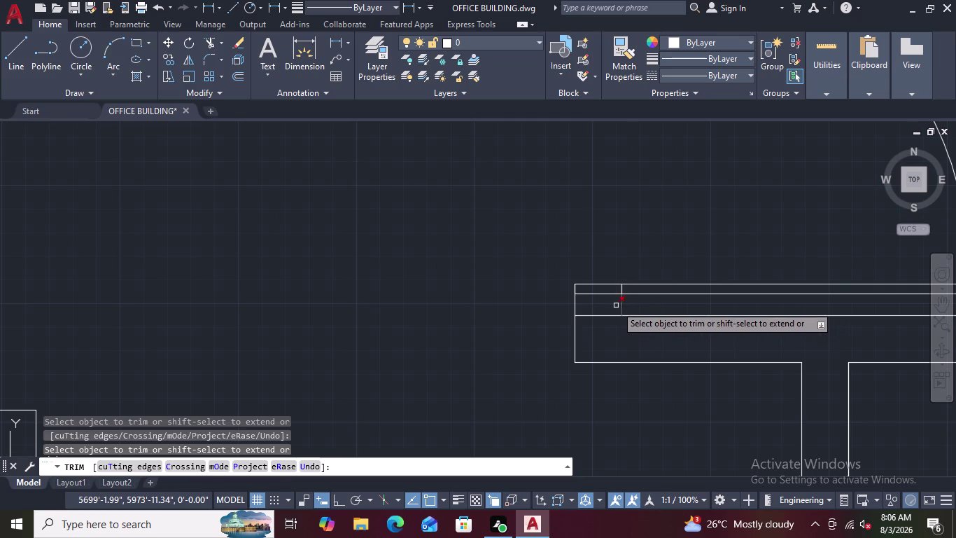
click(621, 303)
scroll(up, 3)
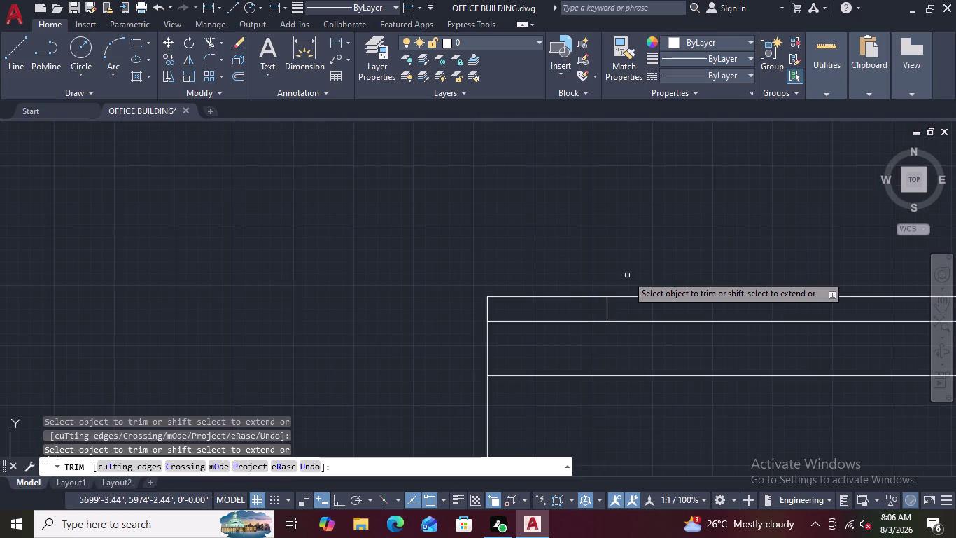
click(607, 312)
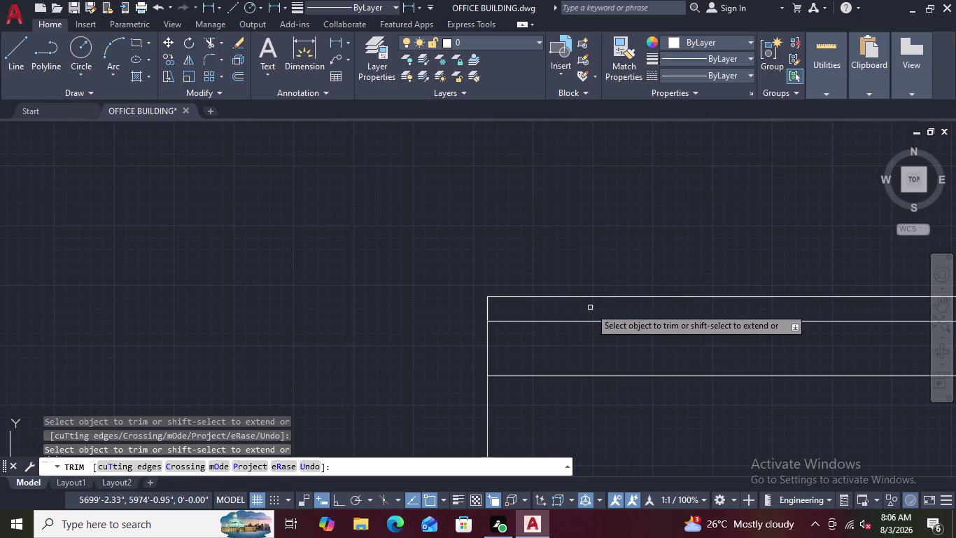
scroll(down, 3)
scroll(down, 3)
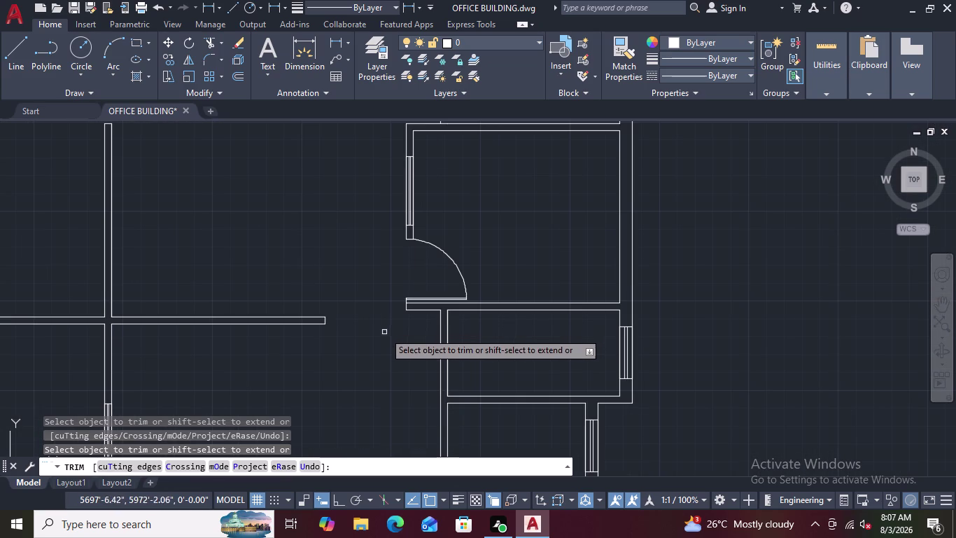
key(Escape)
scroll(down, 3)
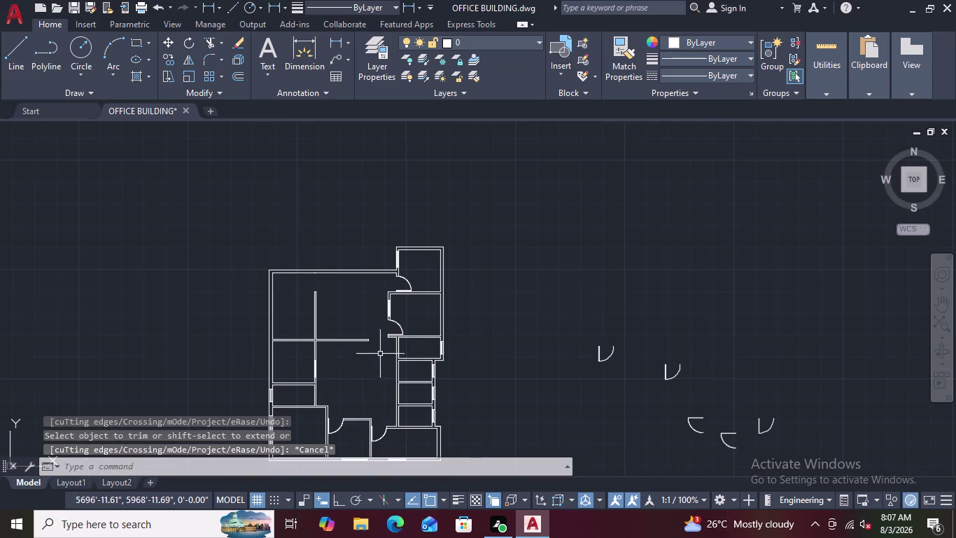
scroll(up, 3)
scroll(up, 3)
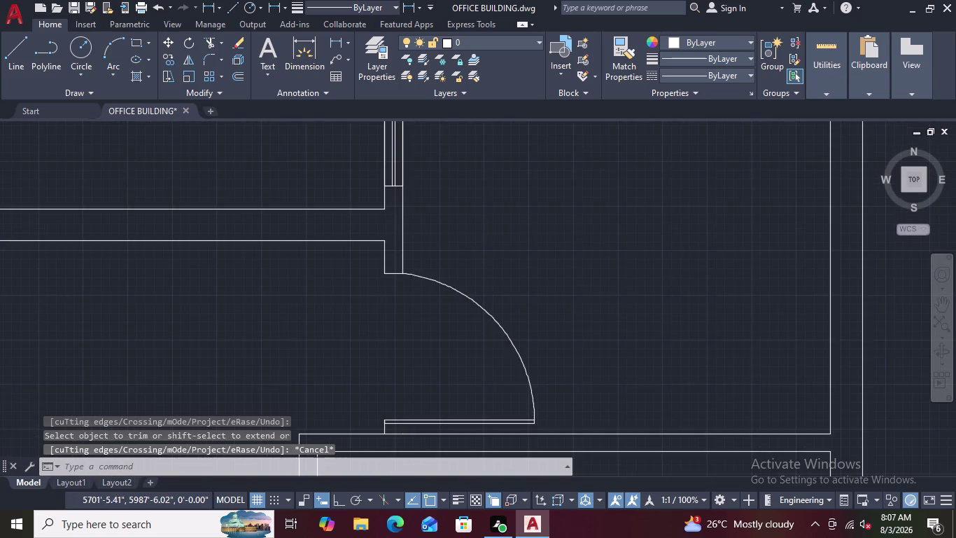
scroll(down, 3)
scroll(up, 3)
scroll(down, 3)
scroll(down, 3)
middle_drag(361, 386, 366, 382)
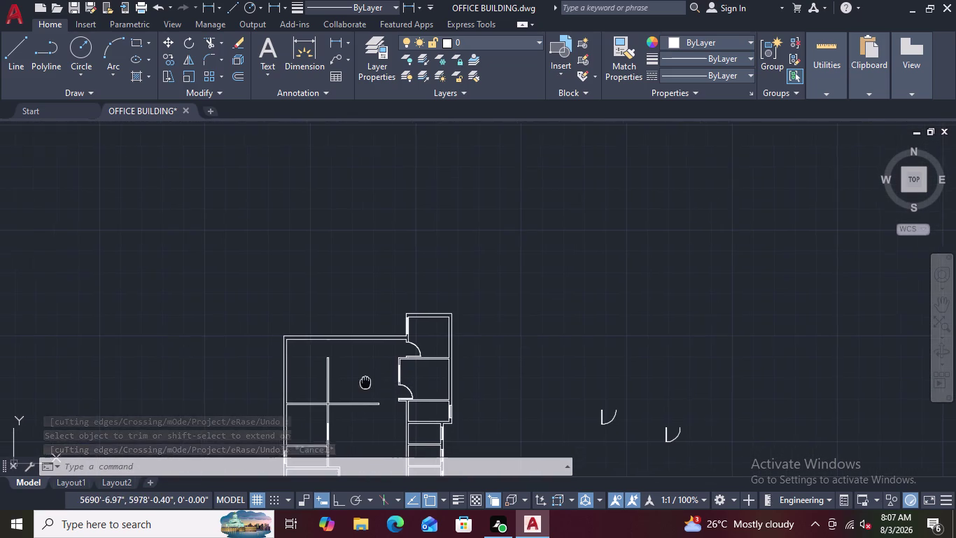
middle_drag(365, 382, 405, 268)
key(Escape)
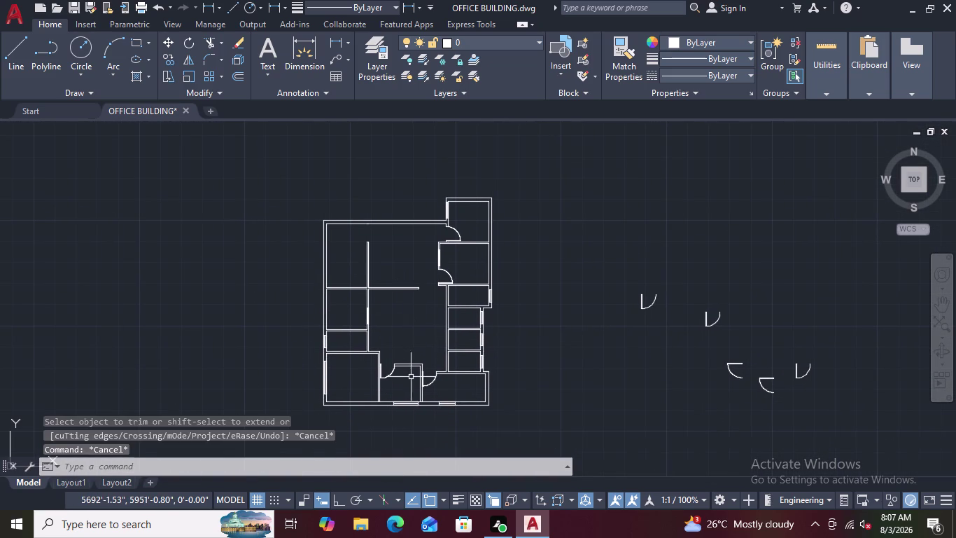
scroll(up, 3)
scroll(up, 3)
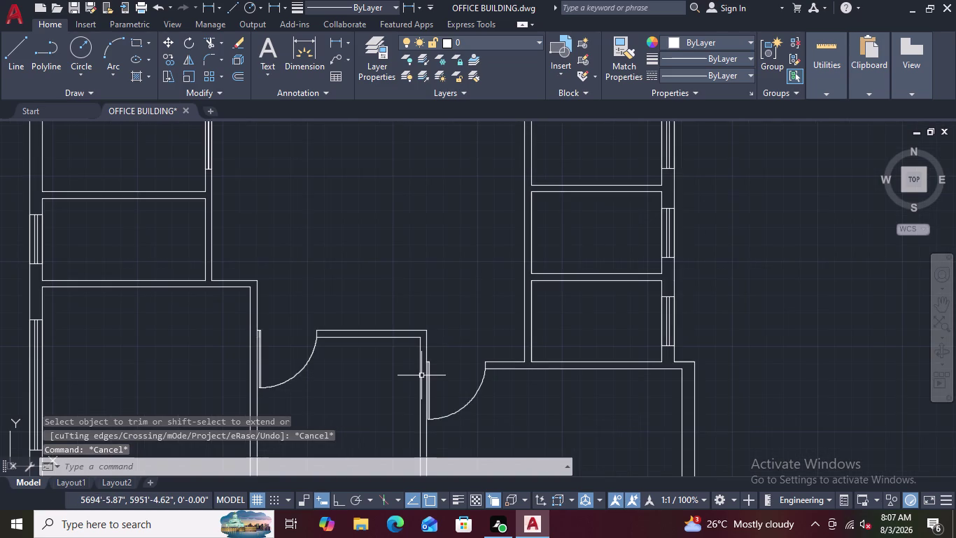
scroll(down, 3)
scroll(down, 3)
scroll(up, 3)
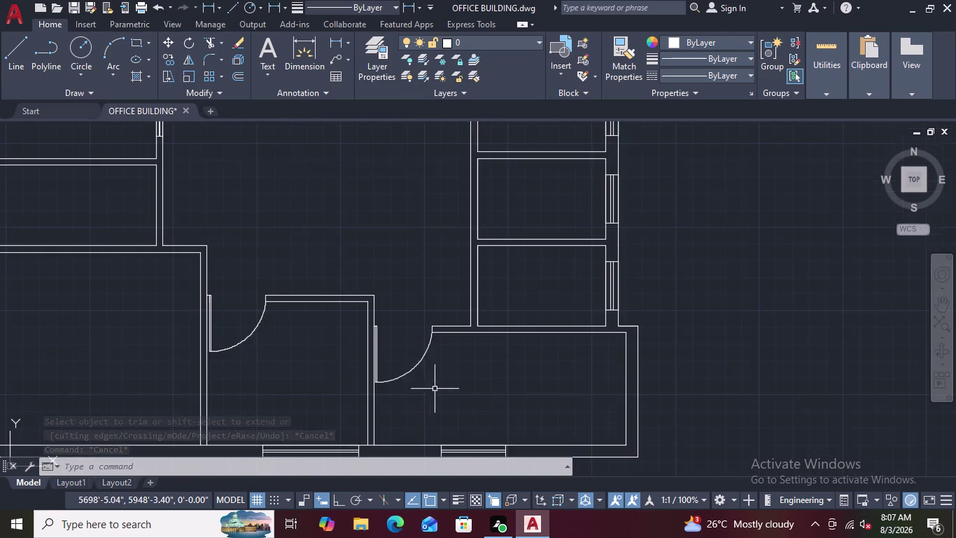
scroll(up, 3)
scroll(up, 3)
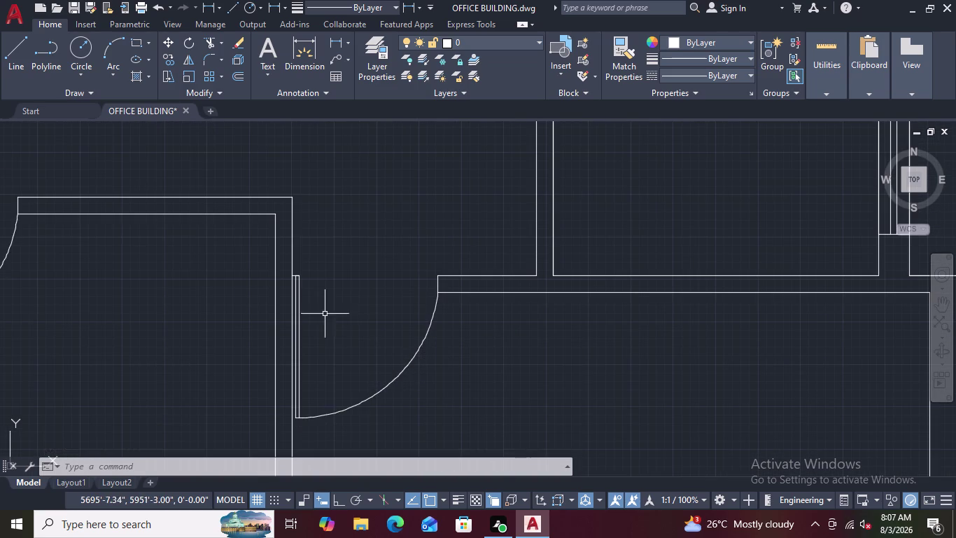
scroll(up, 3)
scroll(down, 3)
scroll(up, 3)
scroll(down, 3)
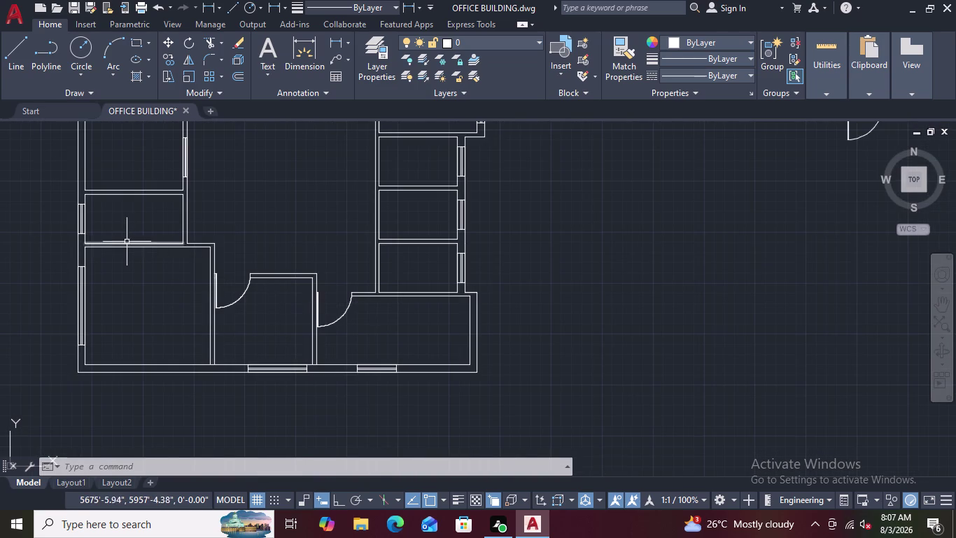
scroll(down, 3)
scroll(up, 3)
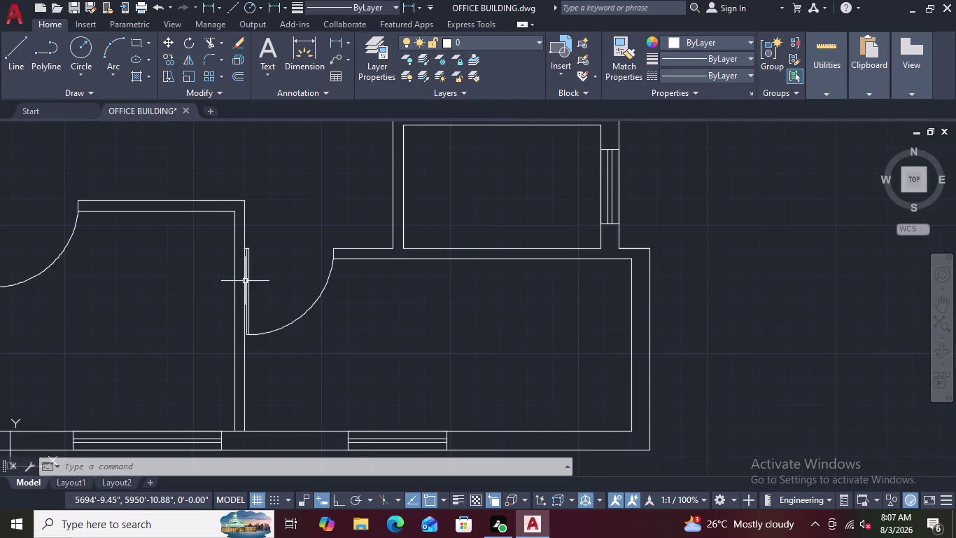
scroll(down, 3)
scroll(up, 3)
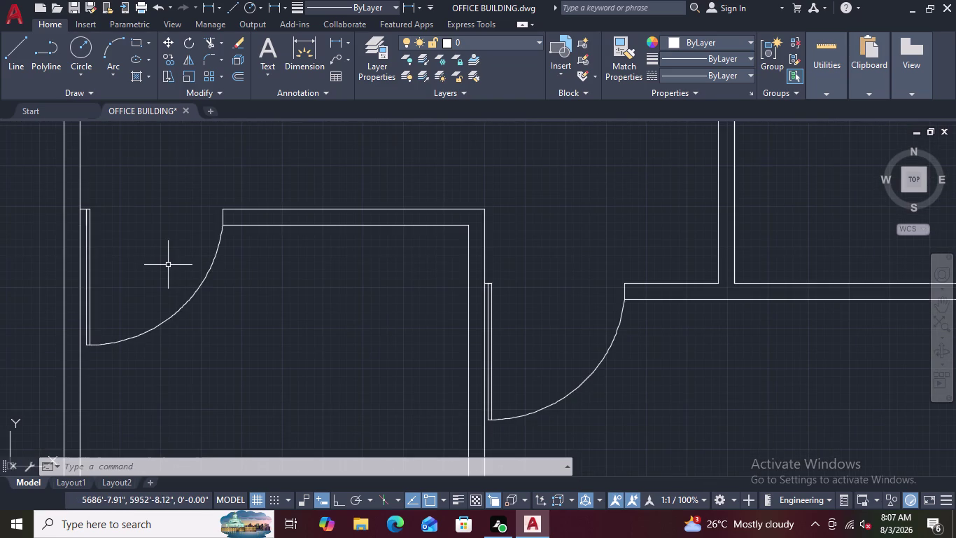
scroll(down, 3)
scroll(down, 3)
scroll(down, 3)
middle_drag(236, 191, 252, 235)
scroll(down, 3)
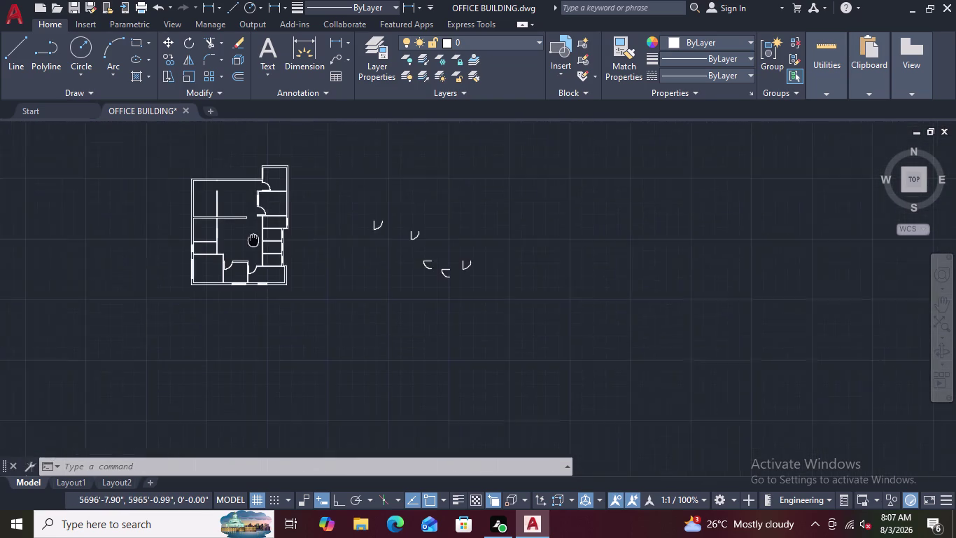
middle_drag(252, 236, 264, 279)
scroll(up, 3)
scroll(up, 3)
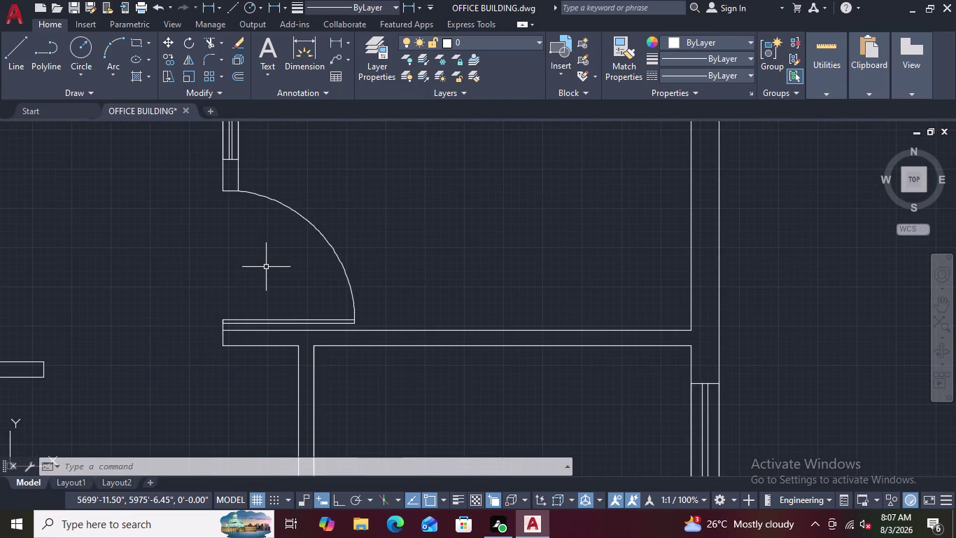
scroll(down, 3)
middle_drag(200, 243, 243, 367)
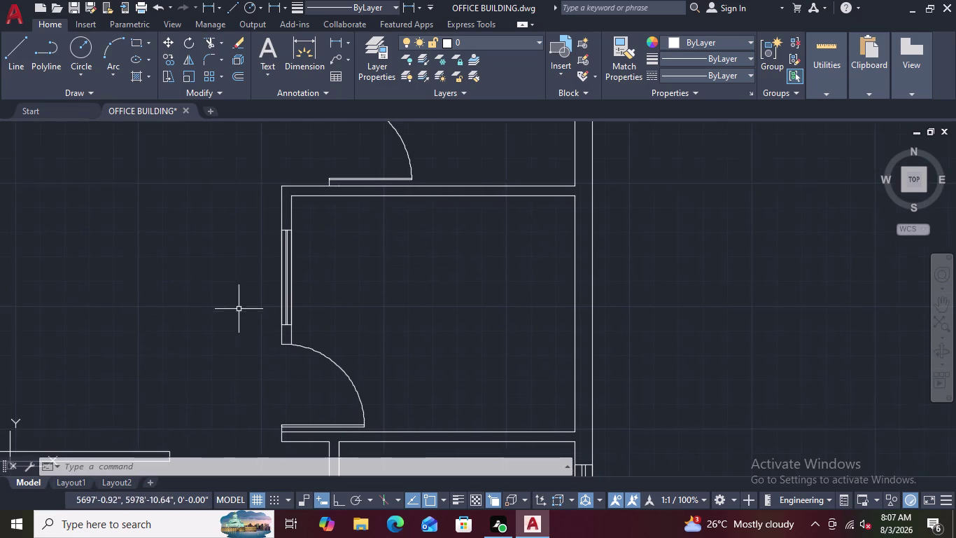
scroll(down, 3)
scroll(up, 3)
scroll(up, 3)
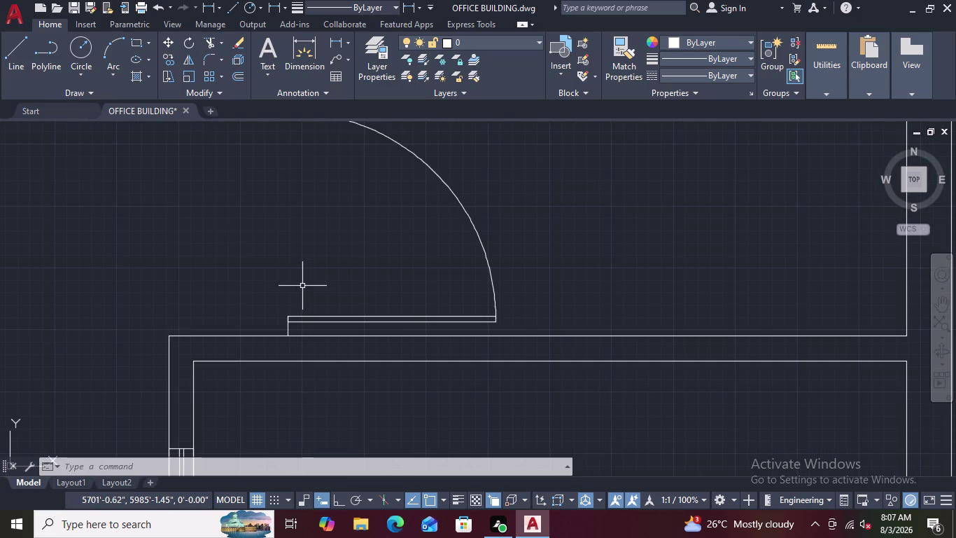
scroll(down, 3)
scroll(down, 3)
middle_drag(231, 290, 408, 279)
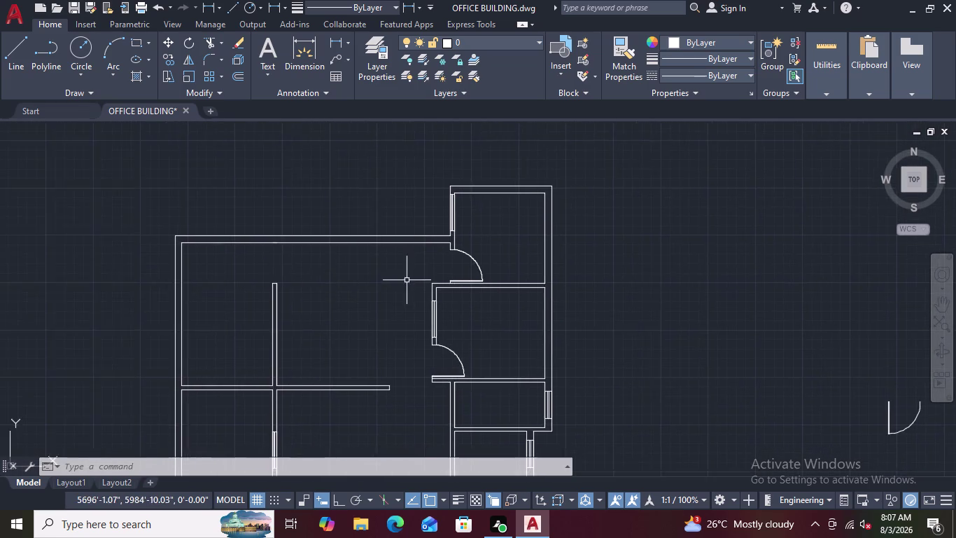
scroll(down, 3)
middle_drag(379, 319, 408, 228)
scroll(up, 3)
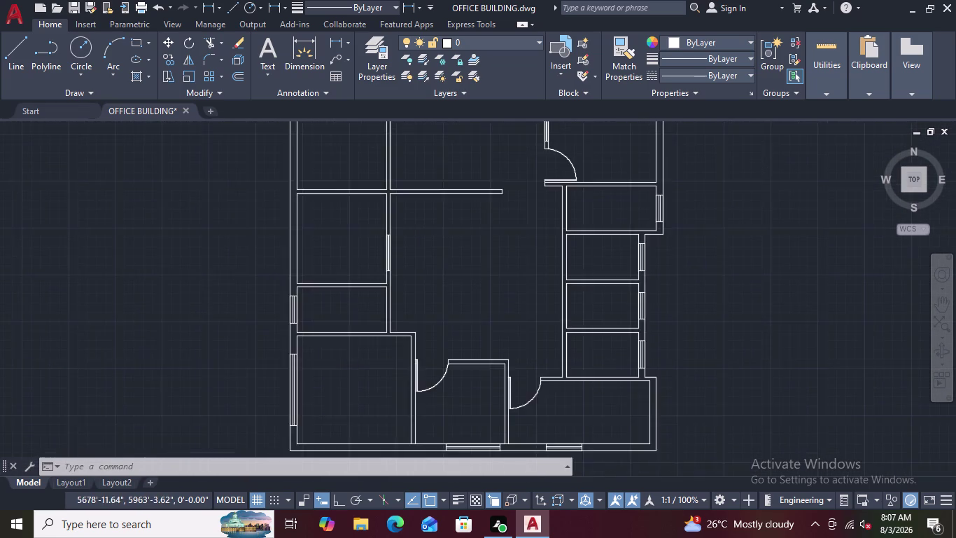
scroll(down, 3)
scroll(up, 3)
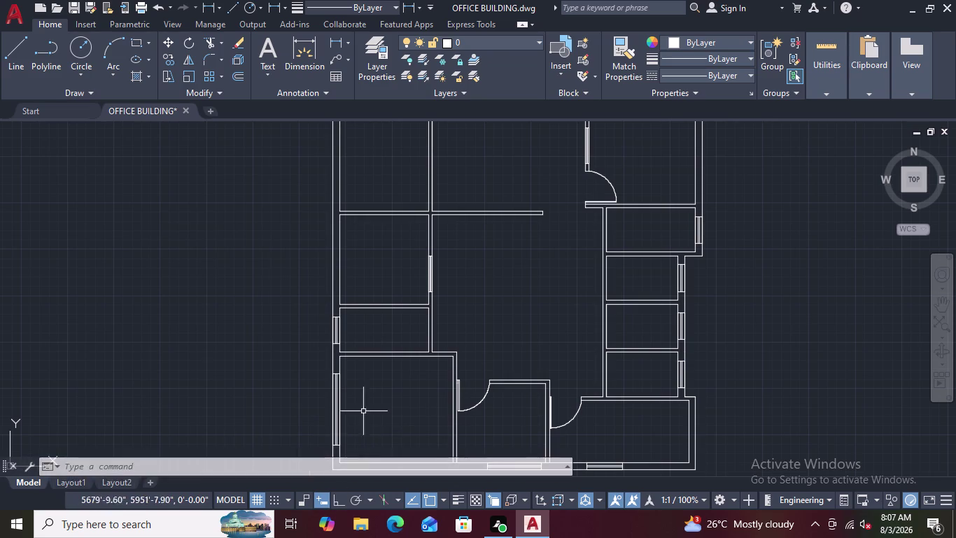
scroll(down, 3)
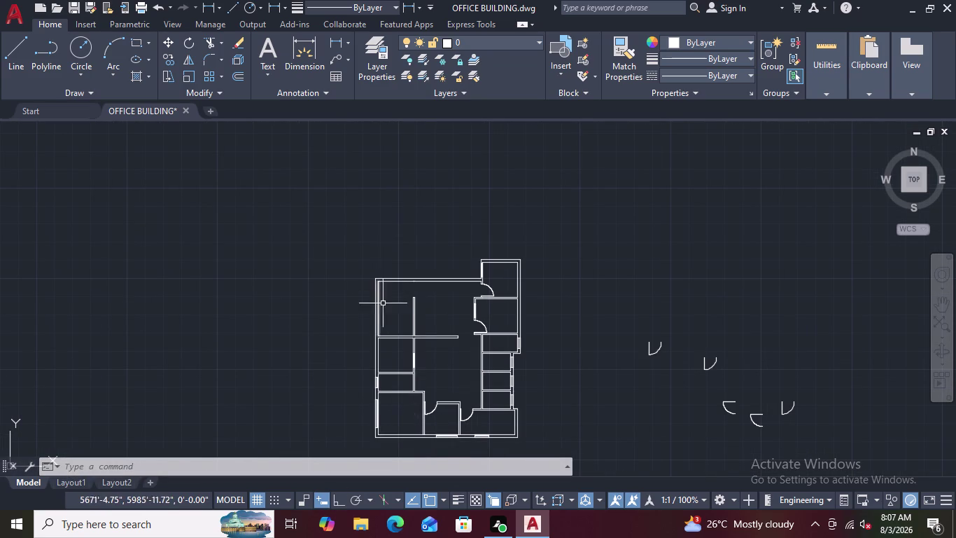
scroll(up, 3)
scroll(down, 3)
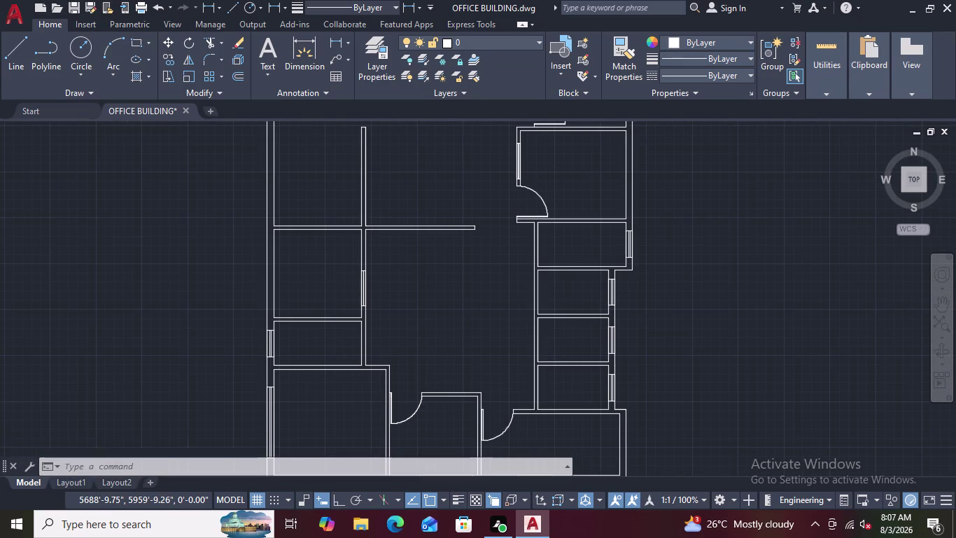
middle_drag(438, 313, 480, 274)
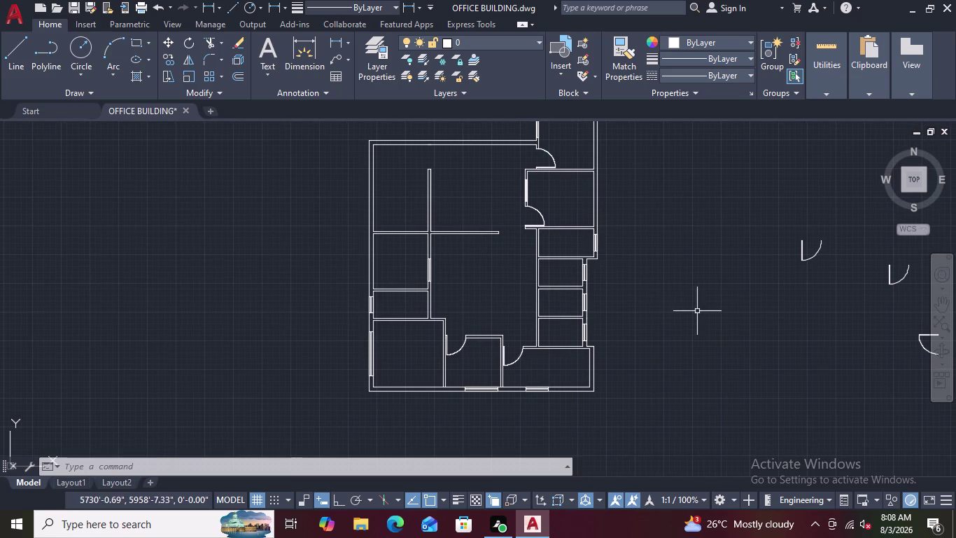
scroll(down, 3)
middle_drag(705, 313, 613, 302)
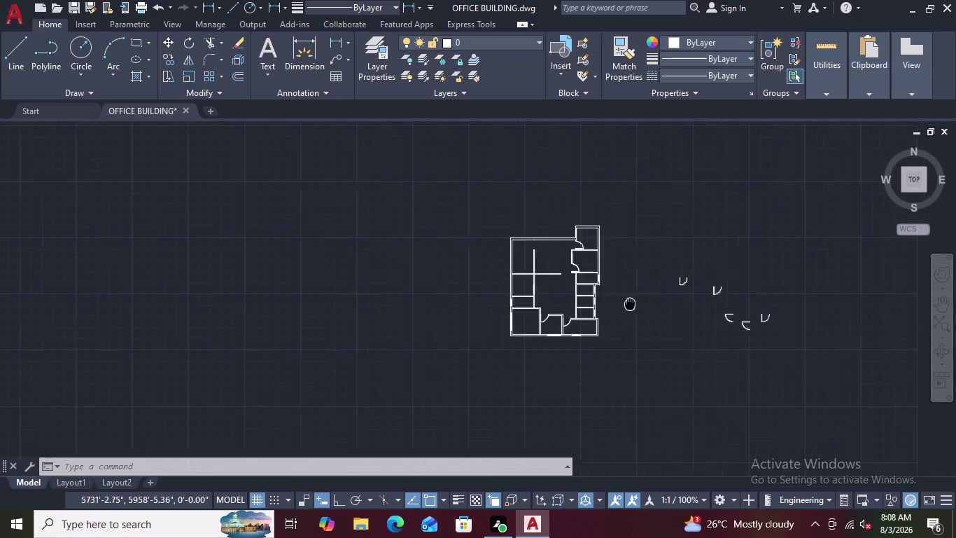
middle_drag(612, 302, 458, 282)
scroll(down, 3)
scroll(up, 3)
scroll(up, 3)
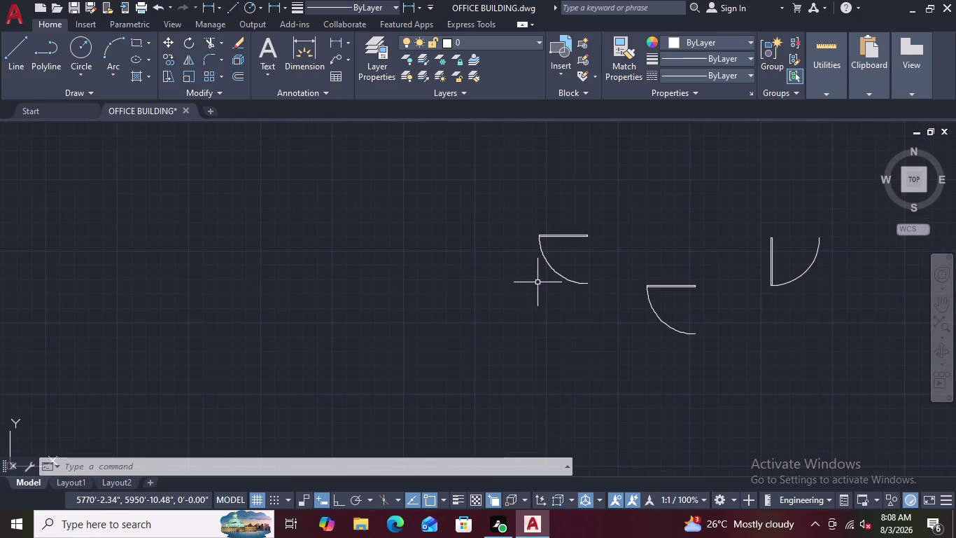
Select the top-left spare door swing and start moving it from its corner.
click(642, 204)
right_click(643, 203)
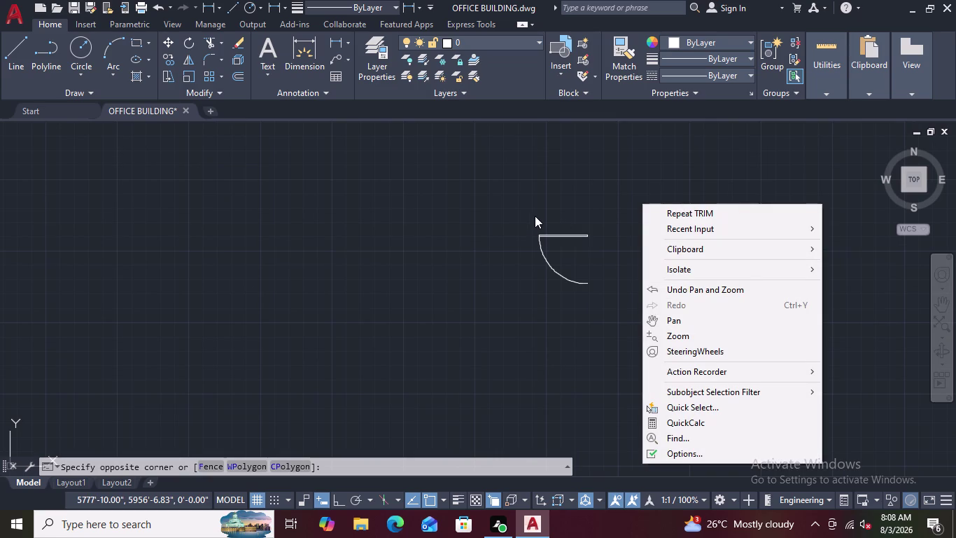
key(Escape)
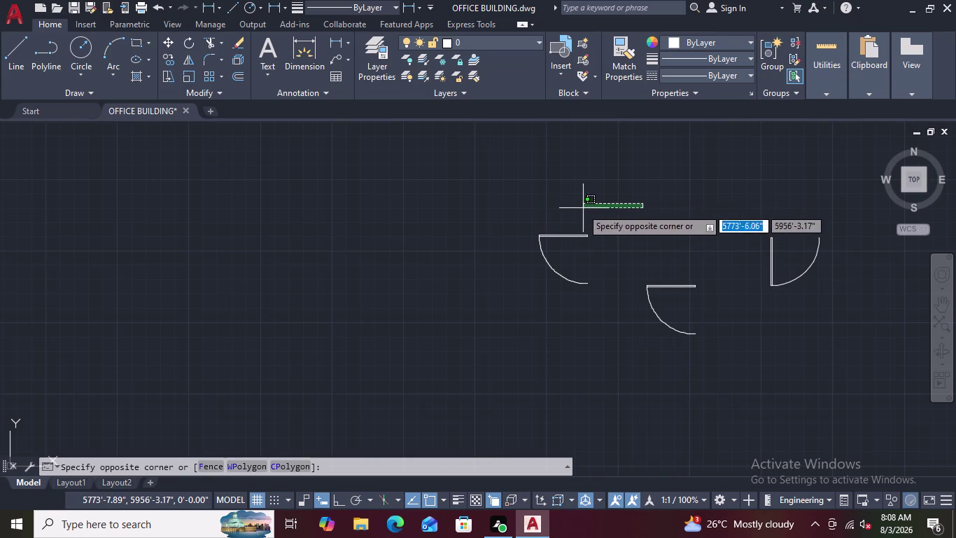
click(513, 307)
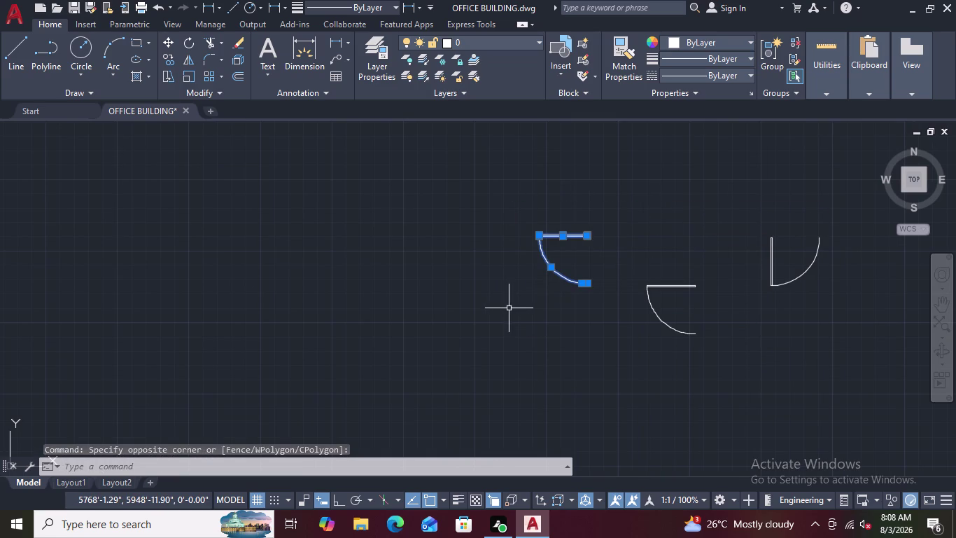
right_click(509, 308)
click(538, 289)
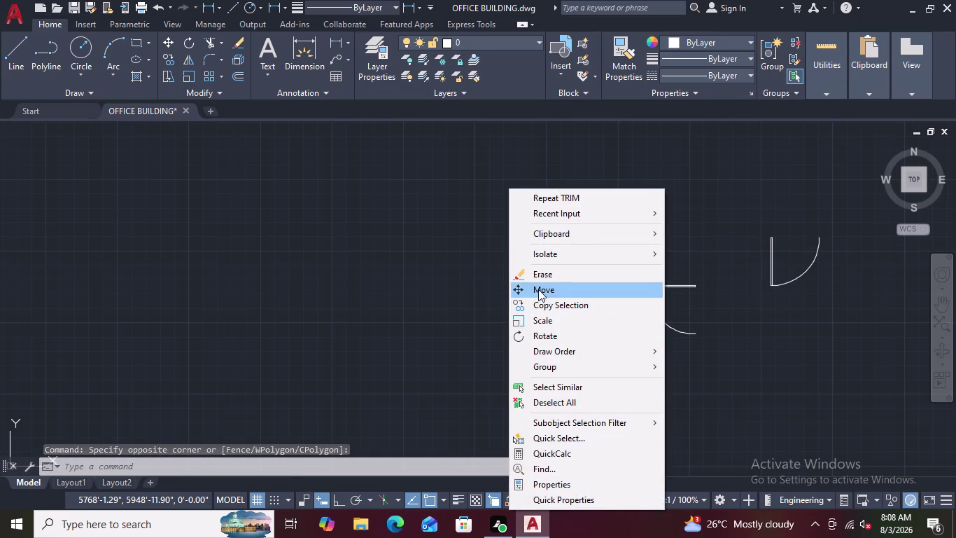
scroll(up, 3)
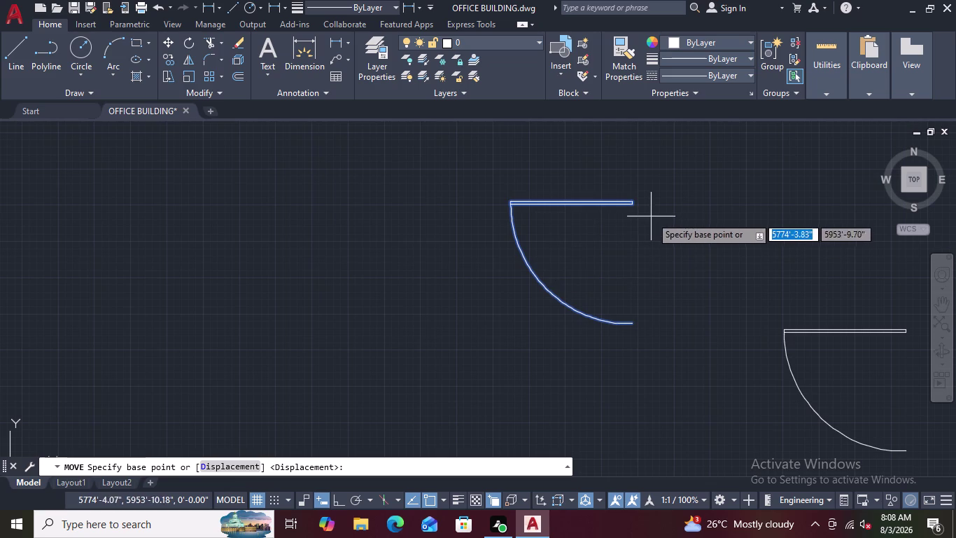
scroll(up, 3)
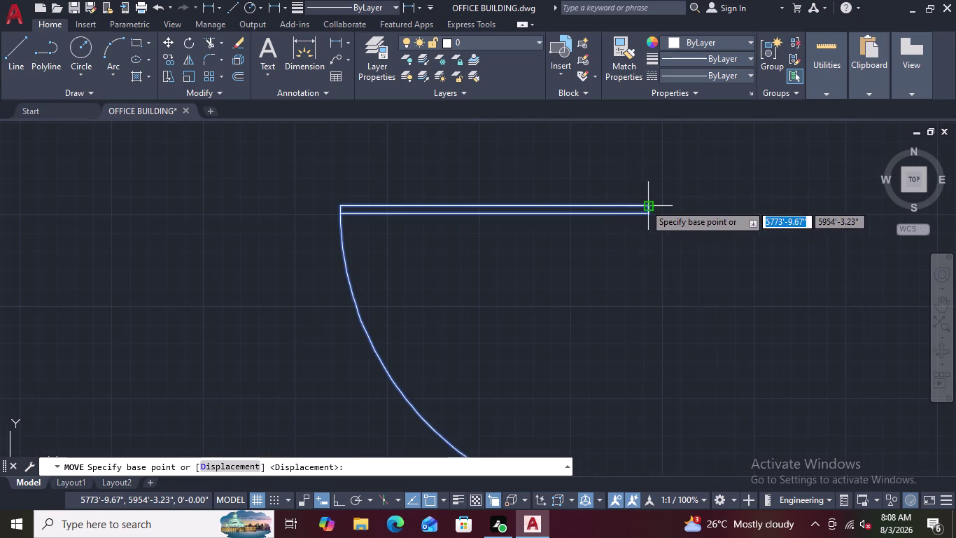
click(645, 204)
Drop the door swing in empty space left of the building.
scroll(down, 3)
scroll(down, 3)
middle_drag(329, 263, 567, 268)
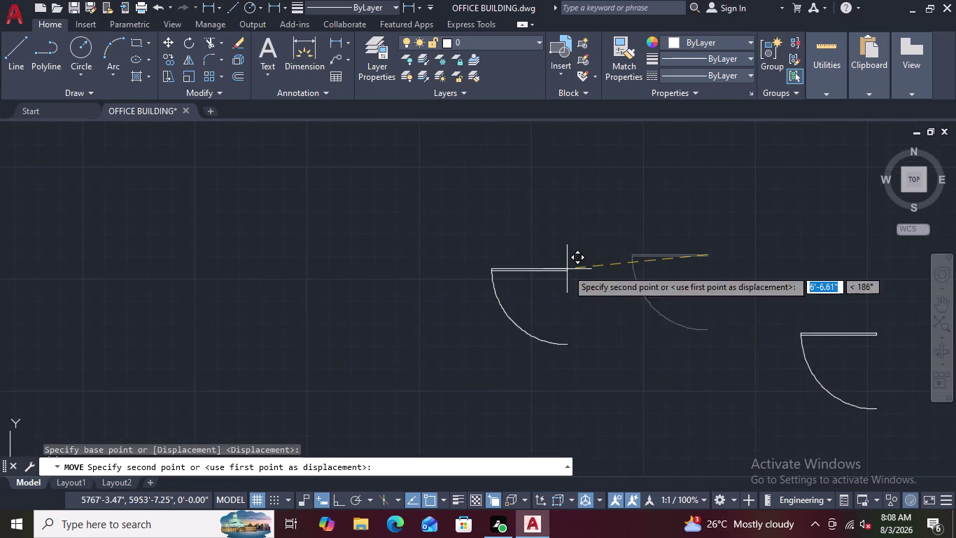
scroll(down, 3)
middle_drag(267, 304, 634, 340)
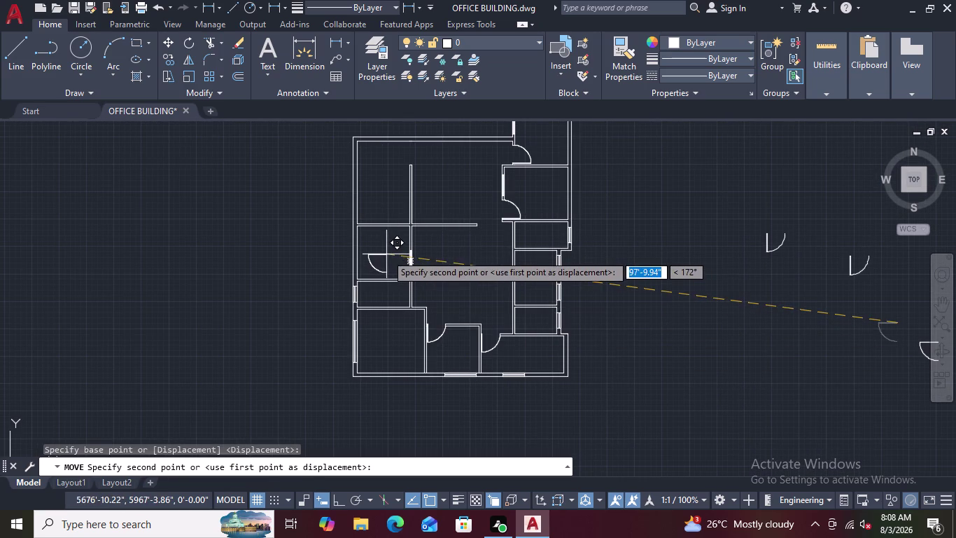
scroll(down, 3)
middle_drag(215, 242, 333, 326)
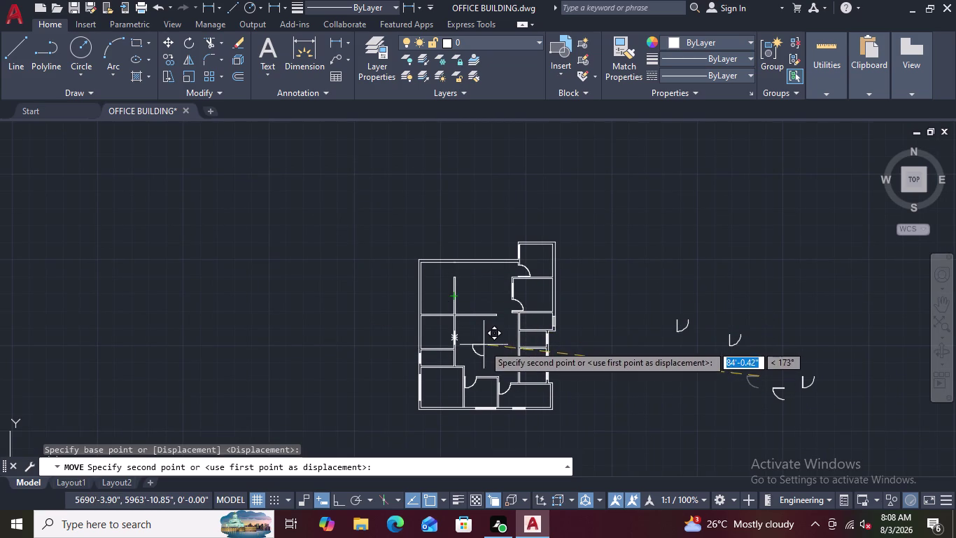
middle_drag(484, 344, 497, 304)
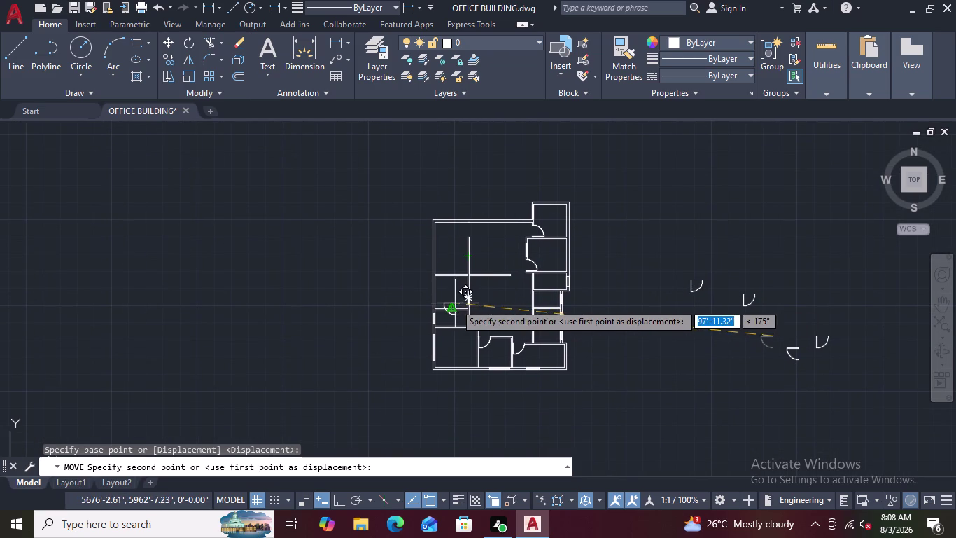
scroll(up, 3)
scroll(up, 3)
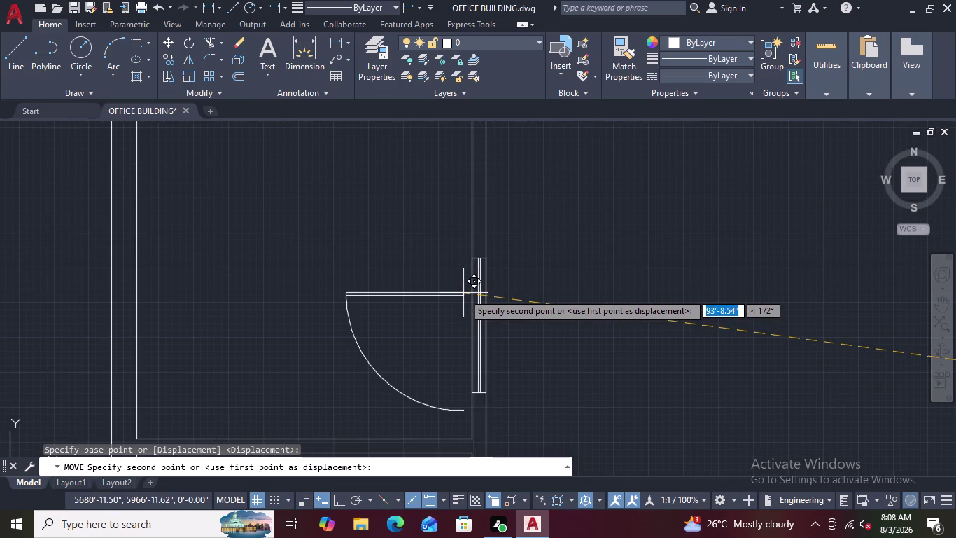
scroll(down, 3)
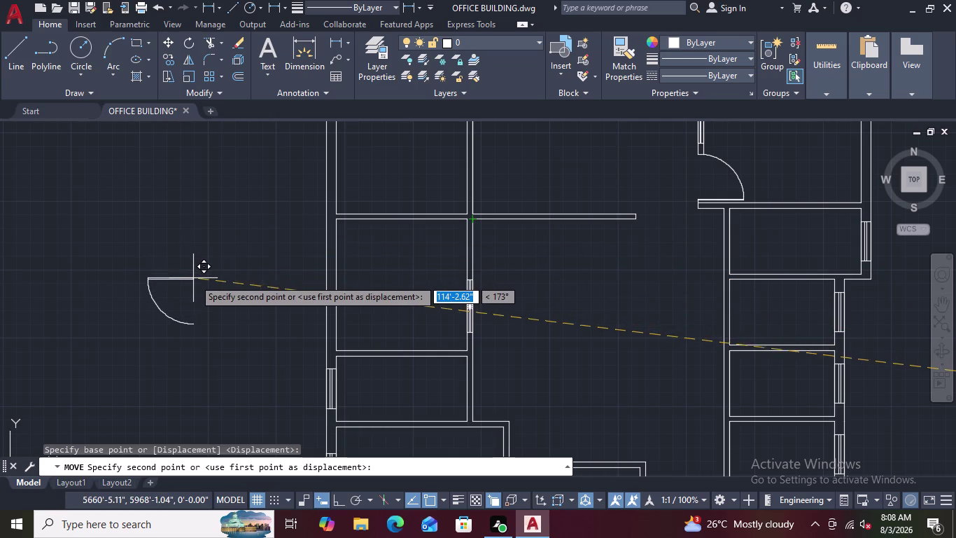
scroll(down, 3)
scroll(up, 3)
scroll(up, 3)
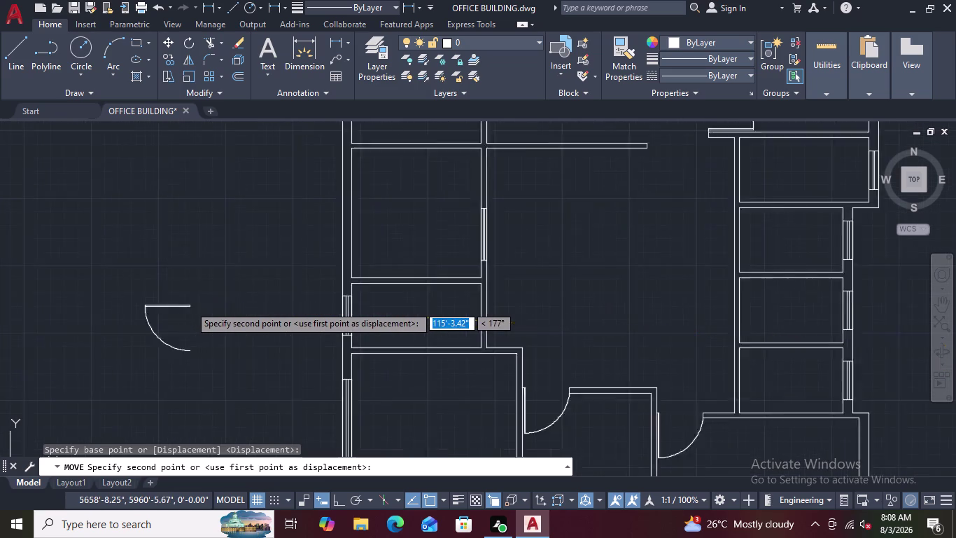
scroll(up, 3)
click(190, 305)
scroll(down, 3)
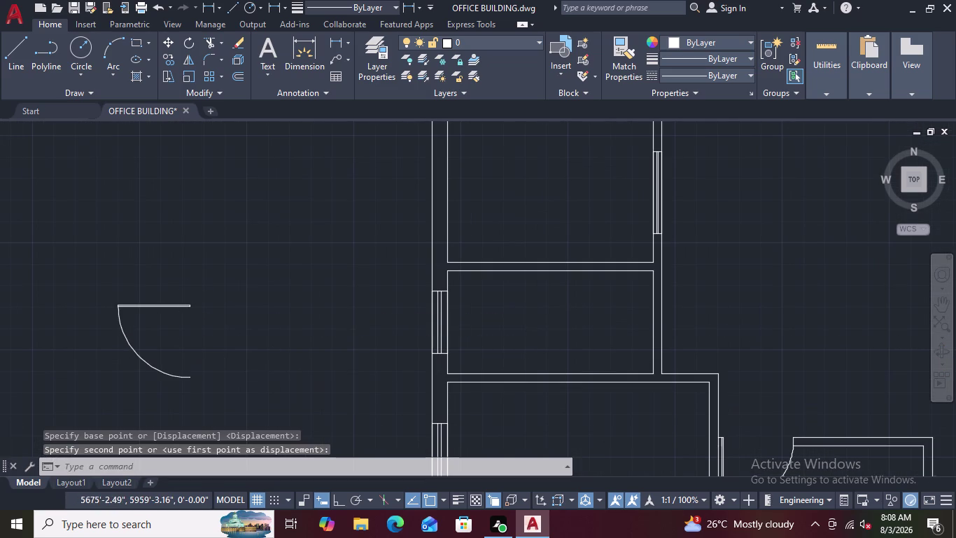
Select the narrow rectangle polyline and its adjoining line in the wall.
scroll(up, 3)
scroll(up, 3)
scroll(down, 3)
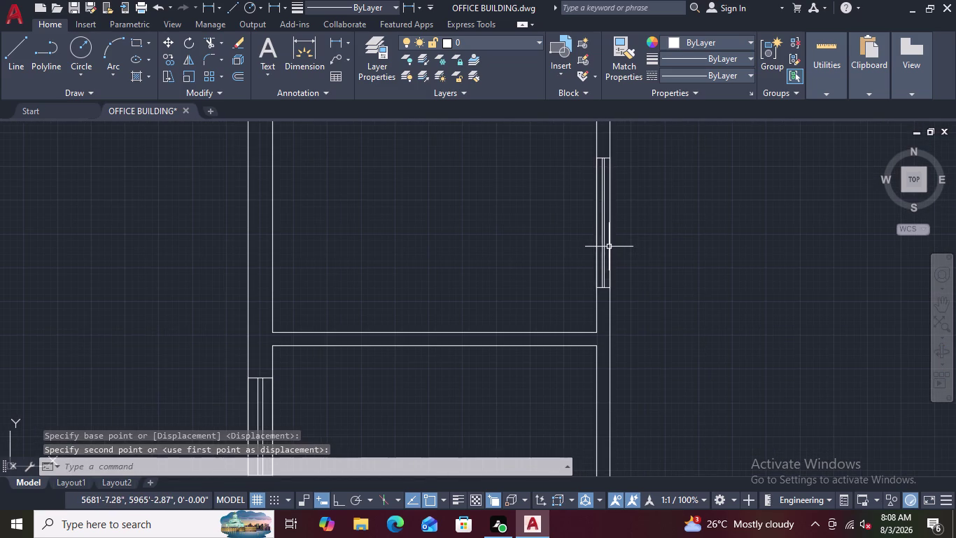
click(609, 176)
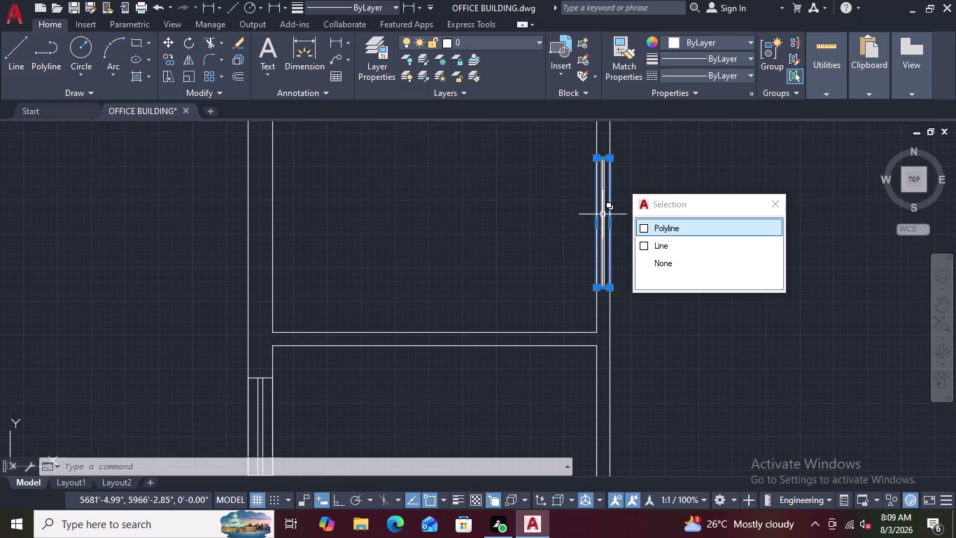
click(603, 214)
scroll(up, 3)
scroll(up, 3)
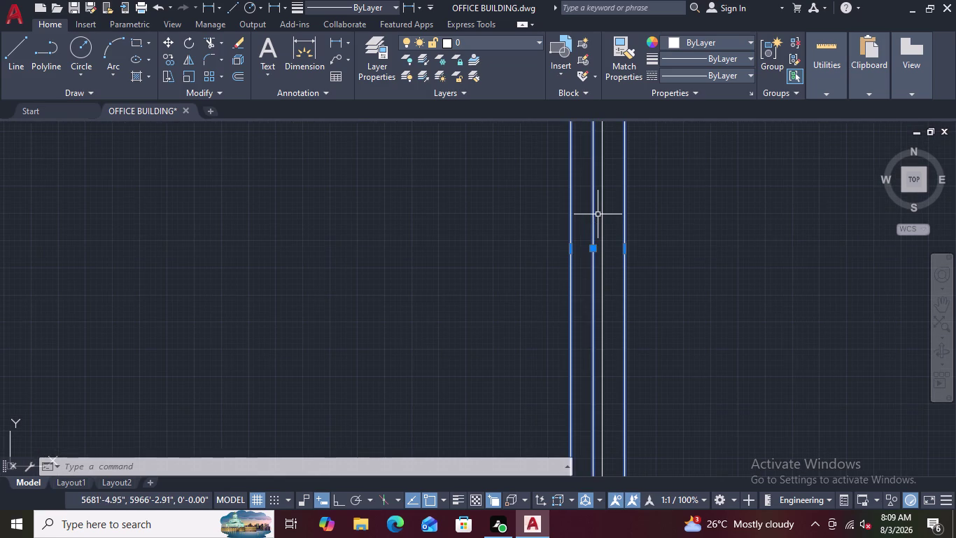
click(602, 206)
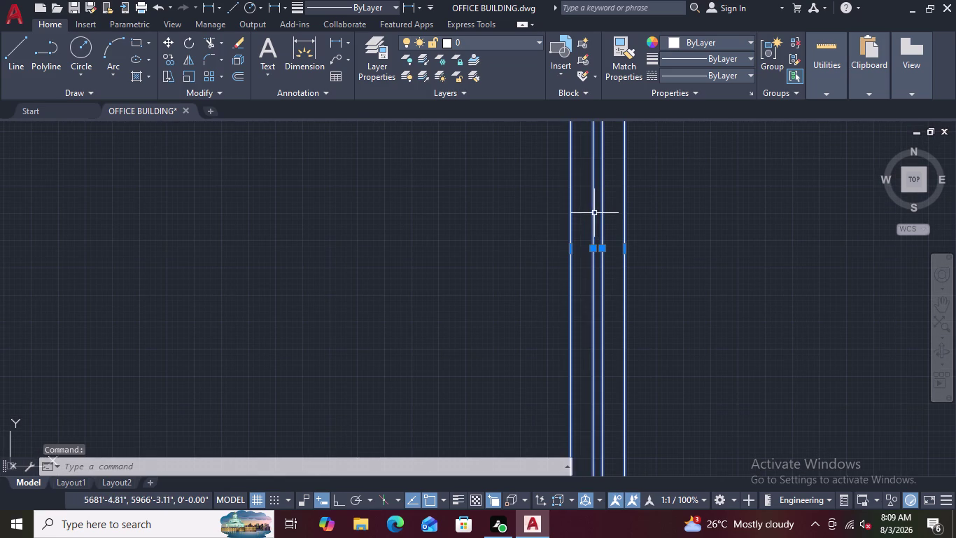
Move the rectangle from its bottom point into open space right of the wall.
right_click(459, 219)
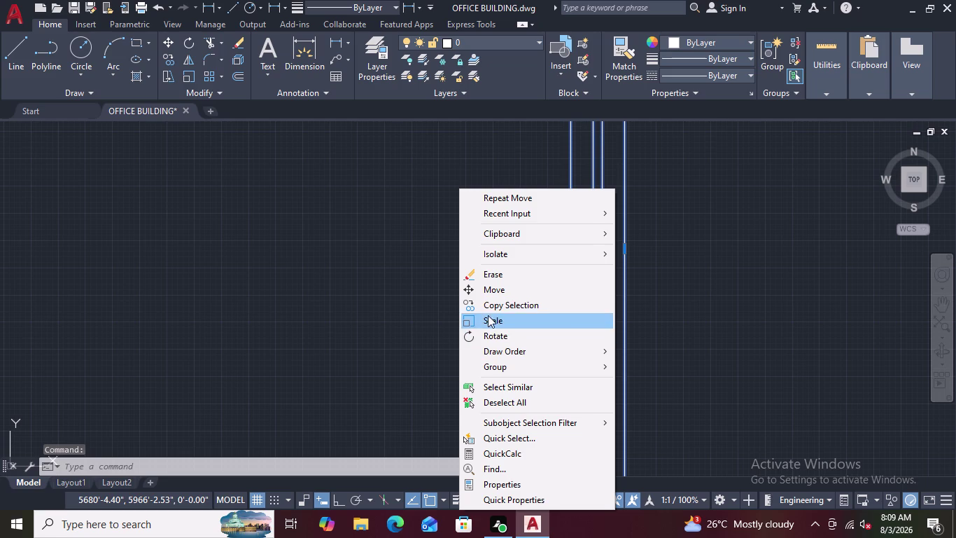
click(491, 287)
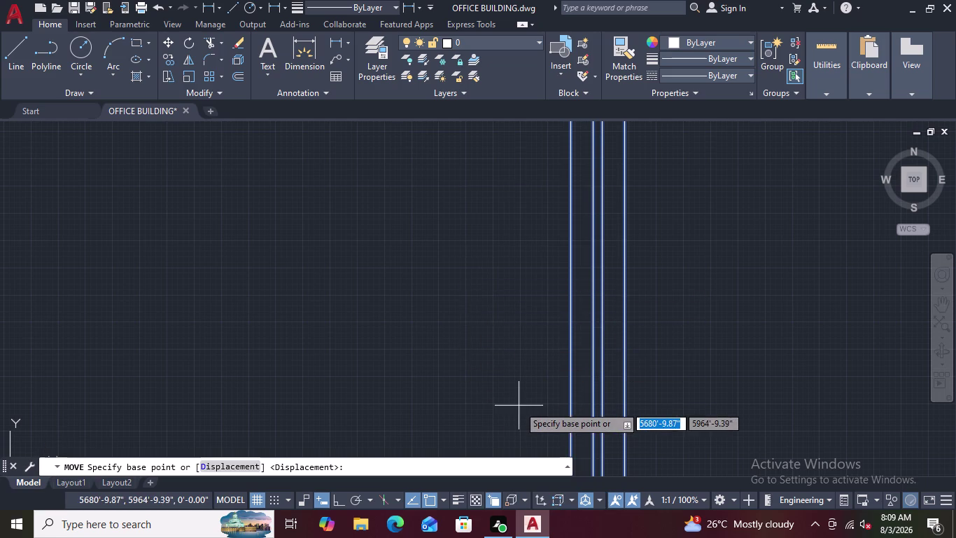
scroll(down, 3)
scroll(up, 3)
scroll(up, 3)
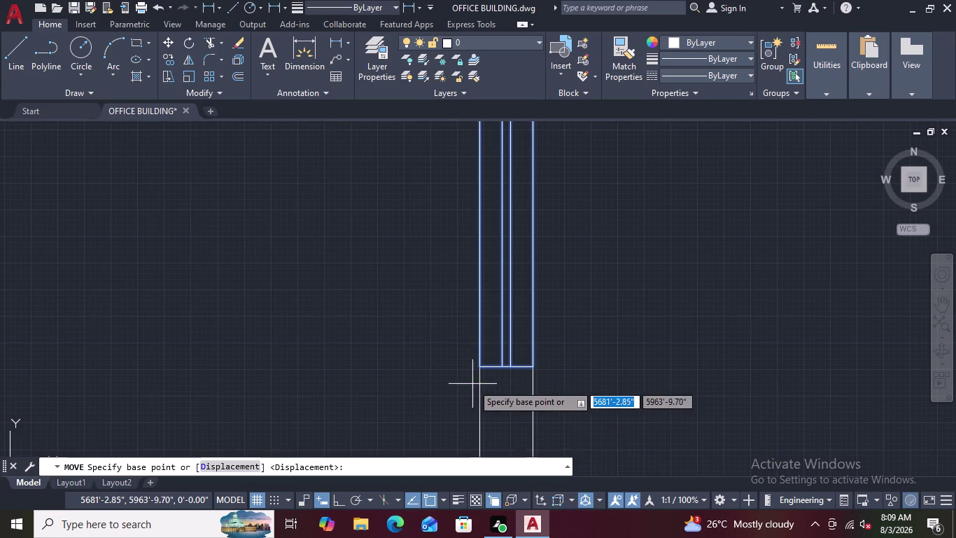
scroll(up, 3)
click(479, 352)
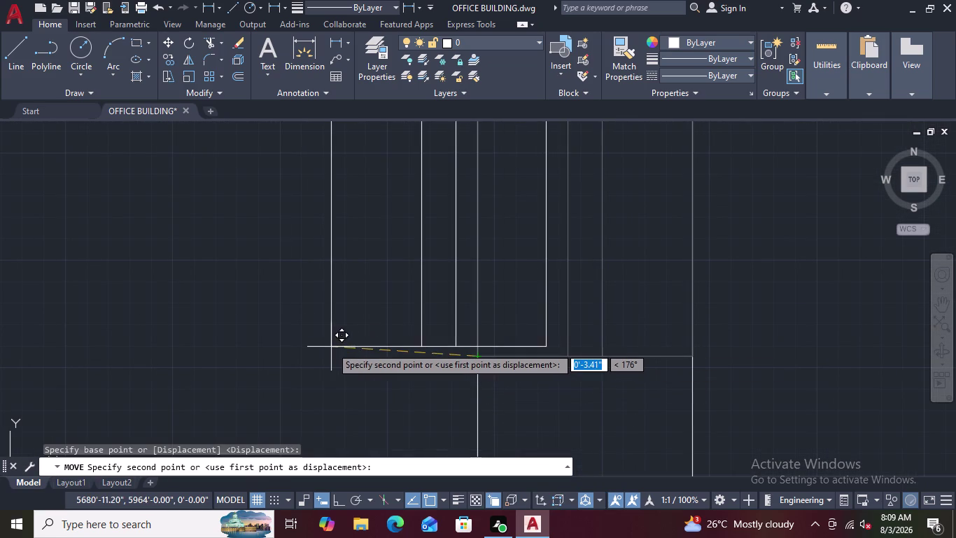
scroll(down, 3)
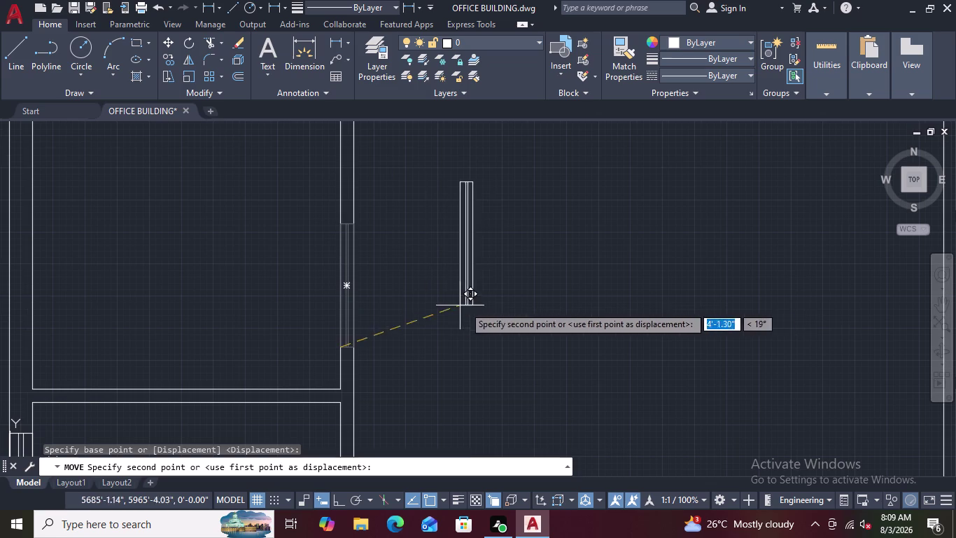
click(516, 312)
scroll(down, 3)
middle_drag(513, 376, 540, 334)
scroll(up, 3)
scroll(up, 3)
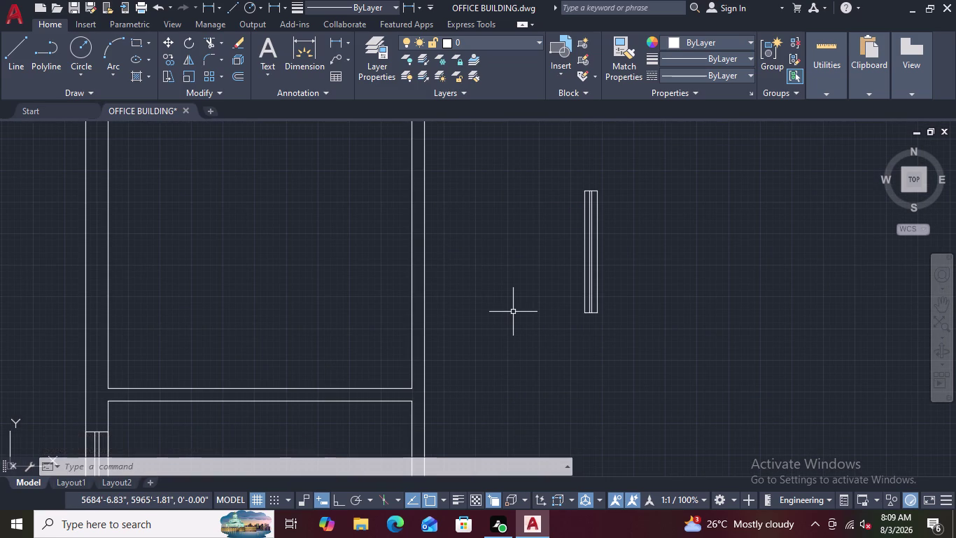
click(657, 177)
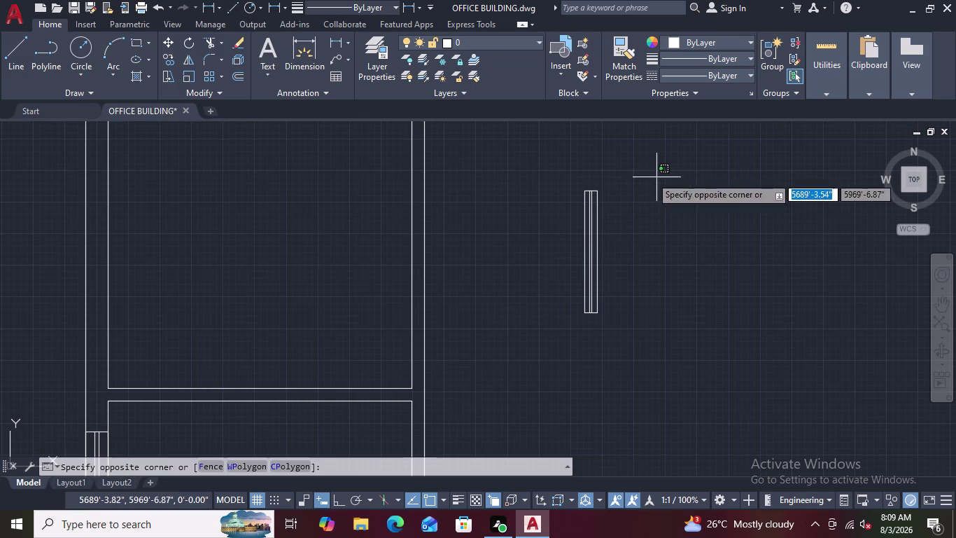
Reselect the narrow rectangle and move it from its left edge toward the wall.
click(527, 336)
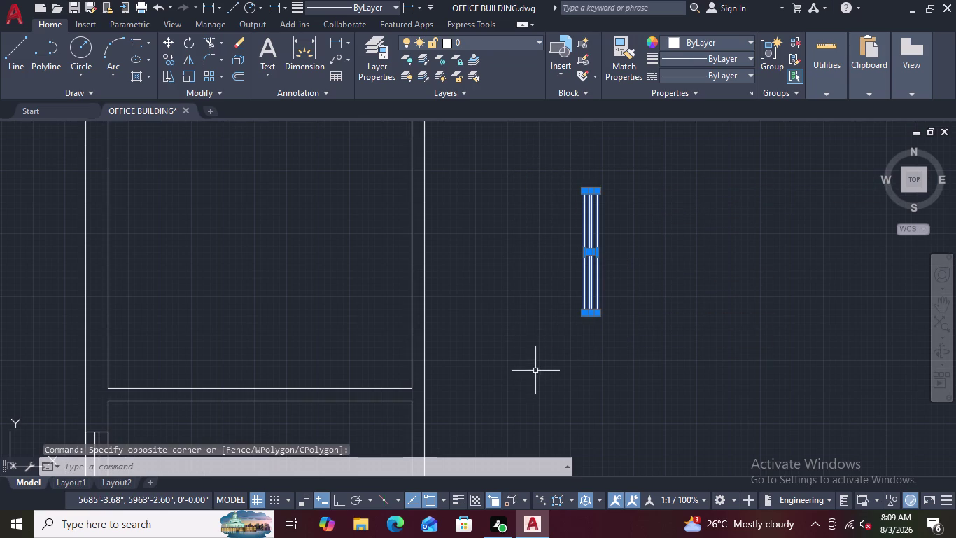
right_click(535, 370)
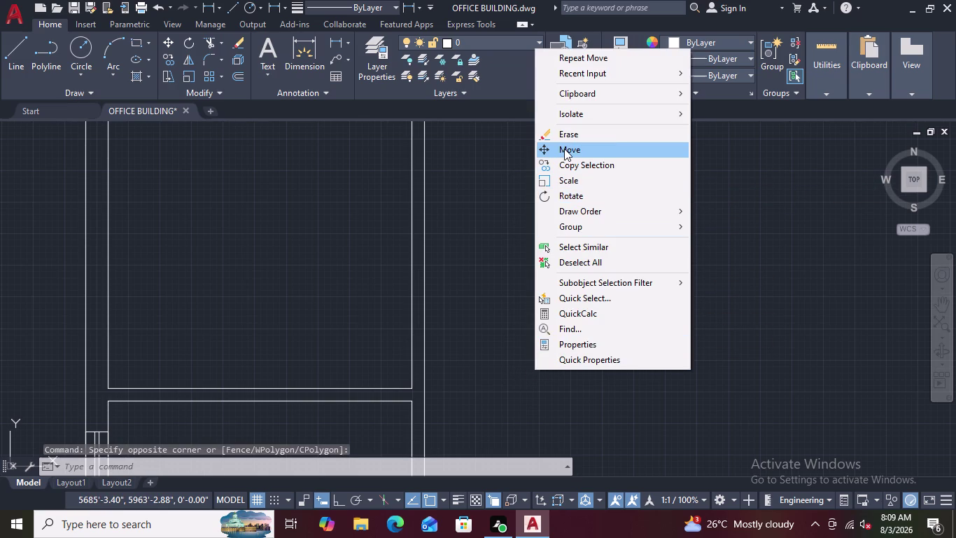
click(564, 149)
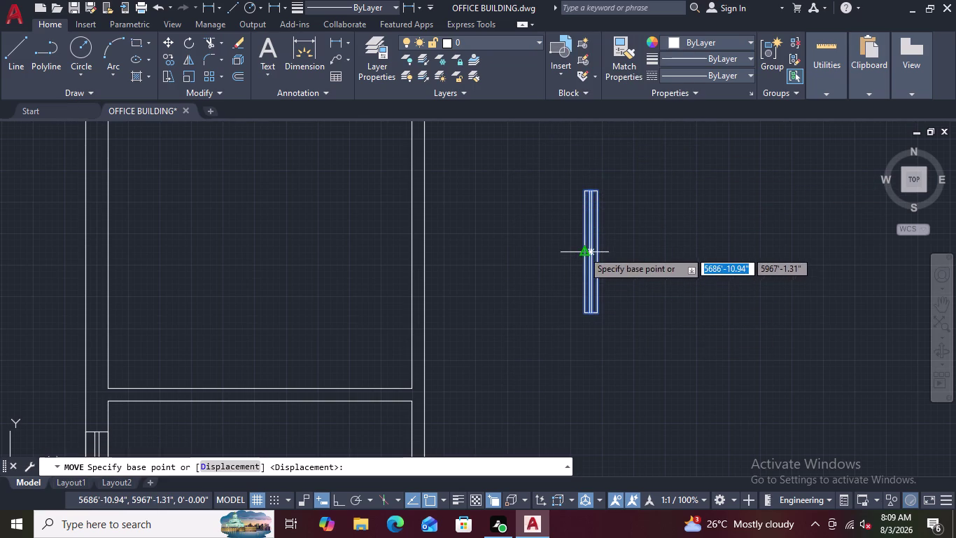
click(583, 250)
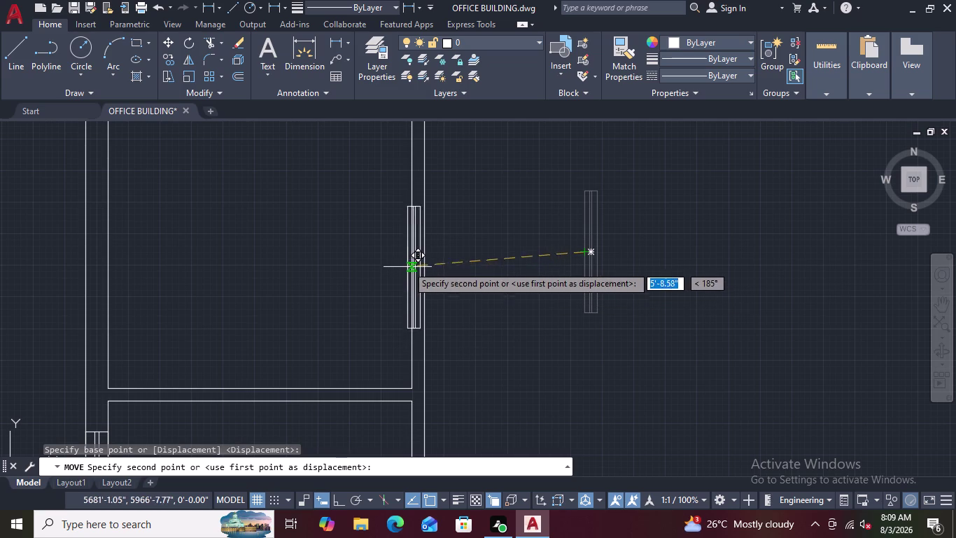
scroll(up, 3)
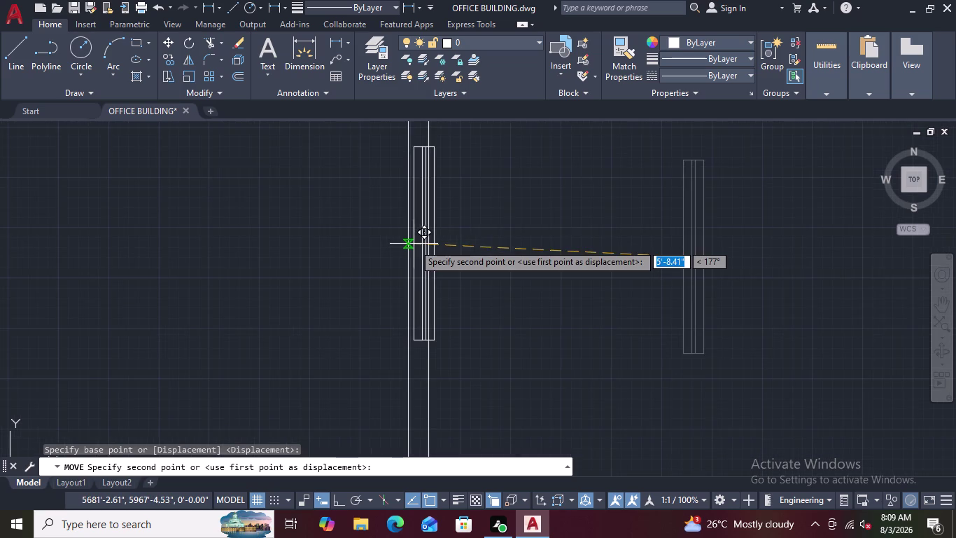
scroll(down, 3)
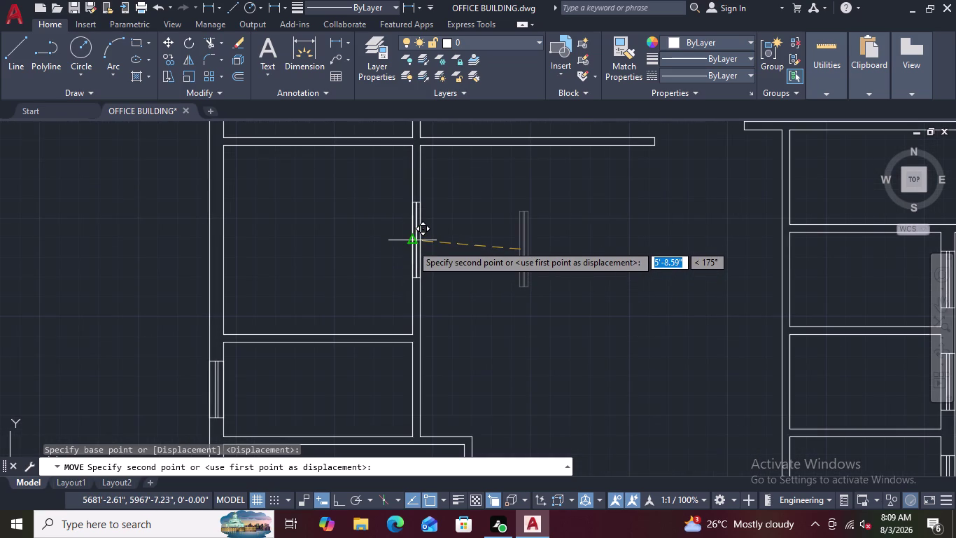
Drop the narrow rectangle into the room's right wall and pan across the plan.
click(411, 244)
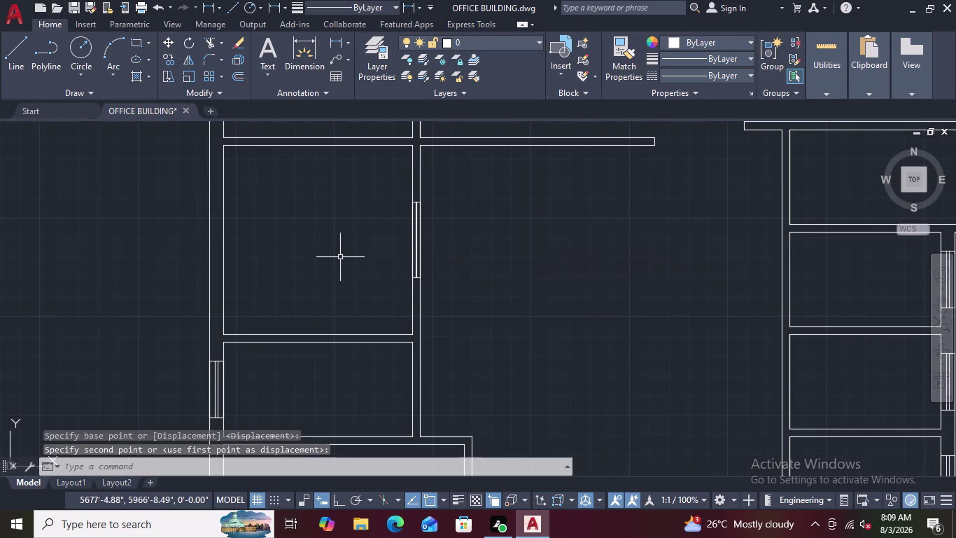
scroll(down, 3)
scroll(up, 3)
scroll(down, 3)
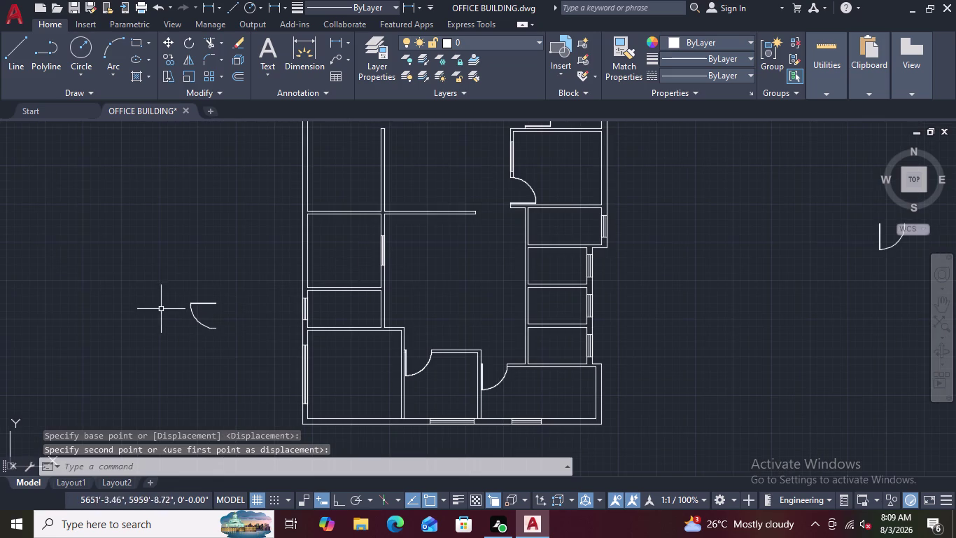
middle_drag(194, 250, 256, 231)
scroll(up, 3)
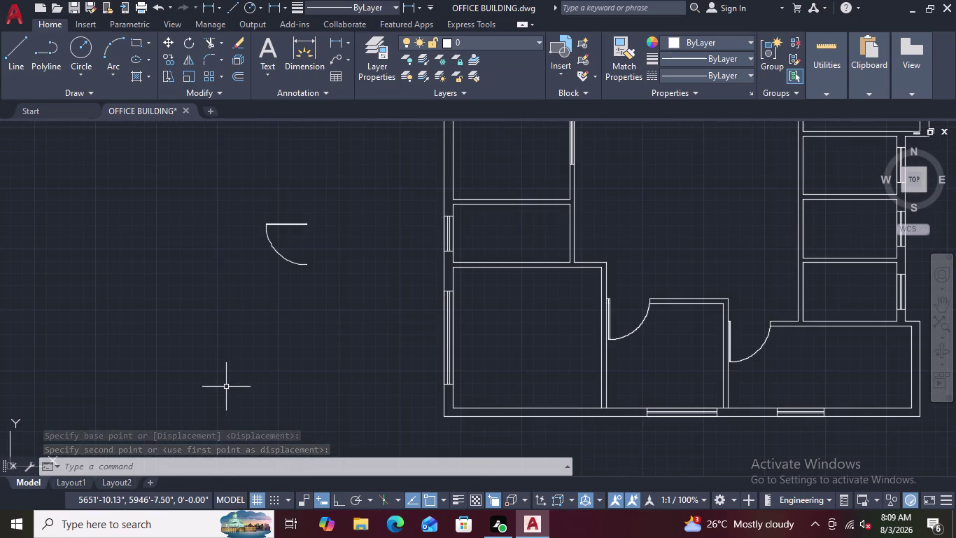
click(338, 191)
Select the loose door swing and start moving it from its leaf end.
click(250, 302)
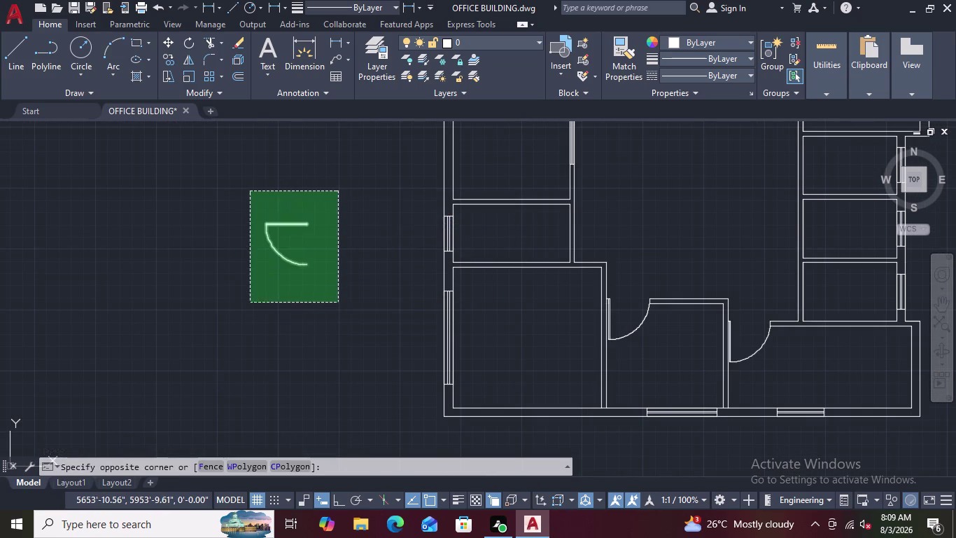
right_click(235, 304)
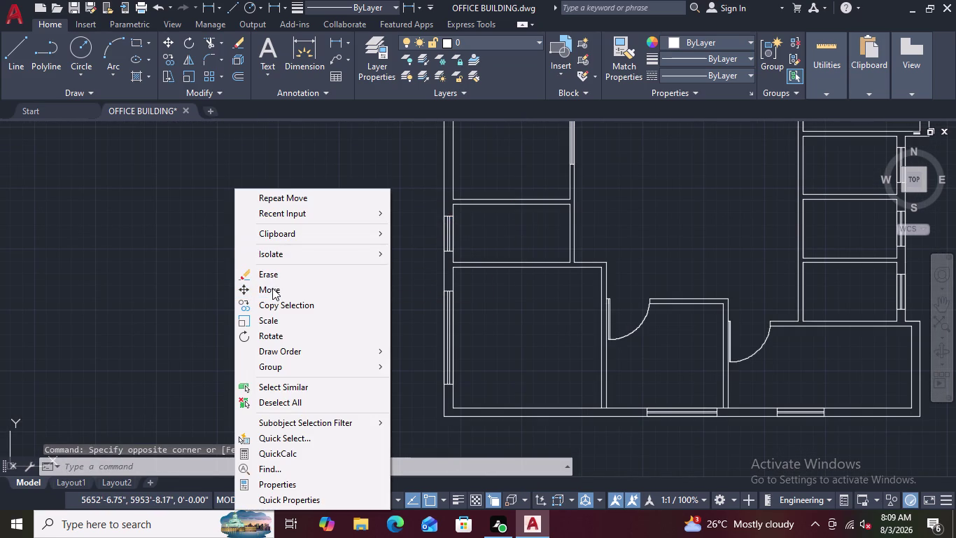
click(273, 287)
scroll(up, 3)
scroll(up, 3)
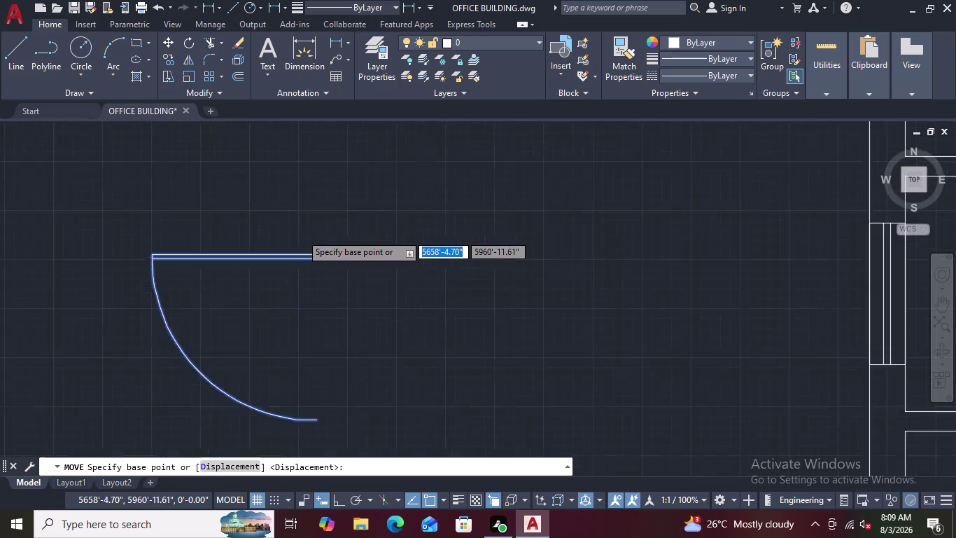
scroll(up, 3)
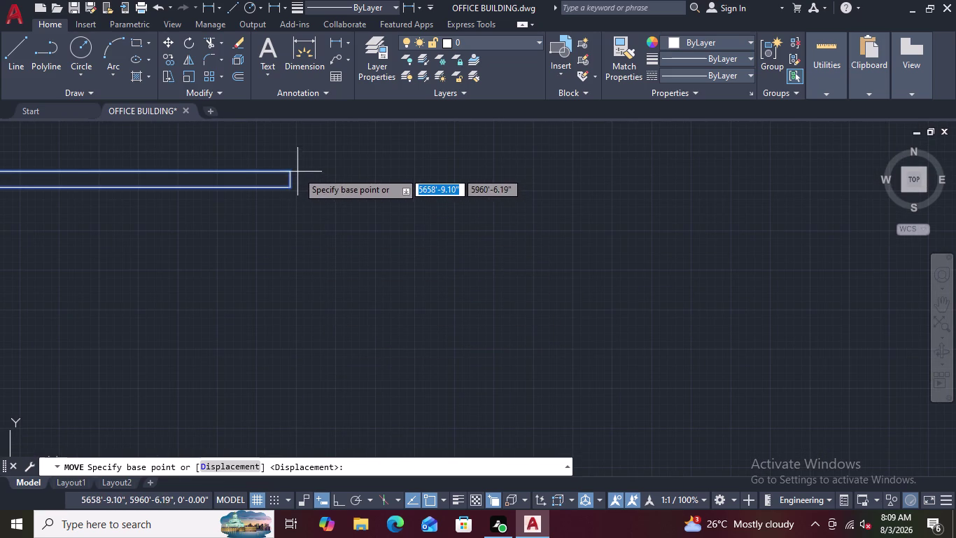
scroll(down, 3)
scroll(up, 3)
click(327, 274)
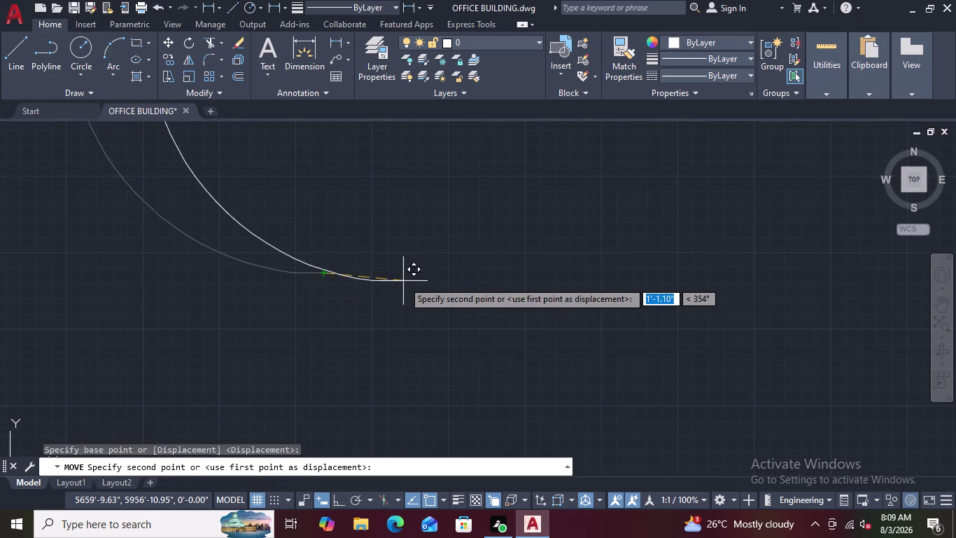
Place the door swing into the wall opening between the two rooms.
scroll(down, 3)
scroll(up, 3)
scroll(down, 3)
scroll(down, 3)
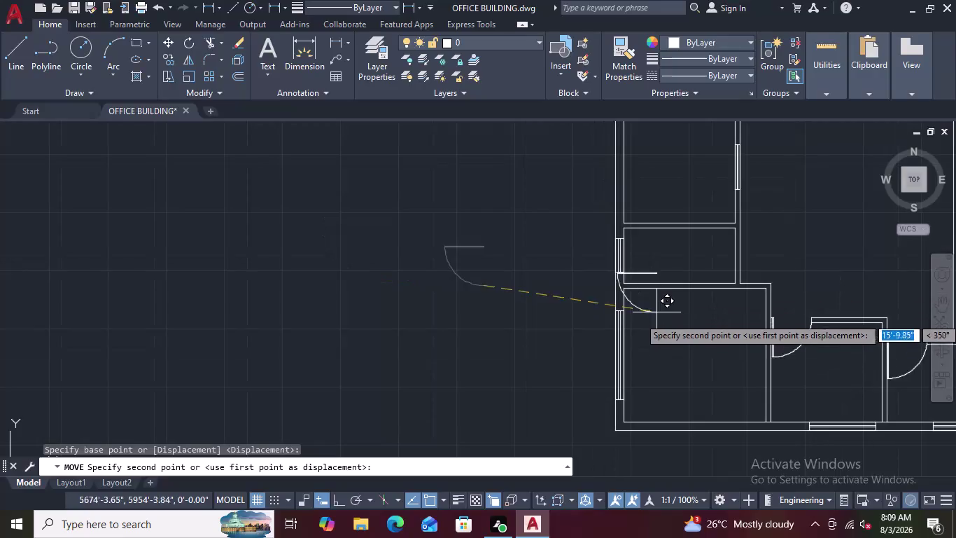
middle_drag(700, 339, 496, 398)
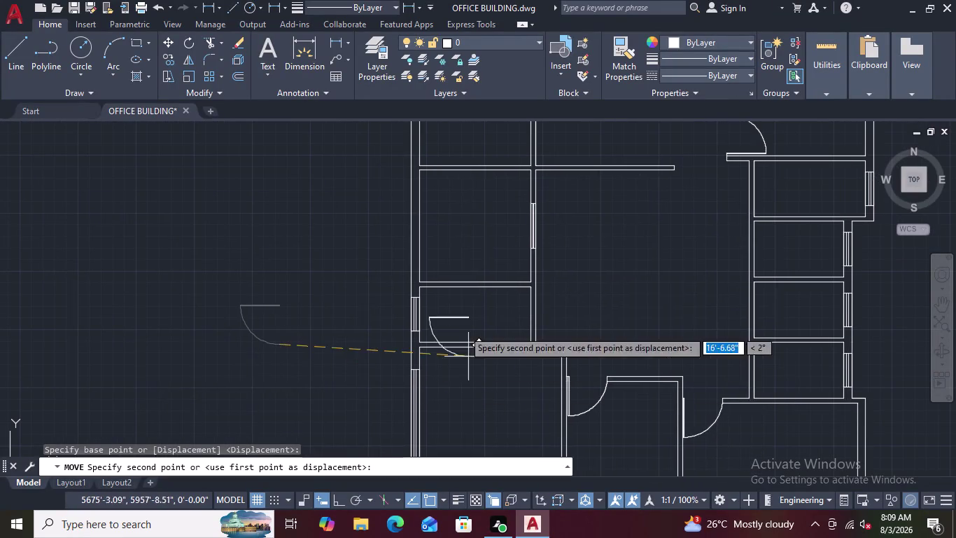
scroll(up, 3)
scroll(up, 3)
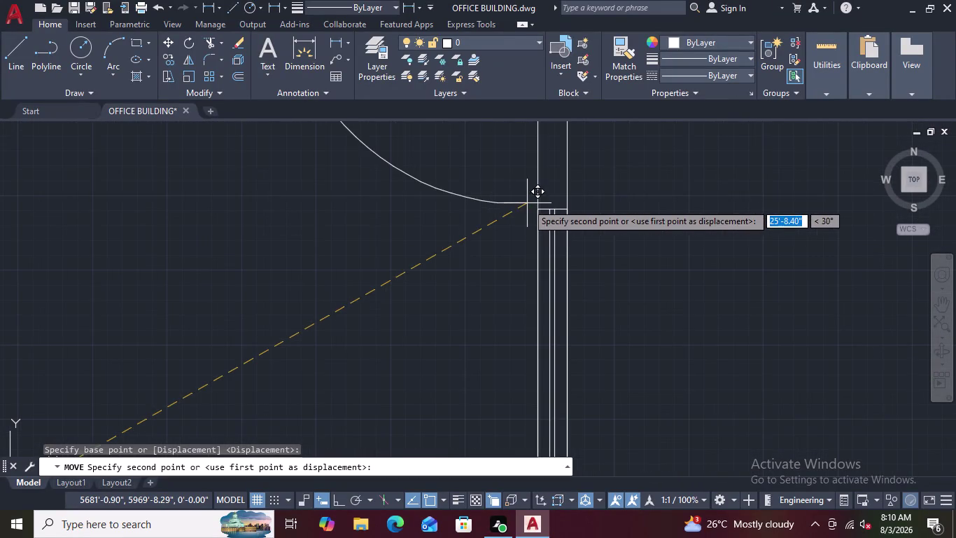
click(562, 208)
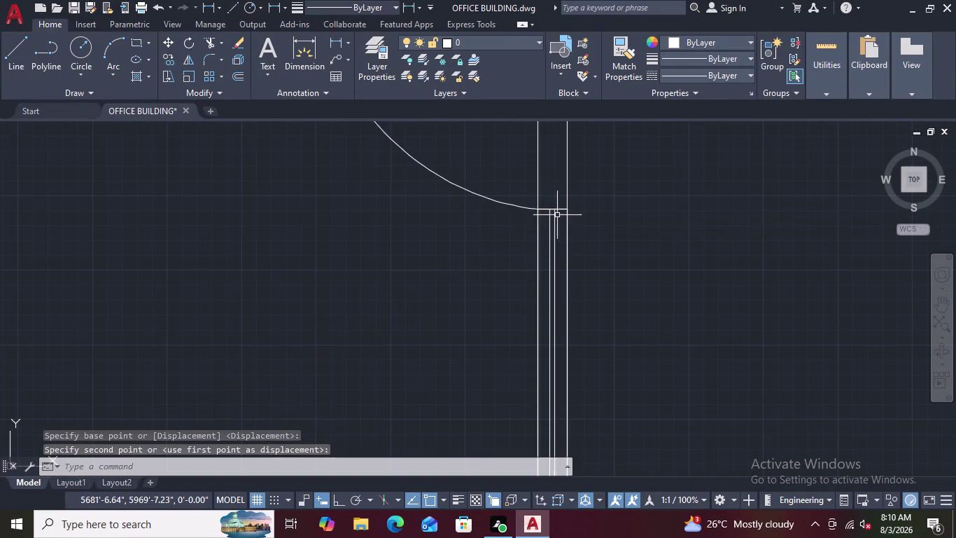
scroll(down, 3)
scroll(up, 3)
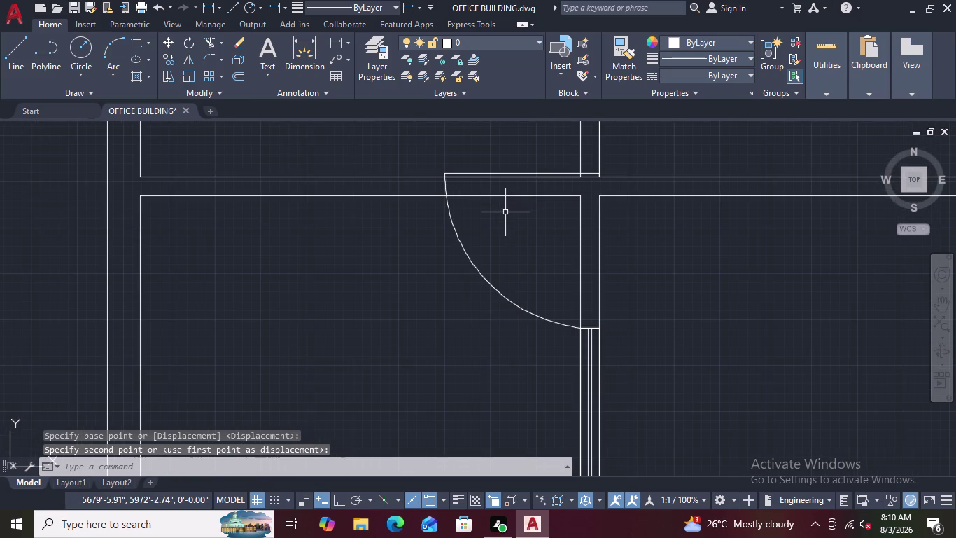
scroll(down, 3)
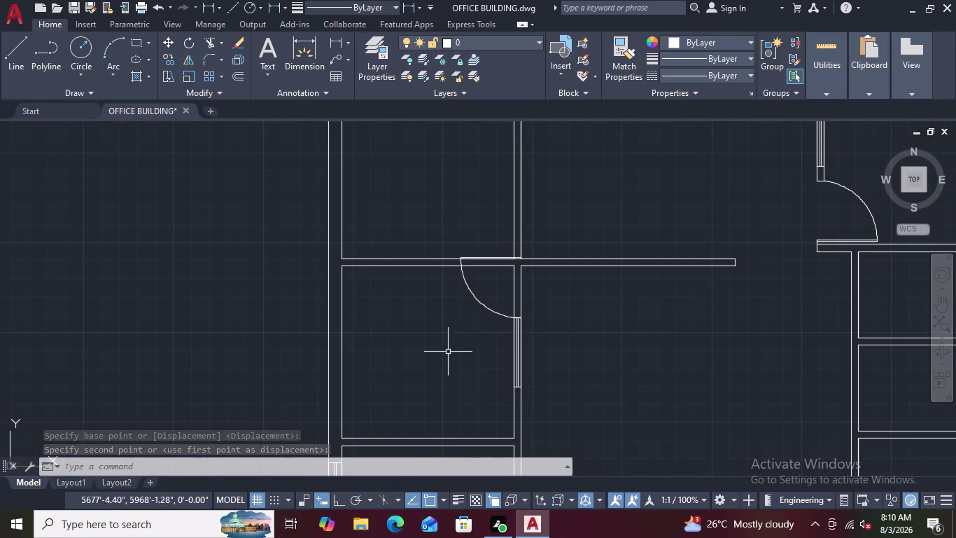
click(482, 300)
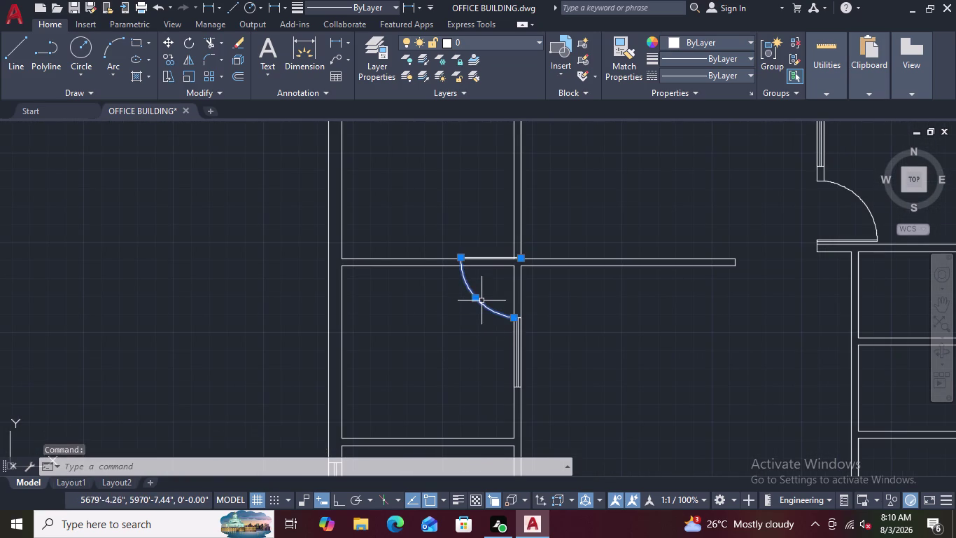
Select both overlapping door leaf lines and start moving them.
scroll(up, 3)
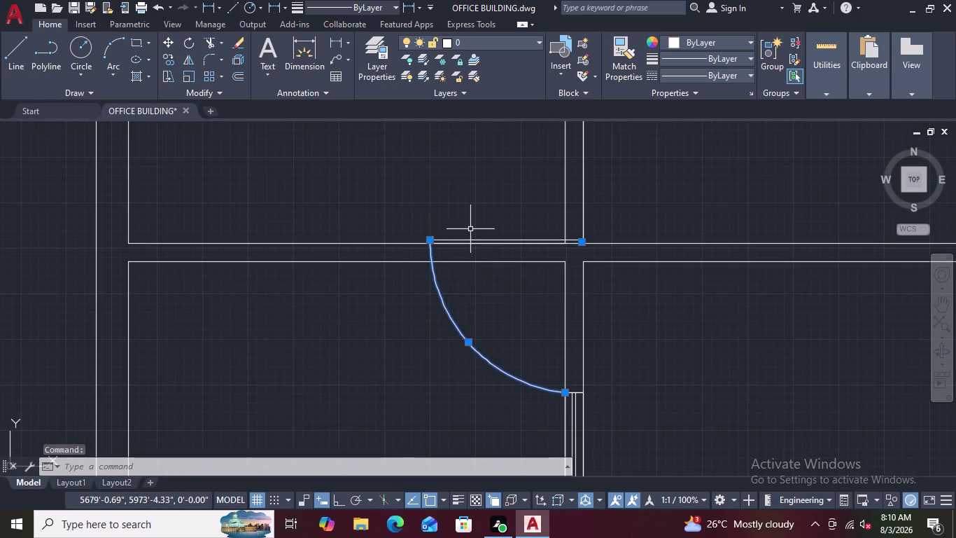
scroll(up, 3)
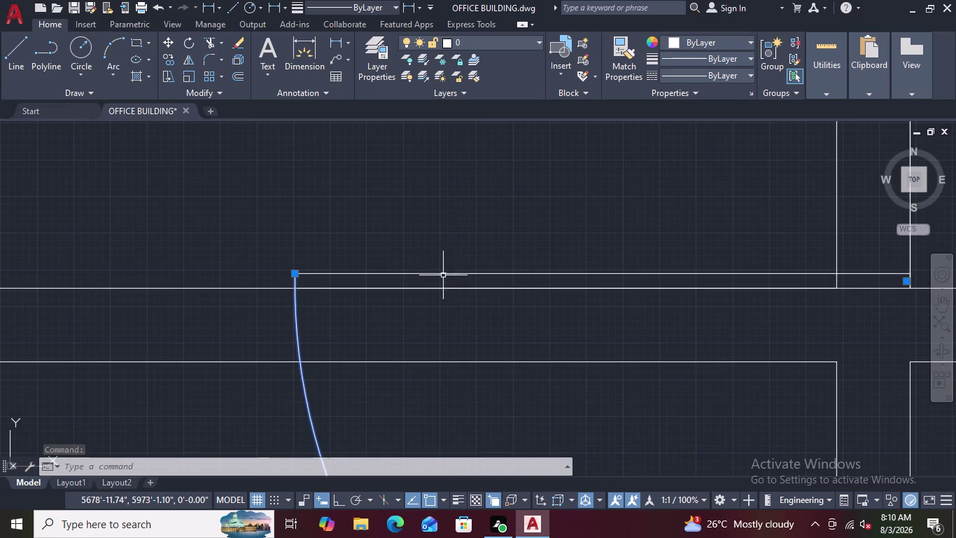
click(443, 274)
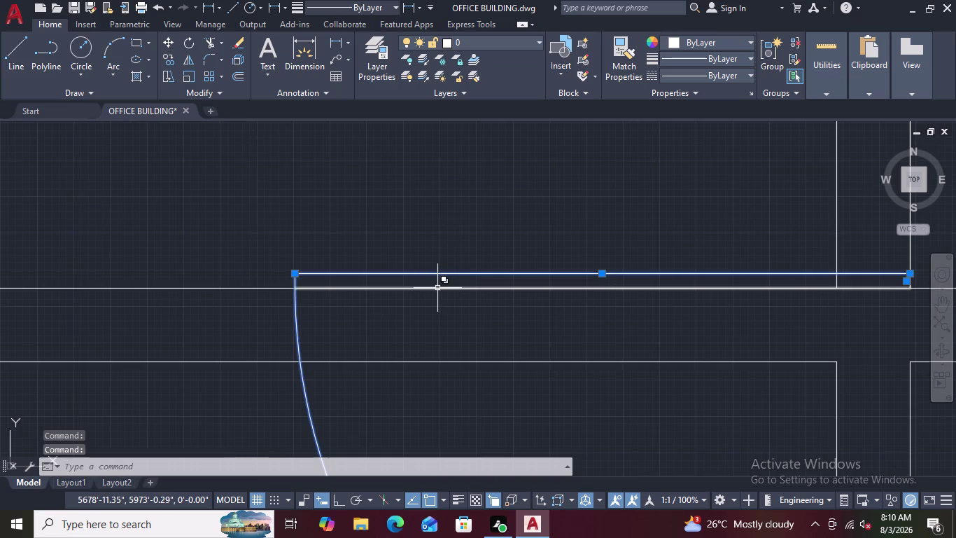
click(437, 288)
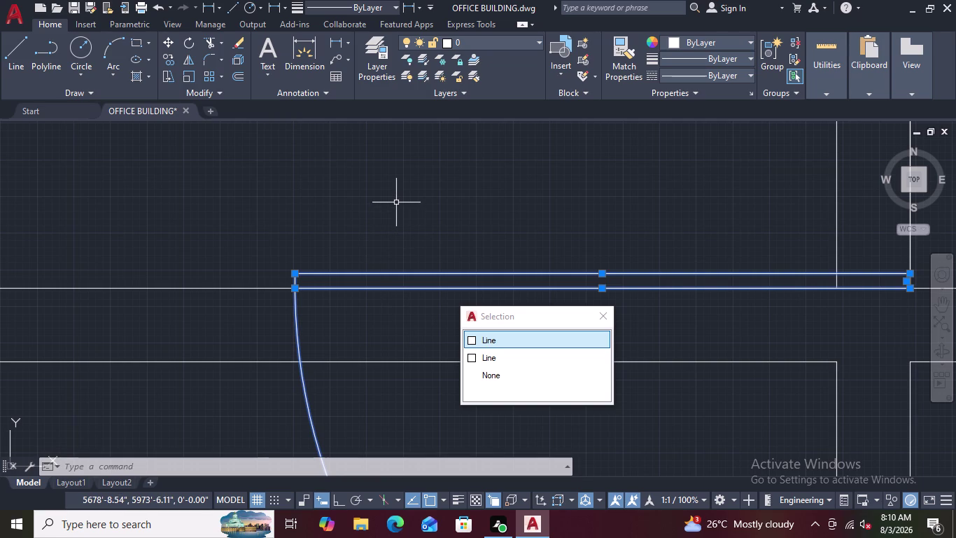
right_click(396, 202)
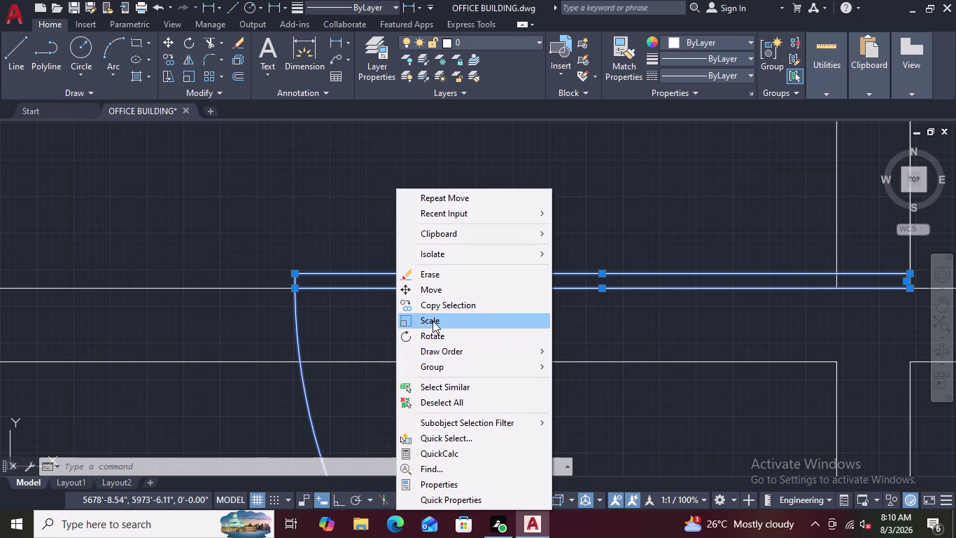
click(407, 289)
Relocate the leaf lines from their right end to the new position.
scroll(down, 3)
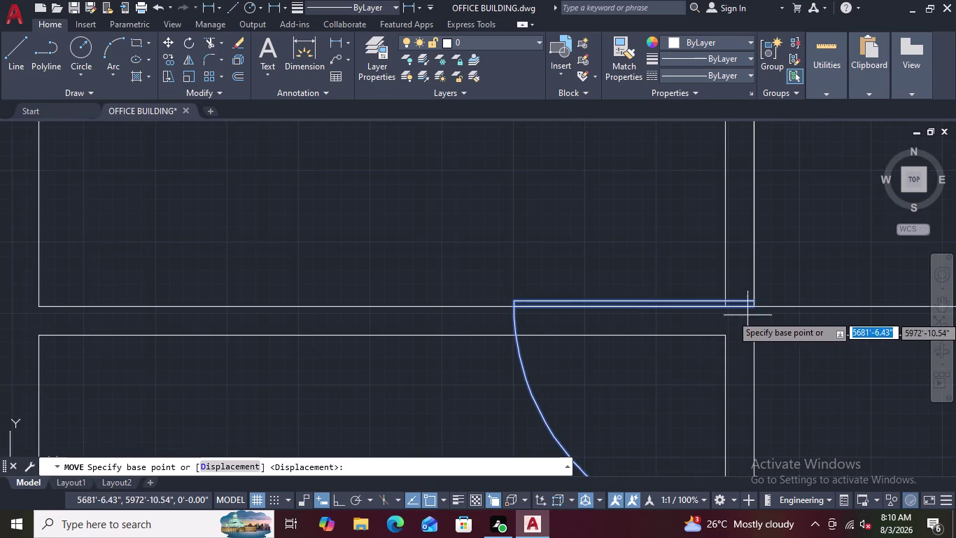
scroll(up, 3)
click(751, 289)
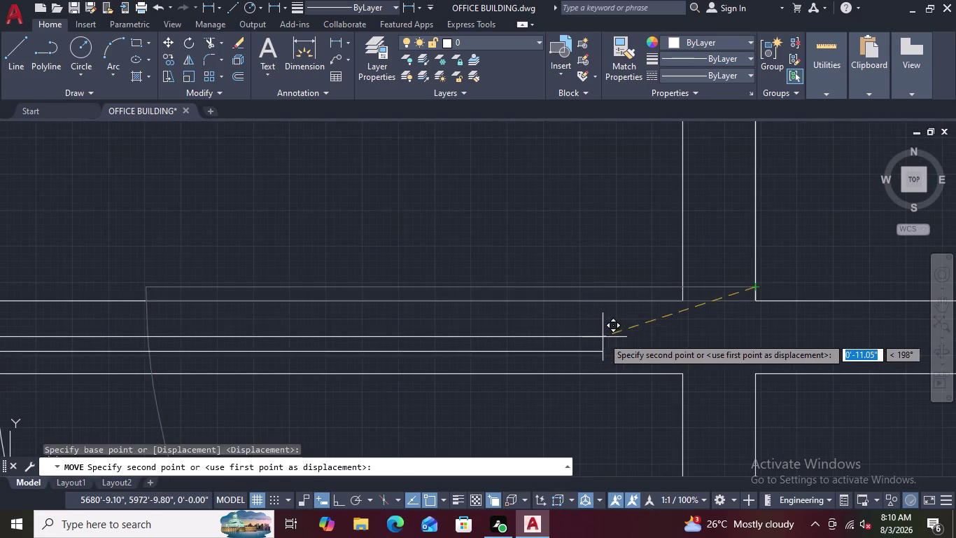
scroll(down, 3)
click(265, 329)
scroll(down, 3)
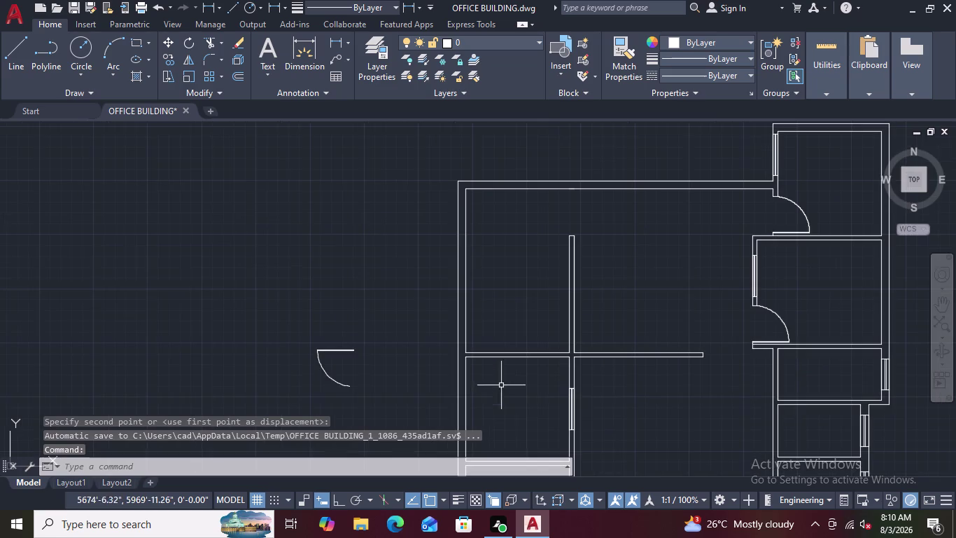
middle_drag(527, 407, 509, 261)
scroll(up, 3)
scroll(up, 3)
scroll(up, 3)
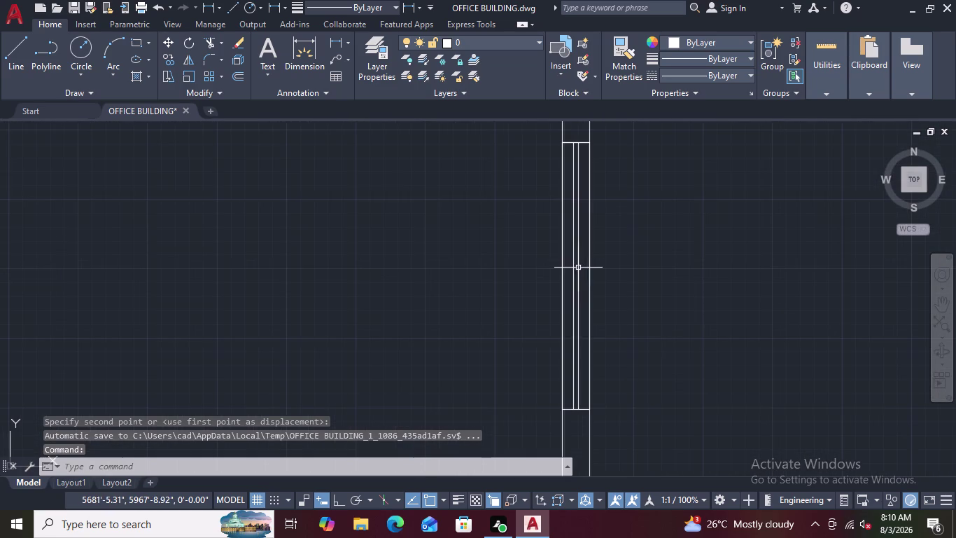
Move the narrow rectangle out of the wall to sit beside it.
click(564, 145)
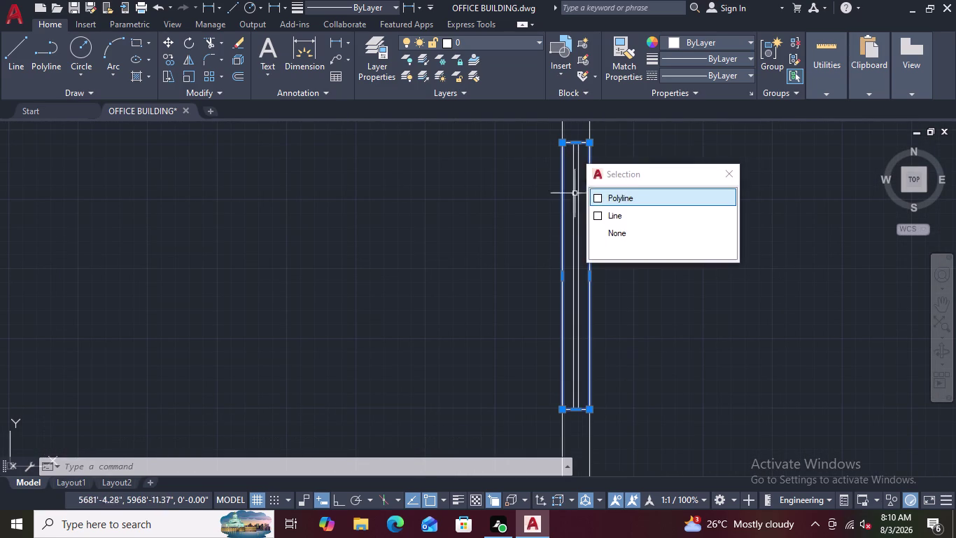
scroll(up, 3)
click(574, 237)
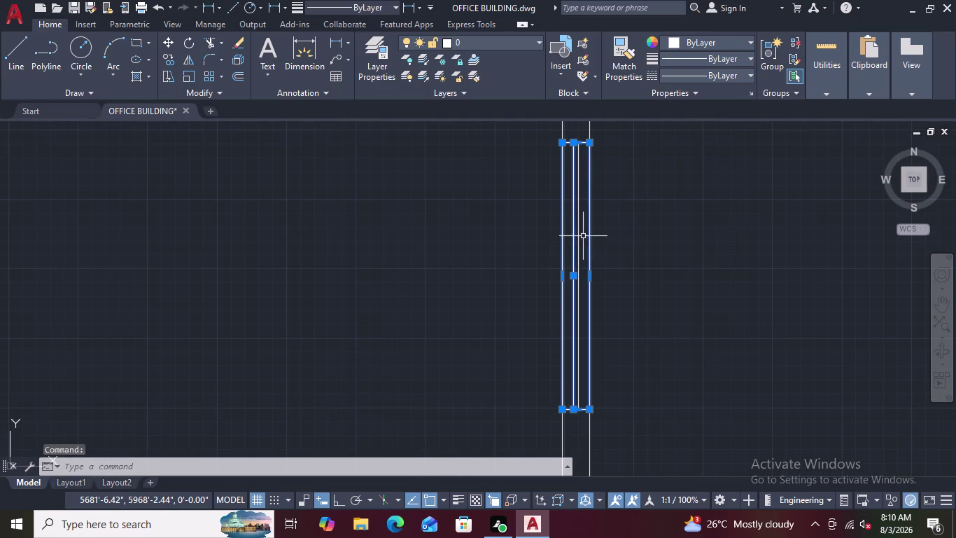
click(578, 238)
right_click(684, 244)
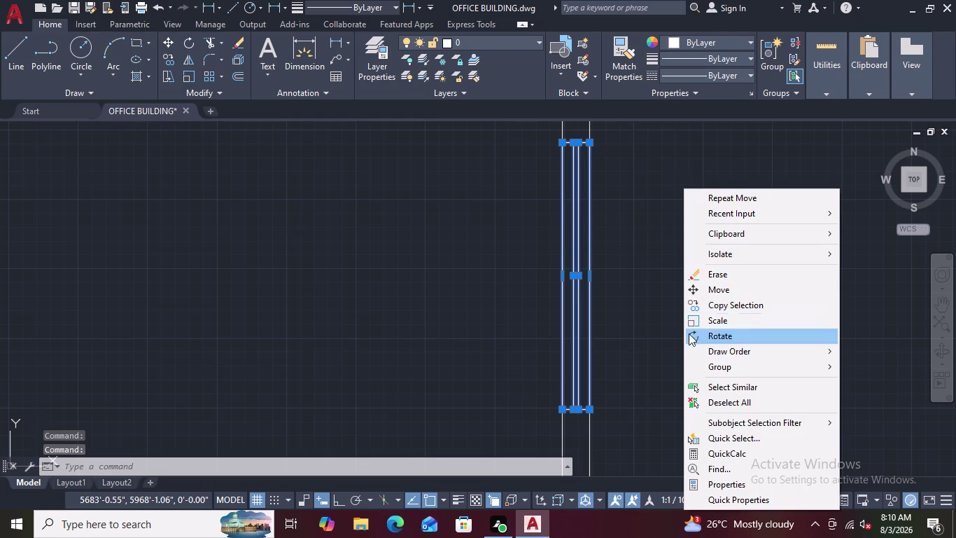
click(705, 284)
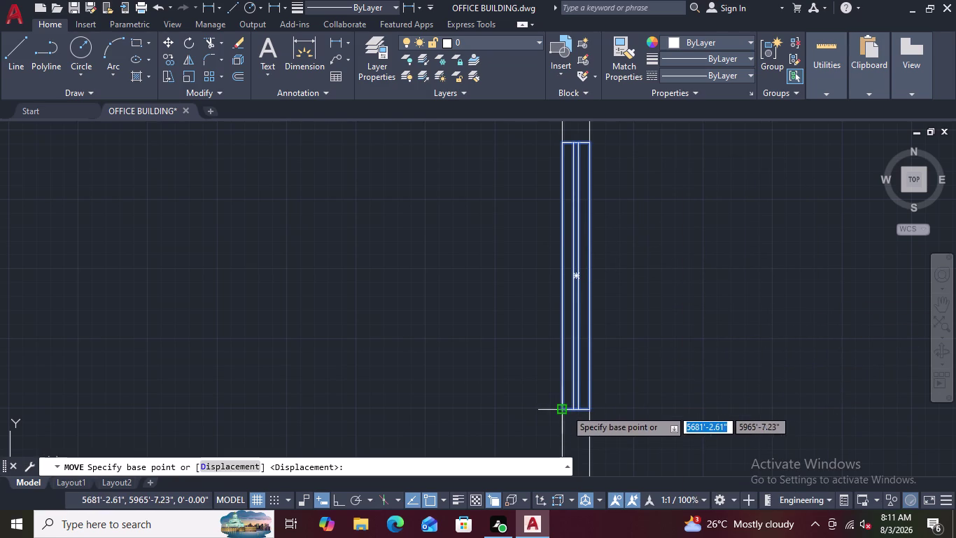
click(566, 409)
click(667, 391)
Erase the short line closing across the wall.
scroll(down, 3)
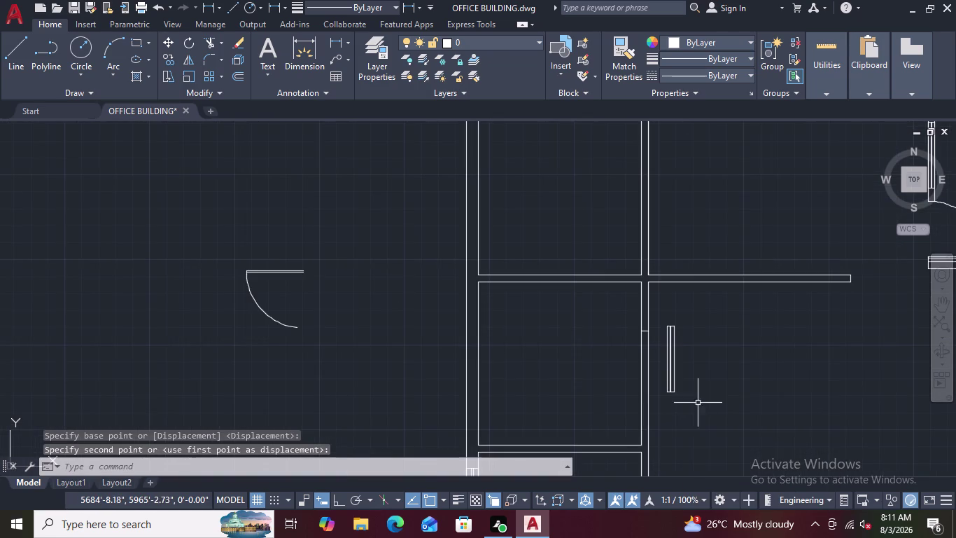
middle_drag(698, 402, 690, 352)
scroll(up, 3)
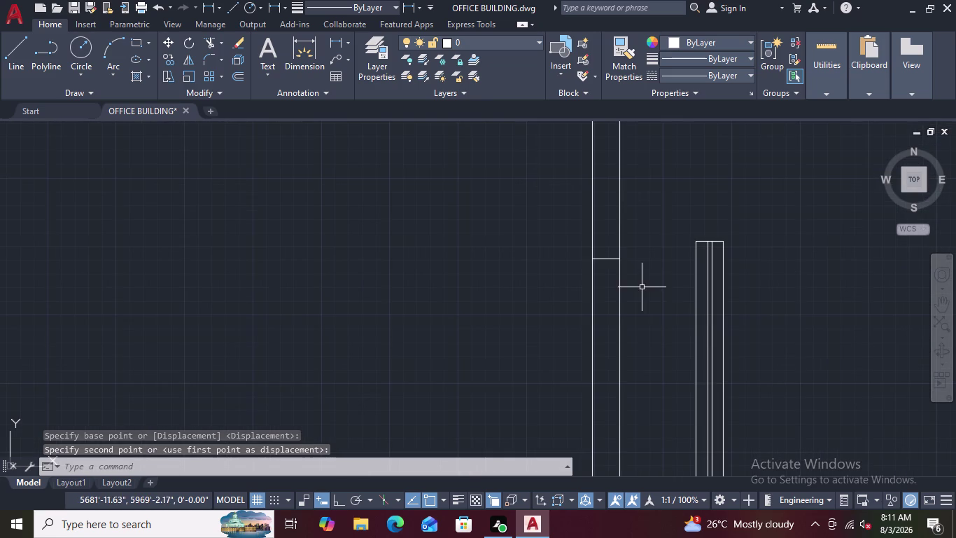
scroll(down, 3)
scroll(up, 3)
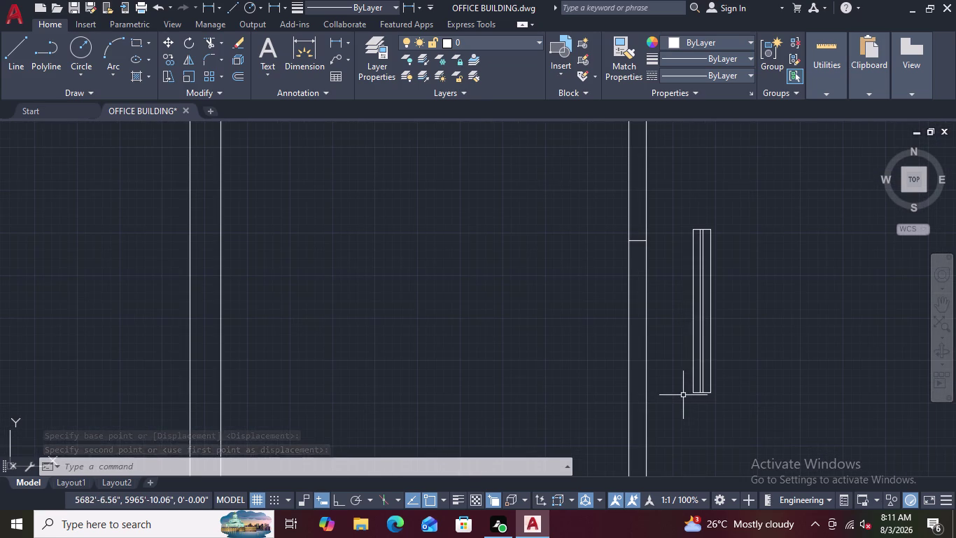
click(638, 241)
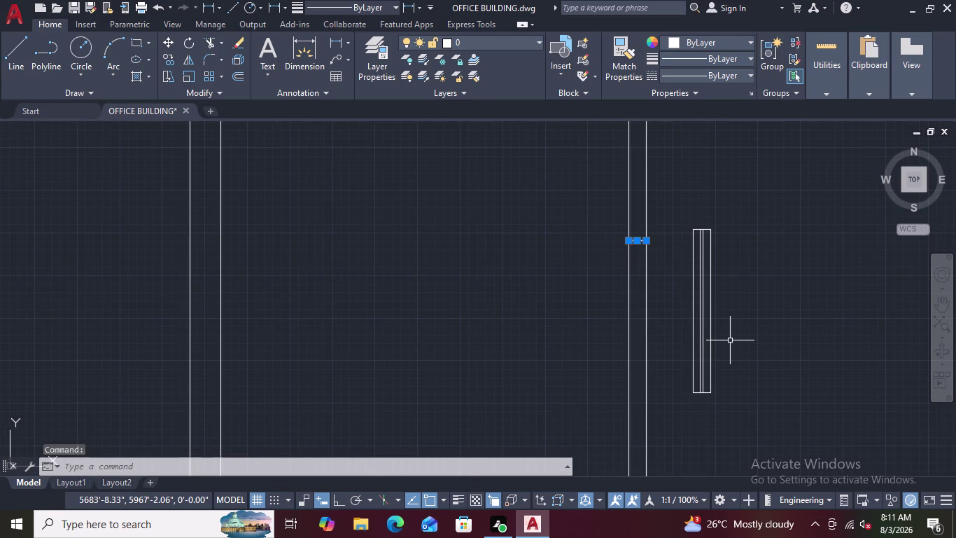
key(Delete)
scroll(down, 3)
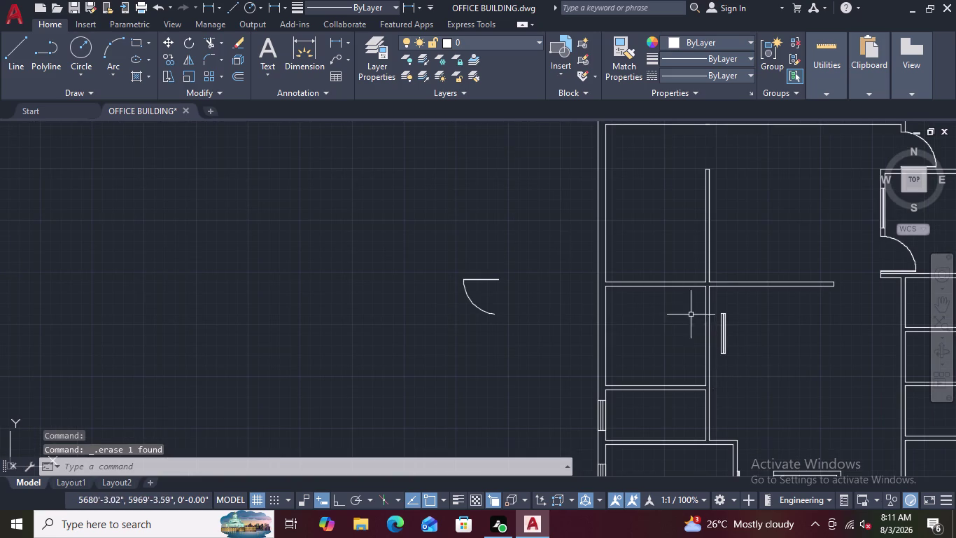
scroll(up, 3)
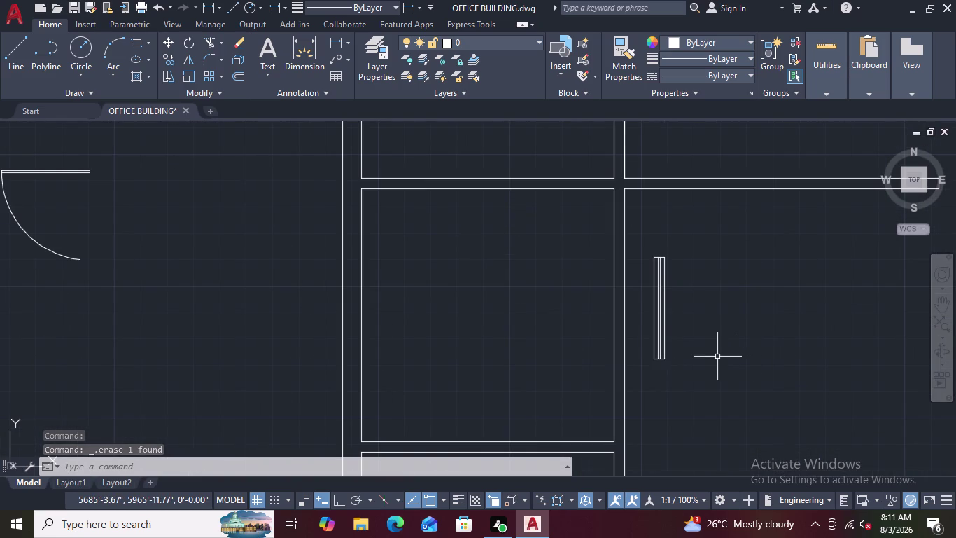
scroll(down, 3)
scroll(up, 3)
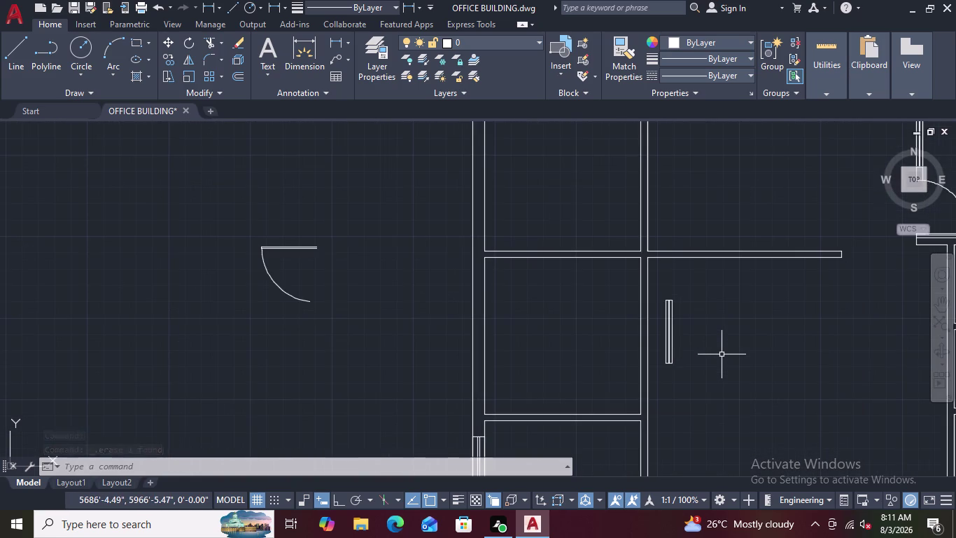
scroll(up, 3)
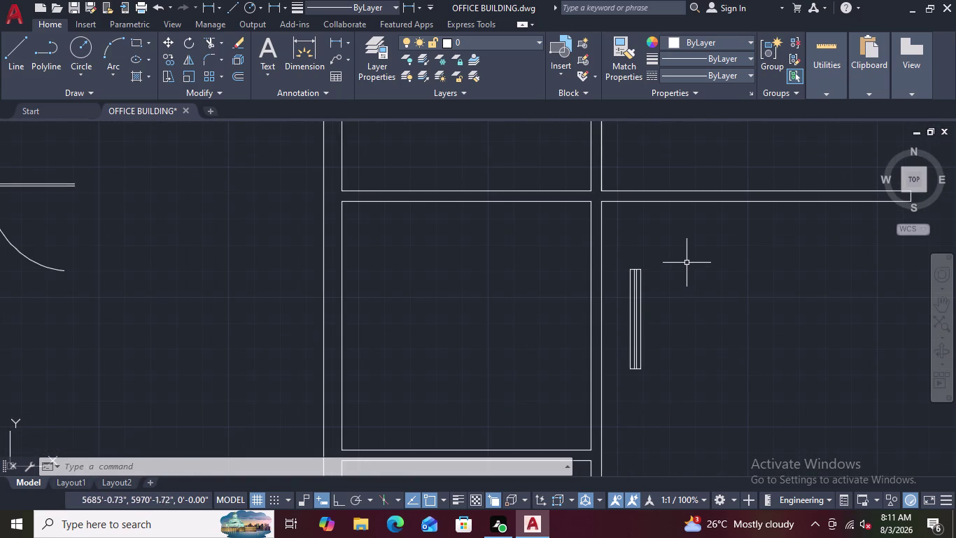
click(688, 262)
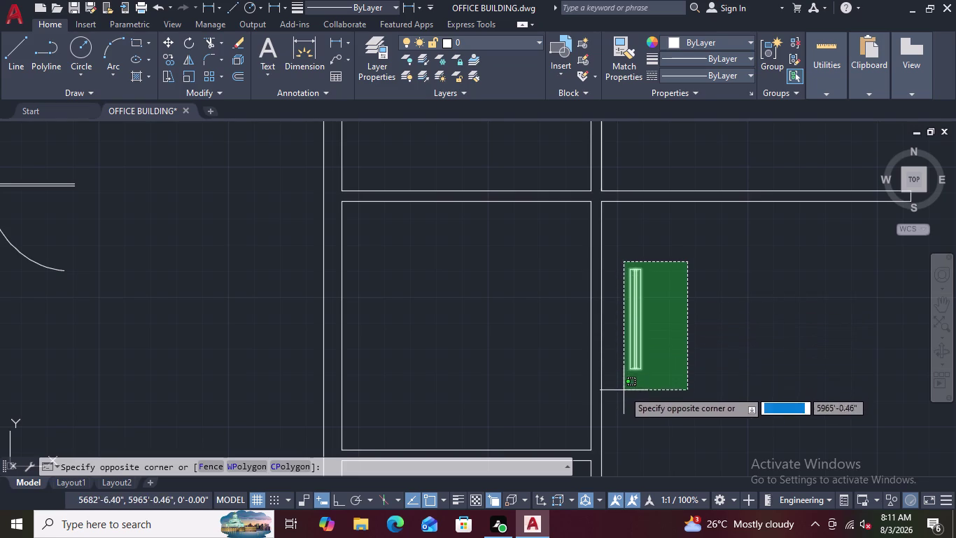
Move the narrow rectangle from its bottom corner to a spot right of the wall.
click(623, 390)
right_click(687, 365)
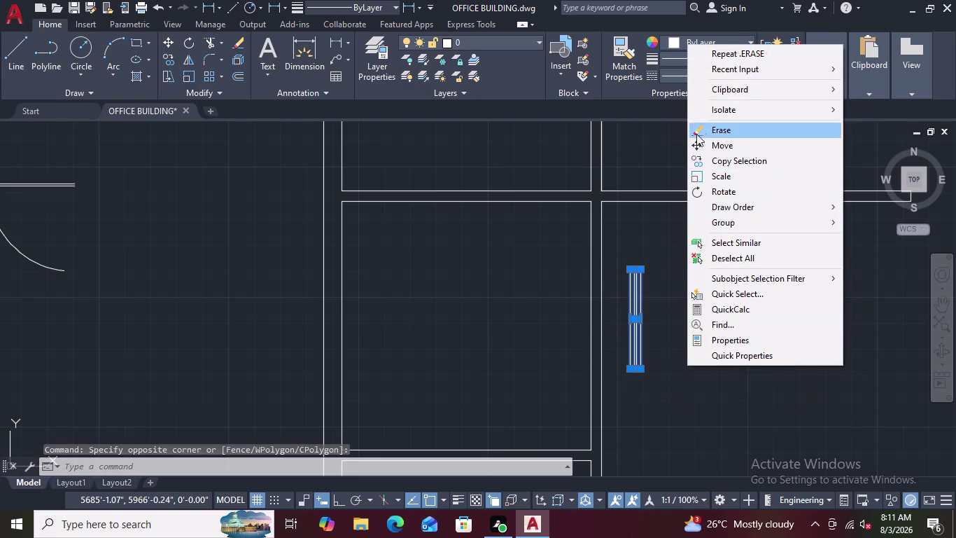
click(709, 145)
scroll(up, 3)
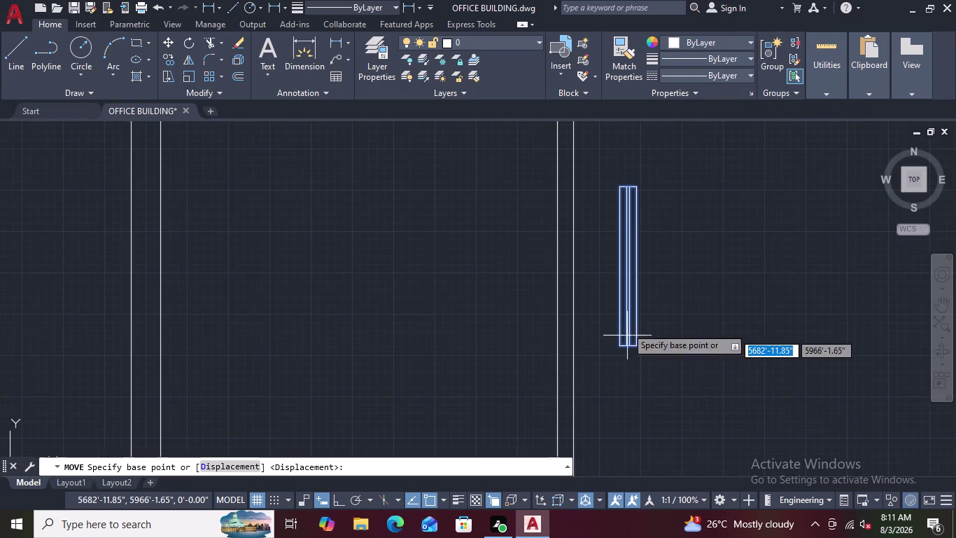
click(620, 268)
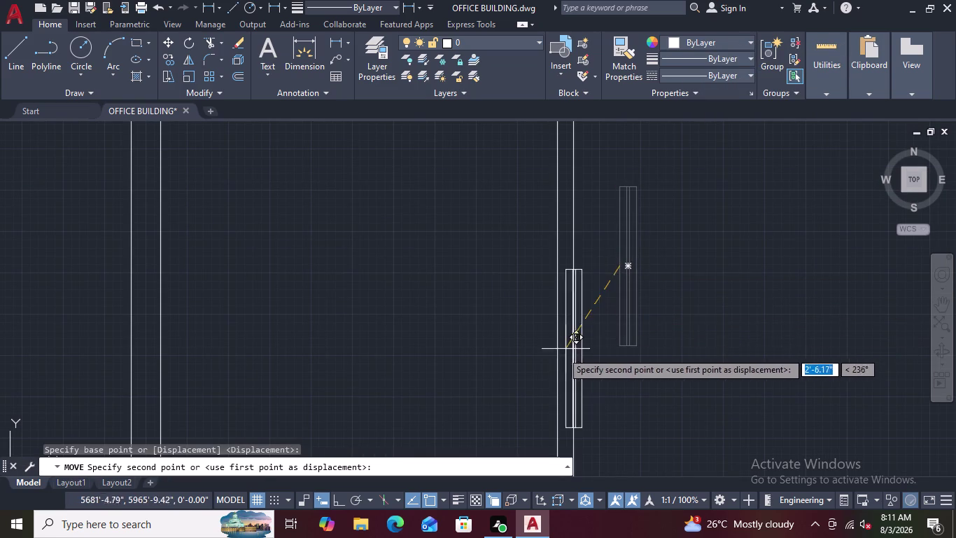
scroll(down, 3)
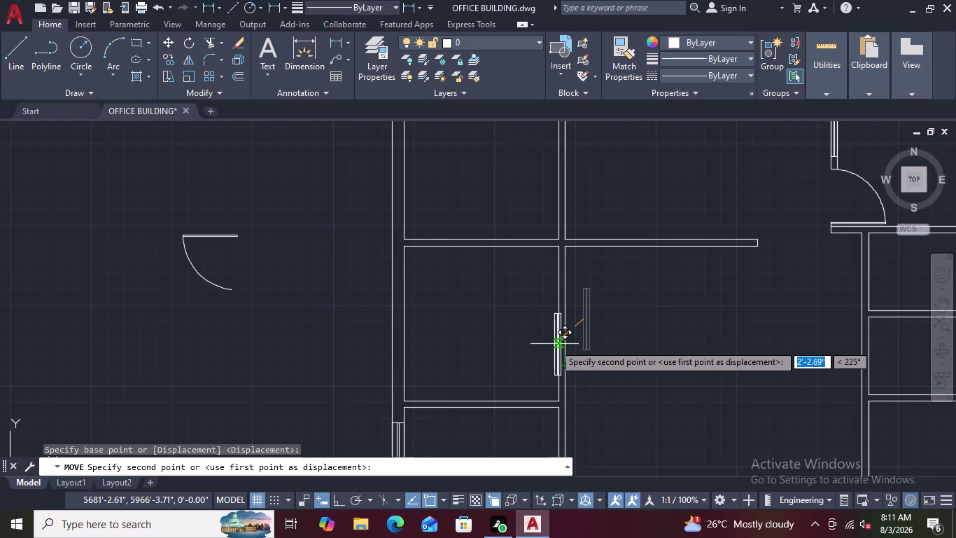
click(646, 338)
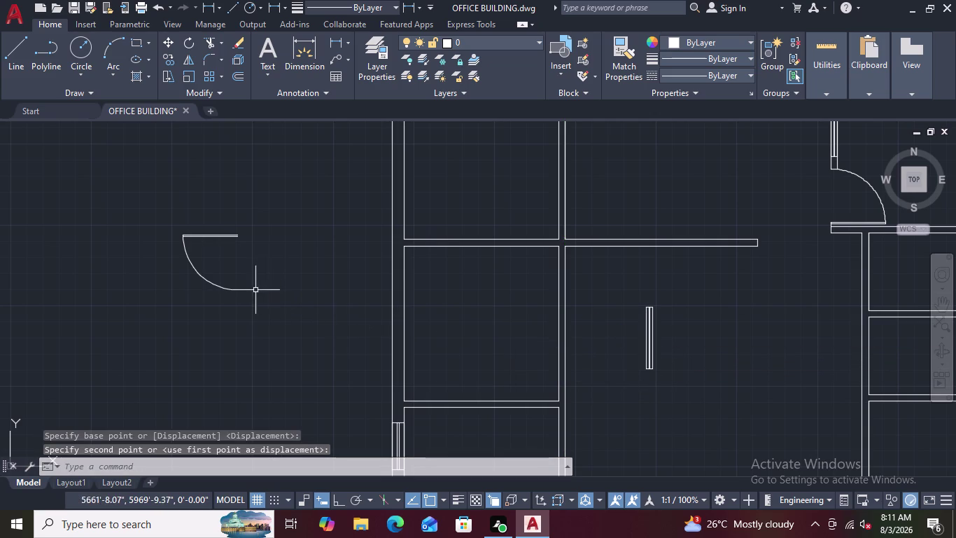
click(275, 206)
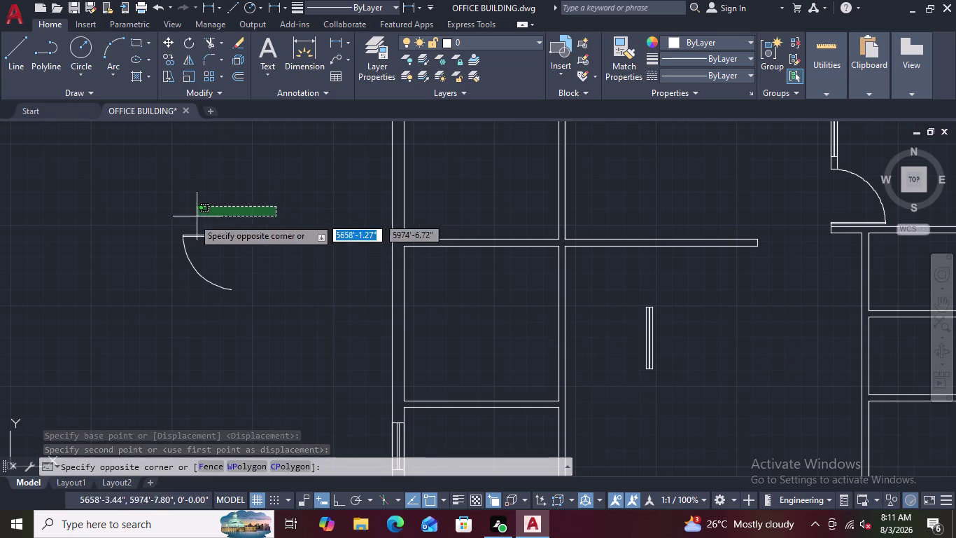
click(154, 296)
right_click(233, 307)
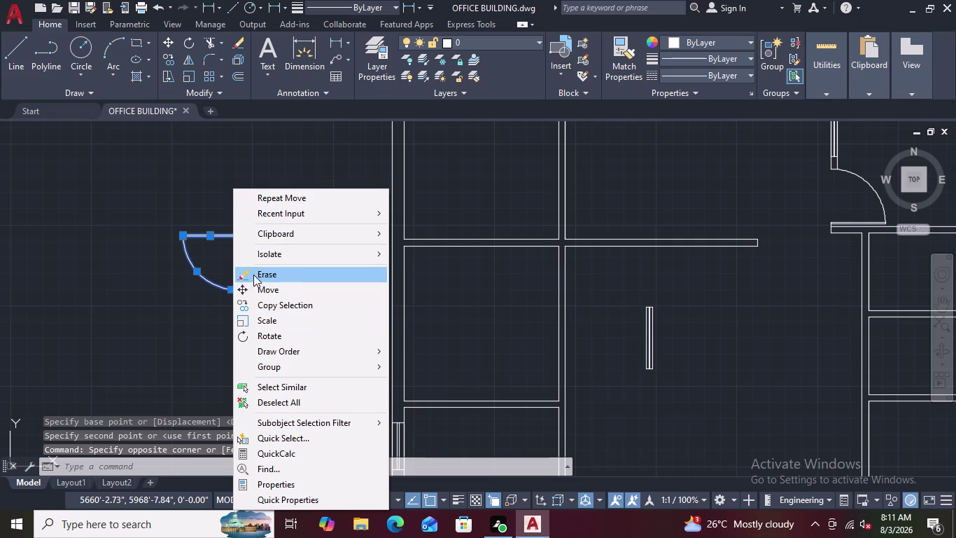
double_click(259, 289)
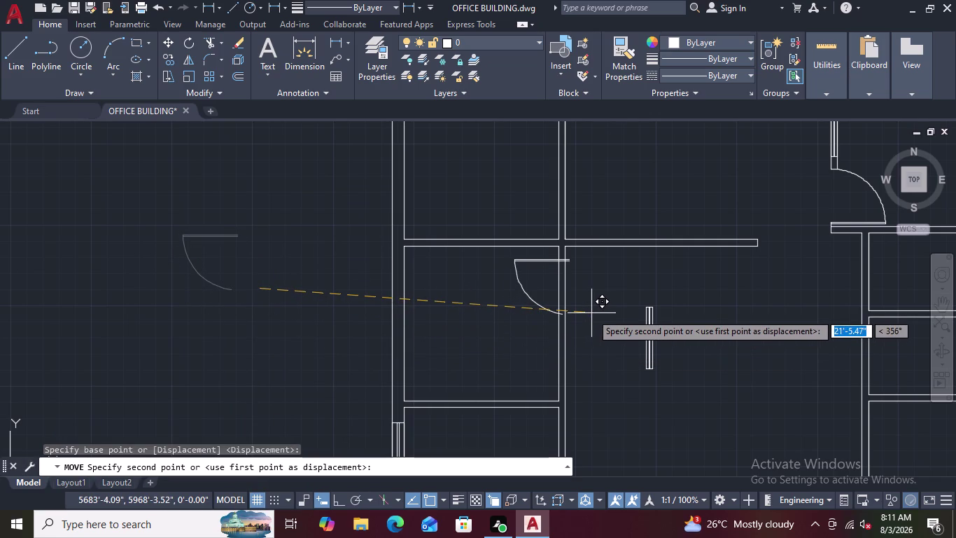
scroll(up, 3)
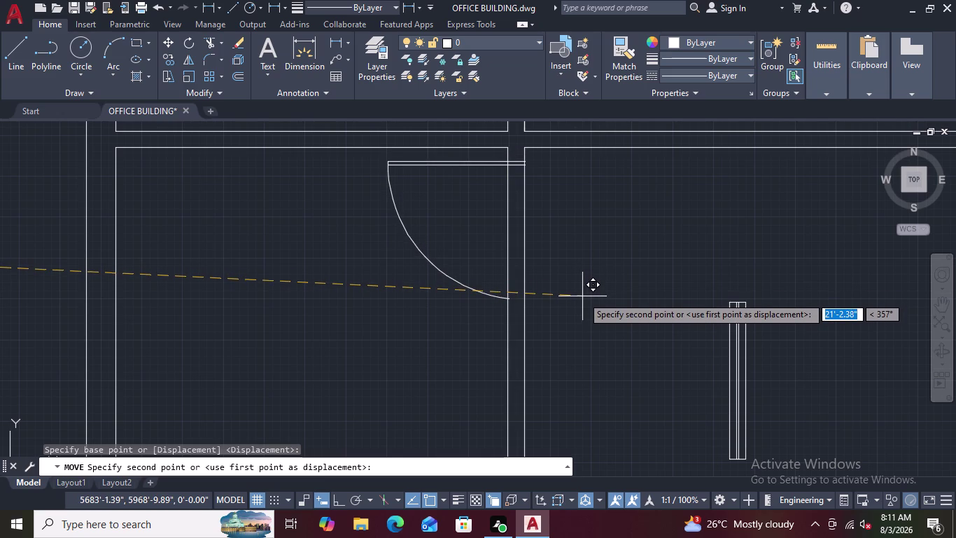
key(Escape)
scroll(down, 3)
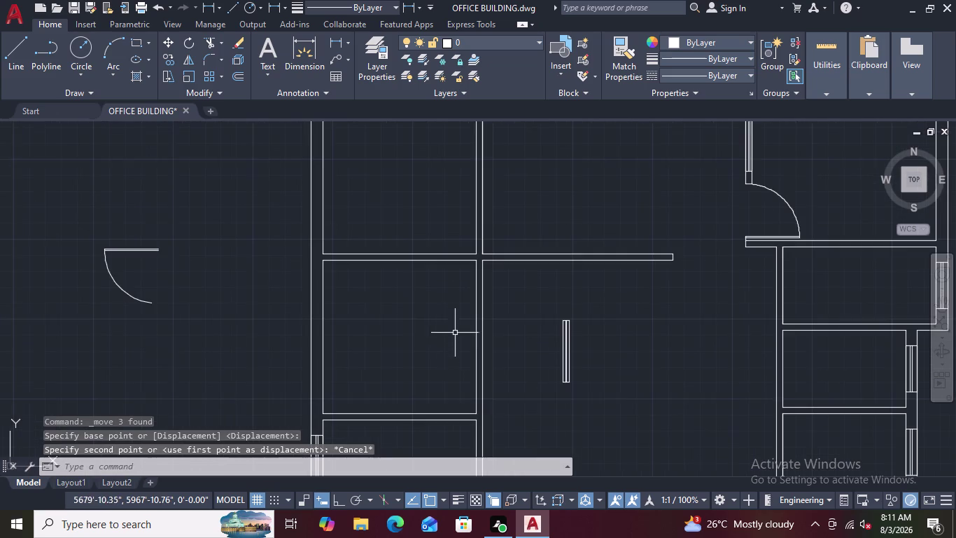
scroll(up, 3)
scroll(up, 3)
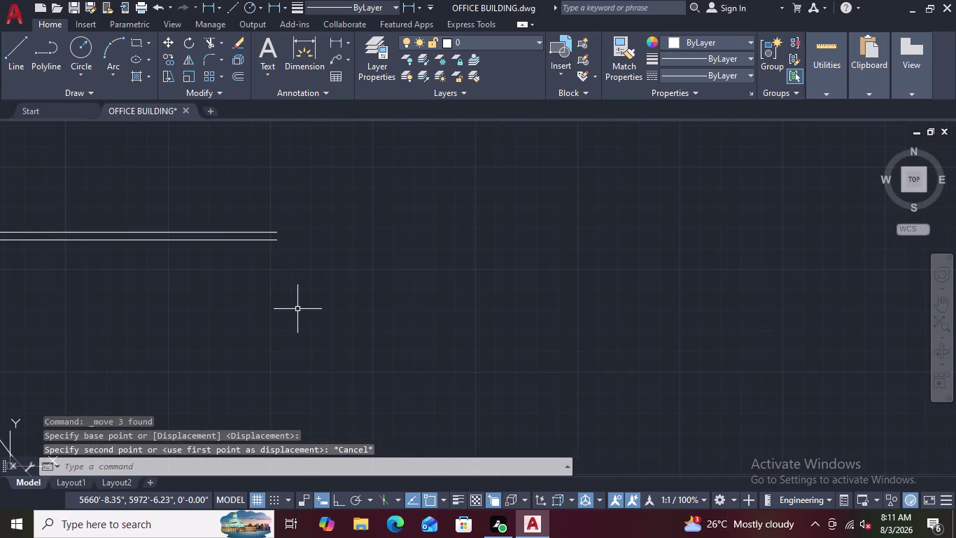
text(L)
key(space)
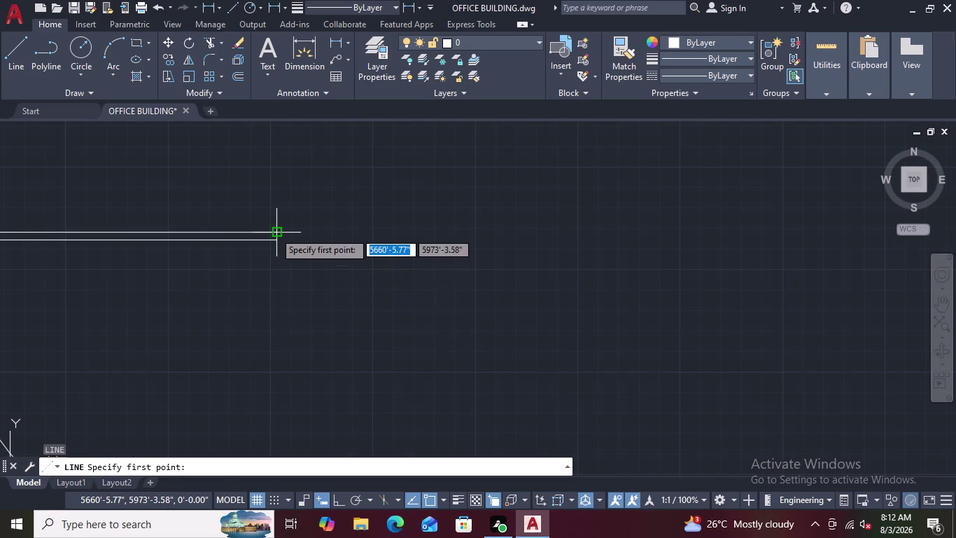
click(274, 232)
click(274, 238)
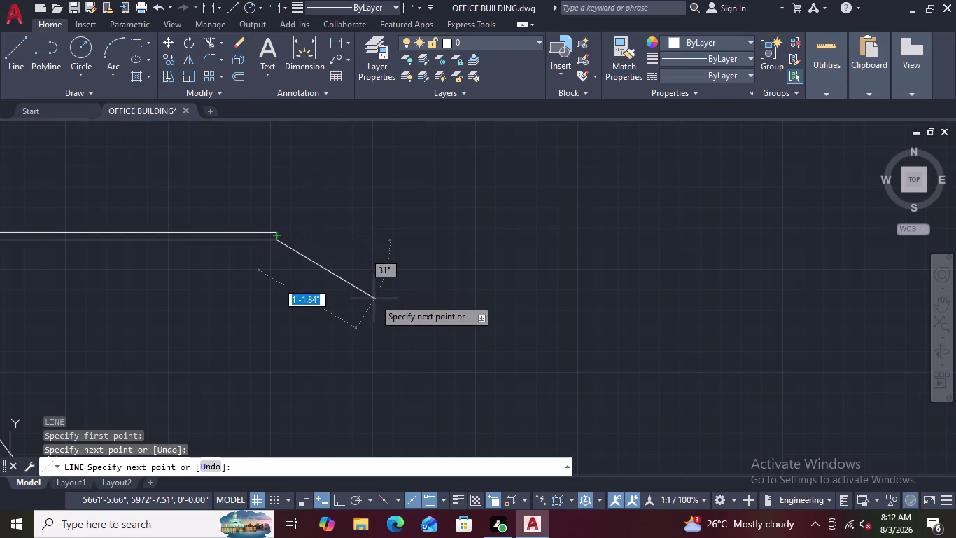
key(Escape)
scroll(down, 3)
drag(368, 269, 354, 266)
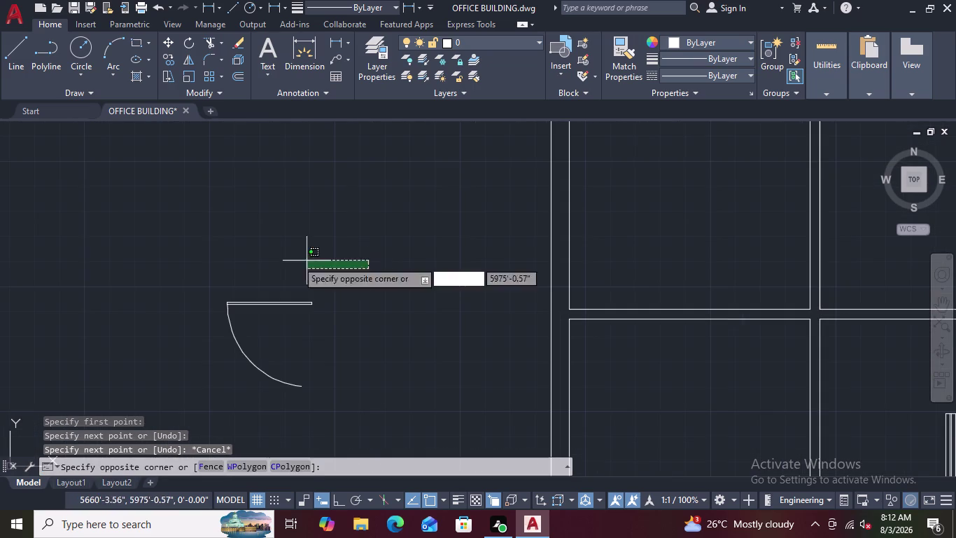
click(135, 395)
Start moving the selected door, using its corner as the base point.
right_click(331, 297)
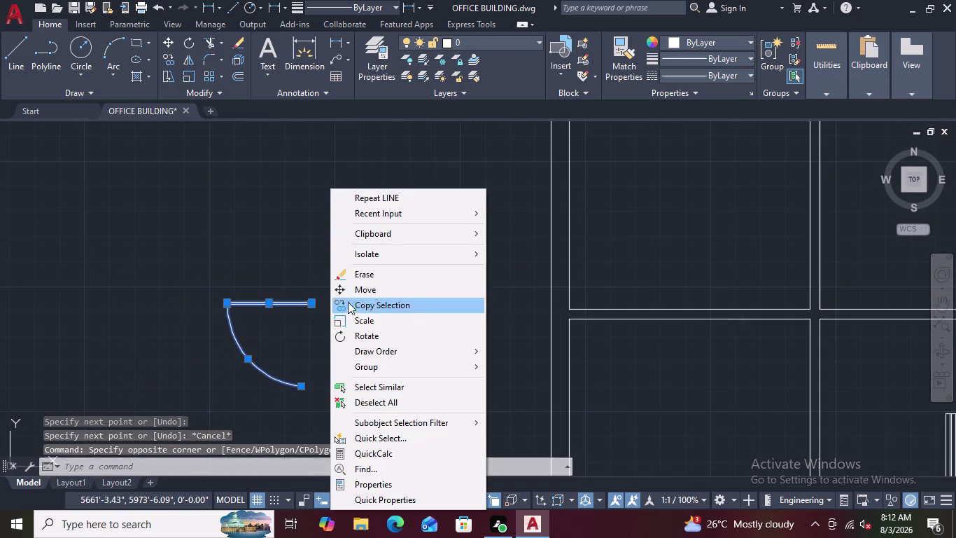
click(358, 284)
scroll(up, 3)
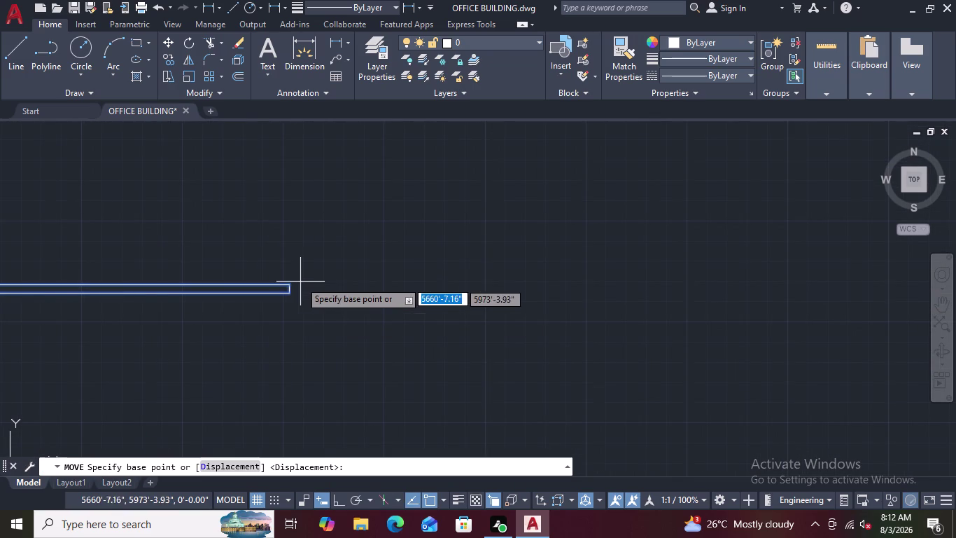
click(289, 289)
scroll(down, 3)
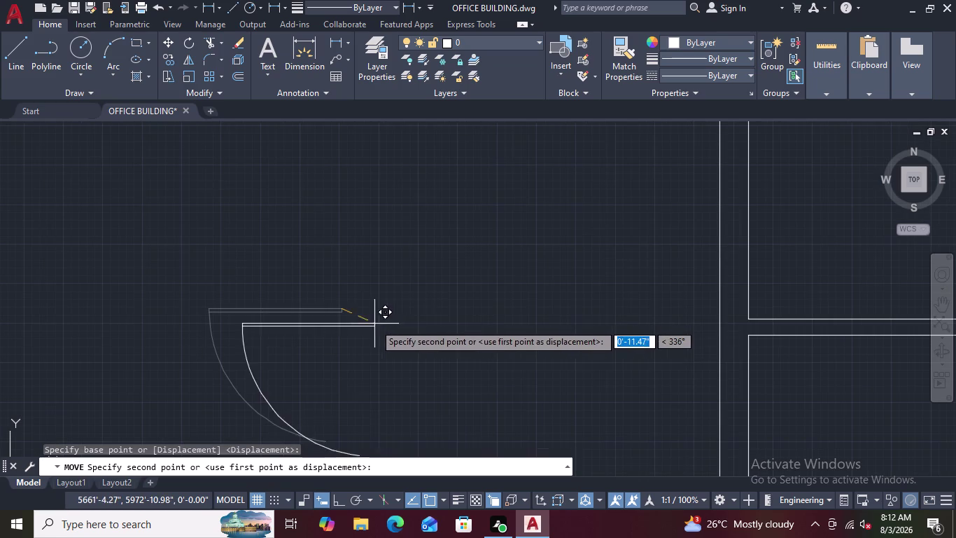
middle_drag(511, 332, 387, 329)
scroll(down, 3)
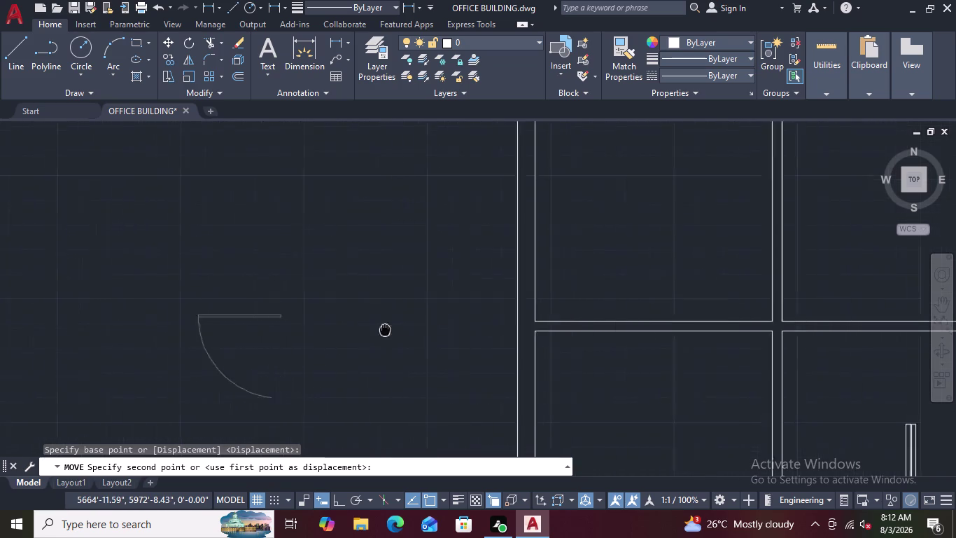
middle_drag(387, 329, 257, 289)
scroll(down, 3)
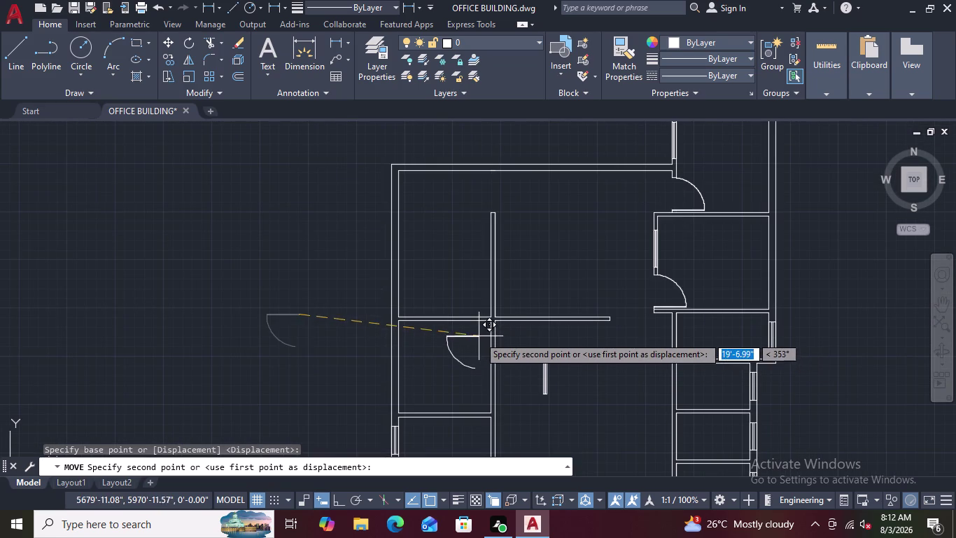
scroll(up, 3)
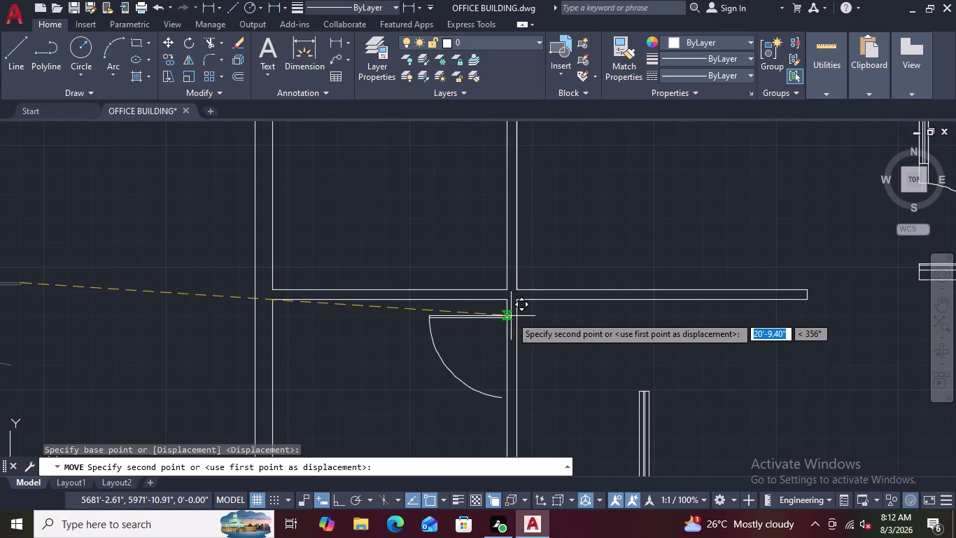
scroll(up, 3)
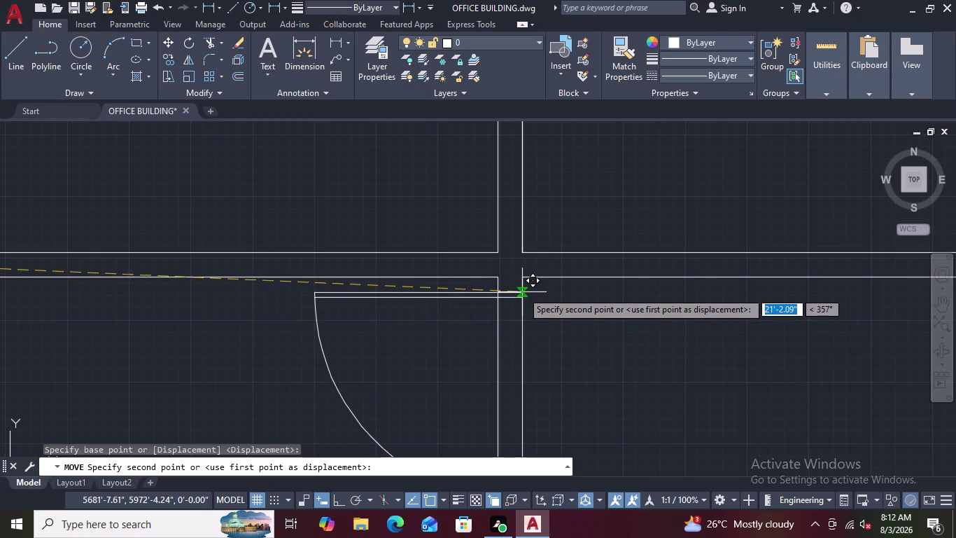
scroll(up, 3)
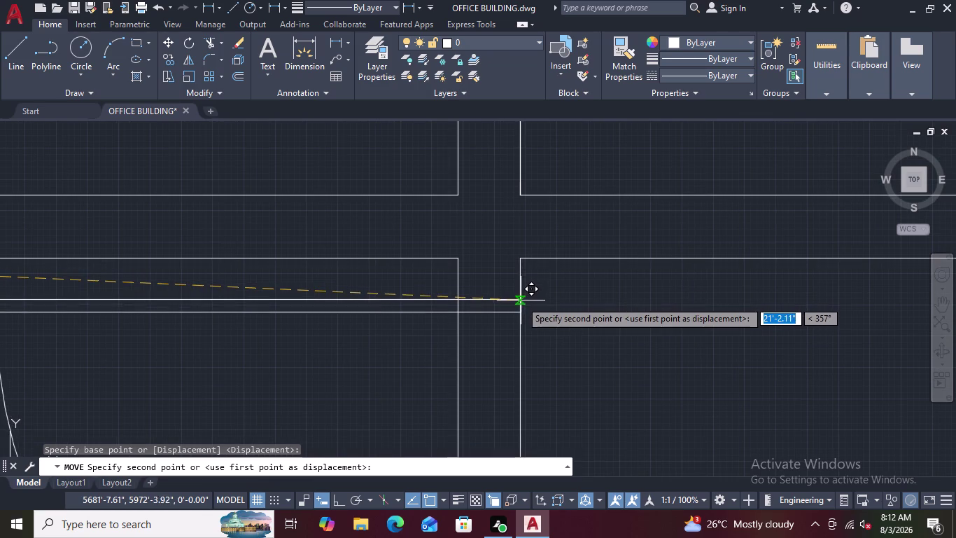
Snap the door onto the wall opening corner at the room's upper right.
click(520, 288)
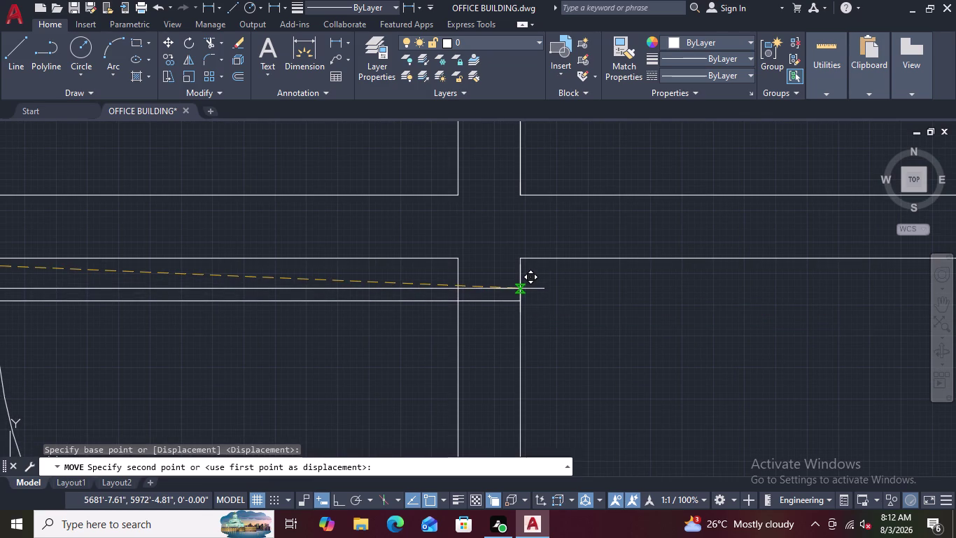
scroll(down, 3)
scroll(down, 3)
middle_drag(587, 376, 598, 276)
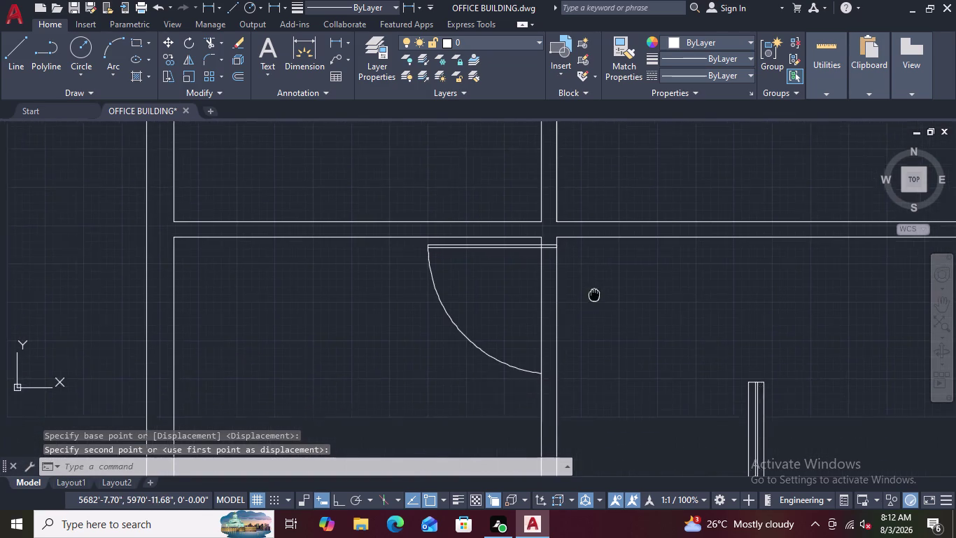
middle_drag(598, 276, 609, 243)
scroll(down, 3)
middle_drag(640, 355, 616, 304)
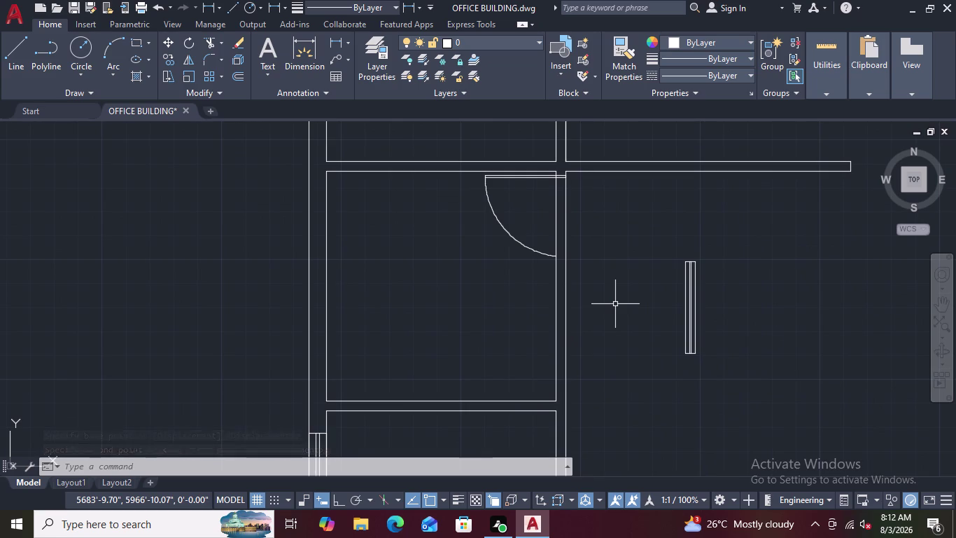
scroll(up, 3)
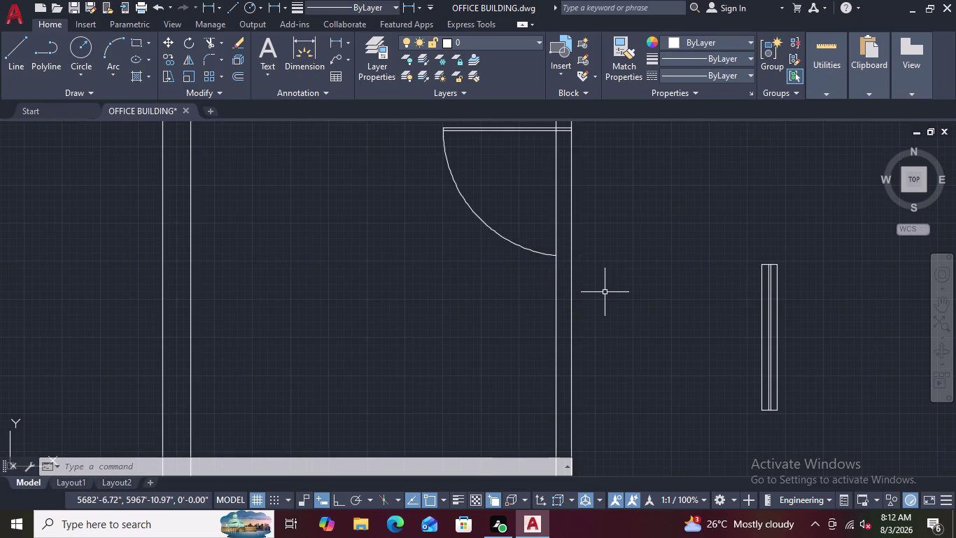
Begin a line from the door arc tip, then cancel it.
text(L)
key(space)
click(555, 259)
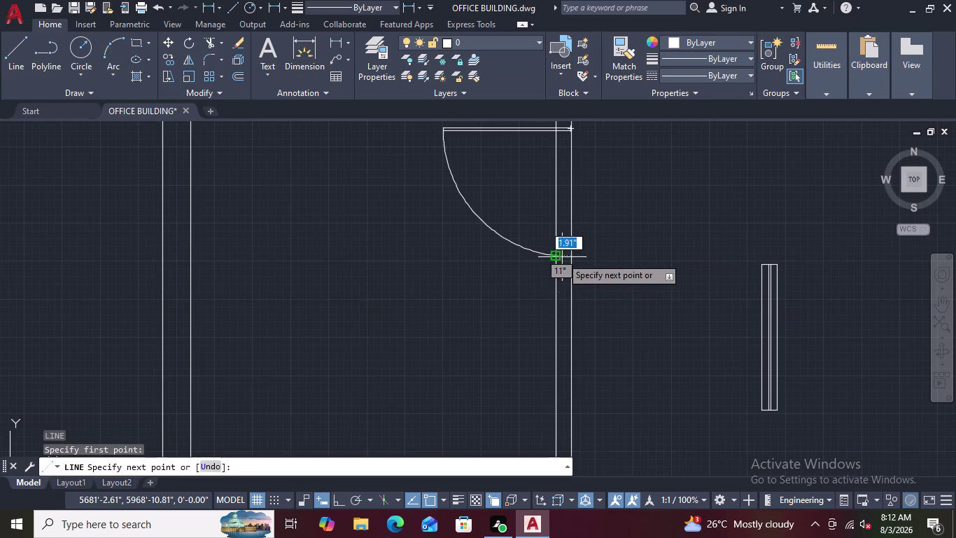
click(575, 257)
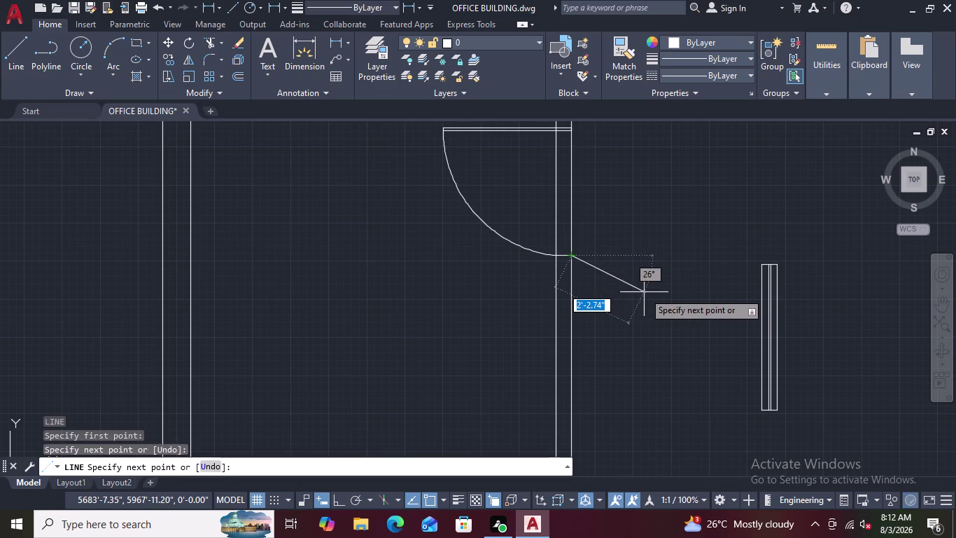
key(Escape)
Zoom out and pan to see more of the floor plan.
scroll(down, 3)
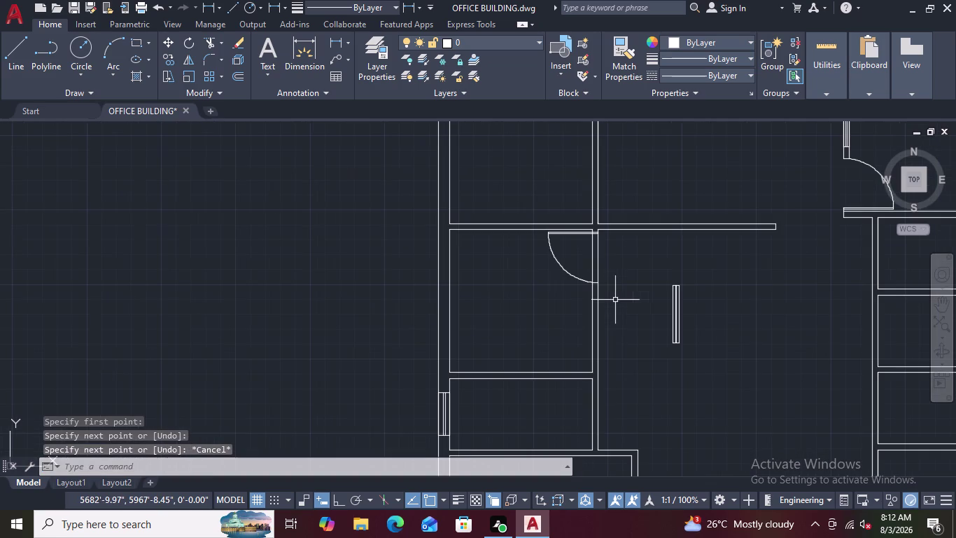
scroll(down, 3)
middle_drag(757, 305, 525, 329)
scroll(down, 3)
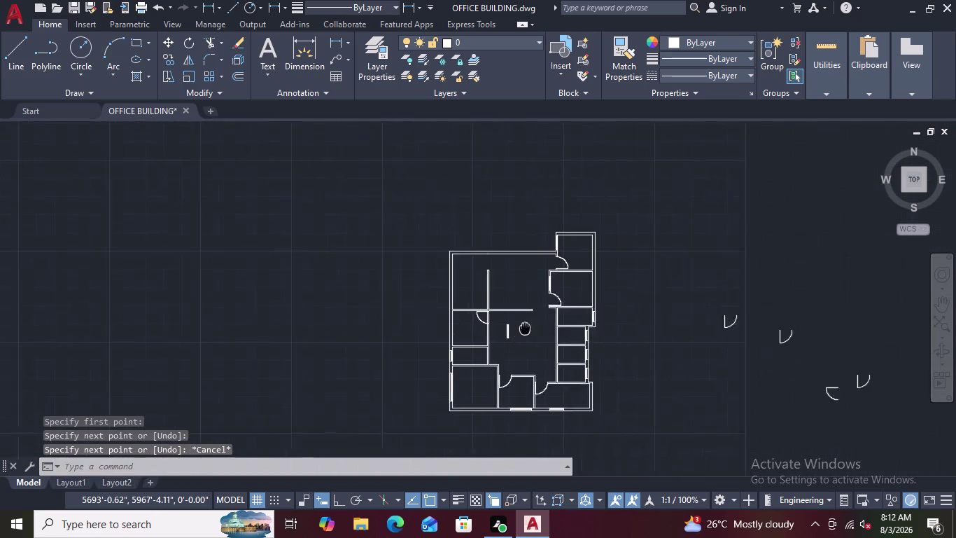
Bring the whole floor plan into view and save the drawing.
middle_drag(525, 329, 462, 293)
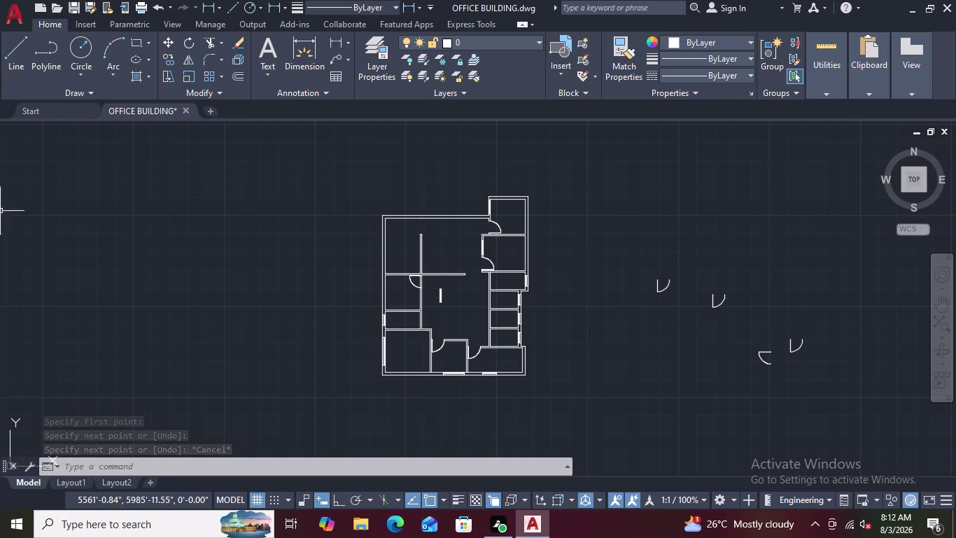
click(12, 16)
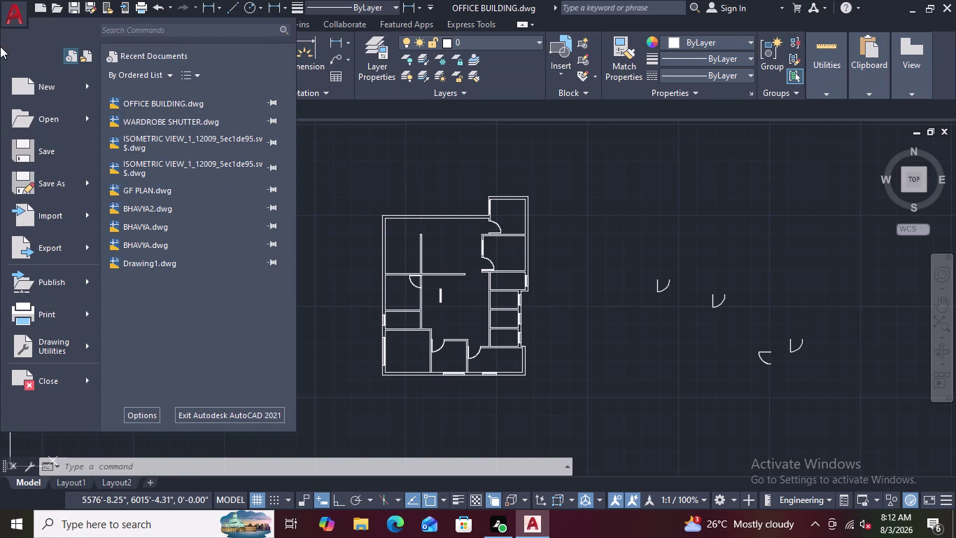
click(6, 16)
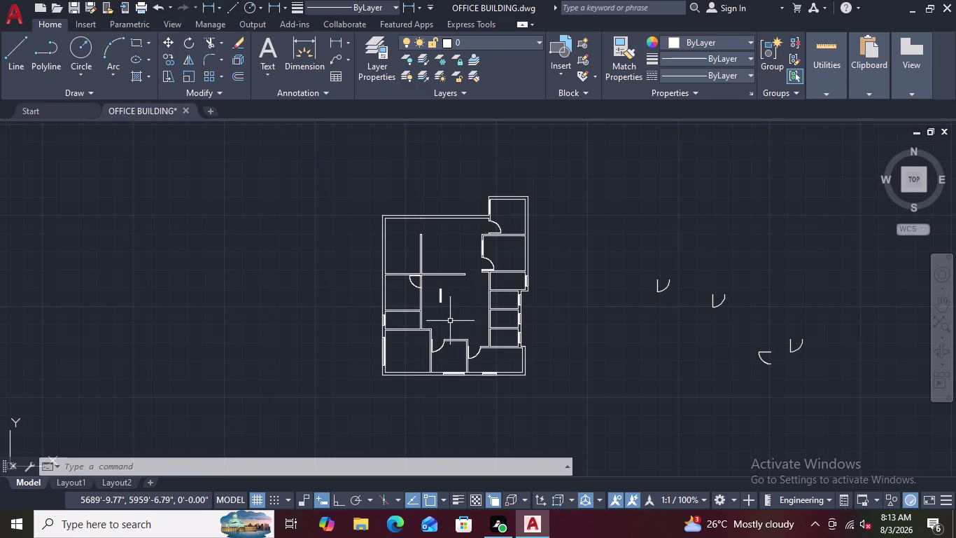
key(ctrl+s)
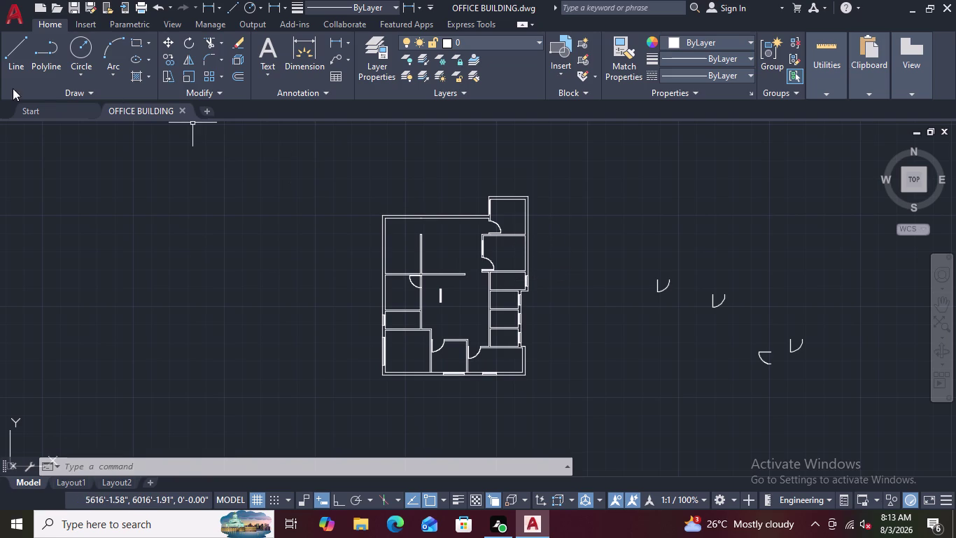
Start a PDF import, cancel it, and reopen the application menu.
click(19, 20)
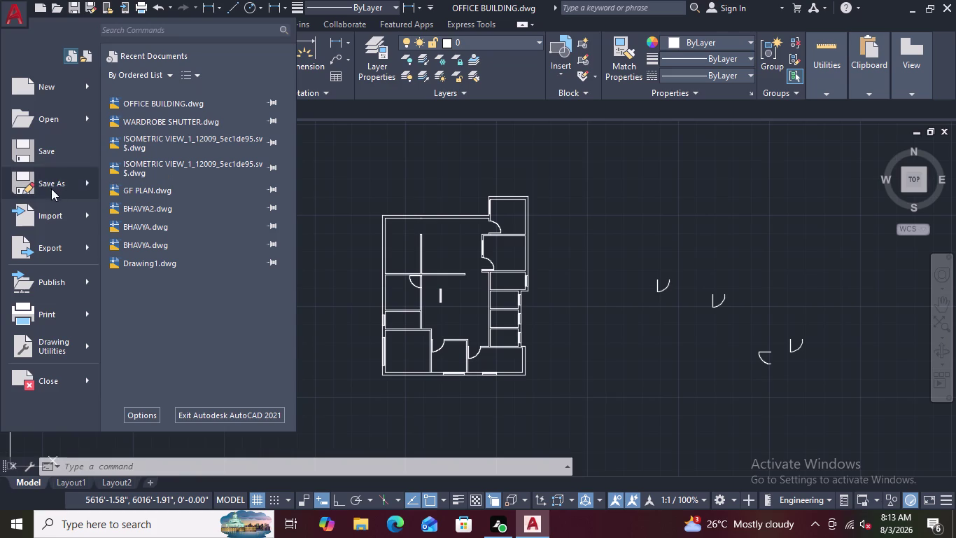
click(62, 212)
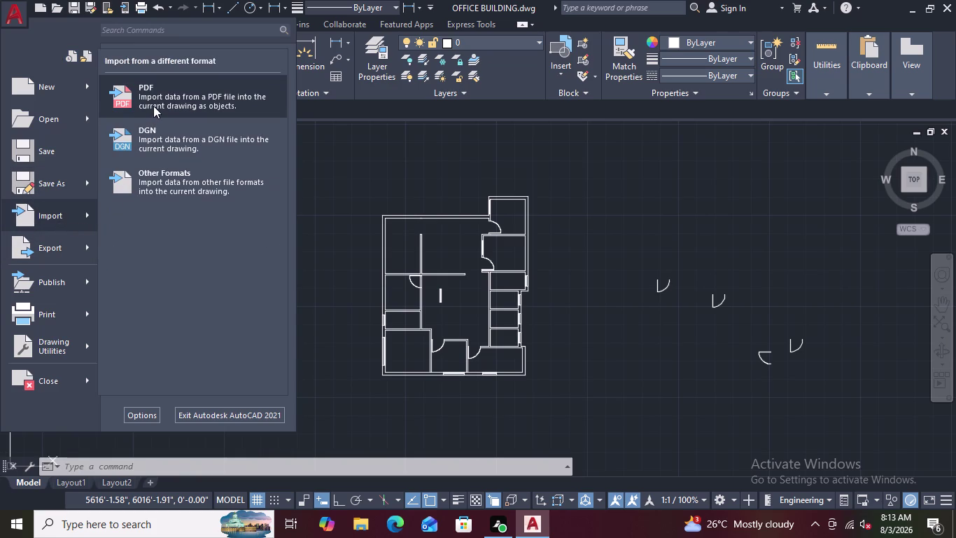
click(157, 102)
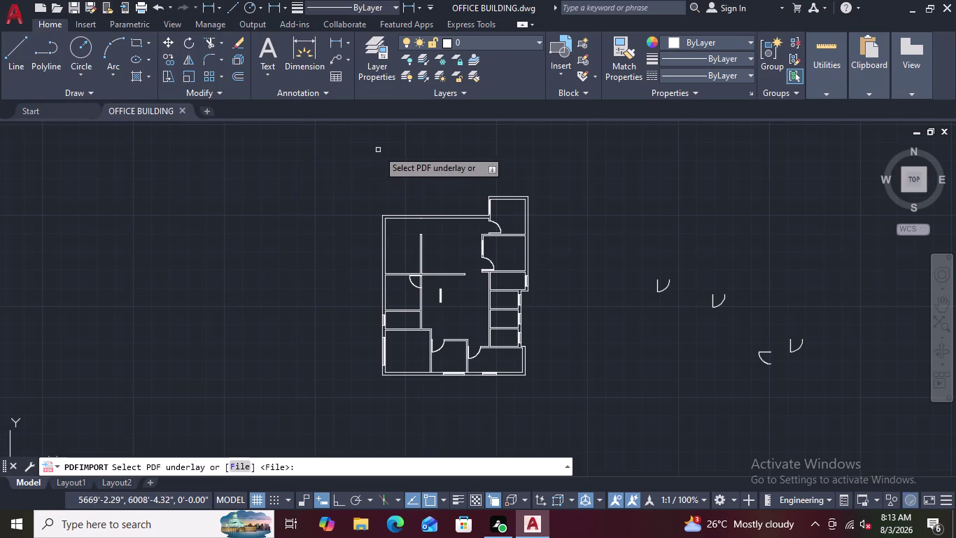
key(Escape)
key(Escape)
key(Escape)
key(Escape)
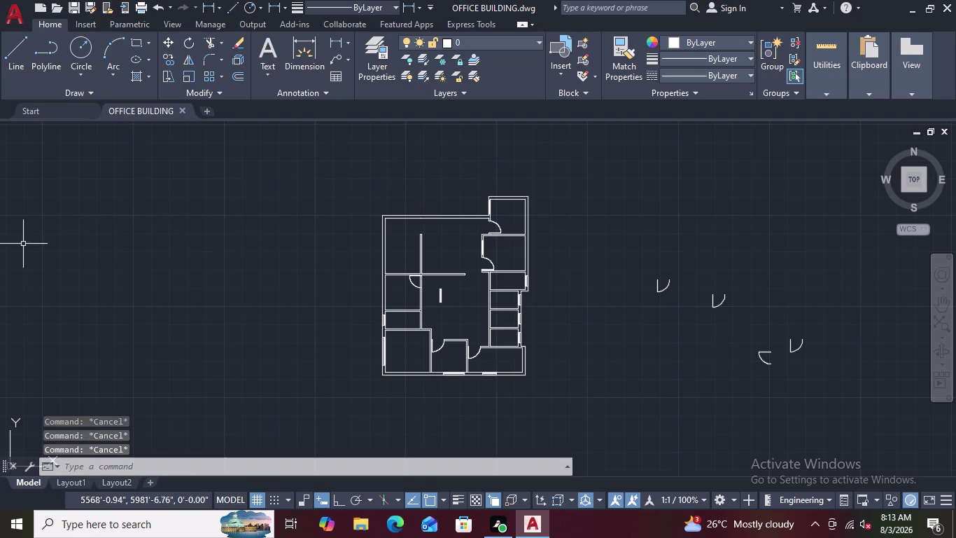
key(Escape)
key(Escape)
key(Escape)
click(16, 21)
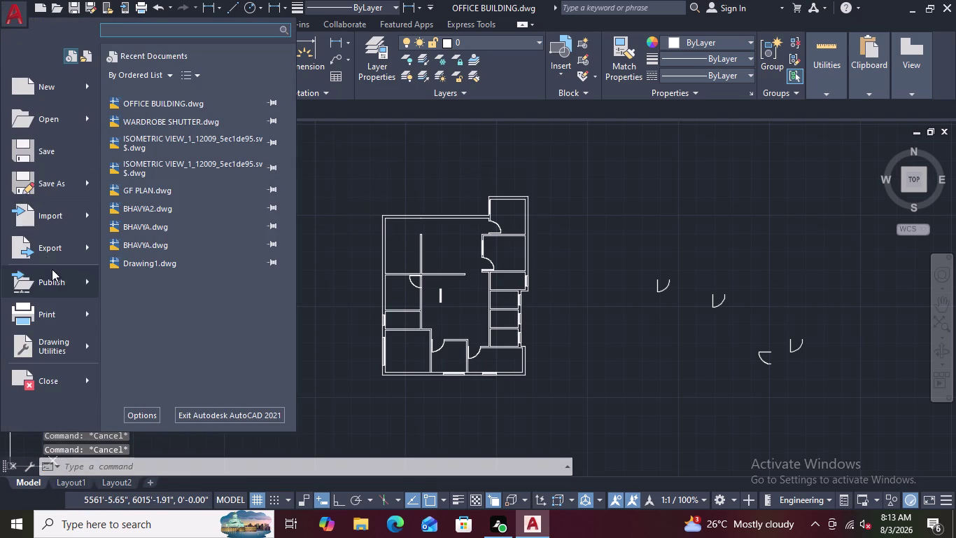
Export the drawing as OFFICE BUILDING.pdf to the Desktop.
click(86, 247)
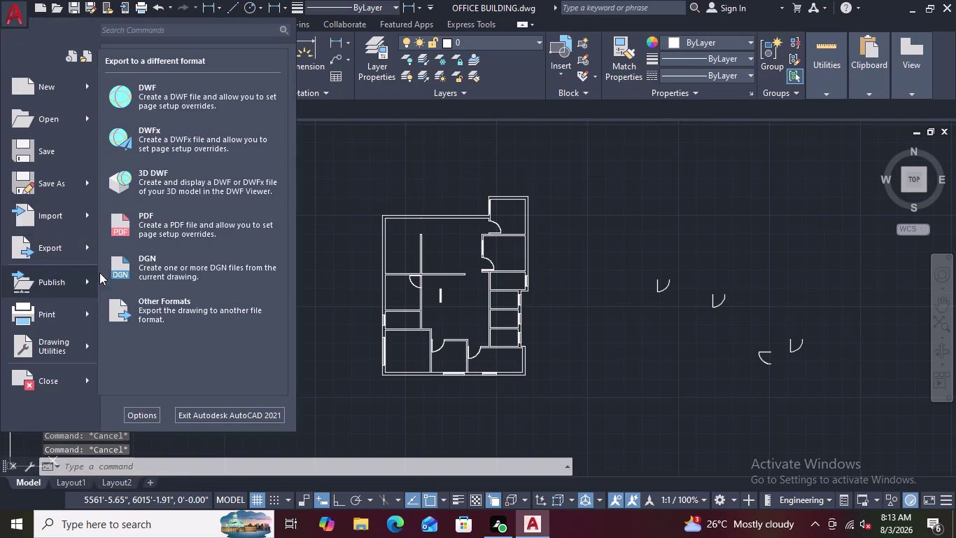
click(166, 225)
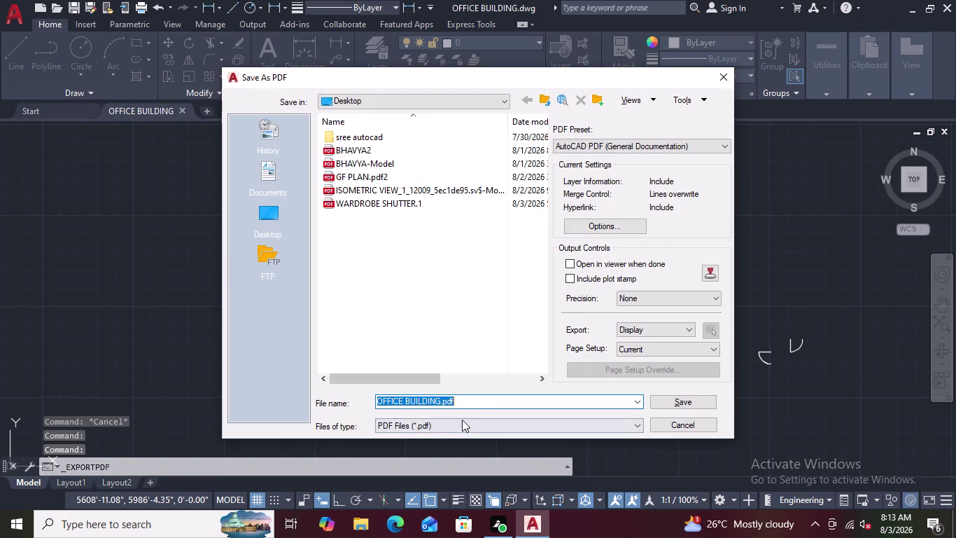
right_click(474, 403)
click(474, 404)
right_click(474, 404)
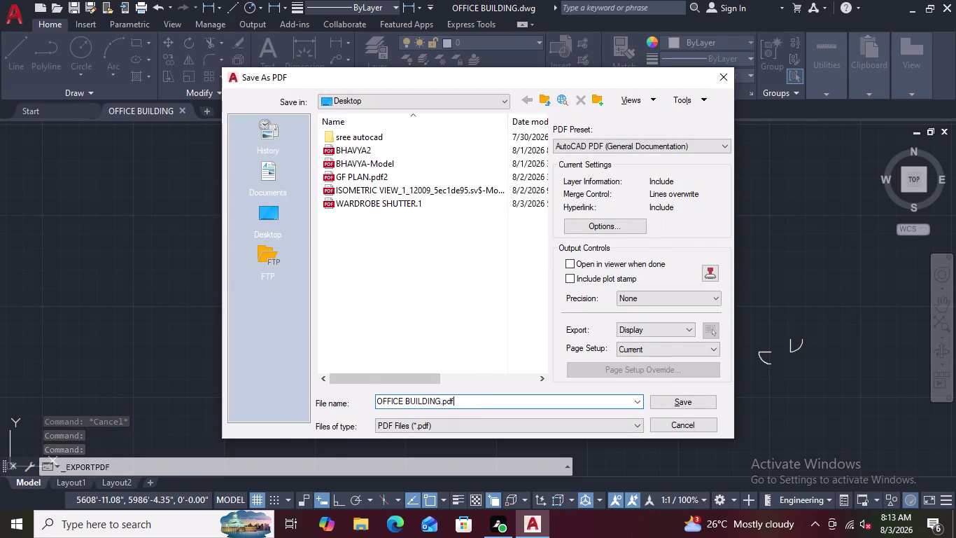
key(BackSpace)
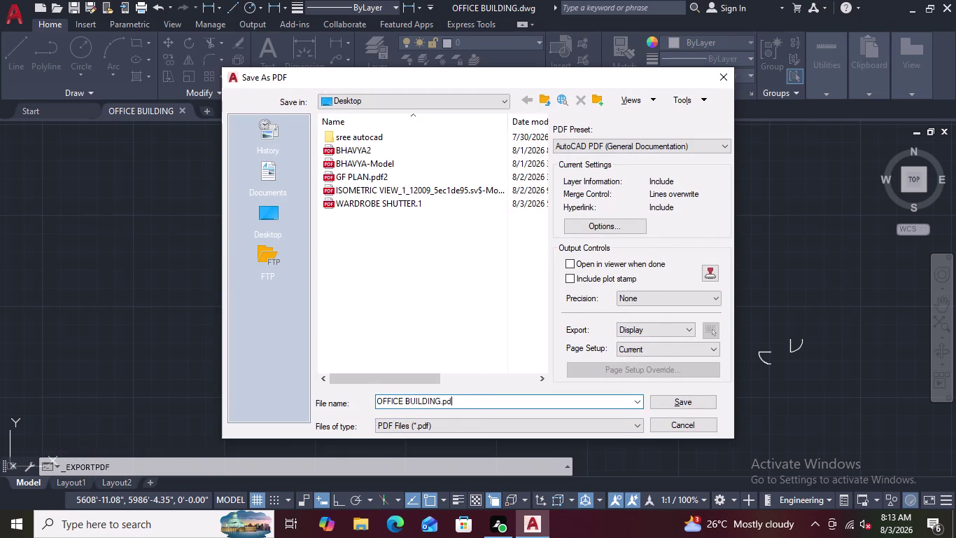
key(BackSpace)
key(BackSpace)
key(1)
click(671, 400)
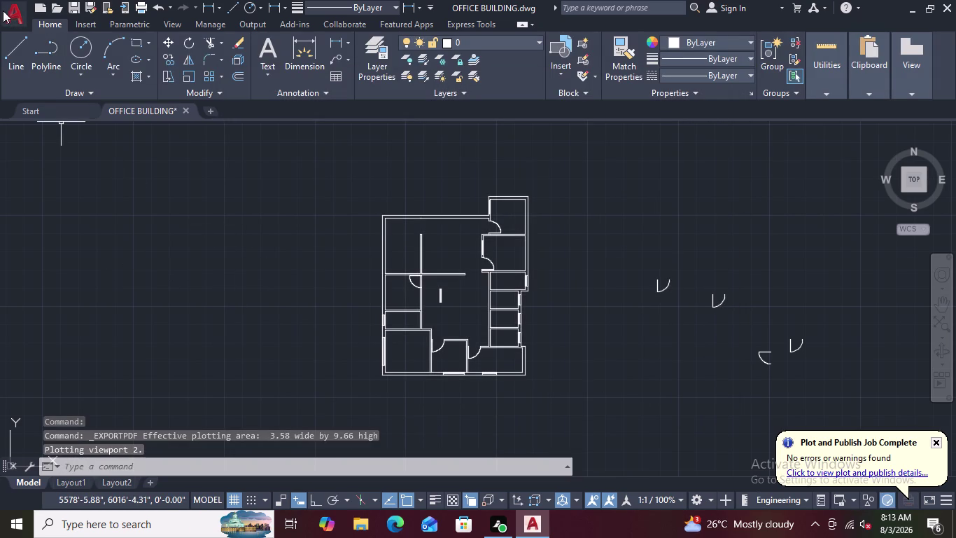
Reopen and dismiss the application menu, then start plotting with Ctrl+P.
click(14, 16)
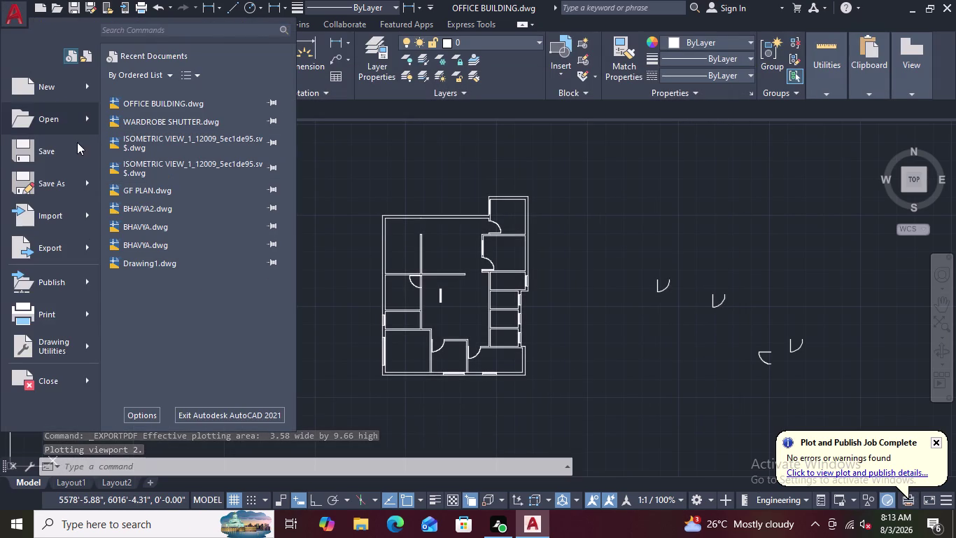
key(Escape)
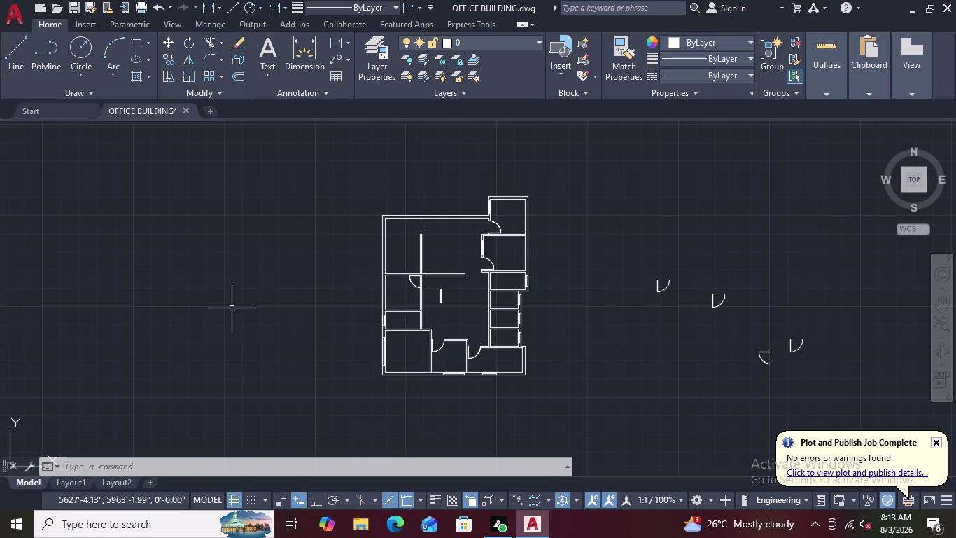
key(ctrl+p)
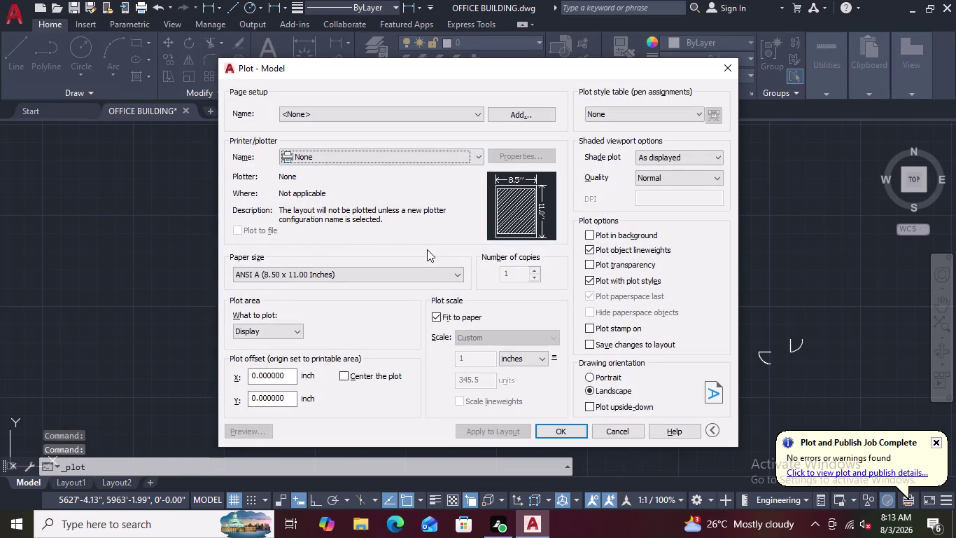
Plot to AutoCAD PDF (High Quality Print).pc3, saving OFFICE BUILDING-Model.pdf in Documents.
click(475, 156)
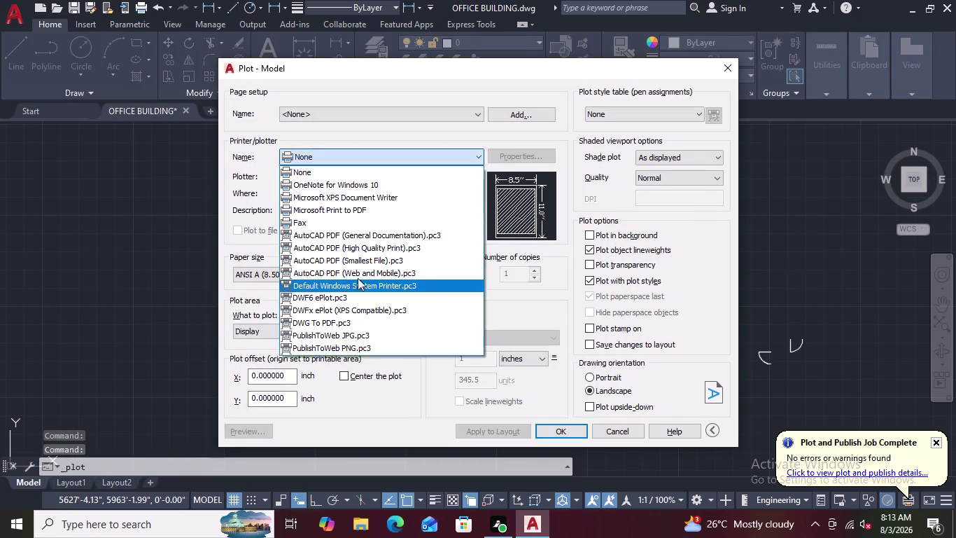
click(383, 249)
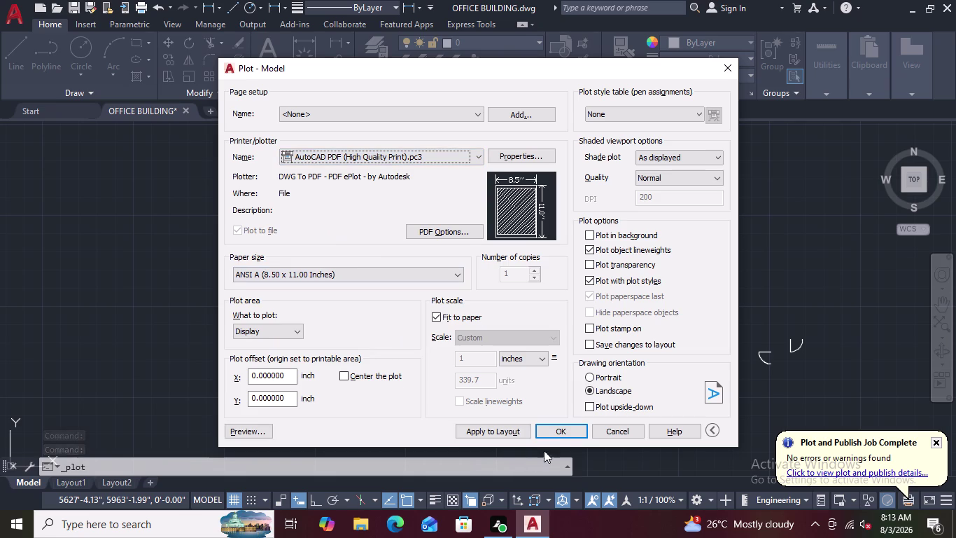
click(556, 429)
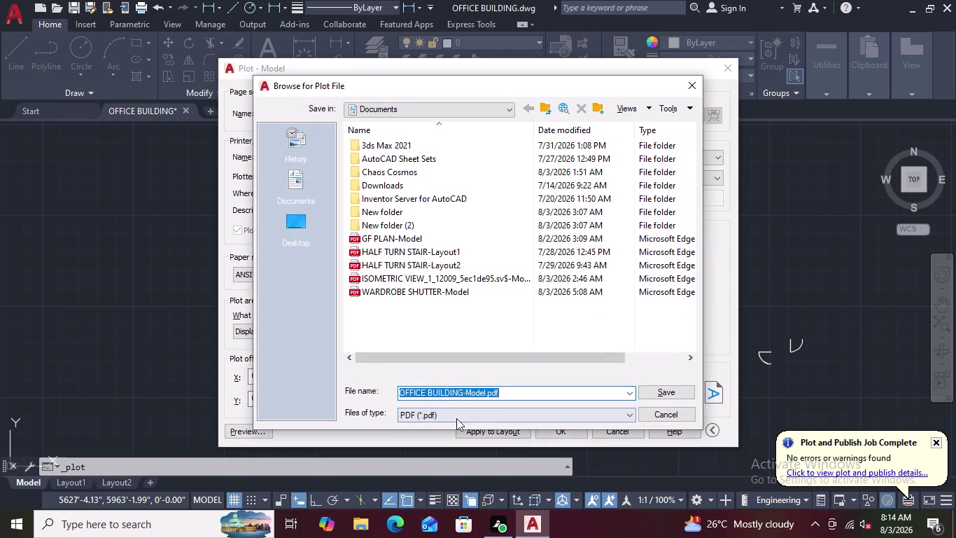
click(659, 391)
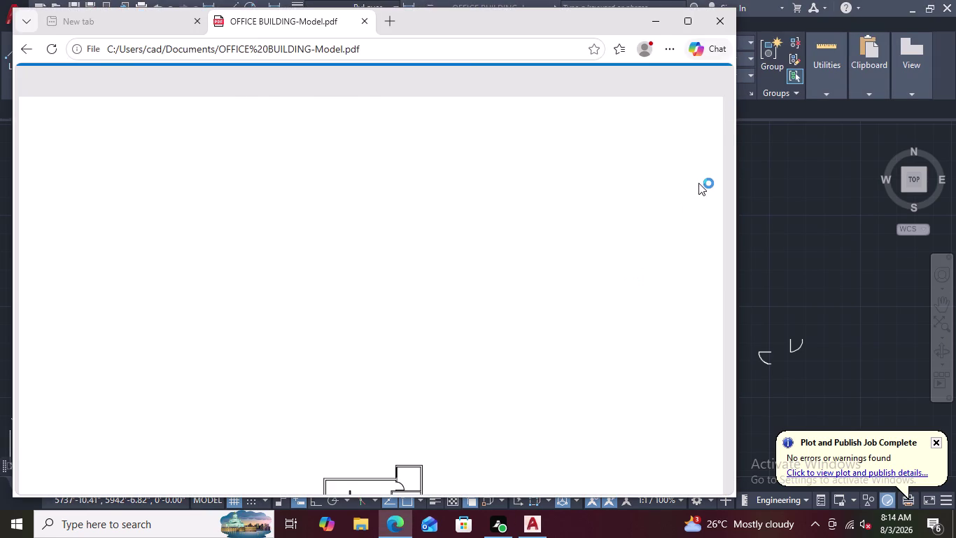
Close the Edge PDF viewer and zoom out on the AutoCAD floor plan.
click(719, 19)
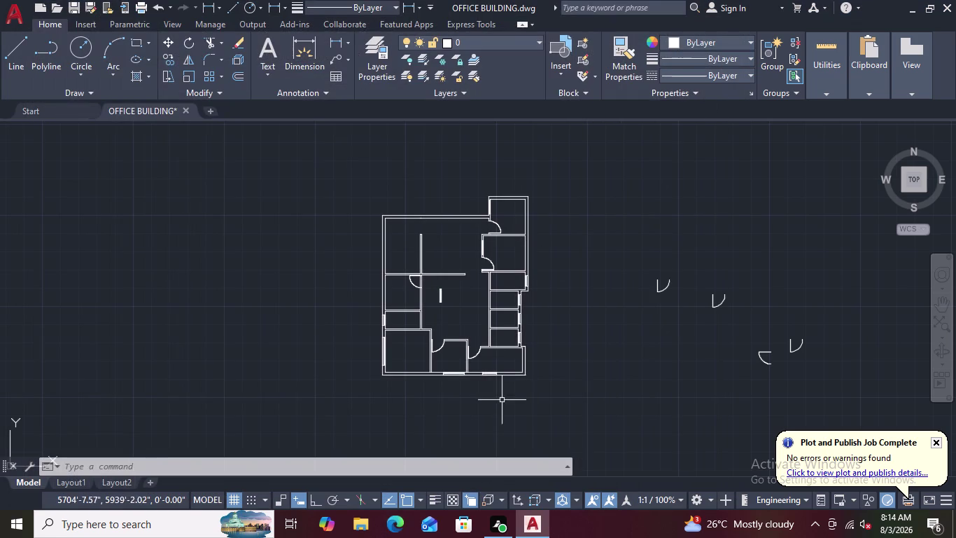
scroll(down, 3)
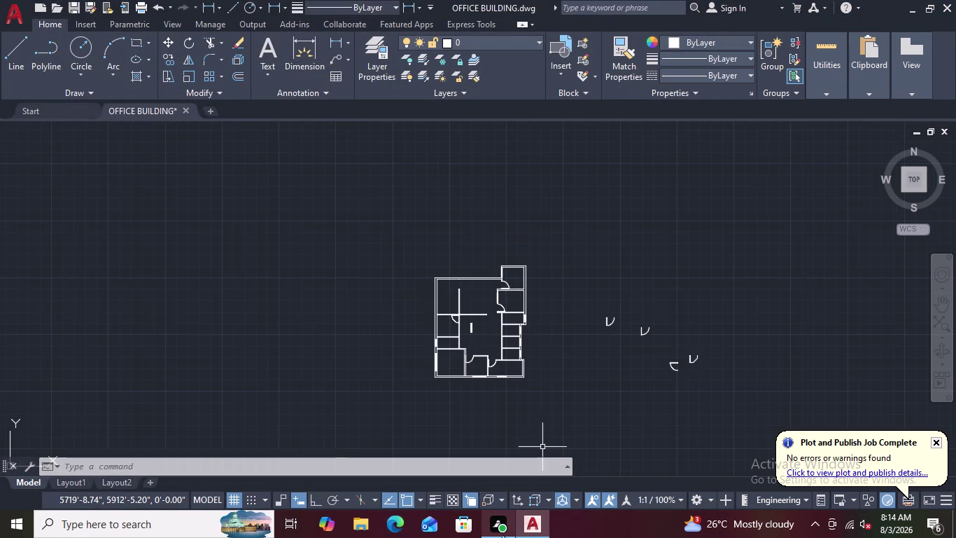